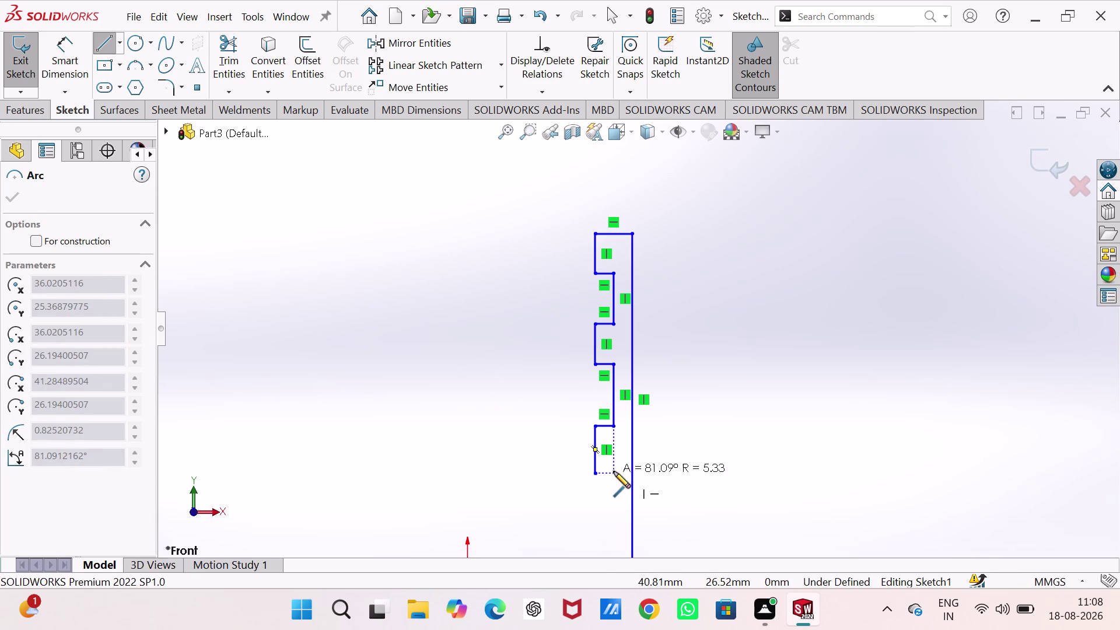
Finish the bottom arc and draw vertical and horizontal lines down to a base line at the origin.
click(615, 472)
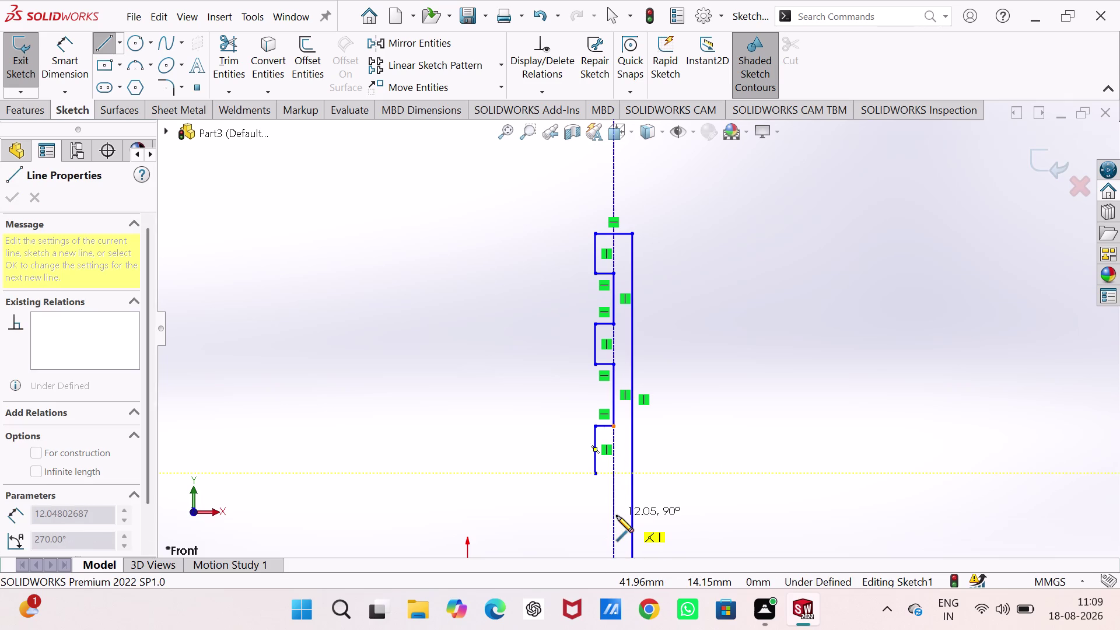
scroll(up, 3)
scroll(down, 3)
scroll(down, 3)
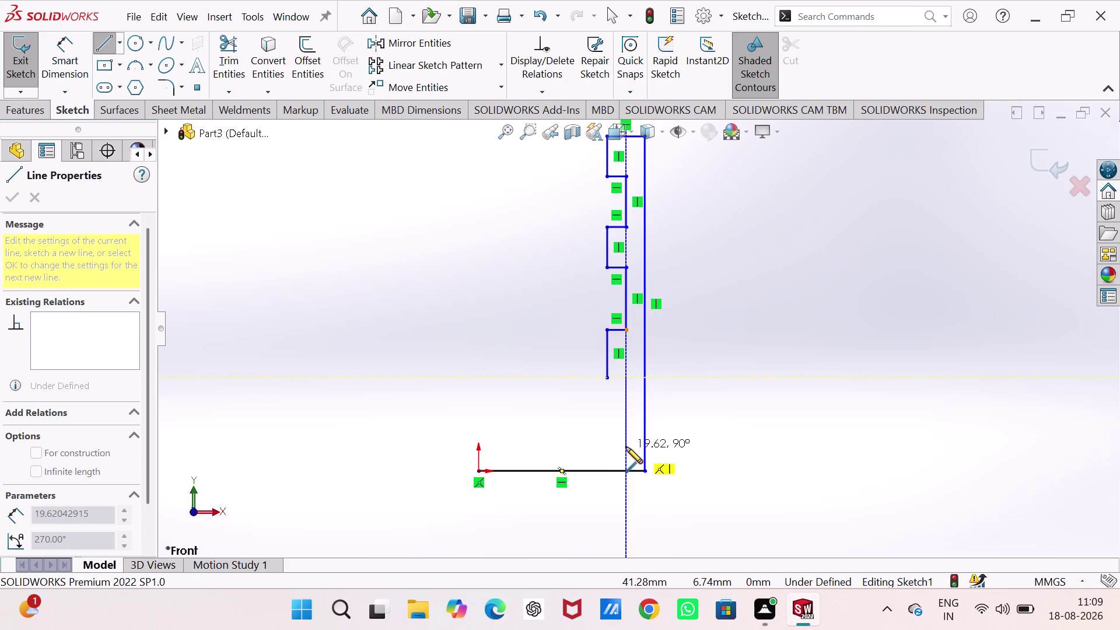
click(626, 447)
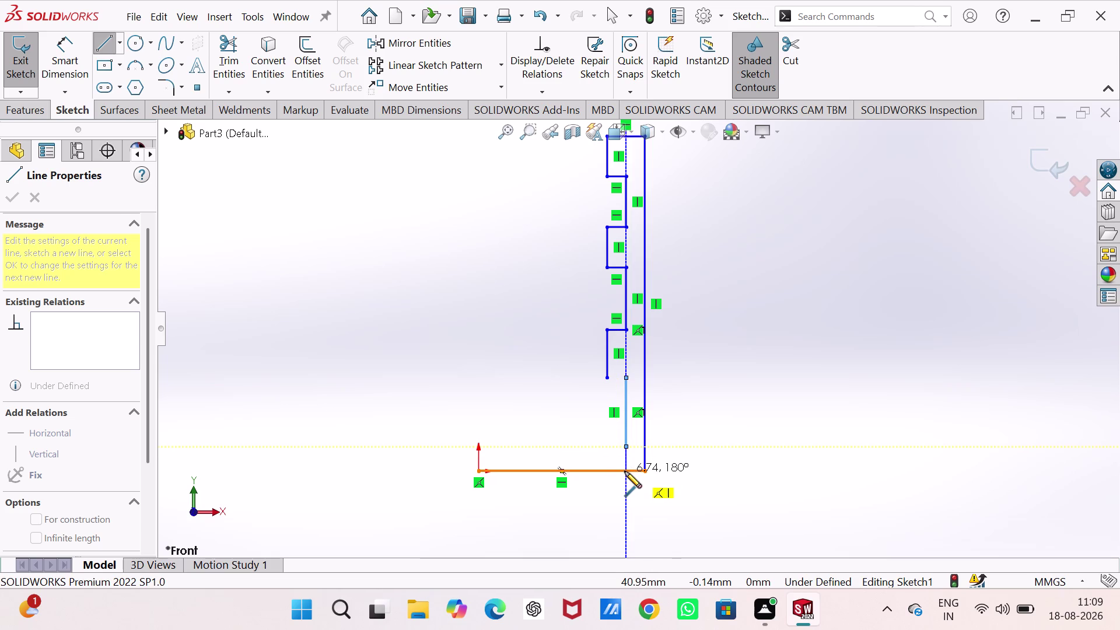
click(609, 446)
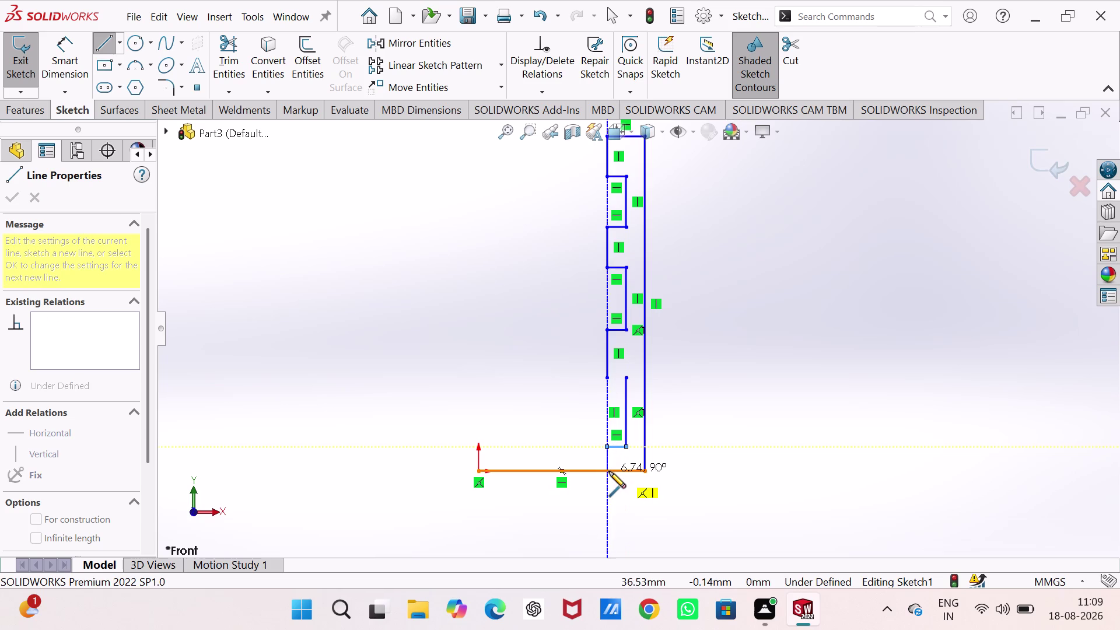
click(608, 471)
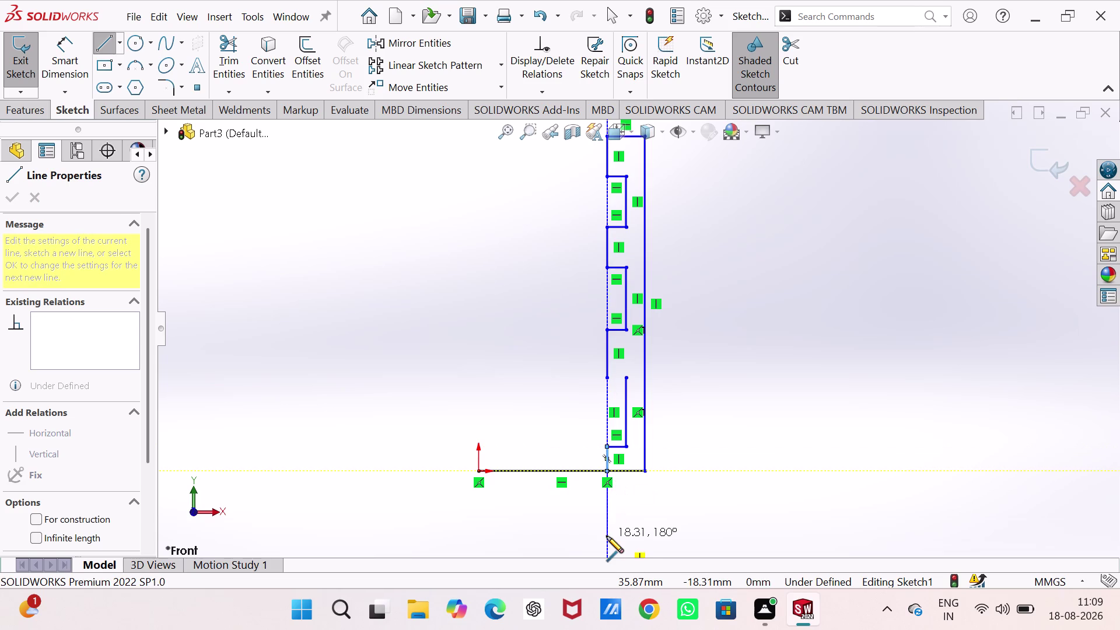
key(Escape)
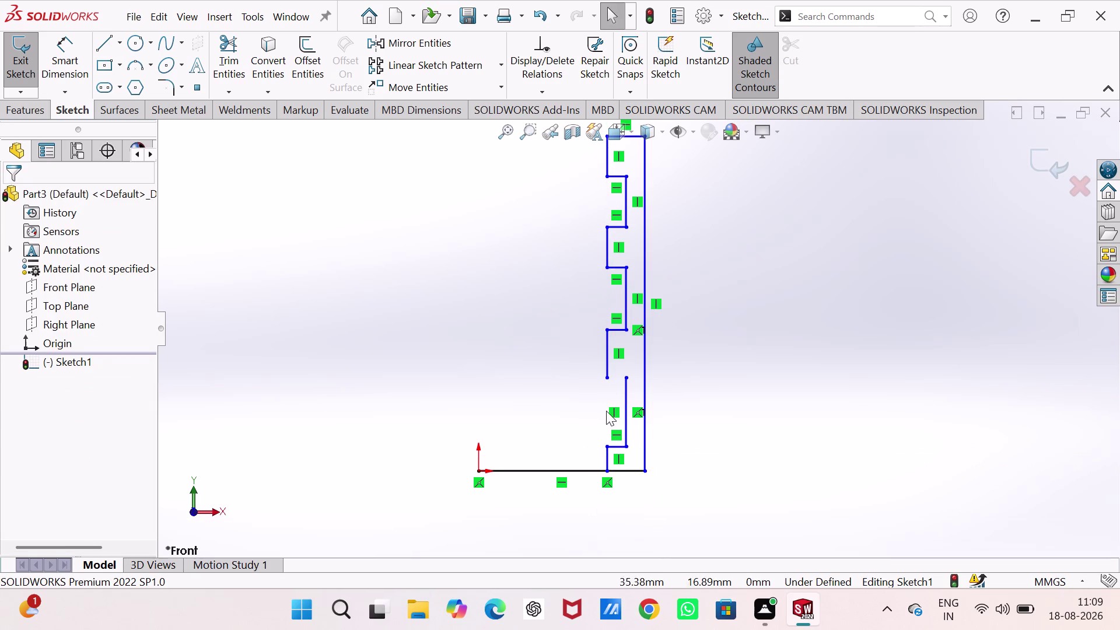
Draw a short horizontal line from the lower step end to the inner vertical edge.
click(105, 46)
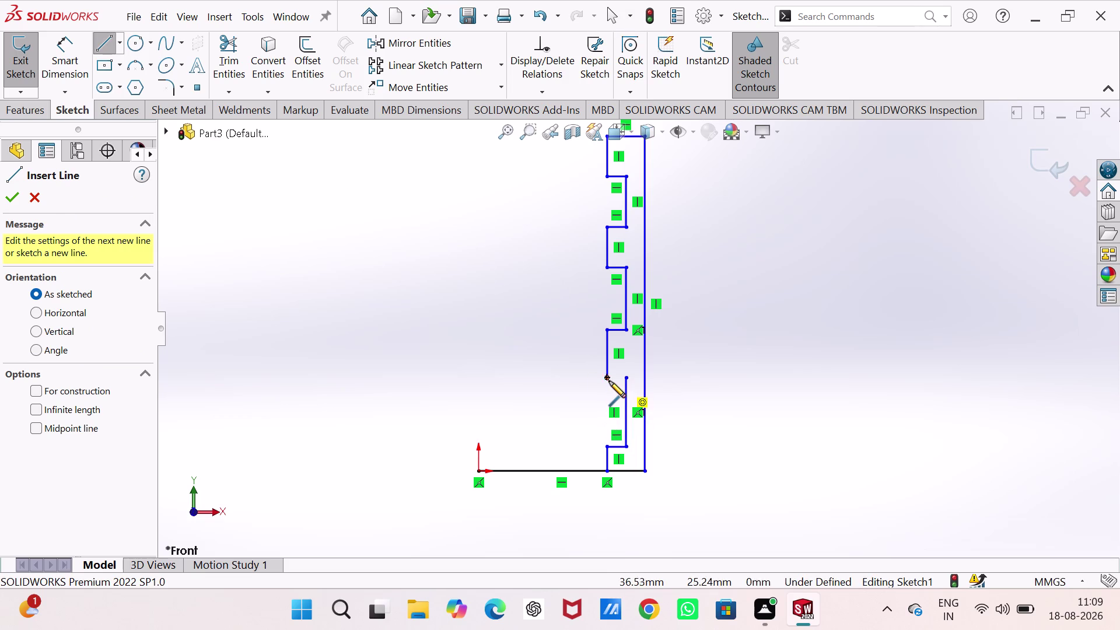
click(609, 379)
click(628, 378)
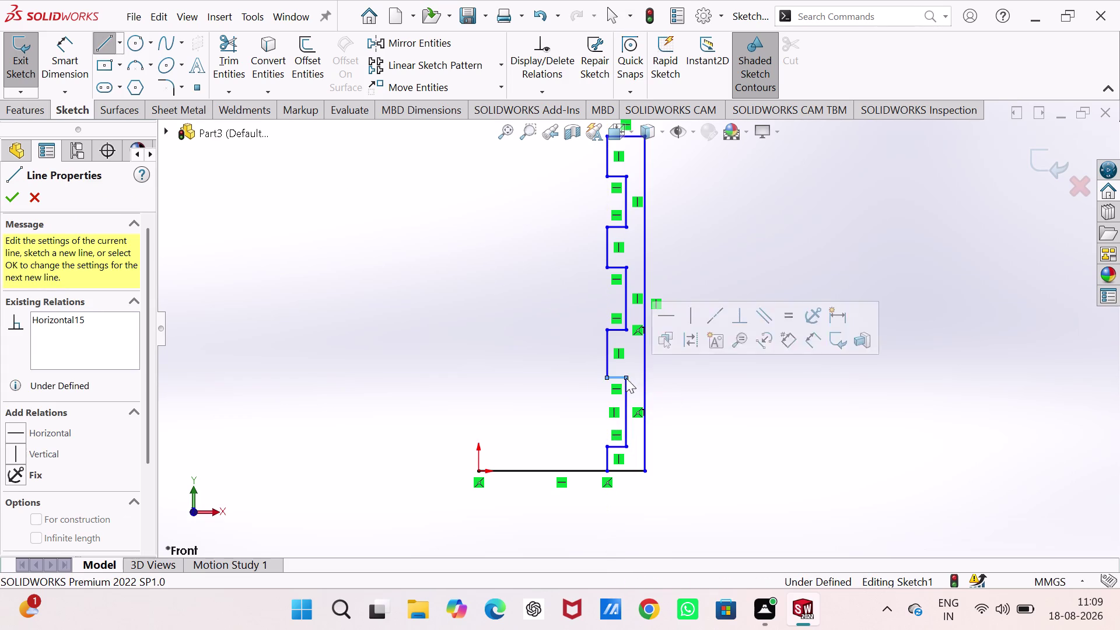
key(Escape)
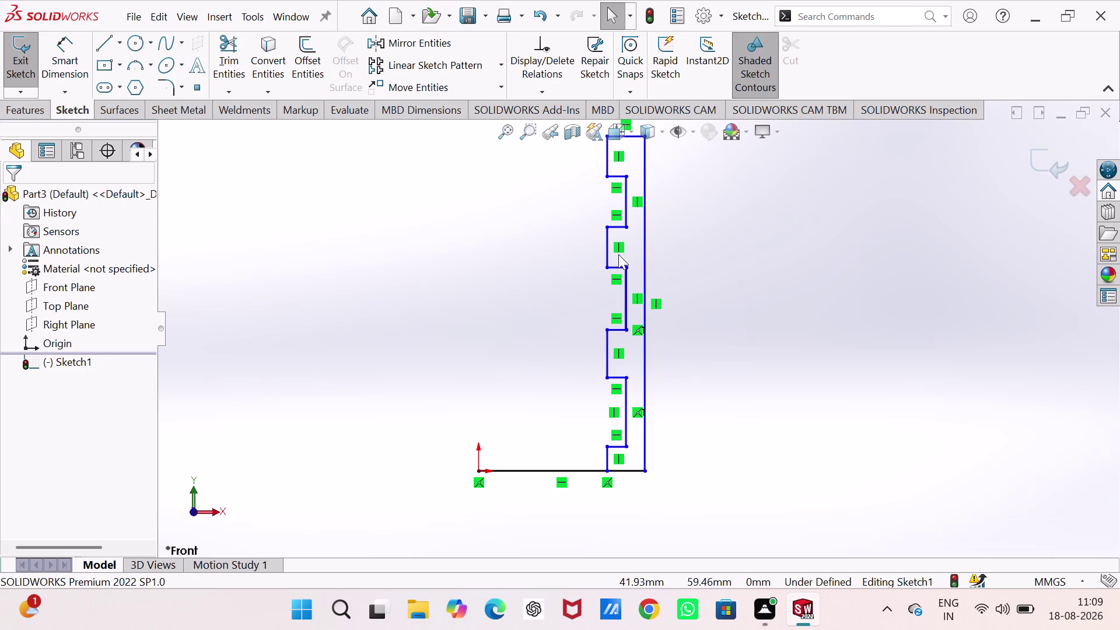
scroll(up, 3)
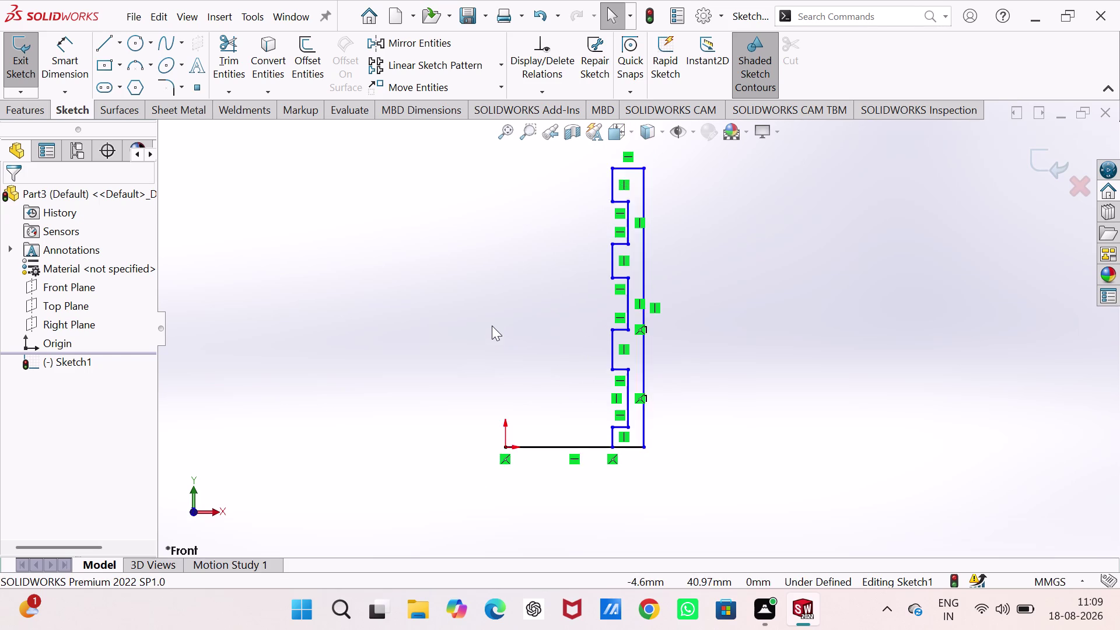
scroll(down, 3)
scroll(down, 3)
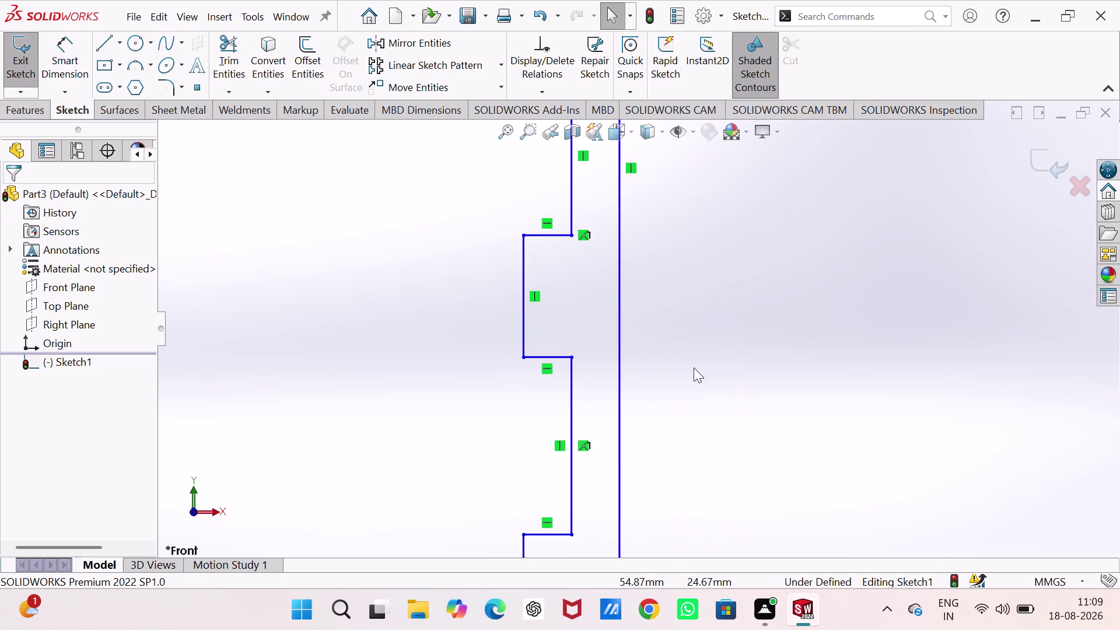
scroll(up, 3)
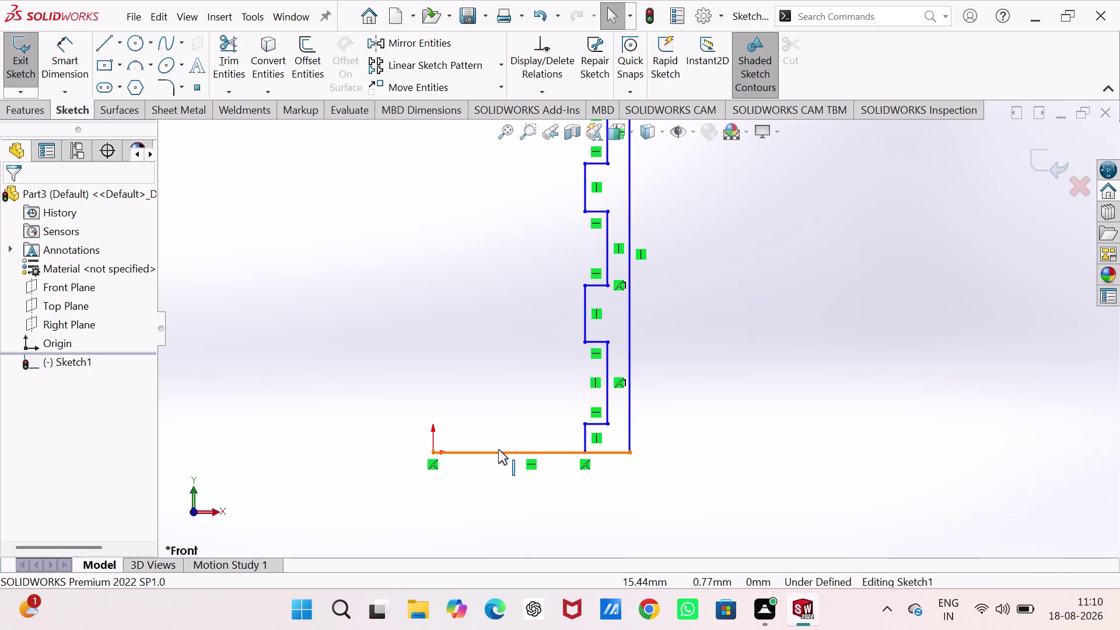
click(221, 50)
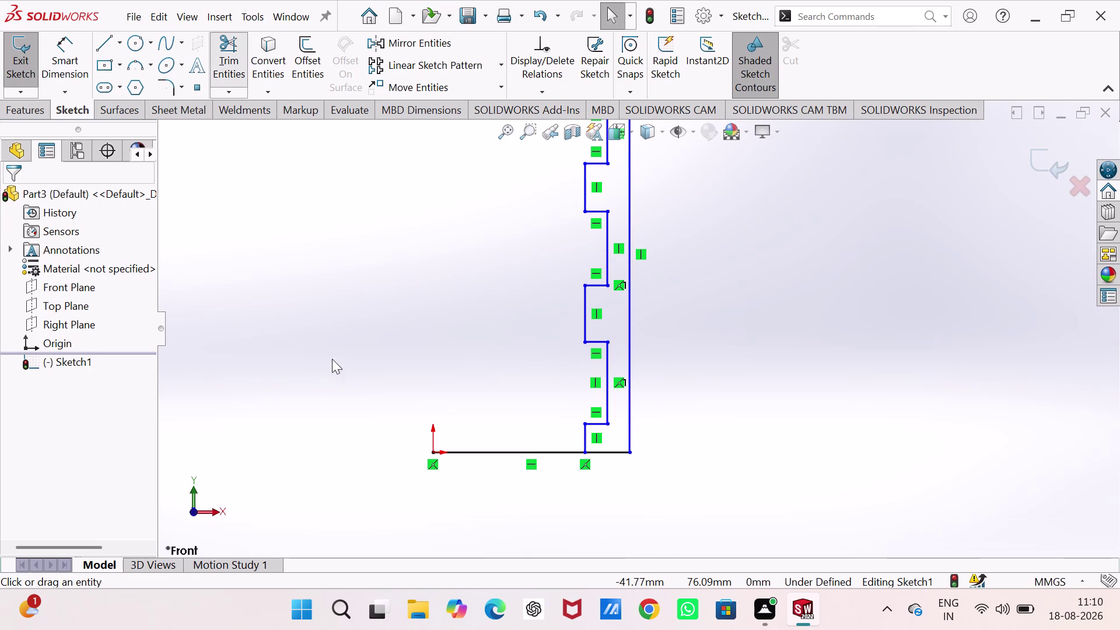
Trim away the base line running to the origin, leaving a closed shaded contour.
click(493, 453)
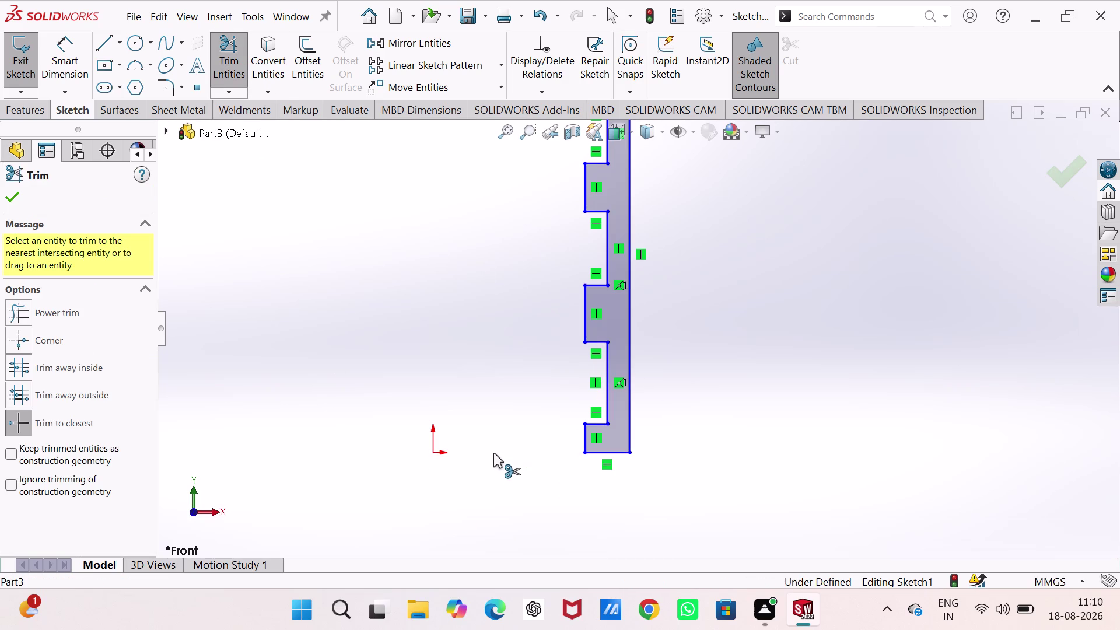
scroll(up, 3)
scroll(up, 3)
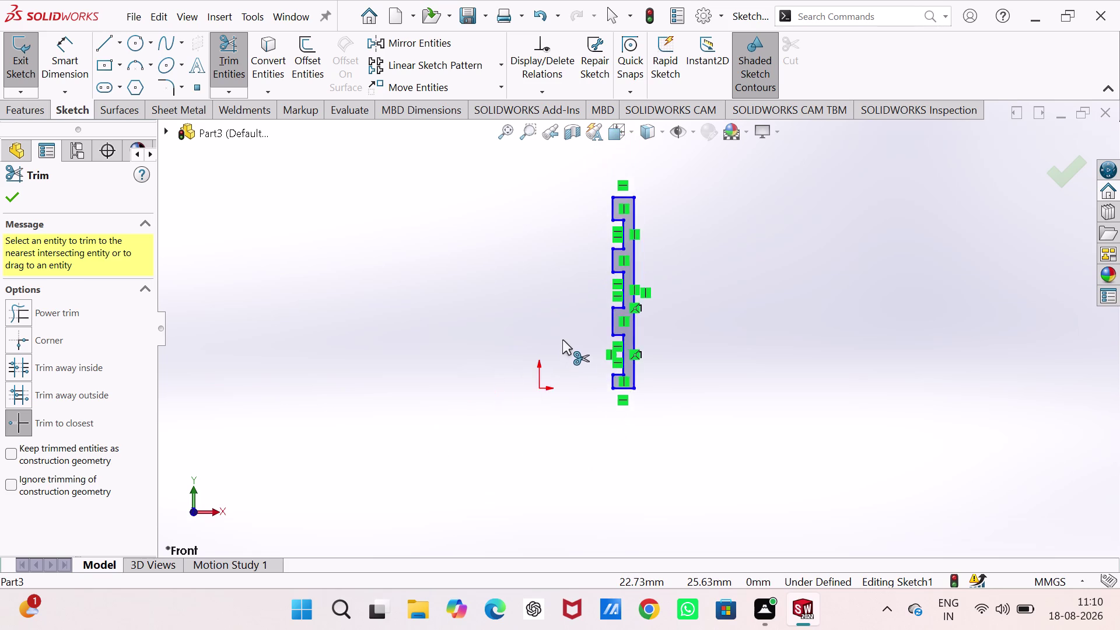
scroll(down, 3)
scroll(down, 3)
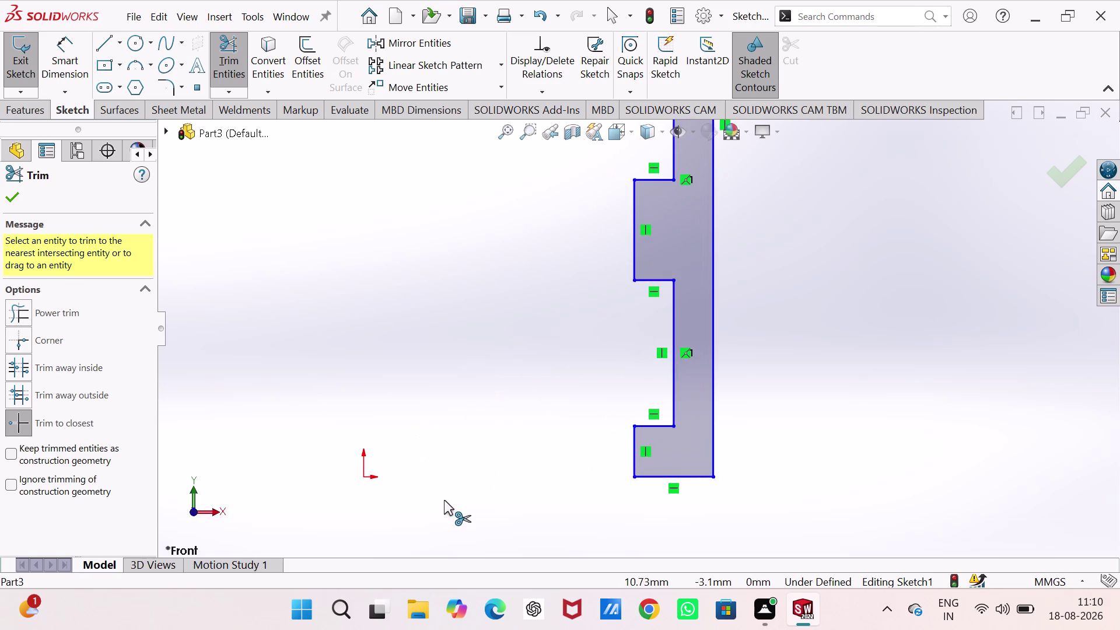
right_drag(441, 494, 442, 377)
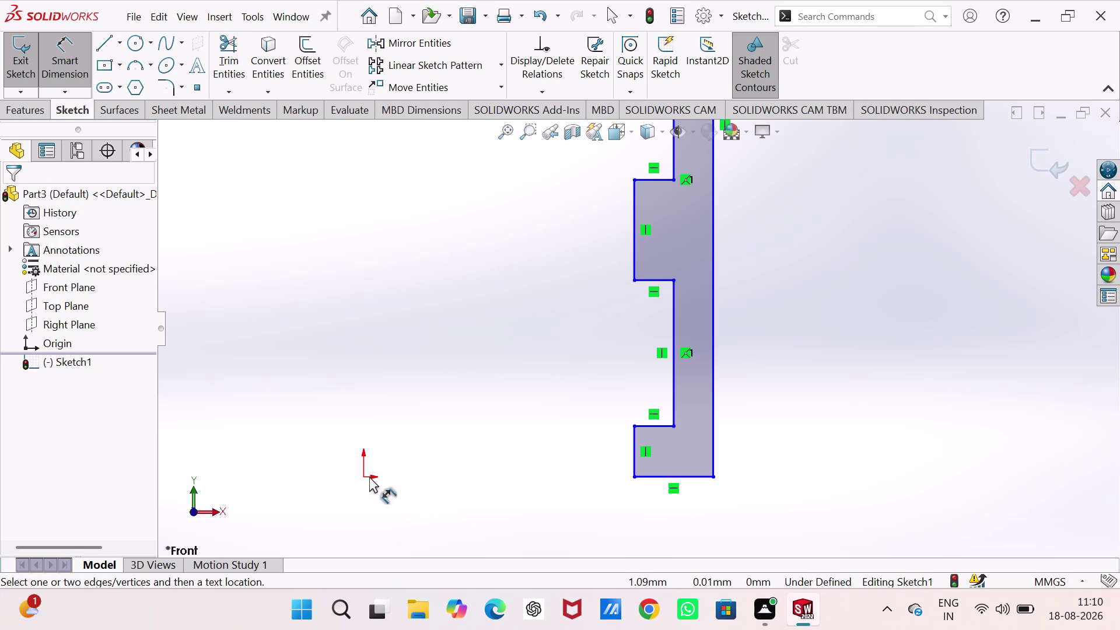
Dimension the profile's bottom-left corner 40 mm from the origin.
click(362, 477)
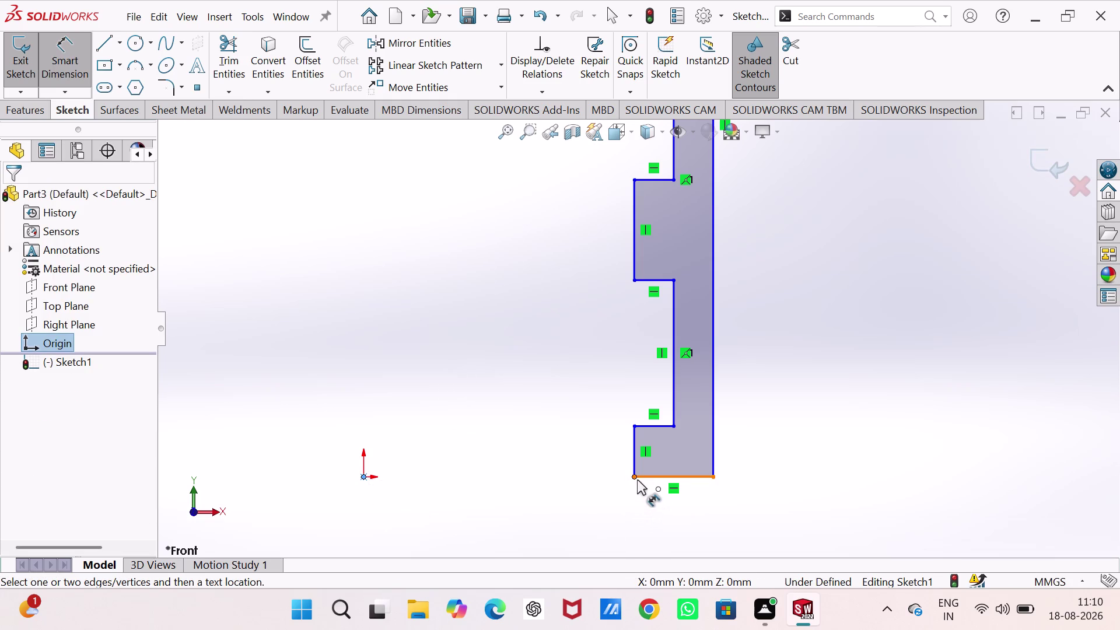
click(637, 480)
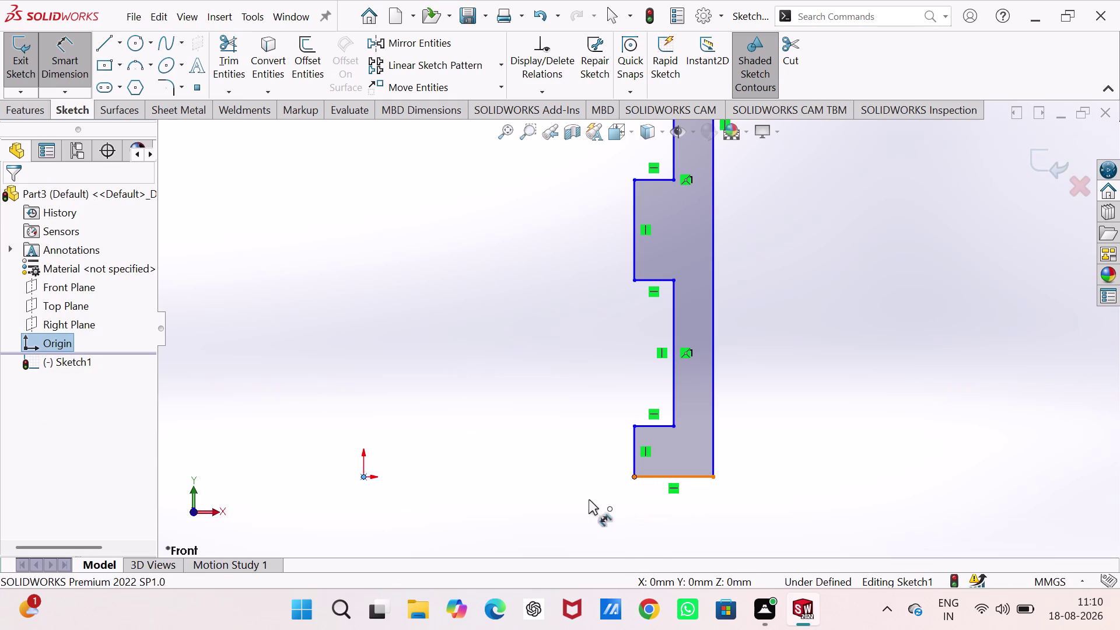
click(497, 517)
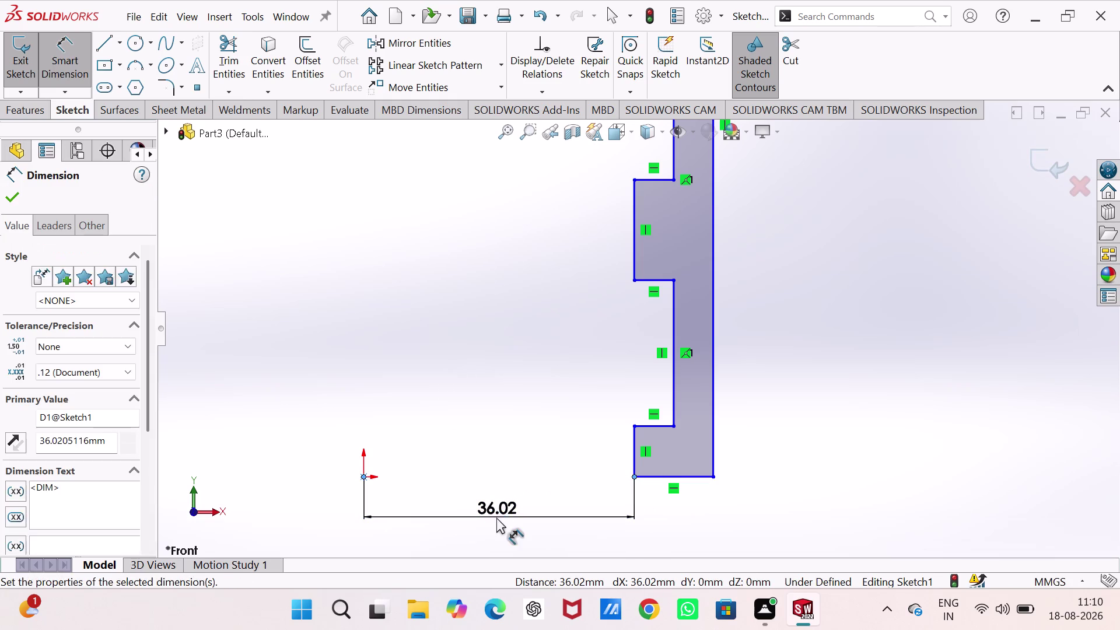
key(4)
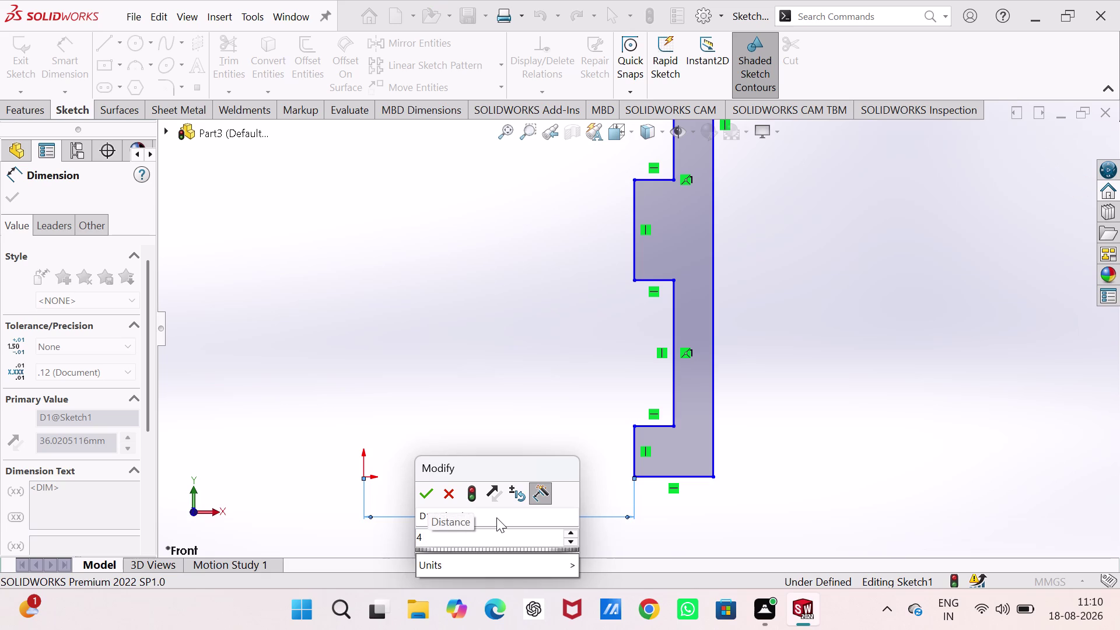
key(0)
key(Return)
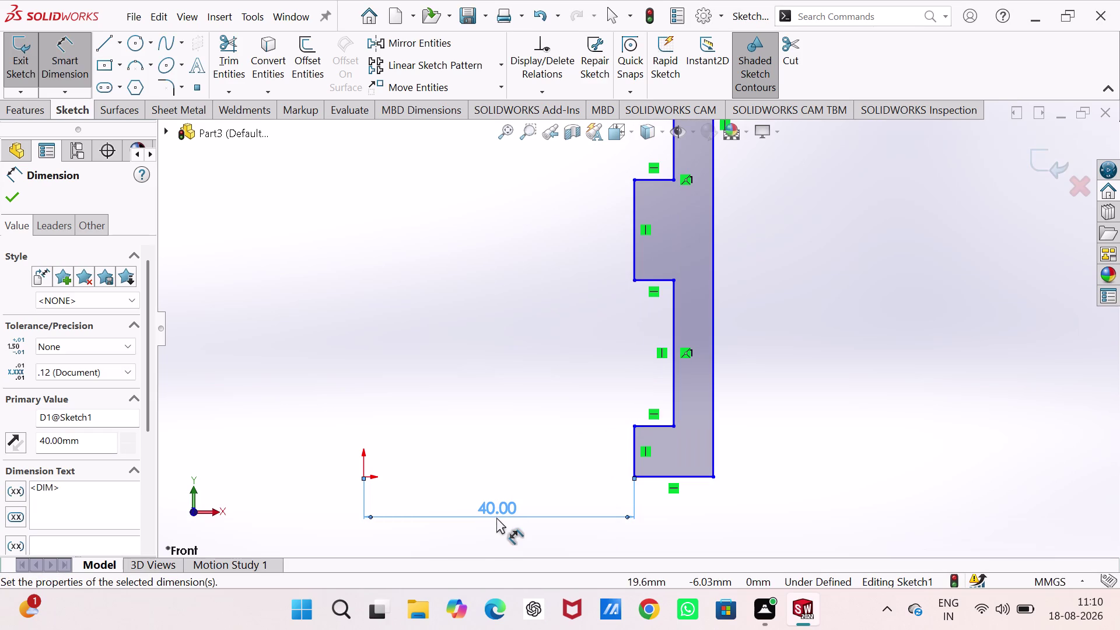
scroll(up, 3)
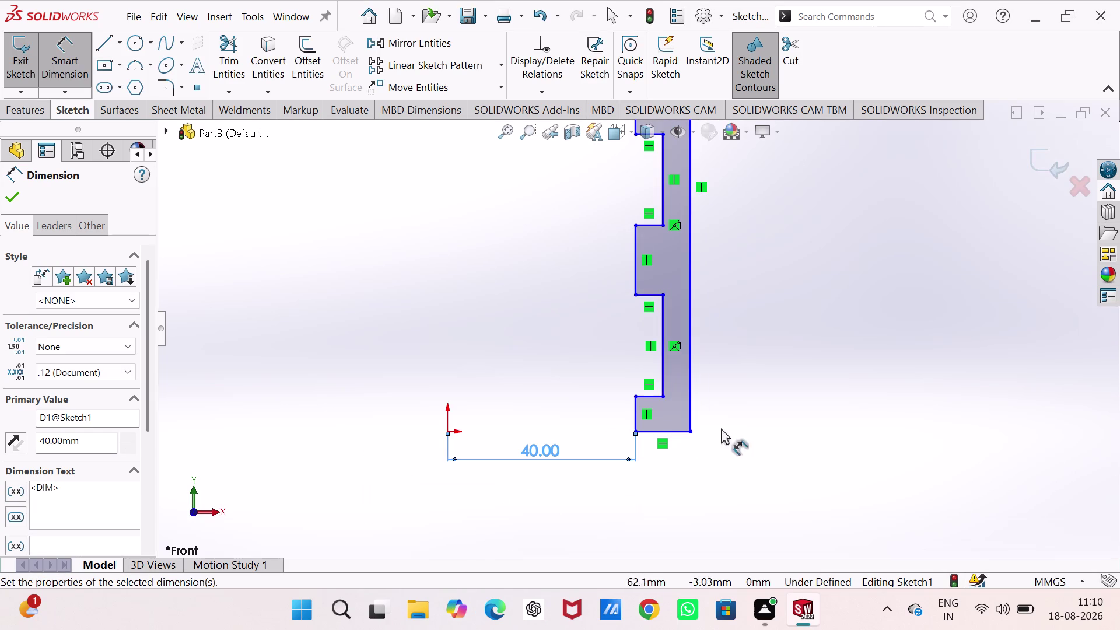
scroll(up, 3)
scroll(down, 3)
scroll(up, 3)
scroll(up, 3)
scroll(up, 3)
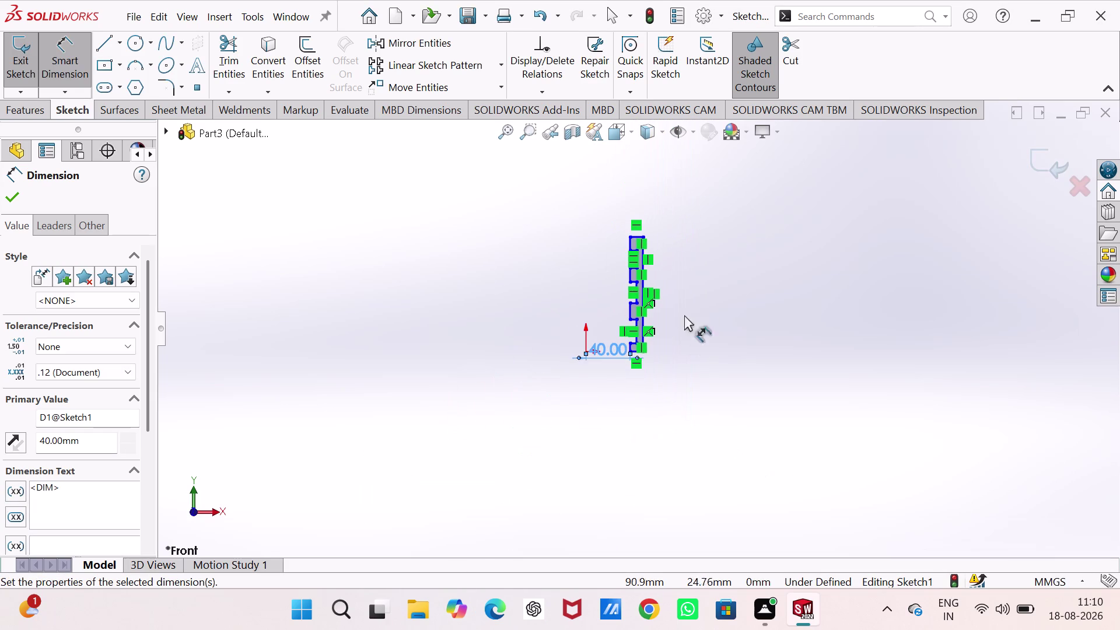
scroll(down, 3)
scroll(down, 3)
scroll(down, 3)
scroll(up, 3)
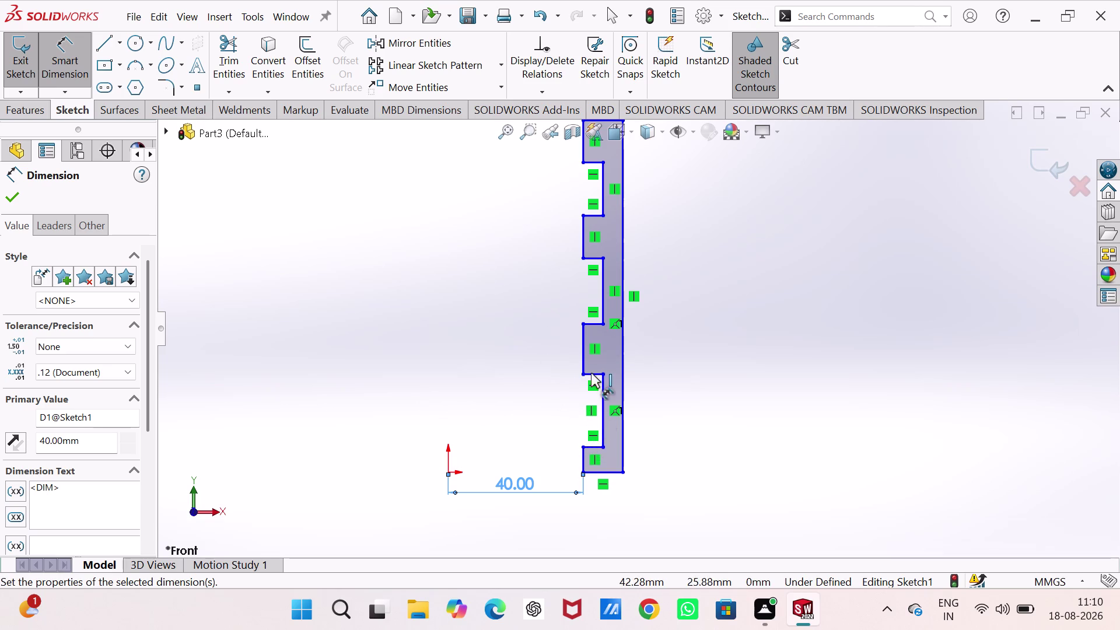
Set the lower step height to 15 mm.
click(591, 446)
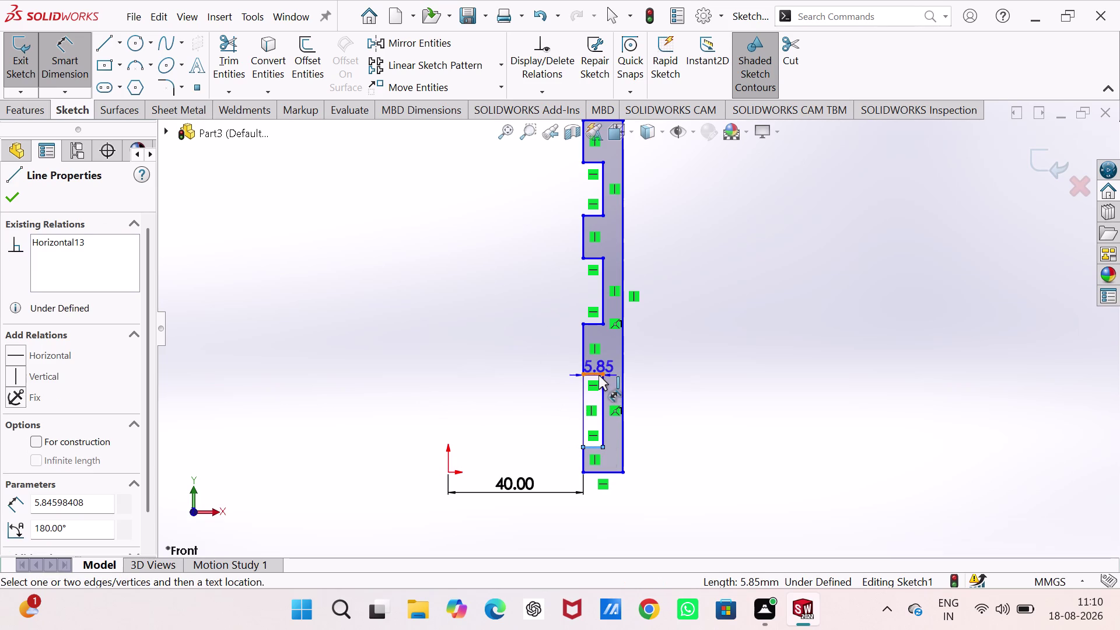
click(598, 375)
click(672, 407)
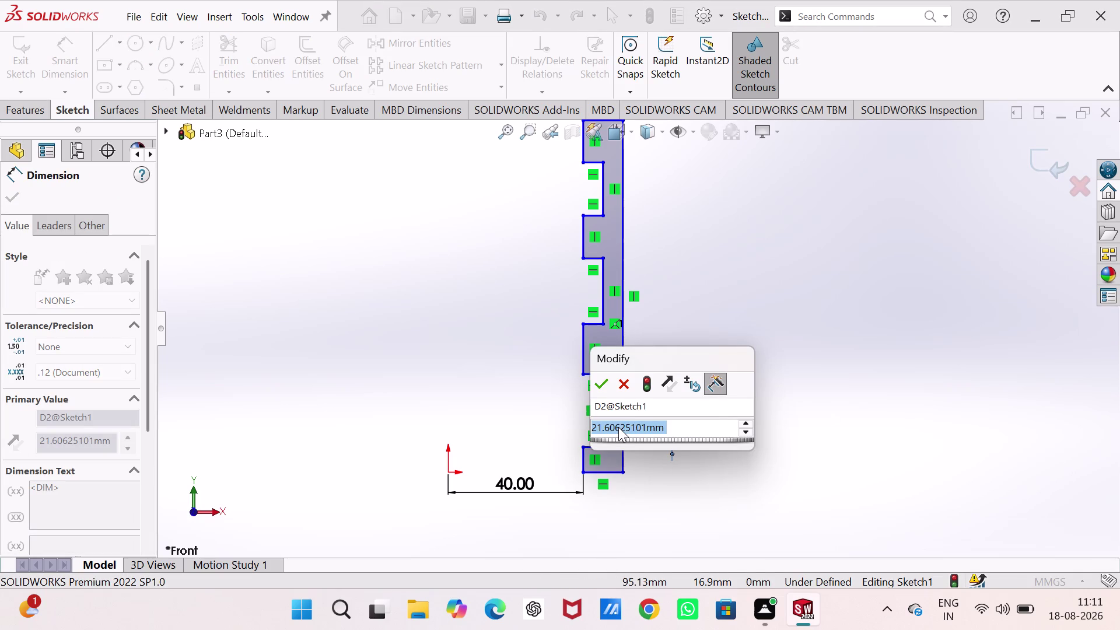
key(1)
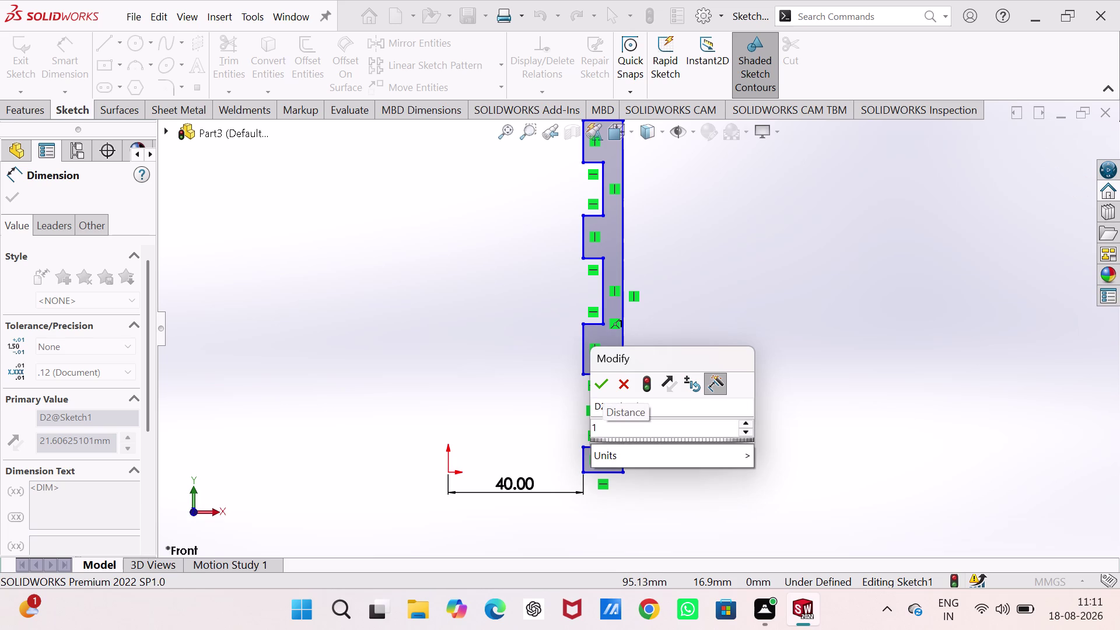
key(5)
key(Return)
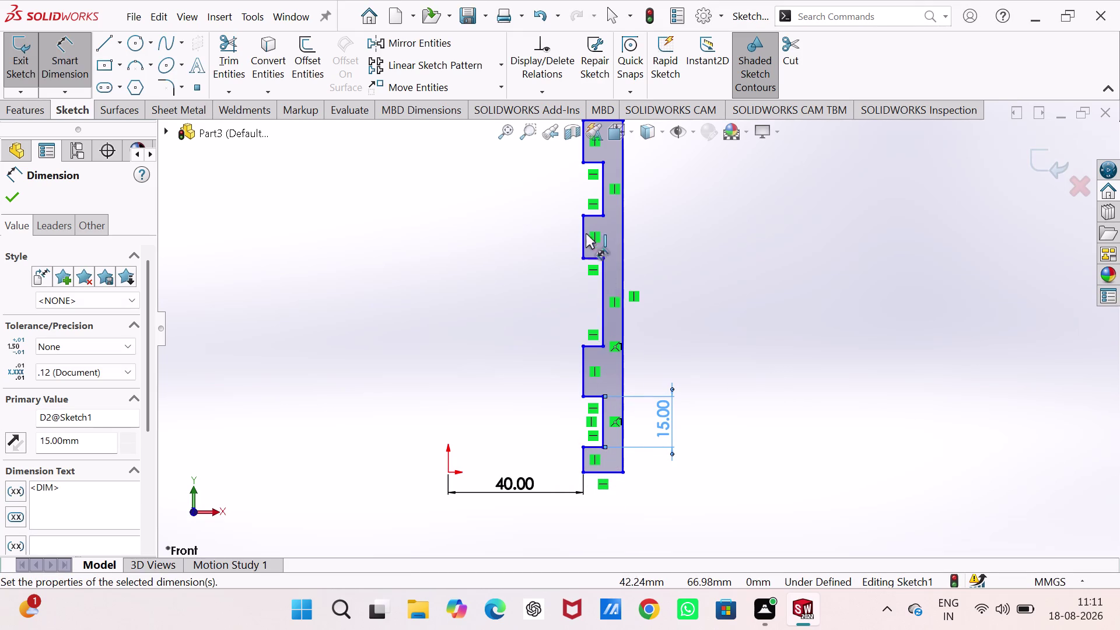
Dimension the upper step height at 15 mm and the middle step at 30 mm.
click(594, 215)
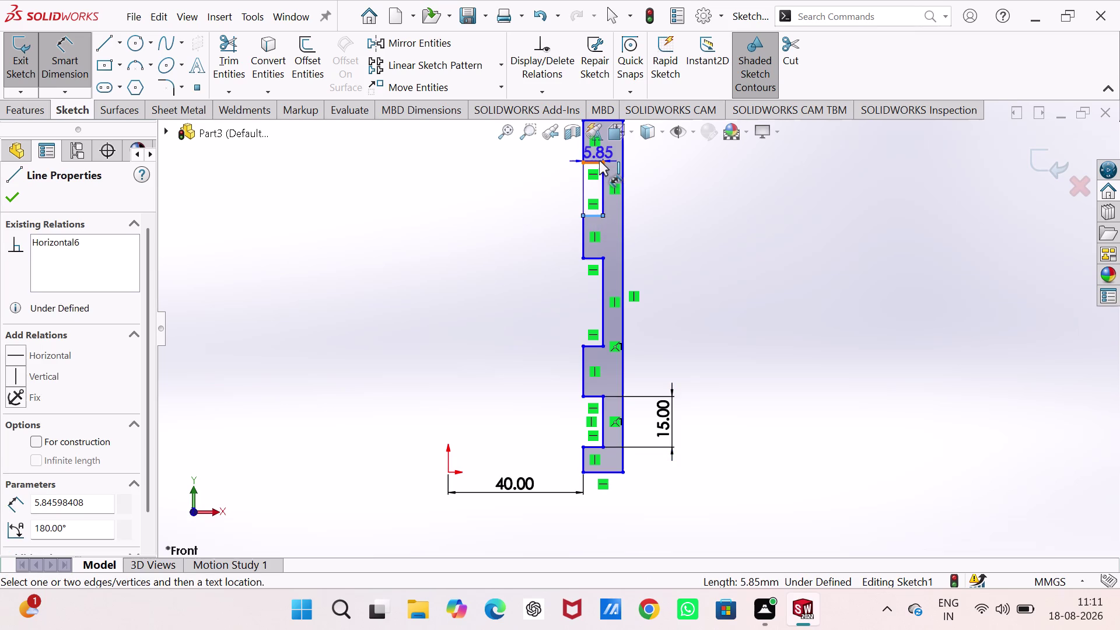
click(598, 161)
click(675, 195)
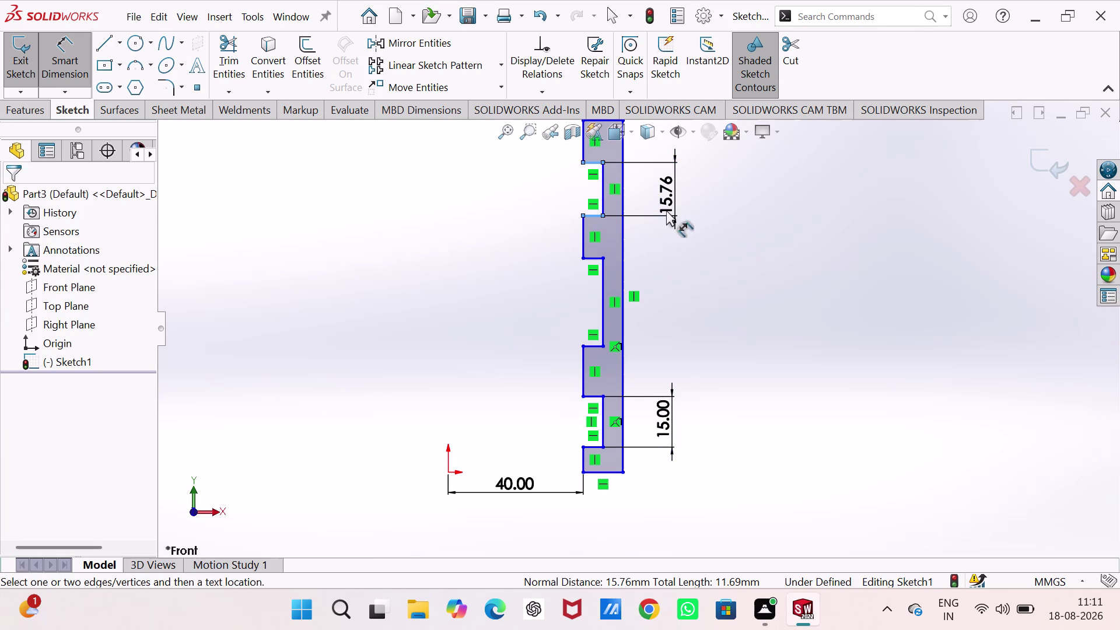
key(1)
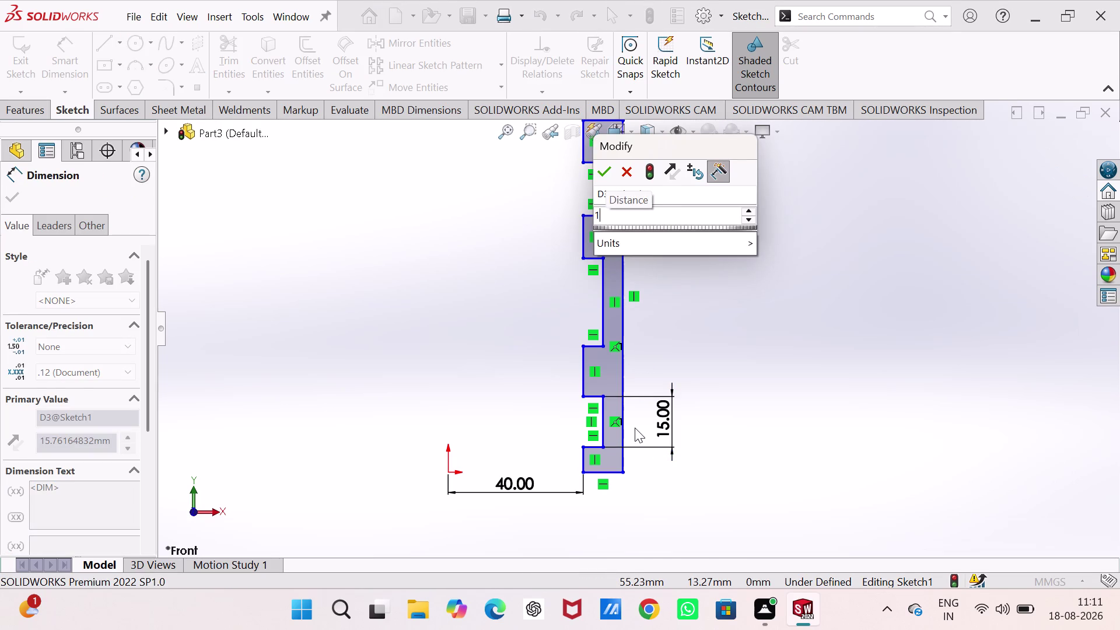
key(5)
key(Return)
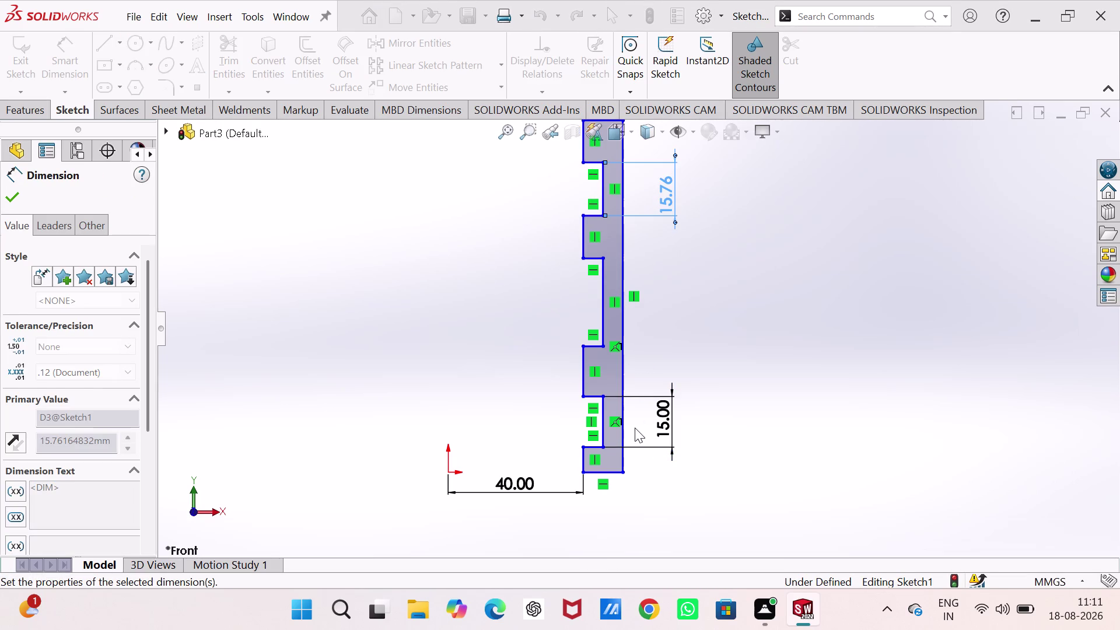
click(591, 259)
drag(595, 346, 598, 340)
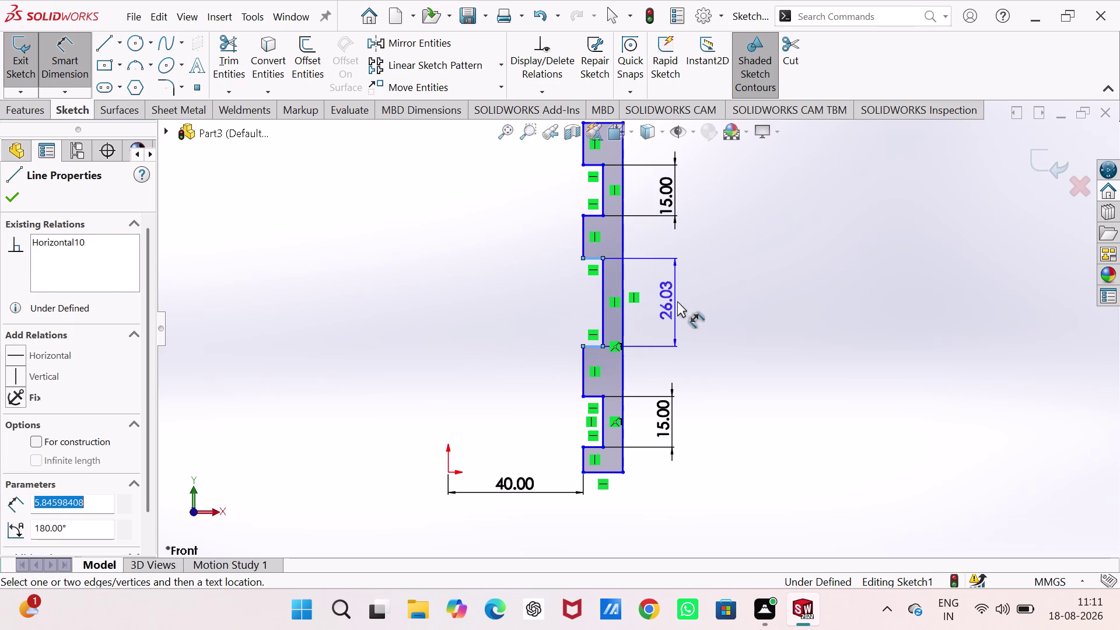
click(677, 301)
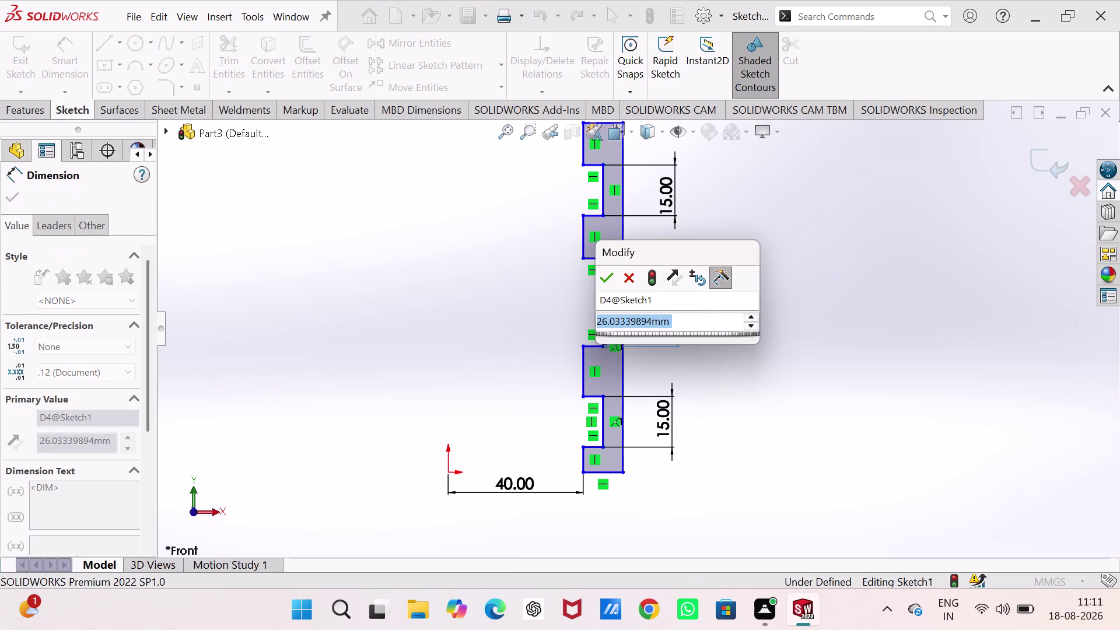
key(3)
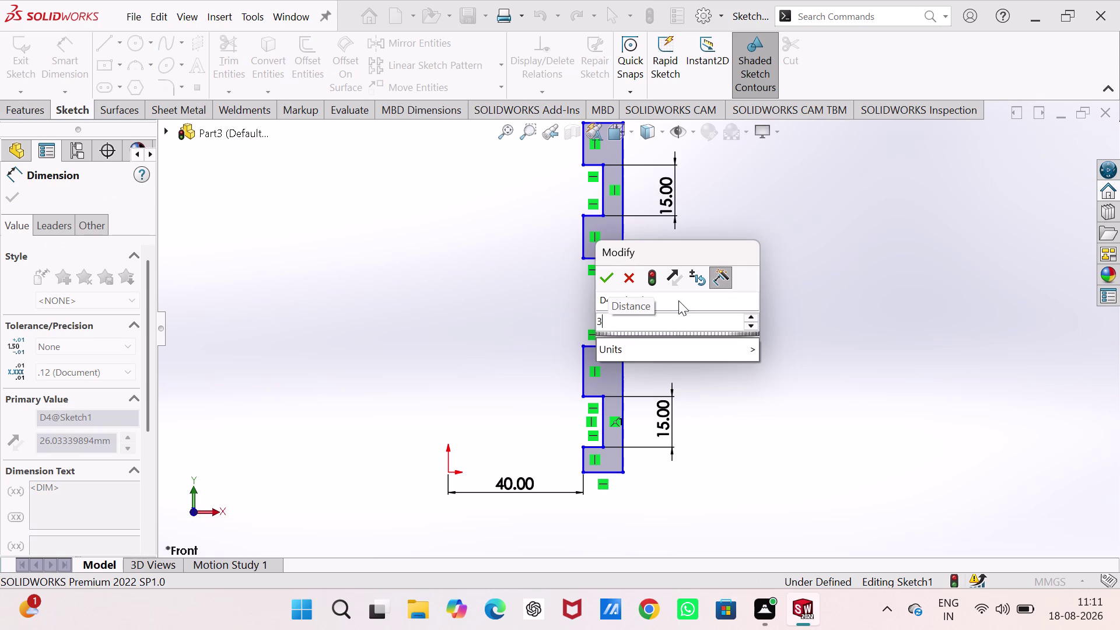
key(0)
key(Return)
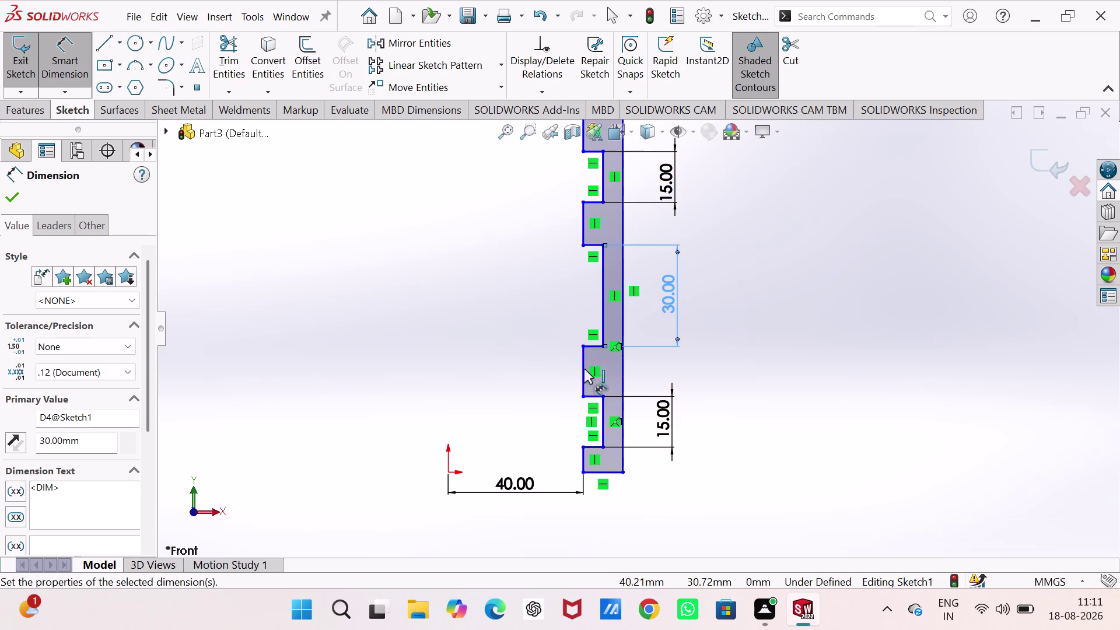
Dimension the top and second notches at 10 mm each.
scroll(up, 3)
scroll(down, 3)
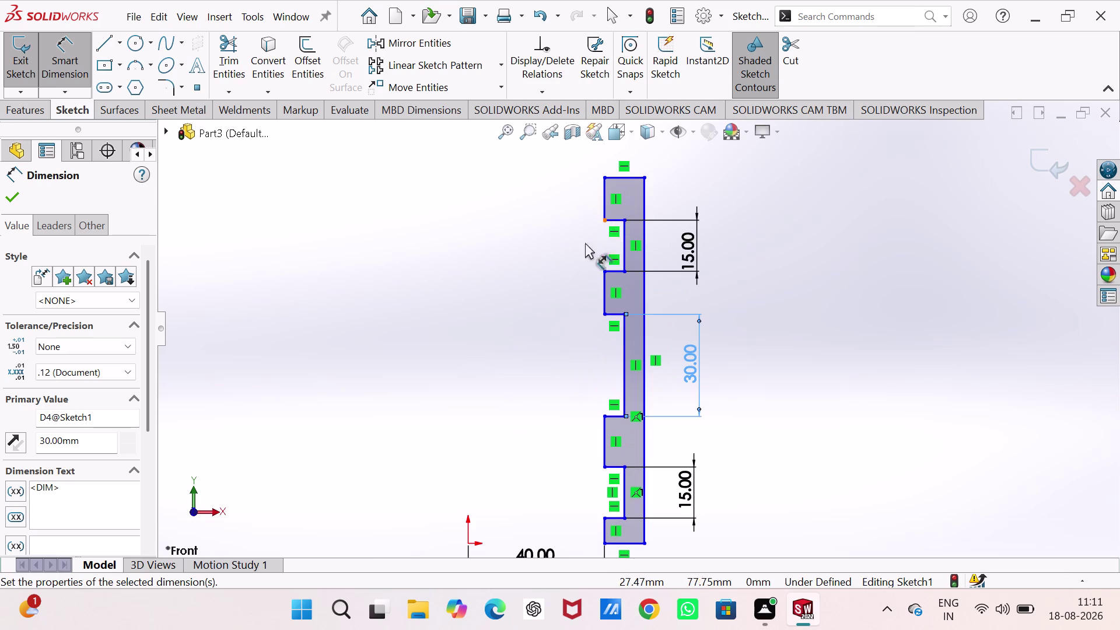
click(606, 196)
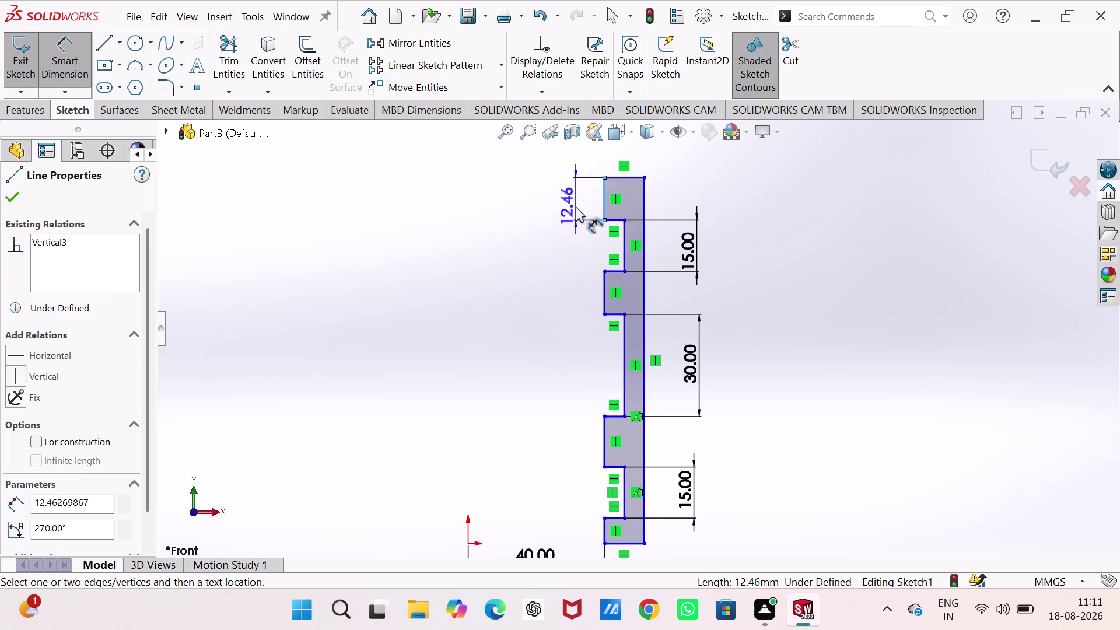
click(576, 207)
text(1)
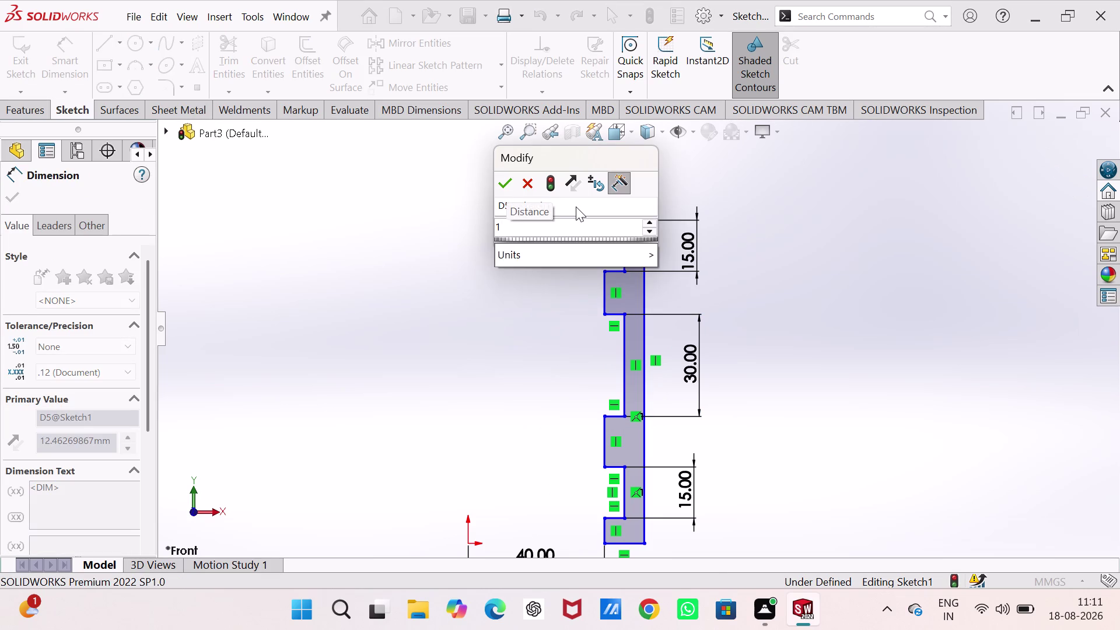
text(0)
key(Return)
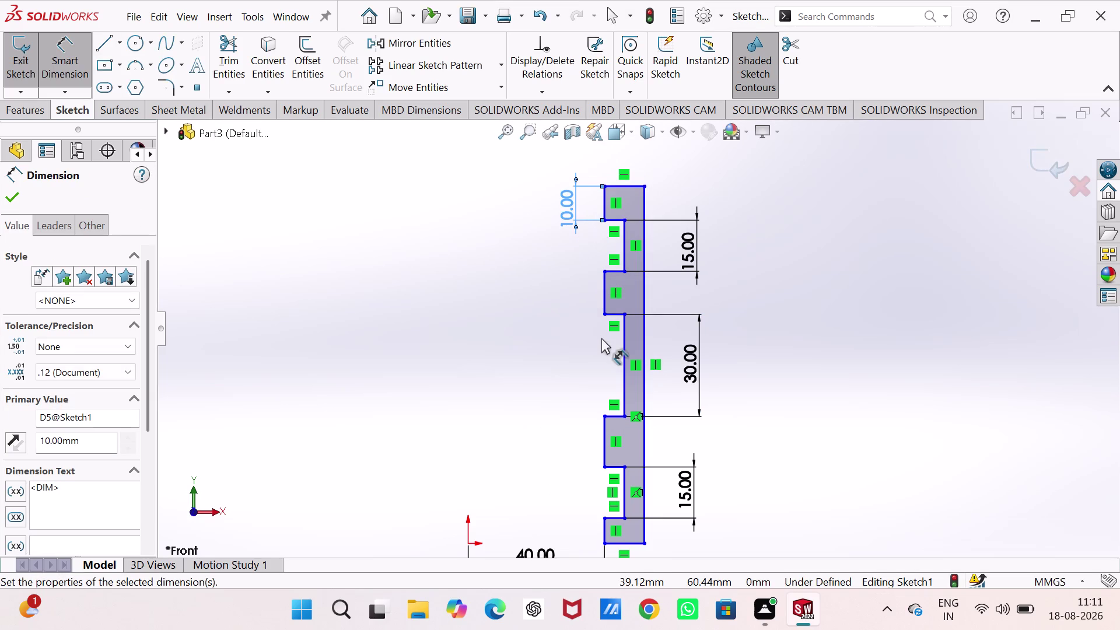
scroll(up, 3)
scroll(down, 3)
click(626, 284)
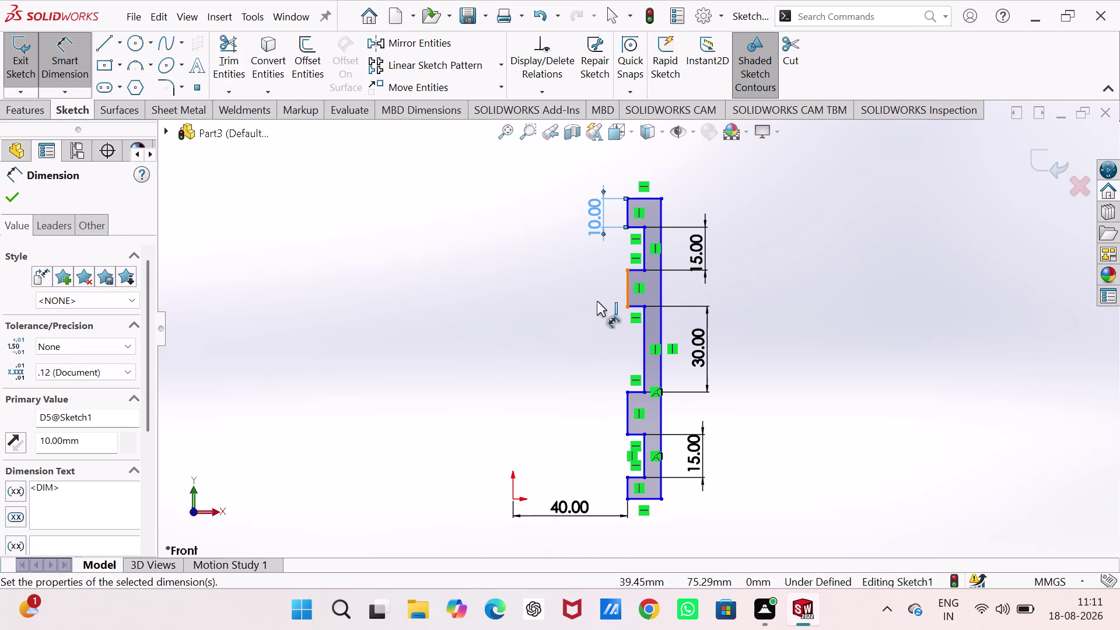
click(594, 294)
text(1)
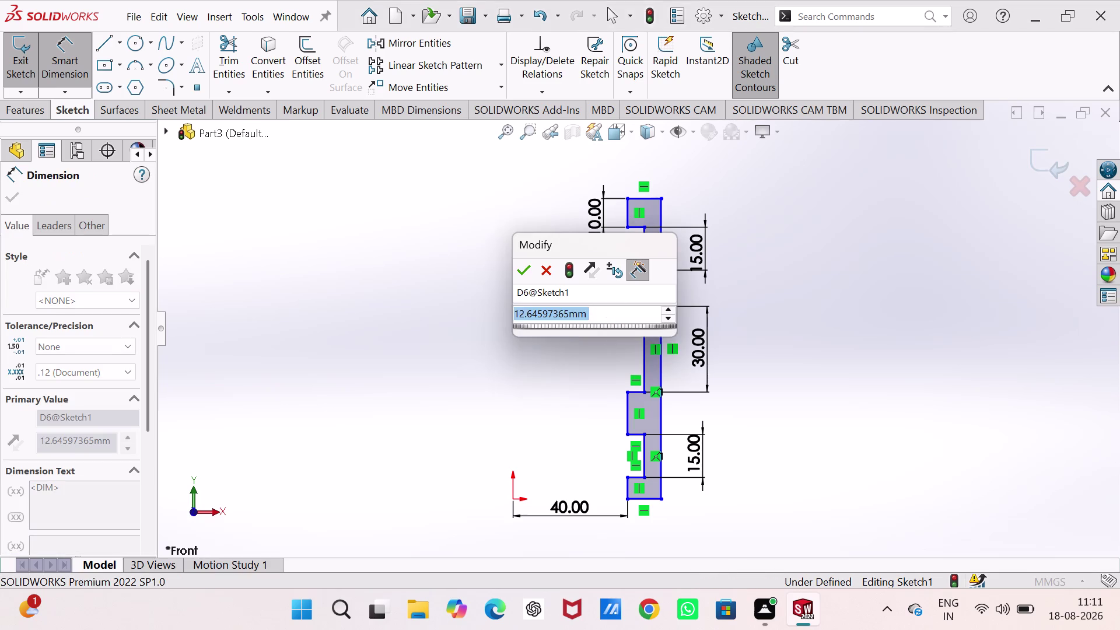
text(0)
key(Return)
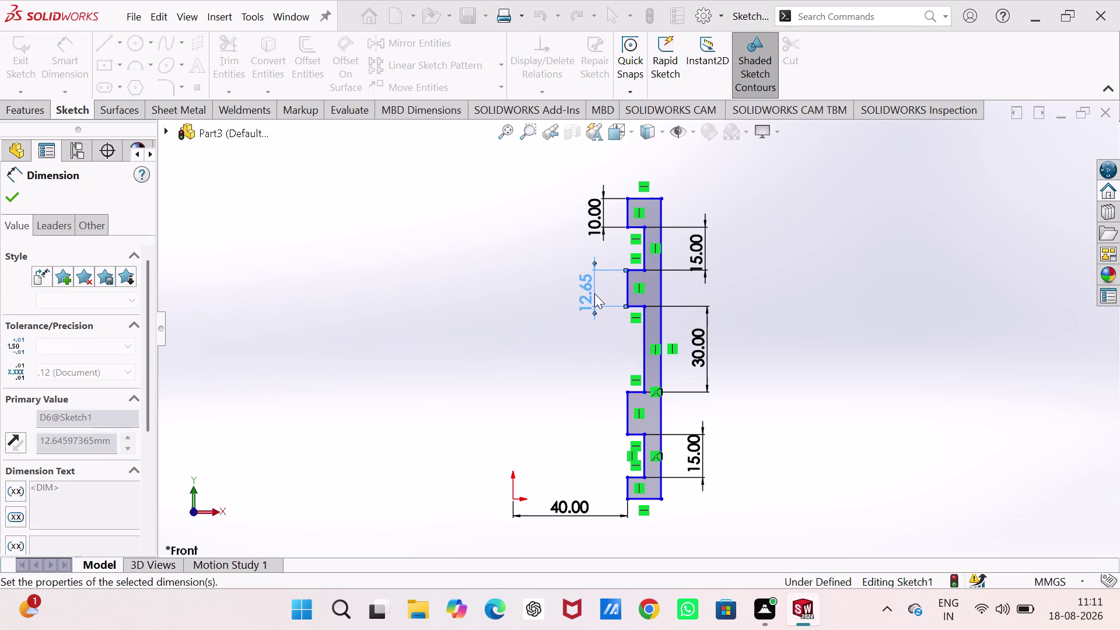
Dimension the third and bottom notches at 10 mm and cancel the over-defining 100 mm height.
click(625, 410)
click(587, 409)
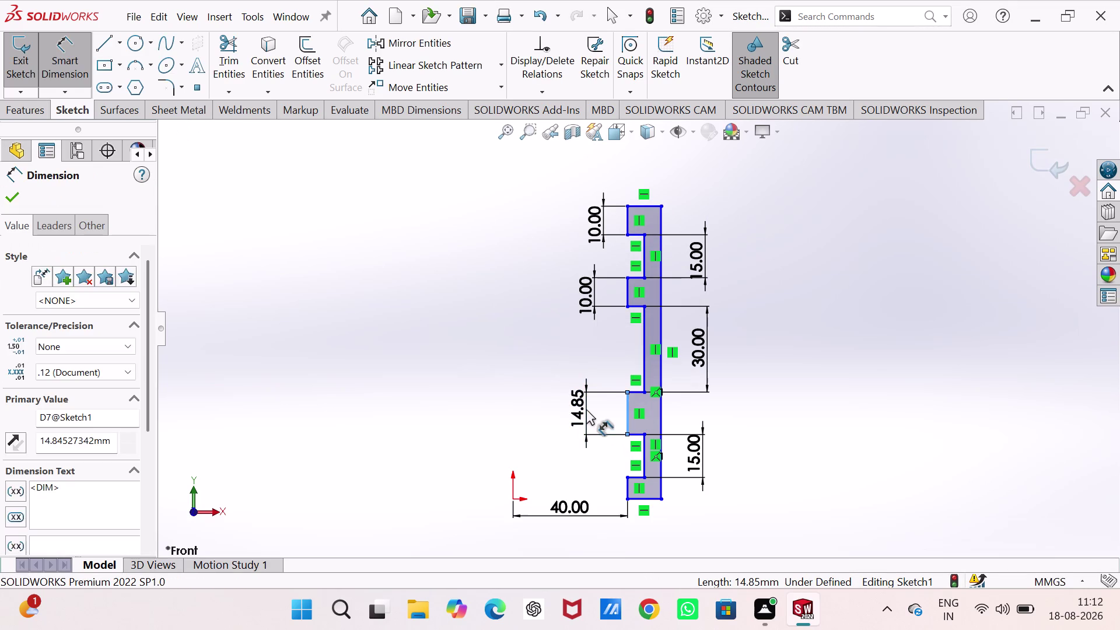
key(1)
key(0)
key(Return)
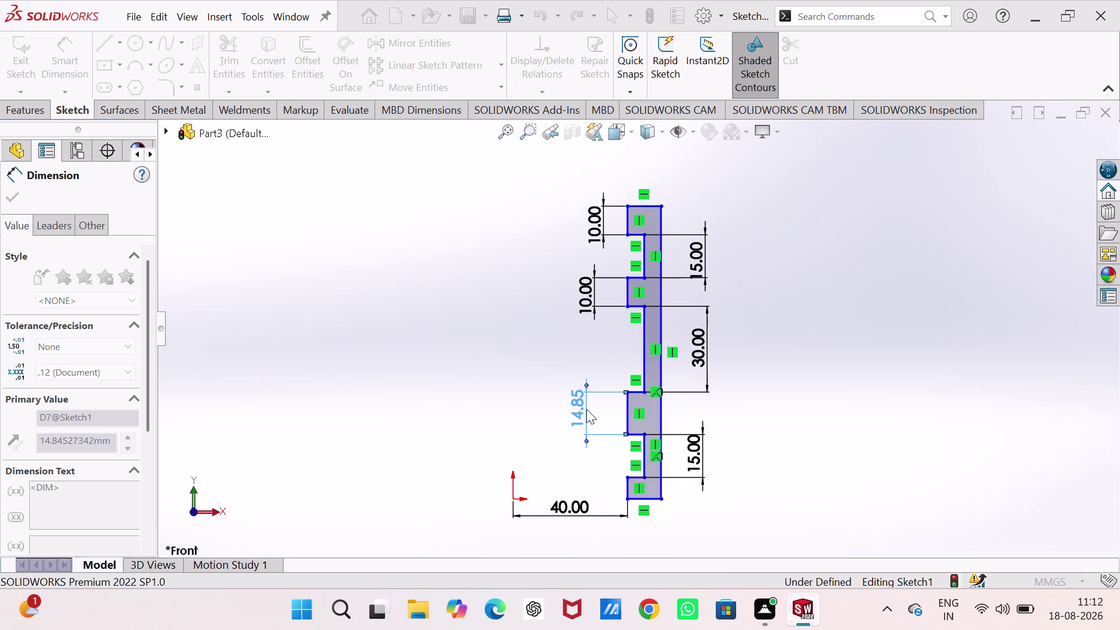
click(628, 489)
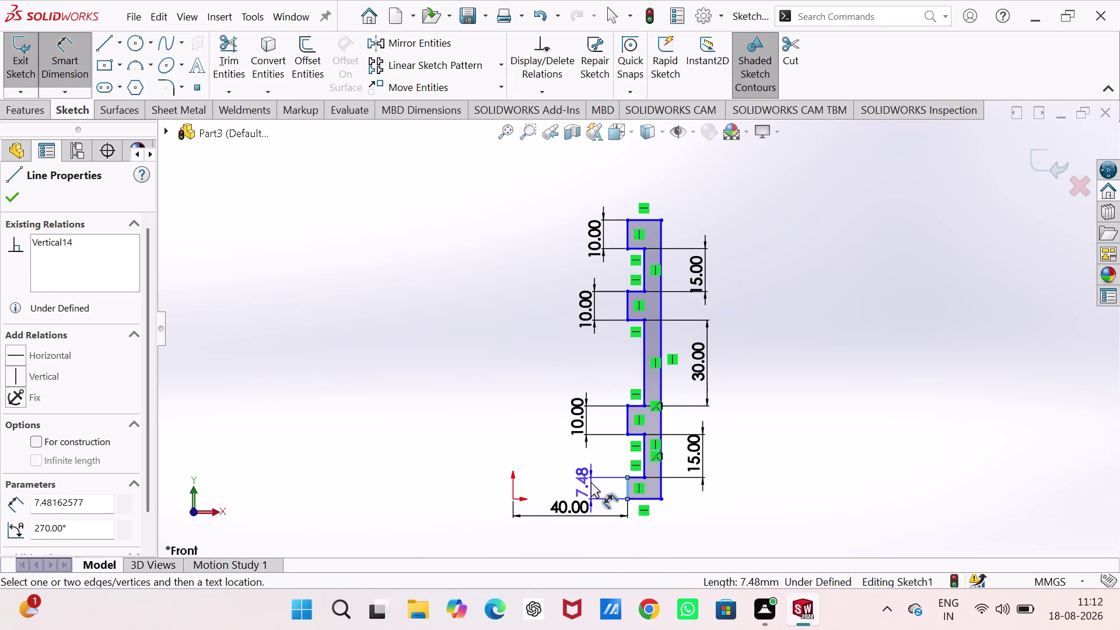
click(591, 482)
key(1)
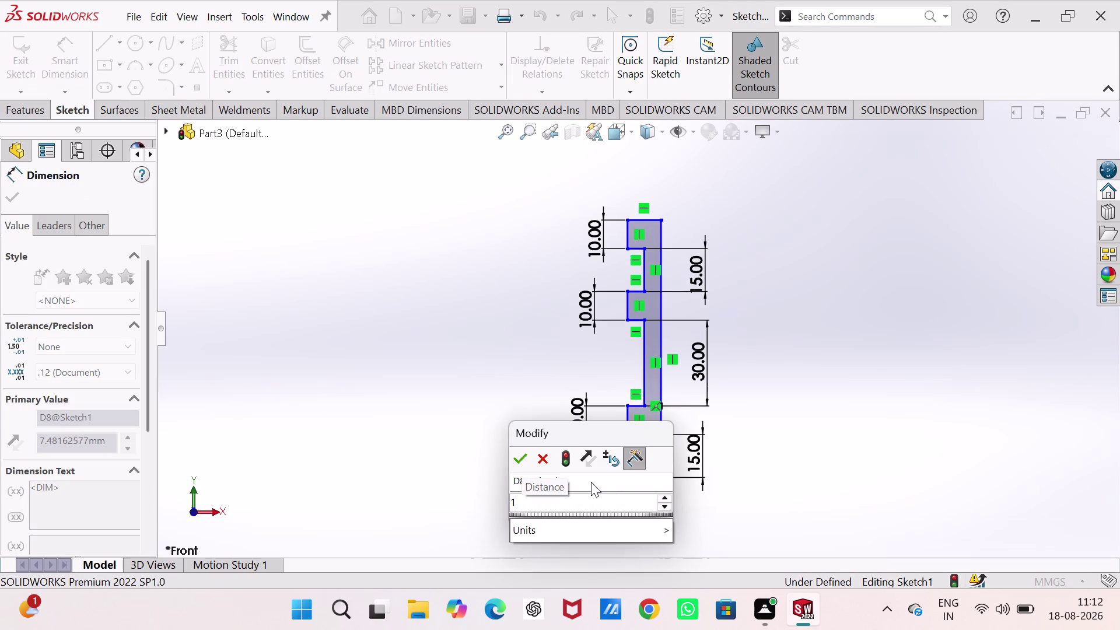
key(0)
key(Return)
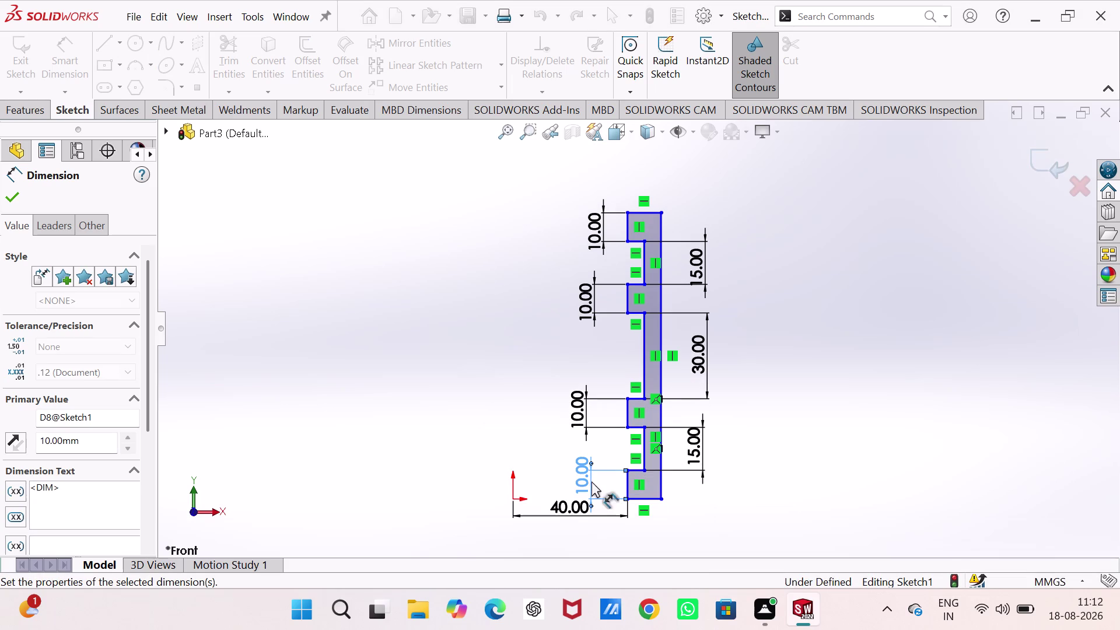
click(661, 378)
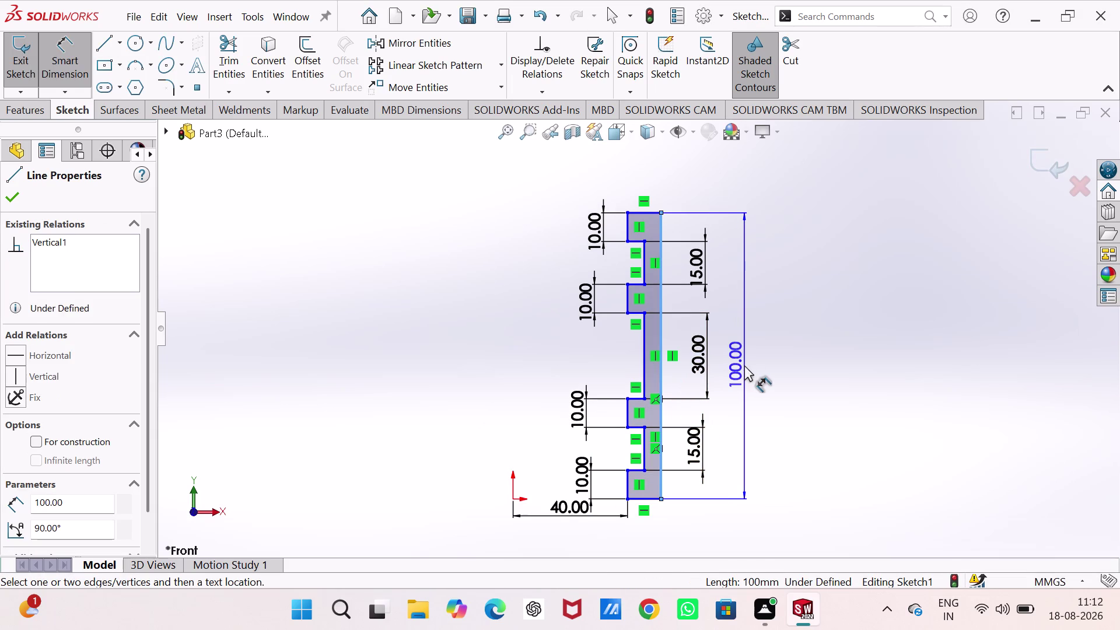
click(744, 365)
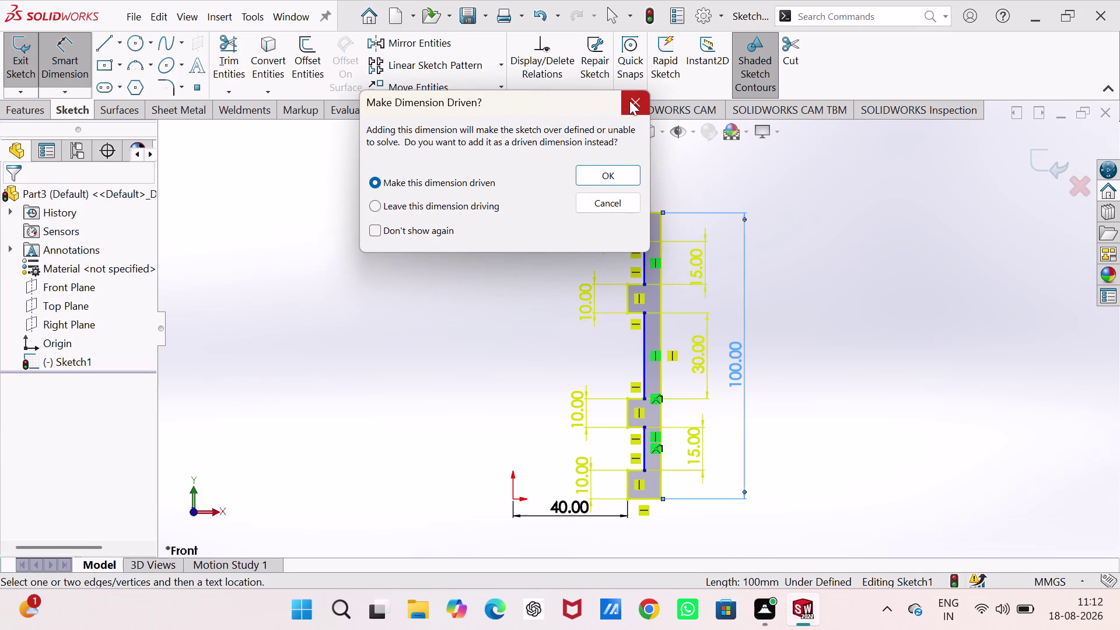
click(631, 108)
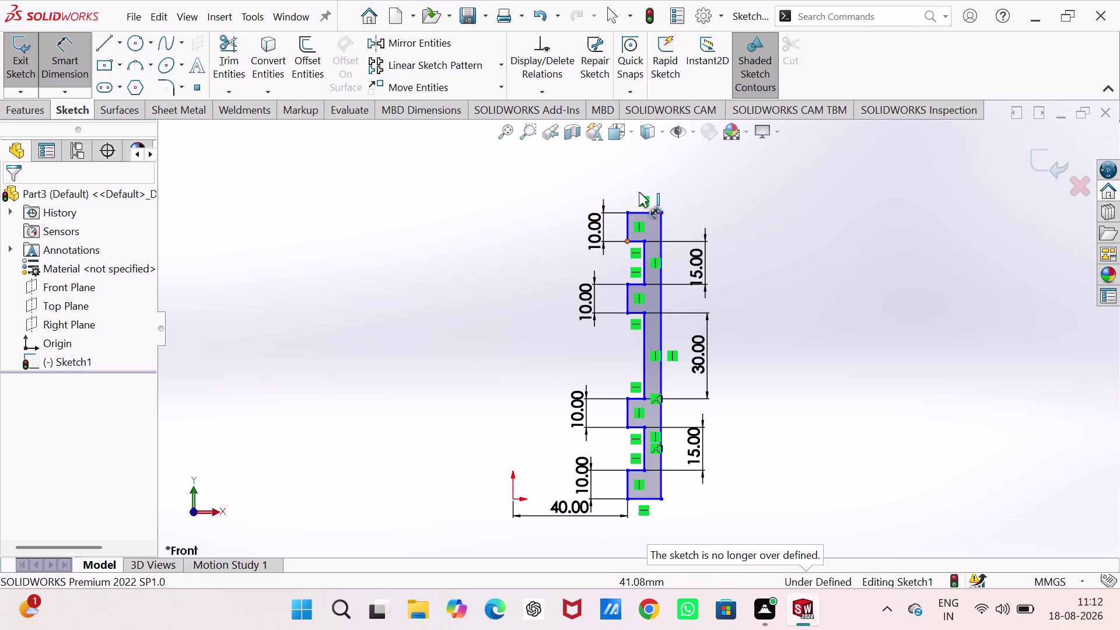
Dimension the top edge width at 10 mm.
click(648, 213)
click(641, 165)
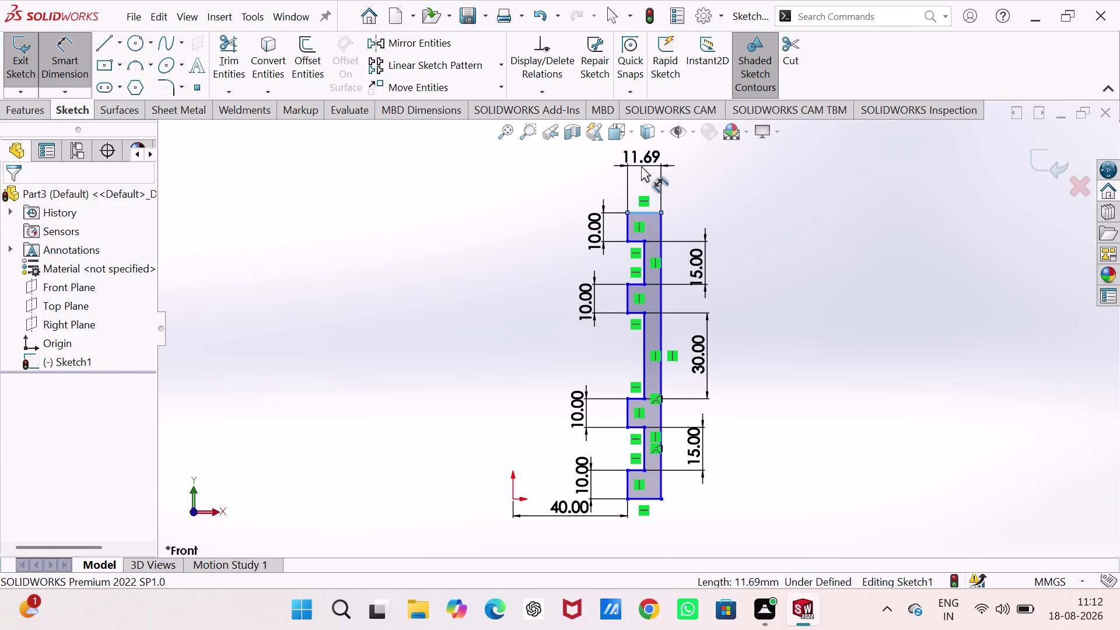
key(1)
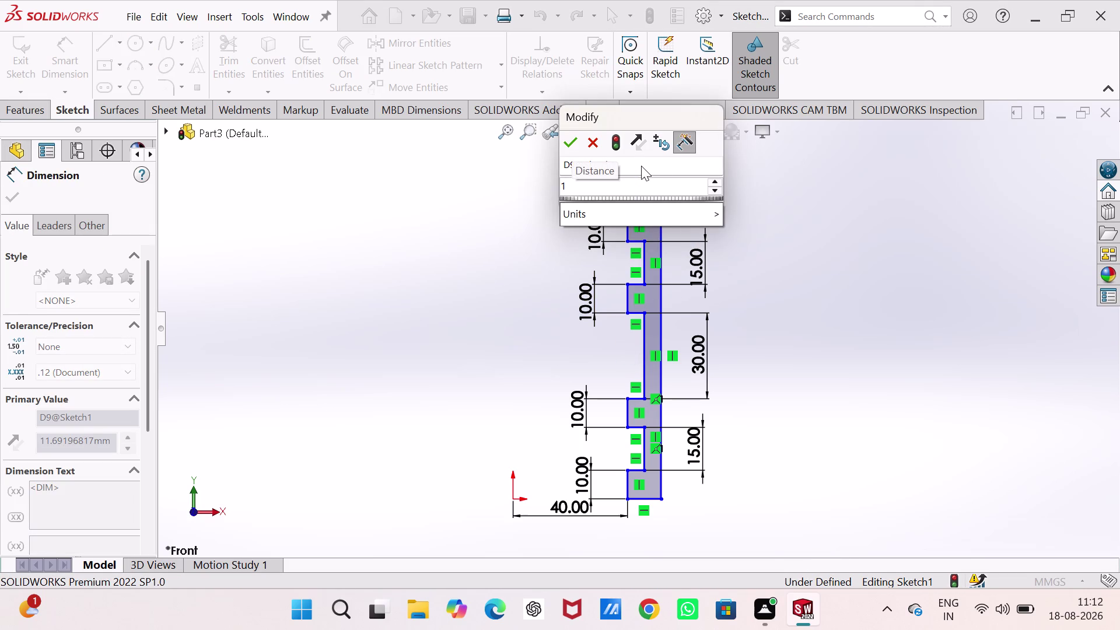
key(0)
key(Return)
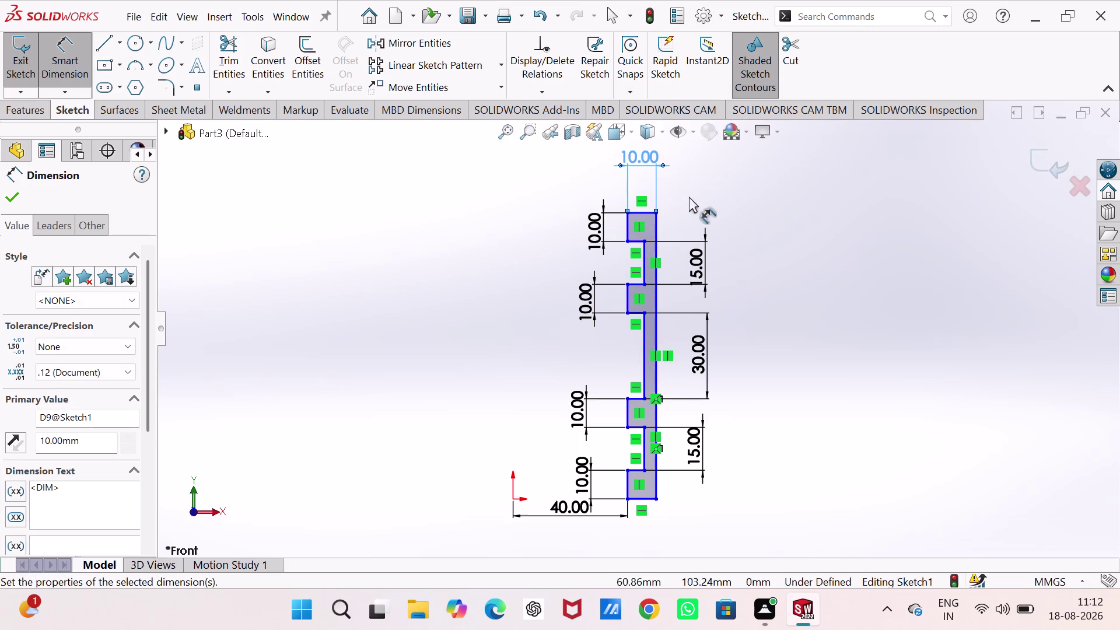
Add two 5 mm offsets from the upper and middle right edges to the long inner edge.
click(645, 271)
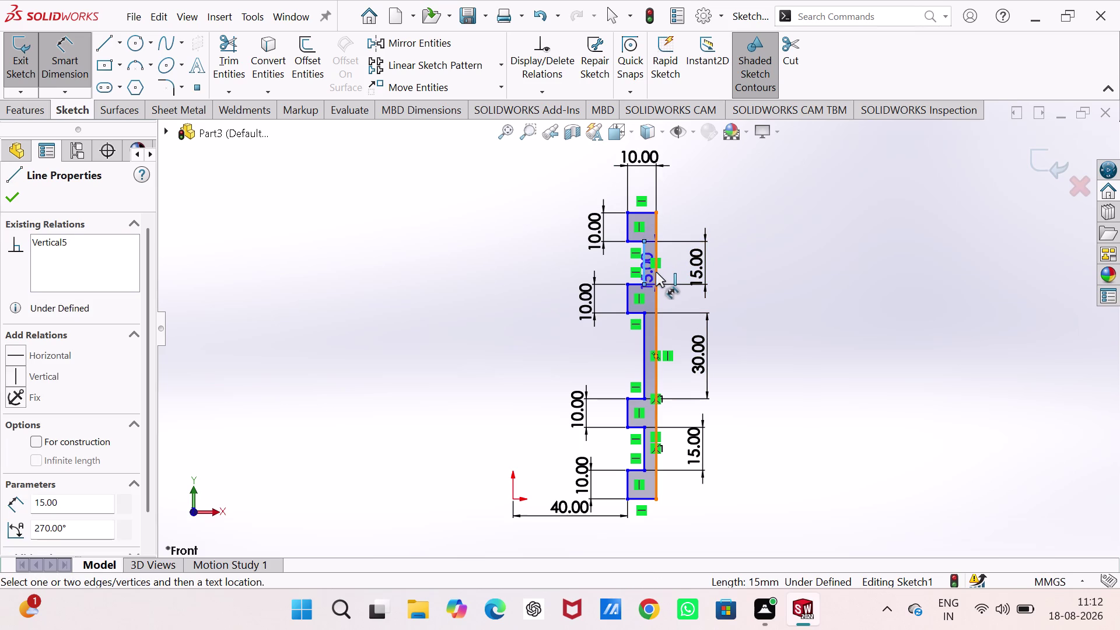
click(656, 272)
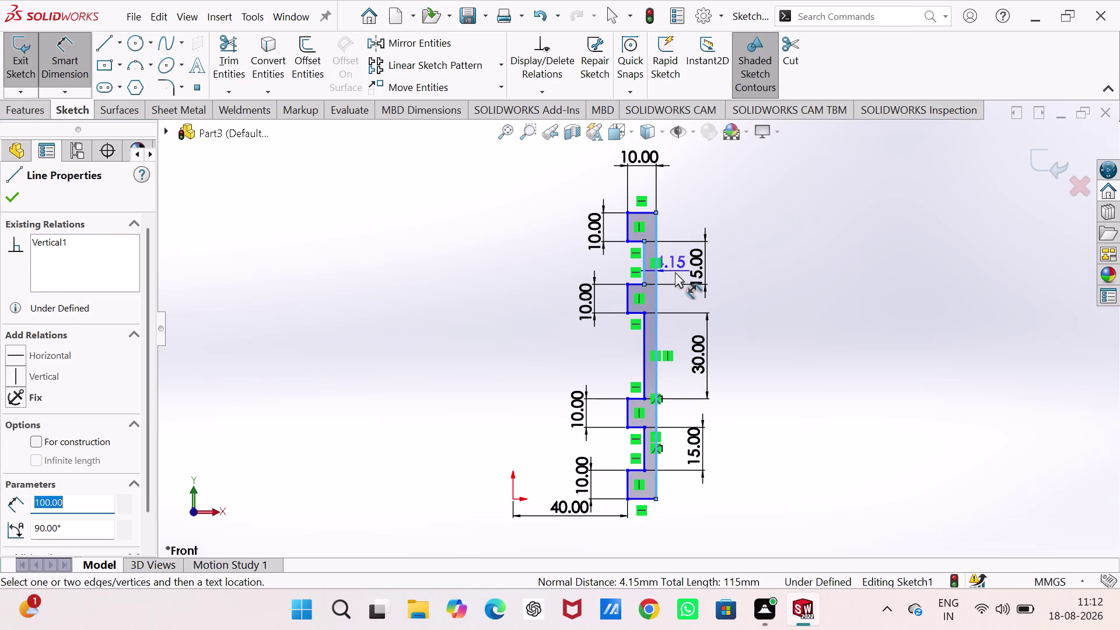
click(675, 272)
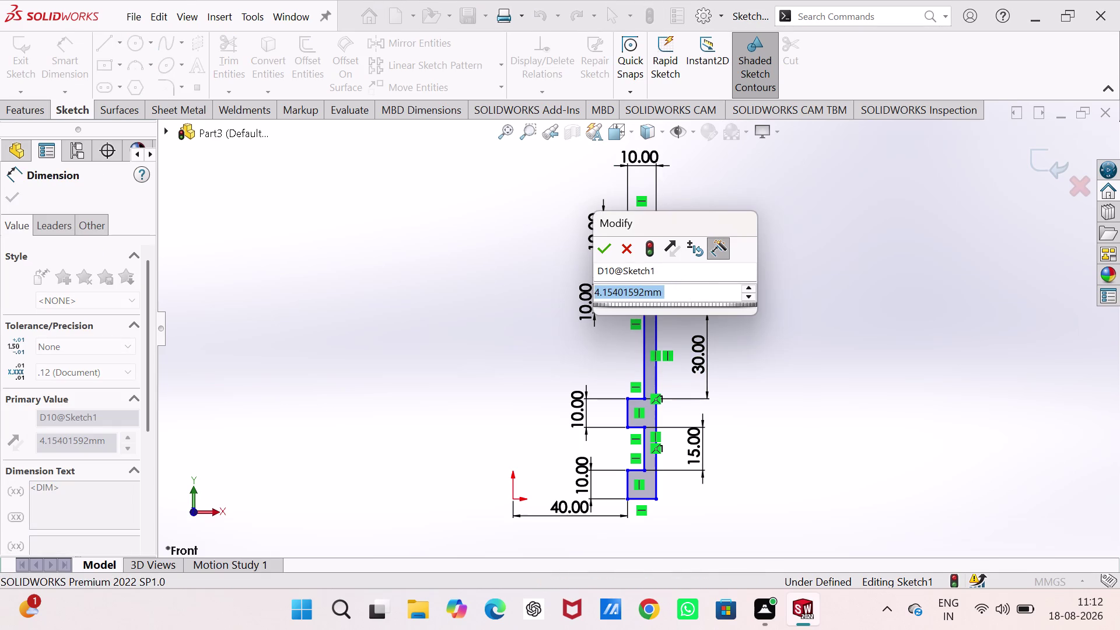
key(5)
key(Return)
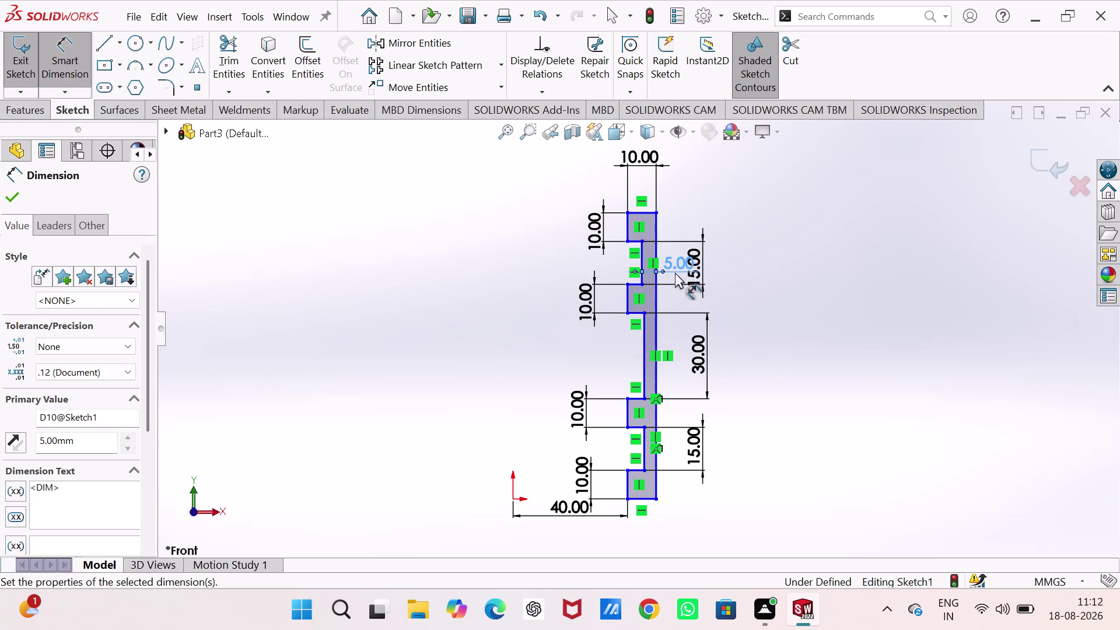
click(644, 343)
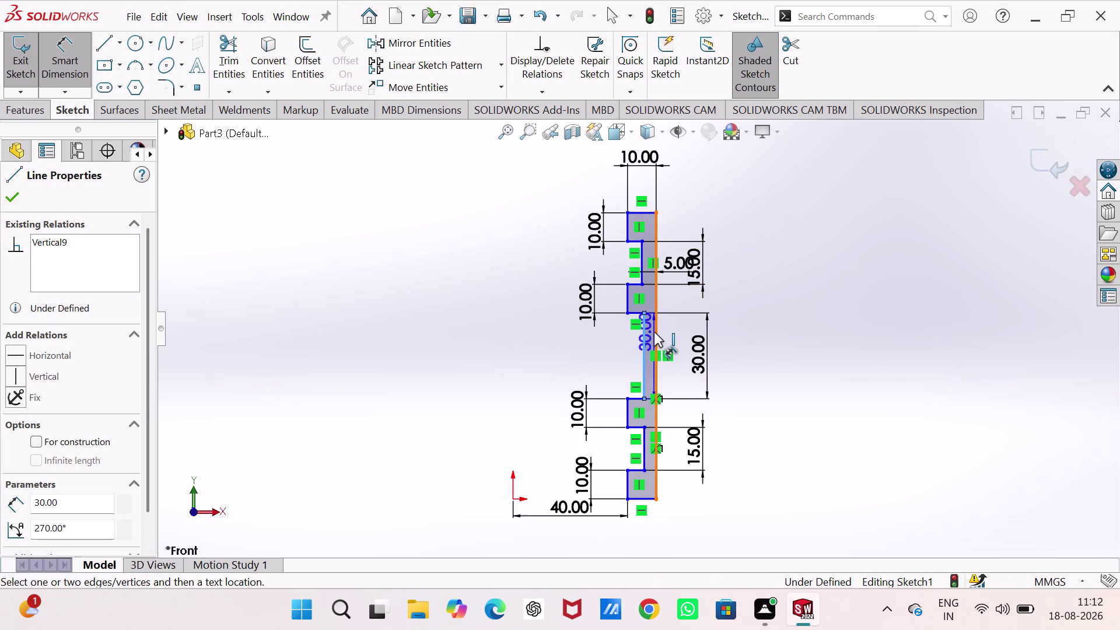
click(654, 332)
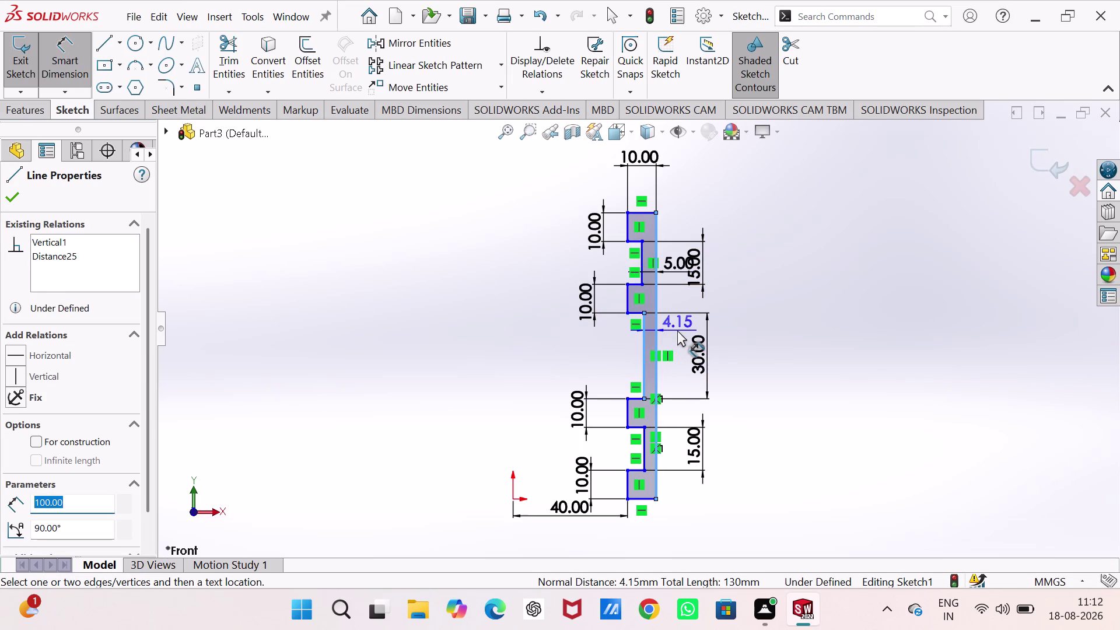
click(678, 331)
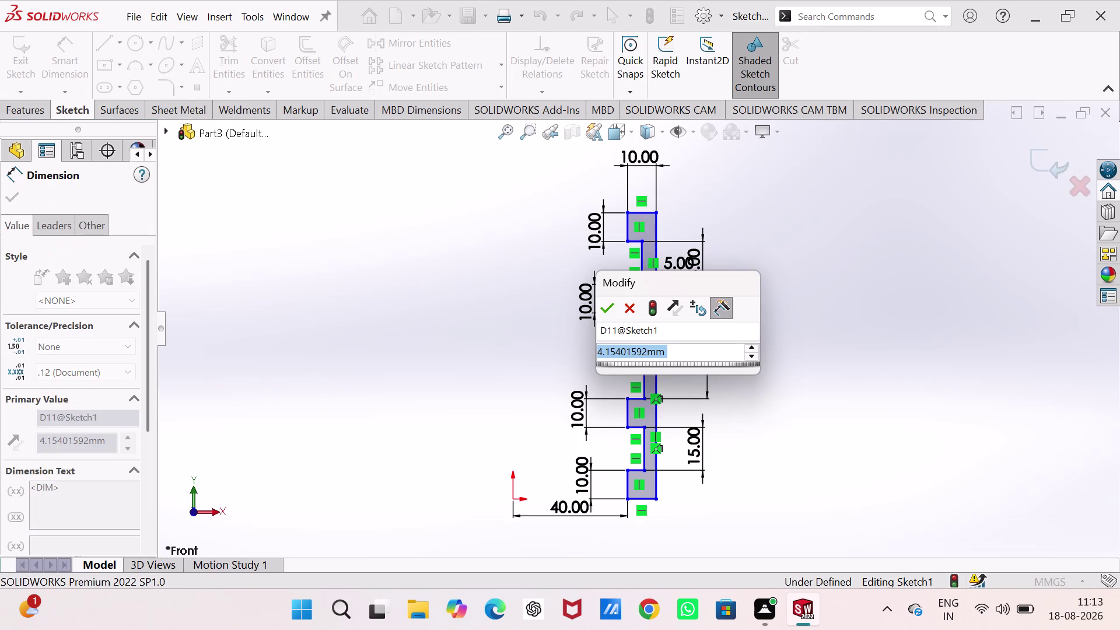
key(5)
key(Return)
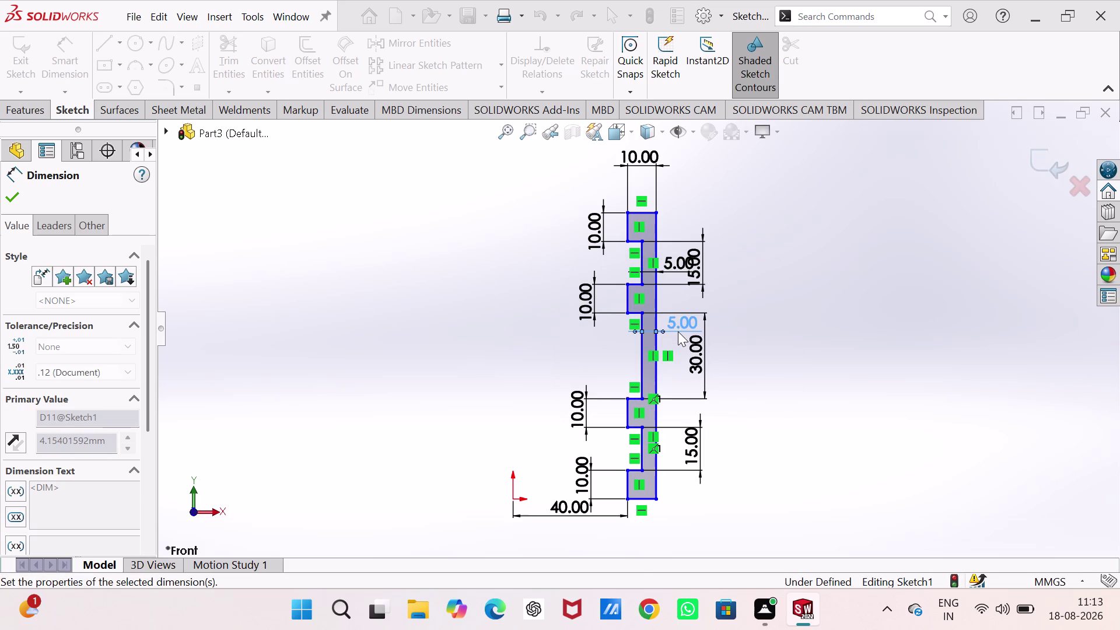
Dismiss the driven warning on the lower edge and dimension the bottom tab 10 mm wide.
click(642, 451)
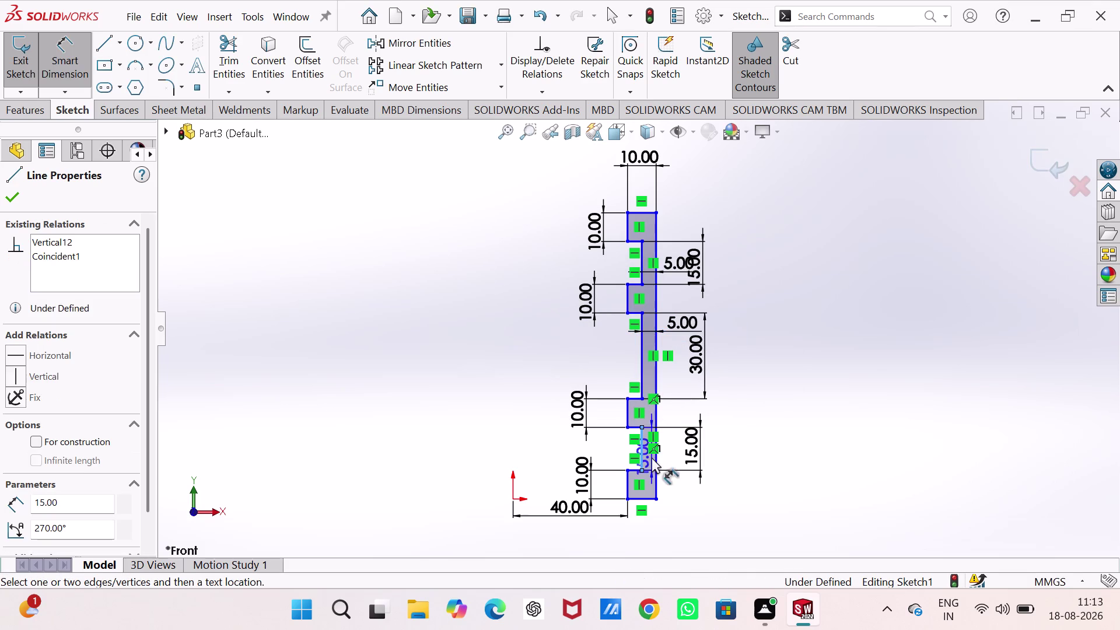
click(654, 457)
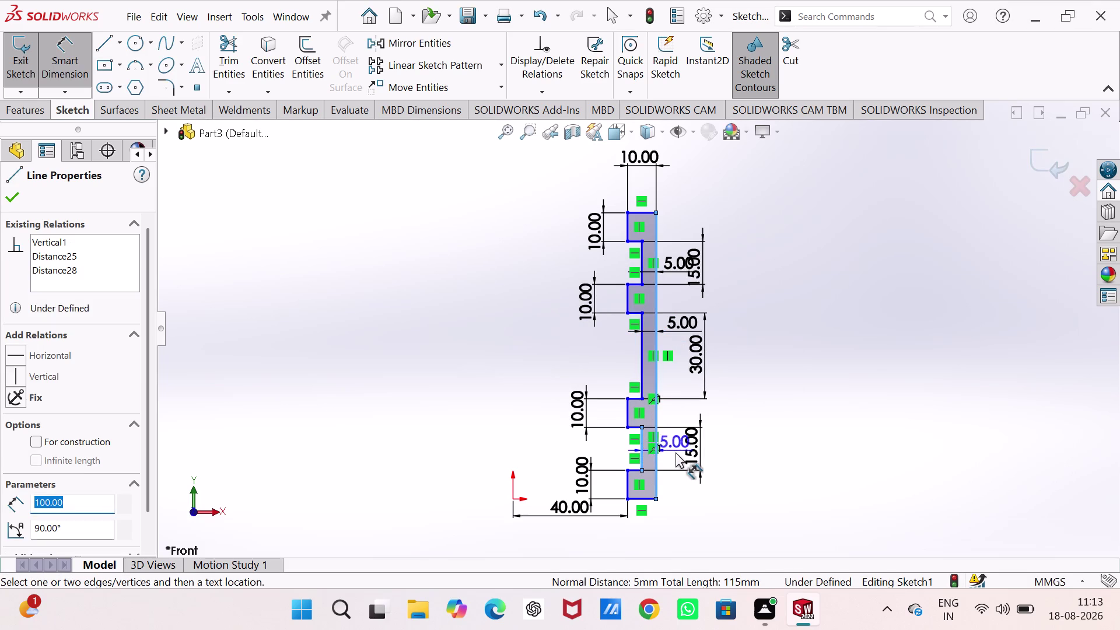
click(675, 452)
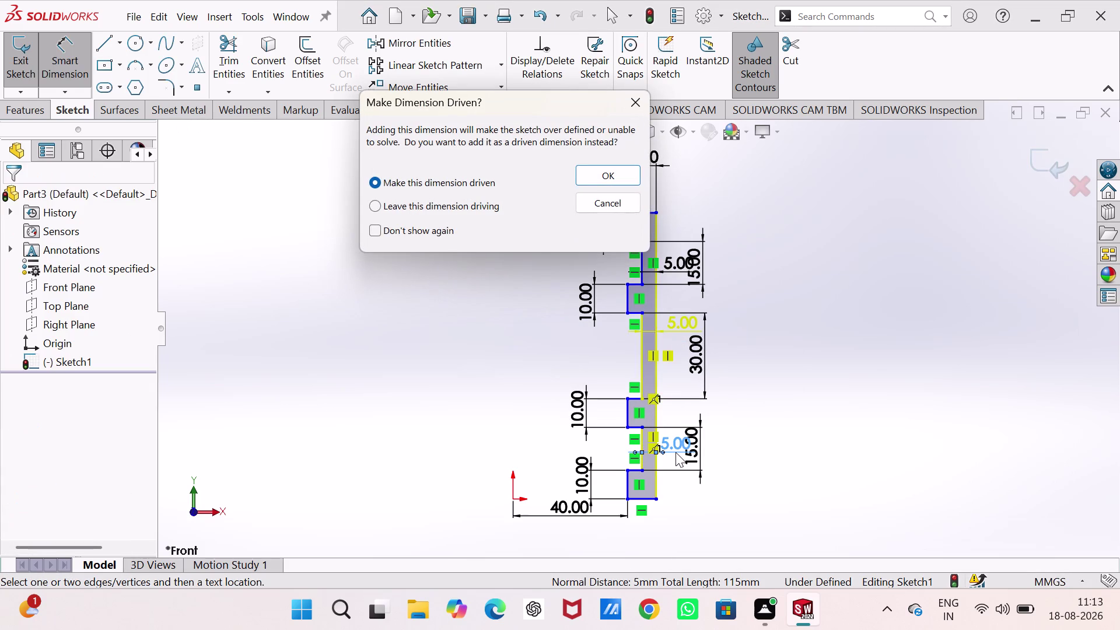
click(633, 104)
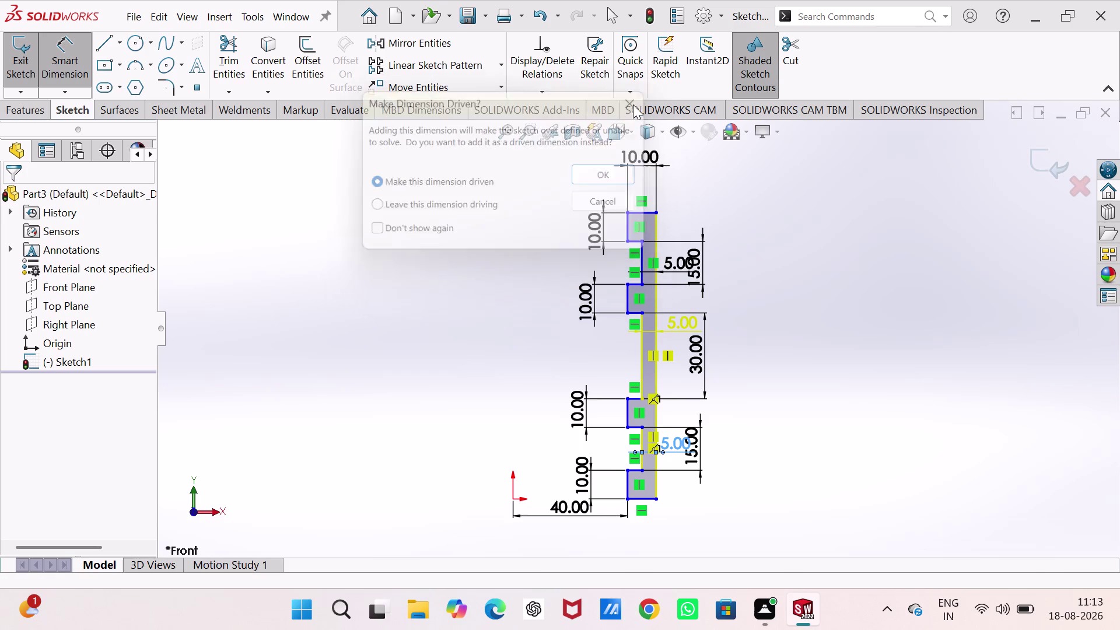
click(628, 486)
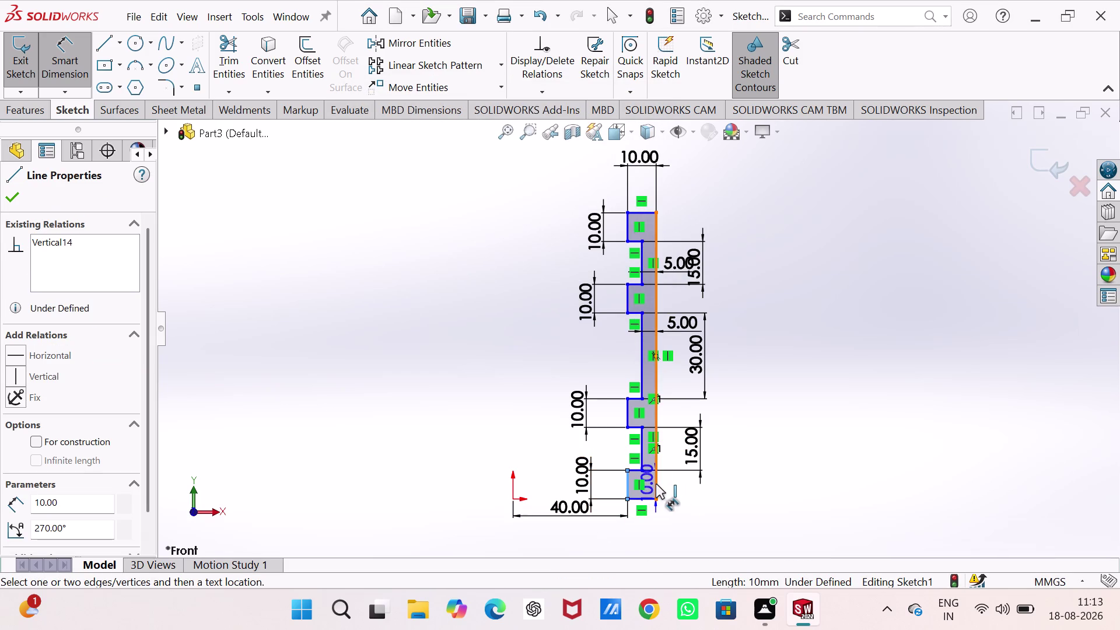
click(656, 483)
click(639, 533)
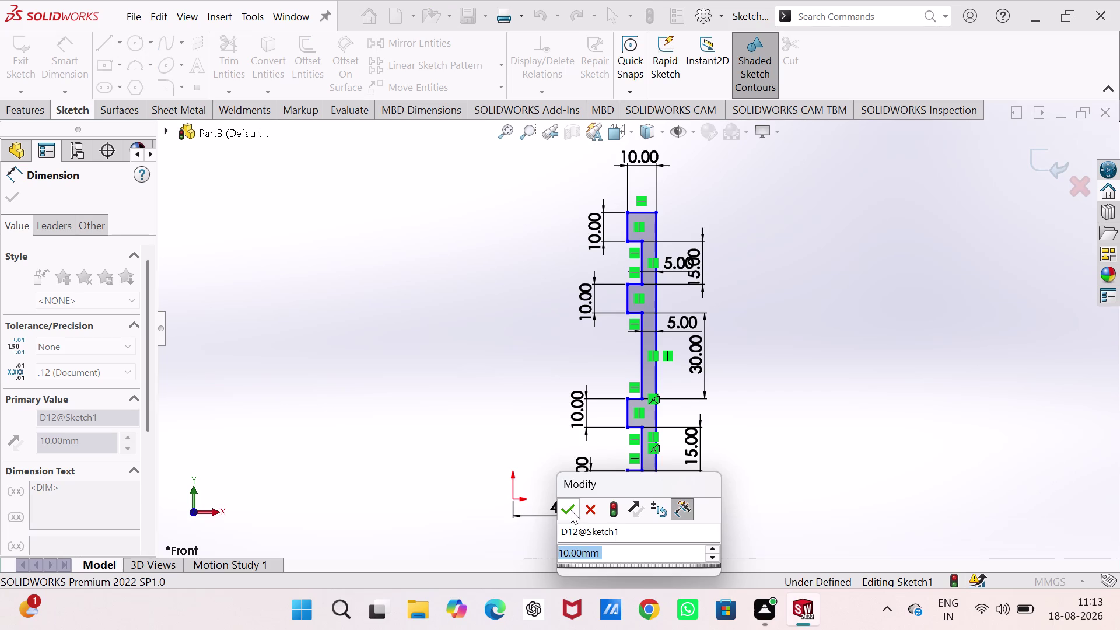
click(570, 510)
right_drag(395, 411, 389, 350)
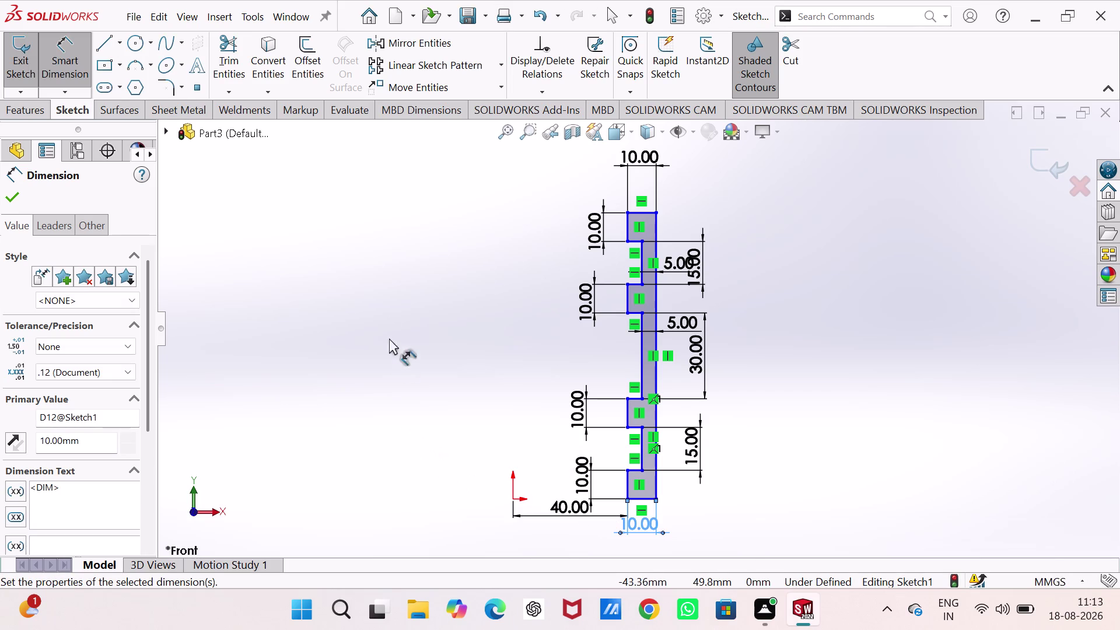
Dimension the overall width at 50 mm from the origin to the long right edge.
right_drag(389, 350, 391, 310)
right_drag(392, 422, 407, 251)
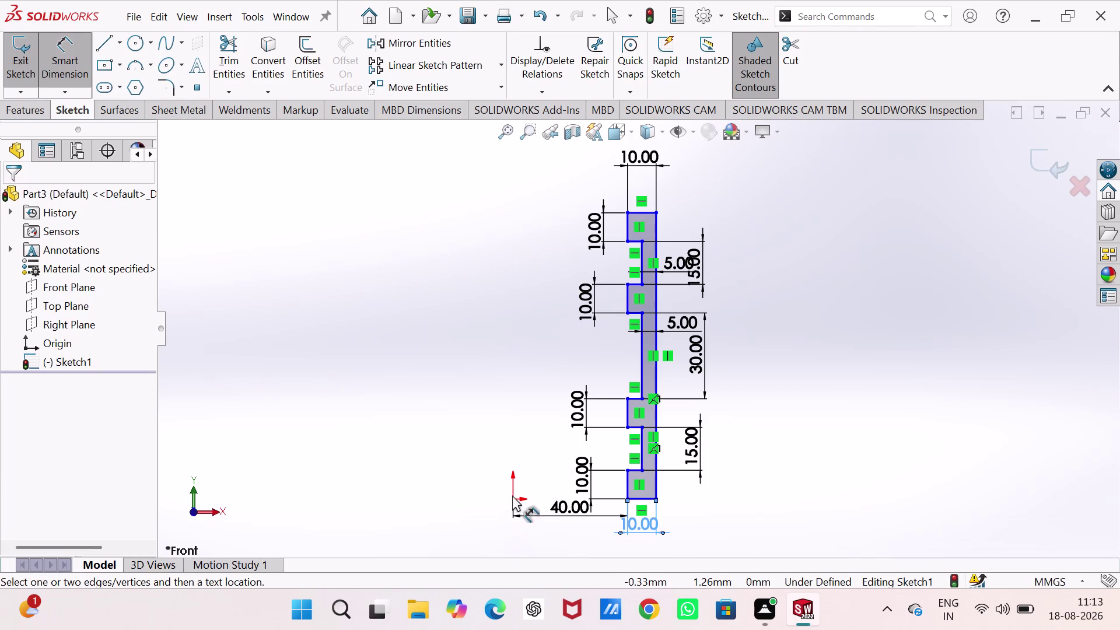
click(511, 497)
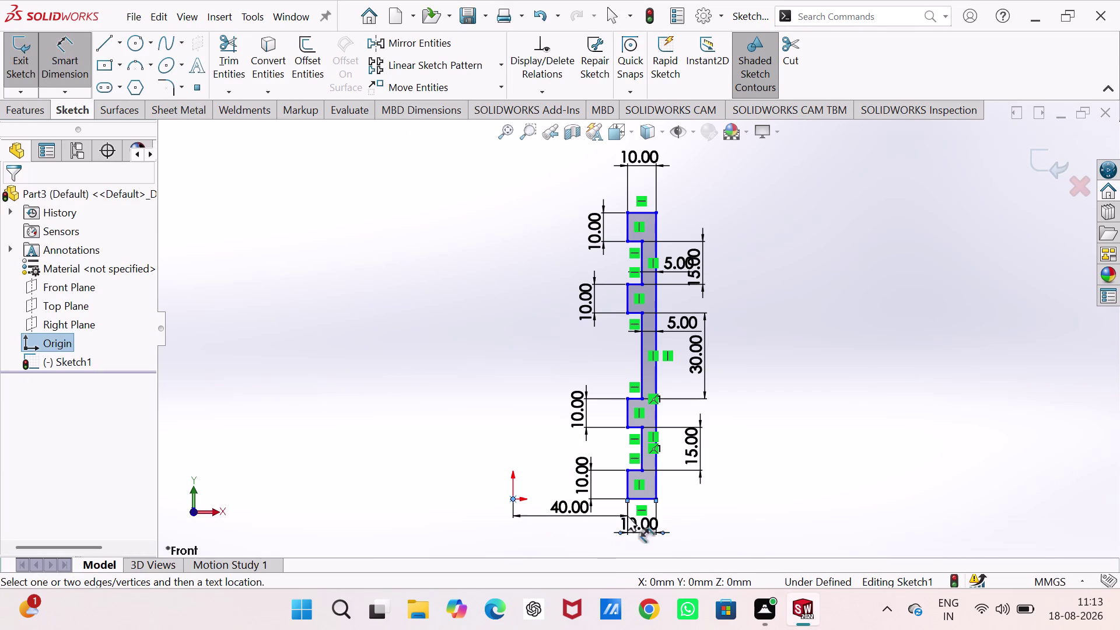
click(658, 485)
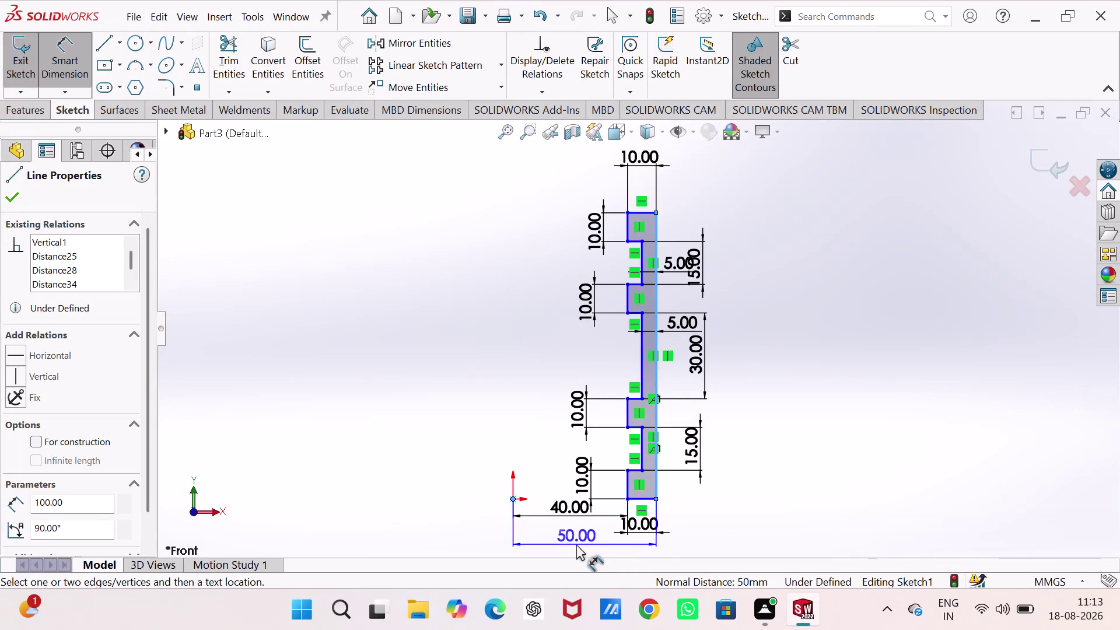
click(577, 544)
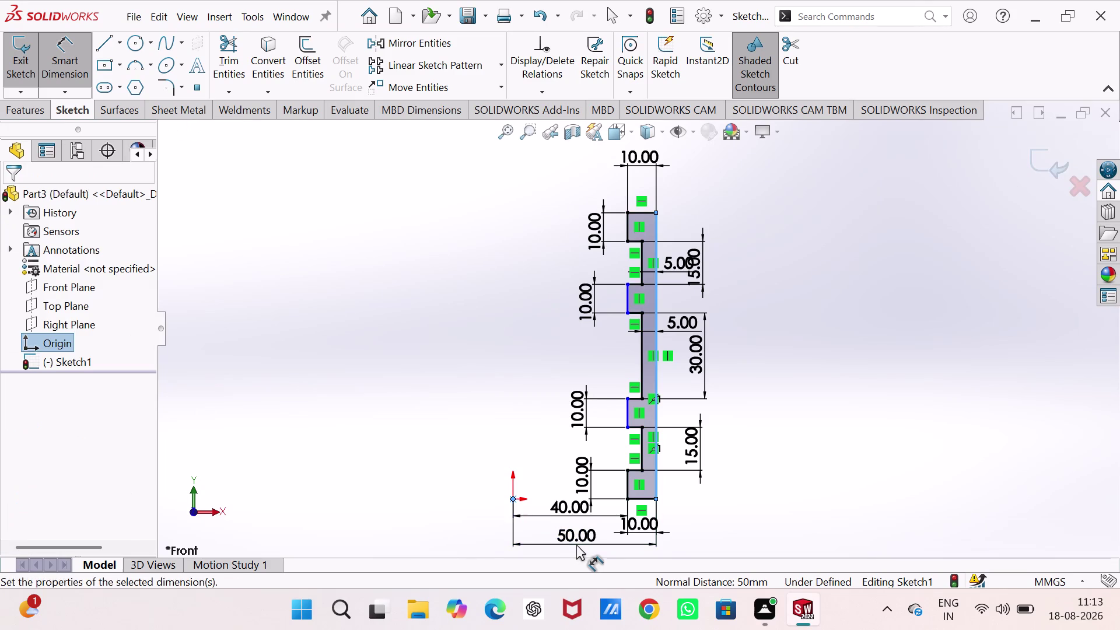
click(503, 524)
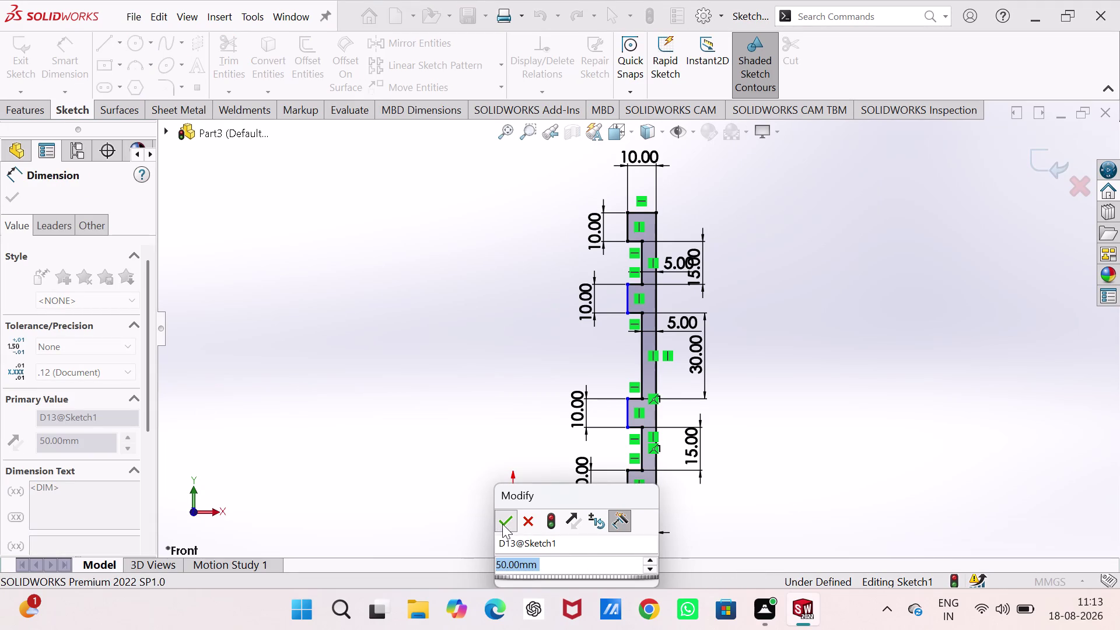
click(626, 405)
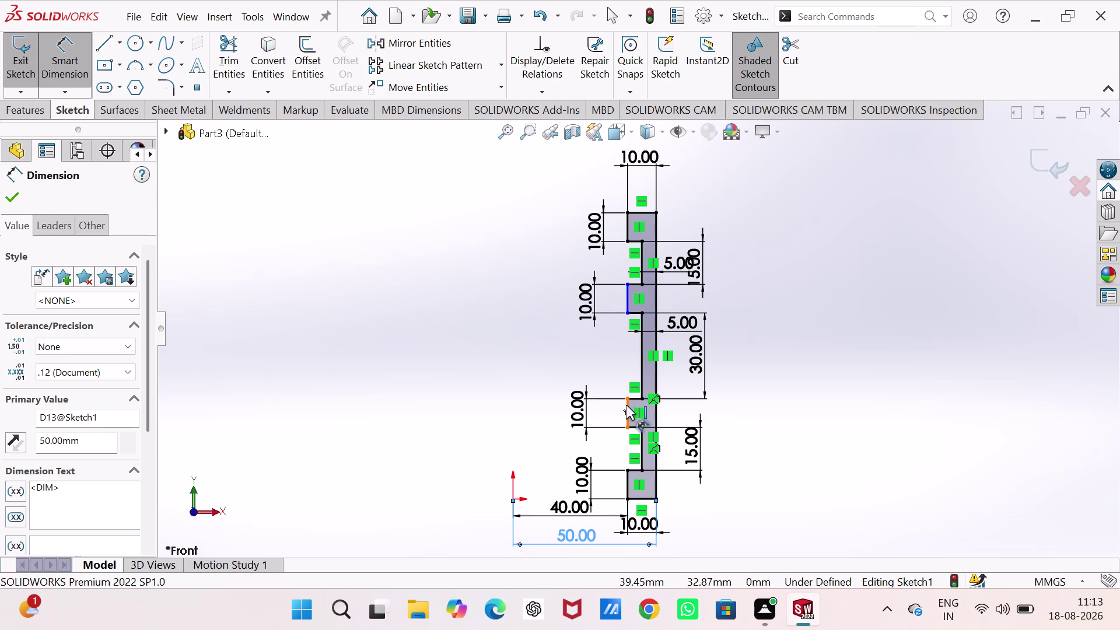
Add the 10 mm notch depth dimensions, dismissing the driven 45 mm warning.
click(655, 408)
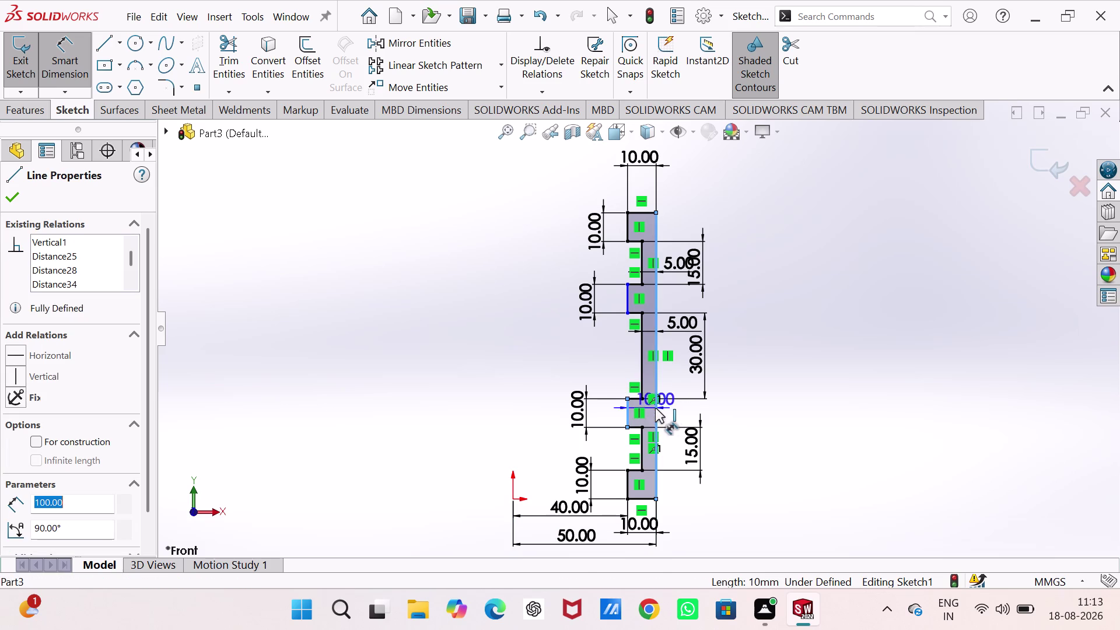
click(597, 447)
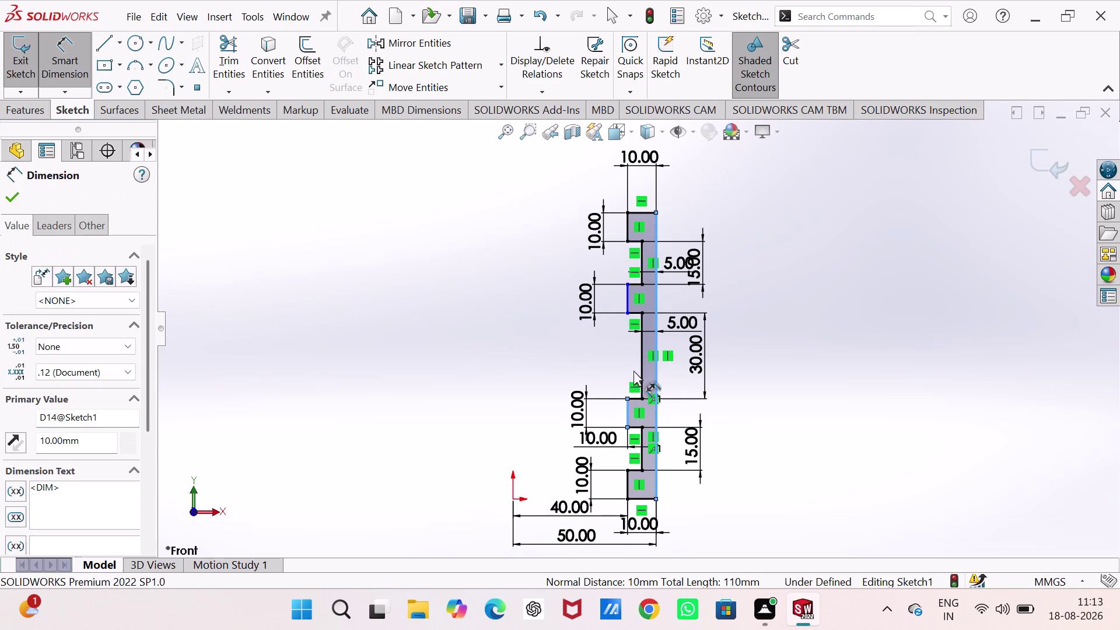
click(529, 423)
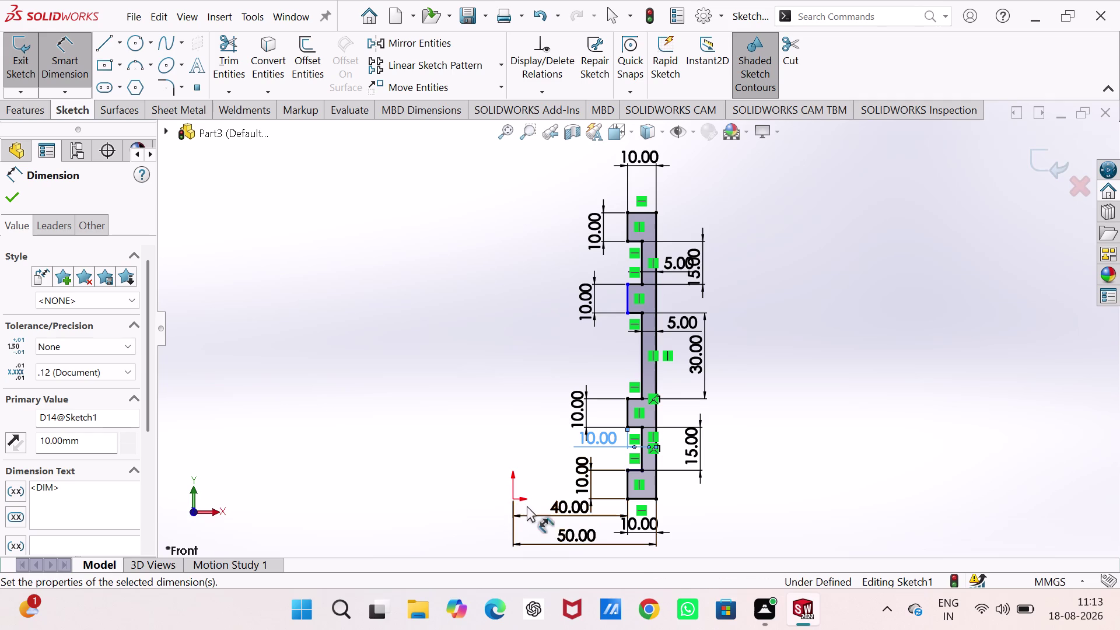
drag(513, 500, 527, 494)
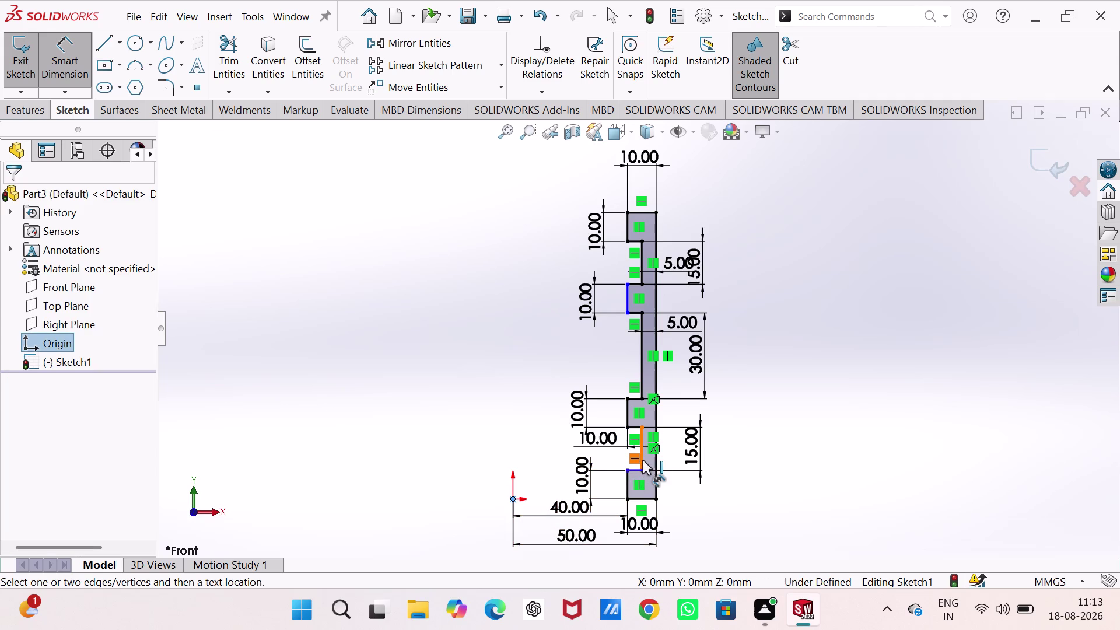
click(642, 460)
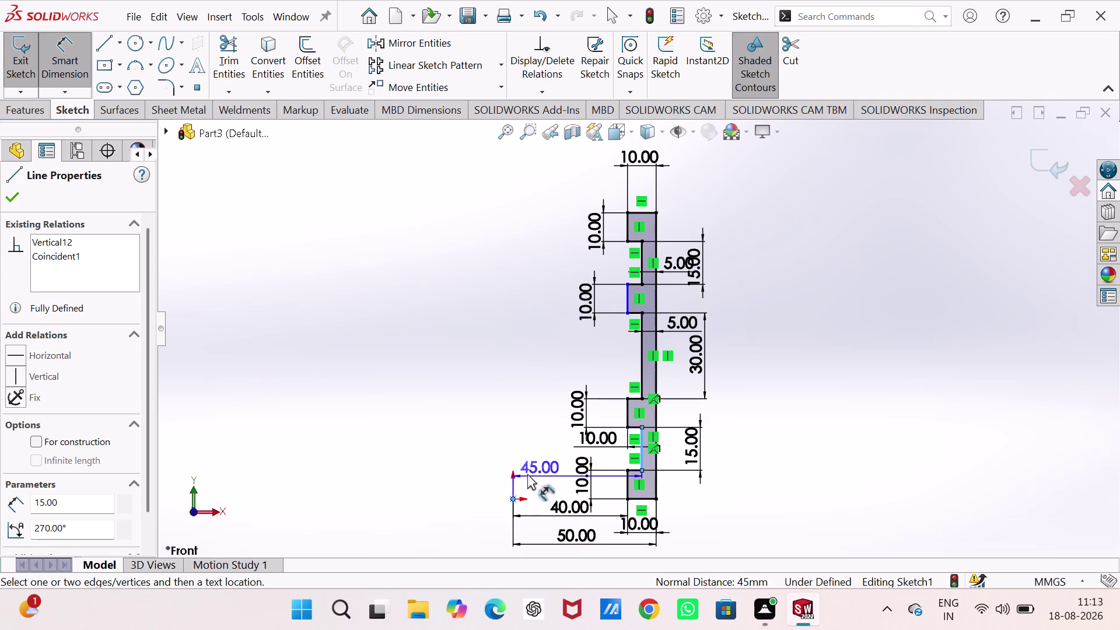
click(505, 465)
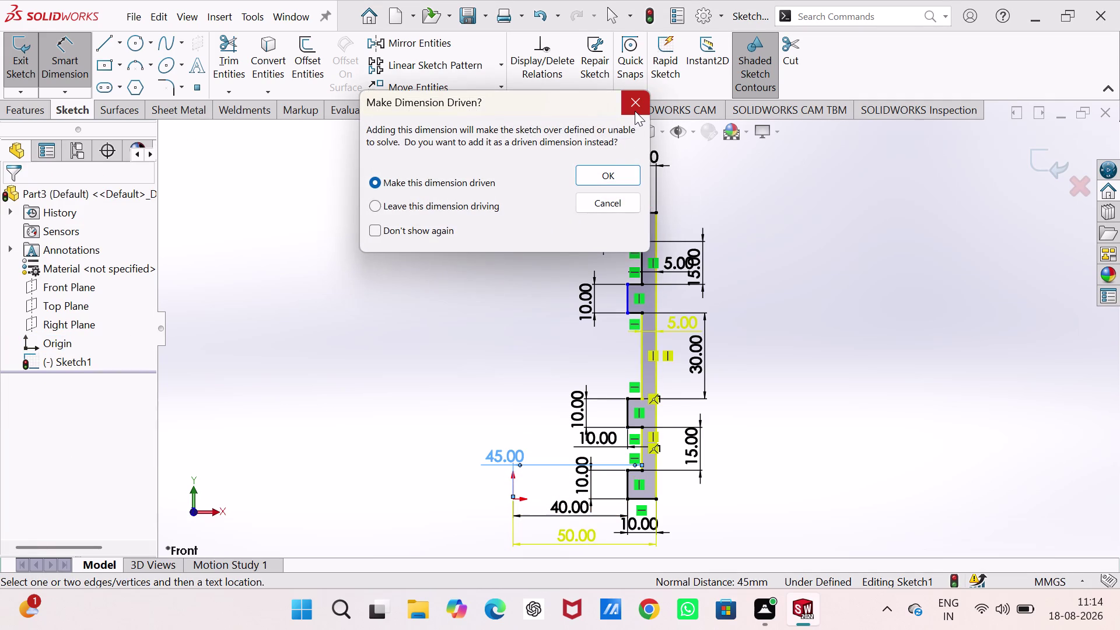
click(635, 111)
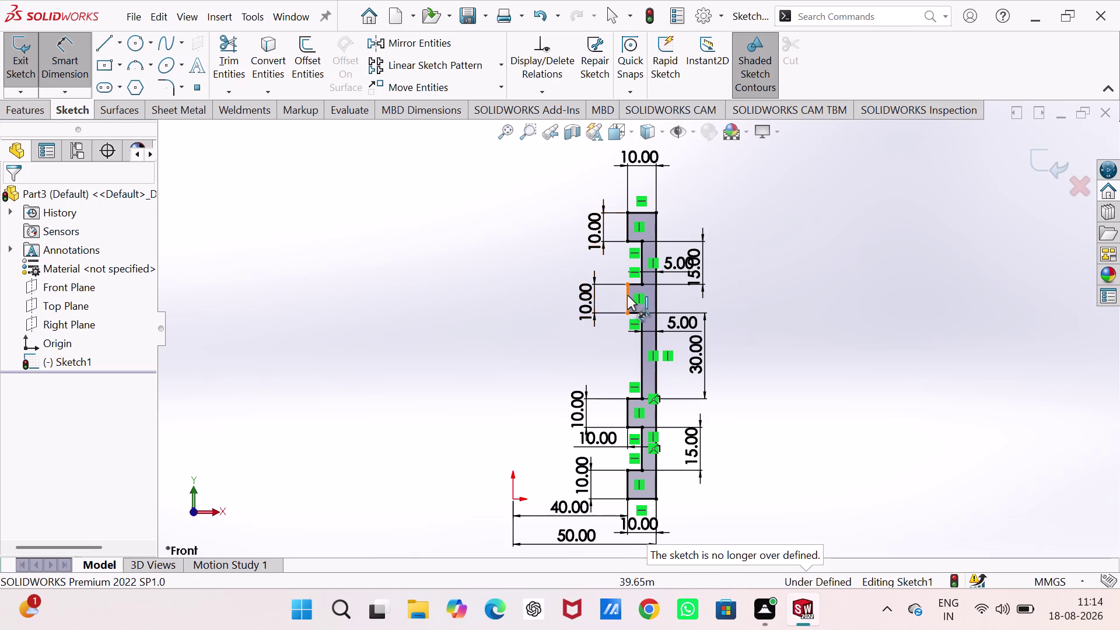
click(628, 296)
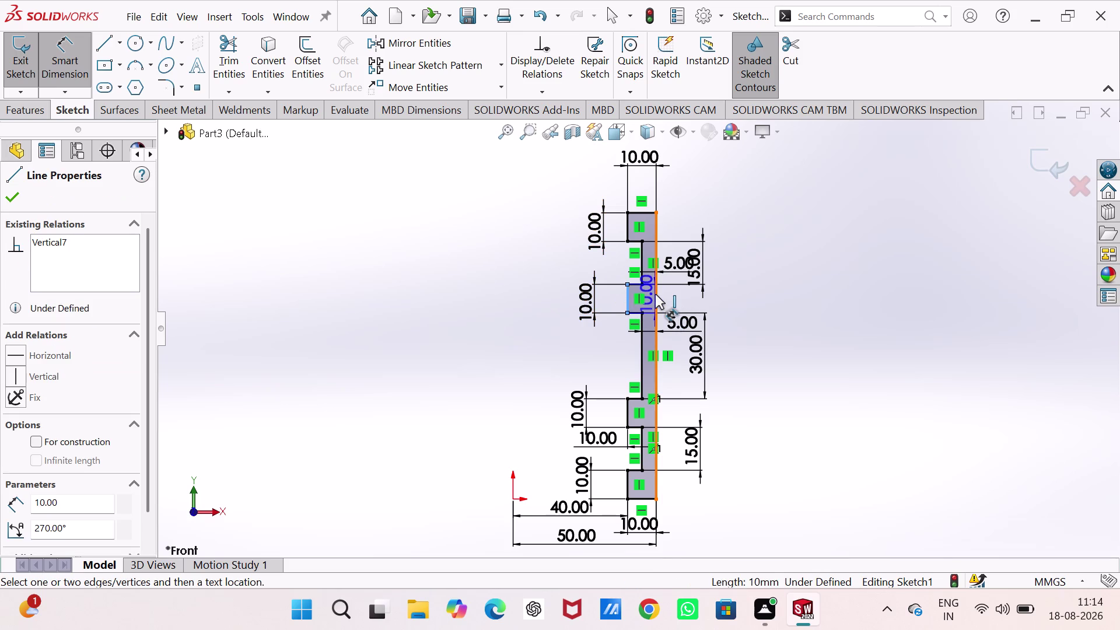
click(655, 295)
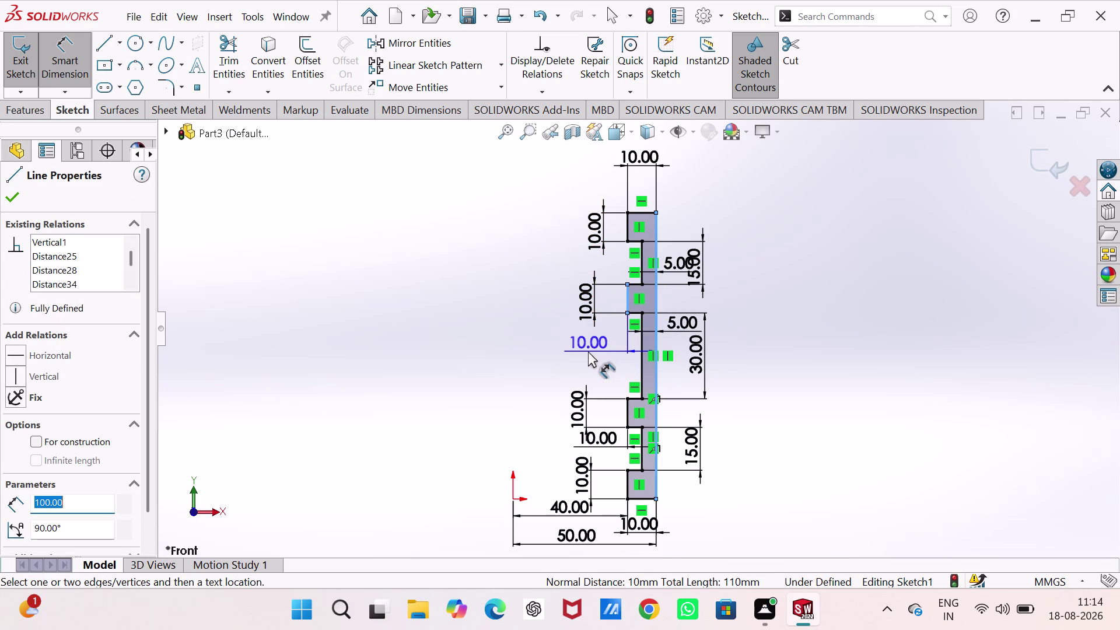
click(587, 352)
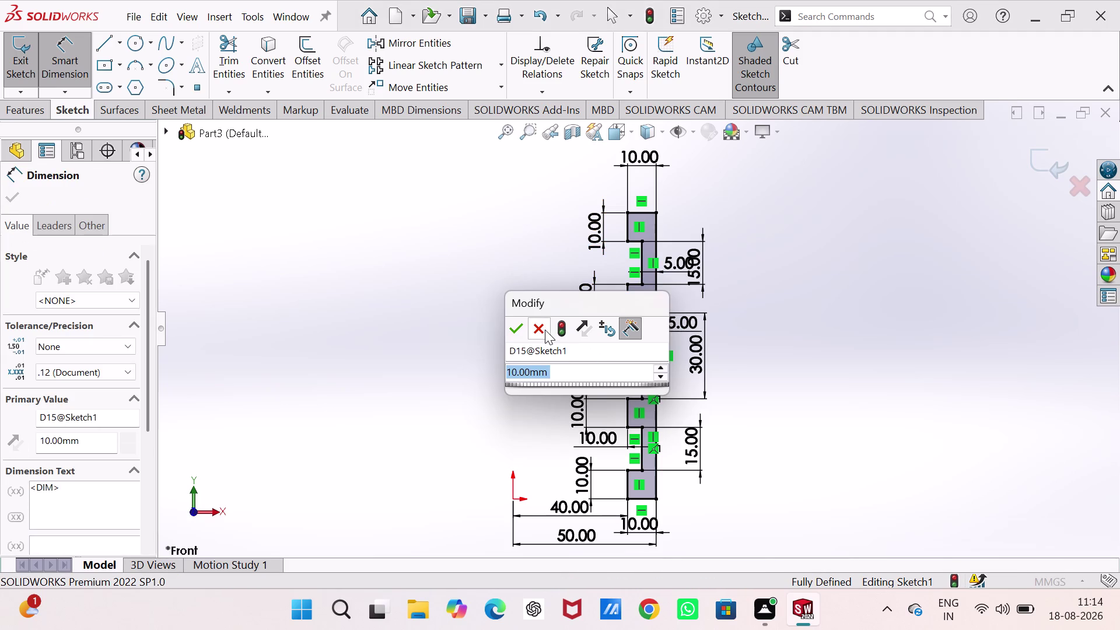
click(511, 325)
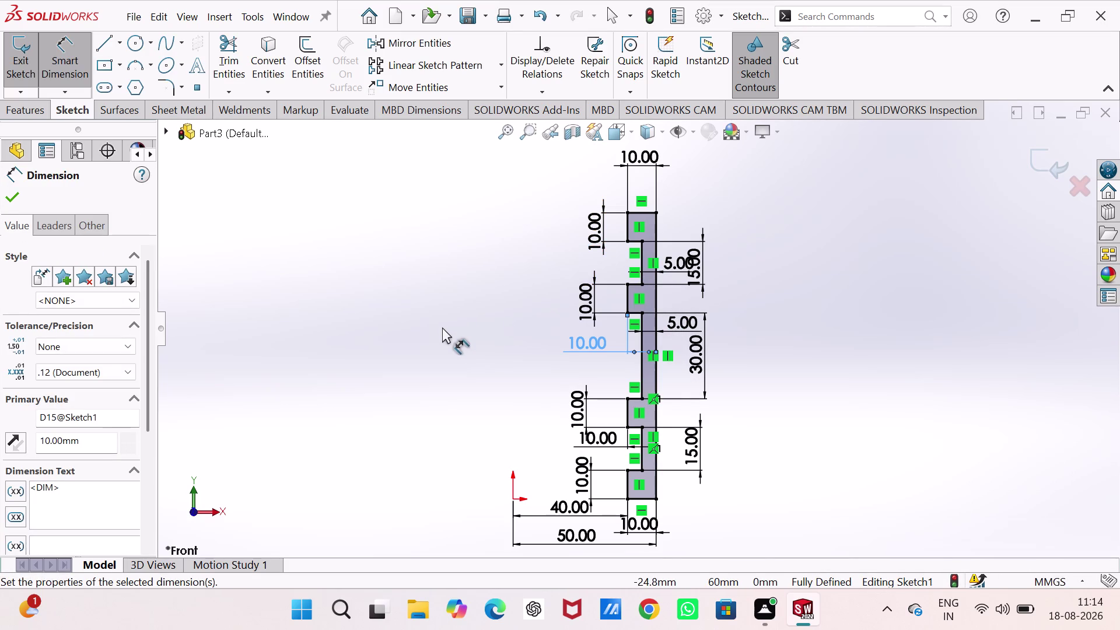
Exit the sketch and select, then deselect, Sketch1.
click(20, 63)
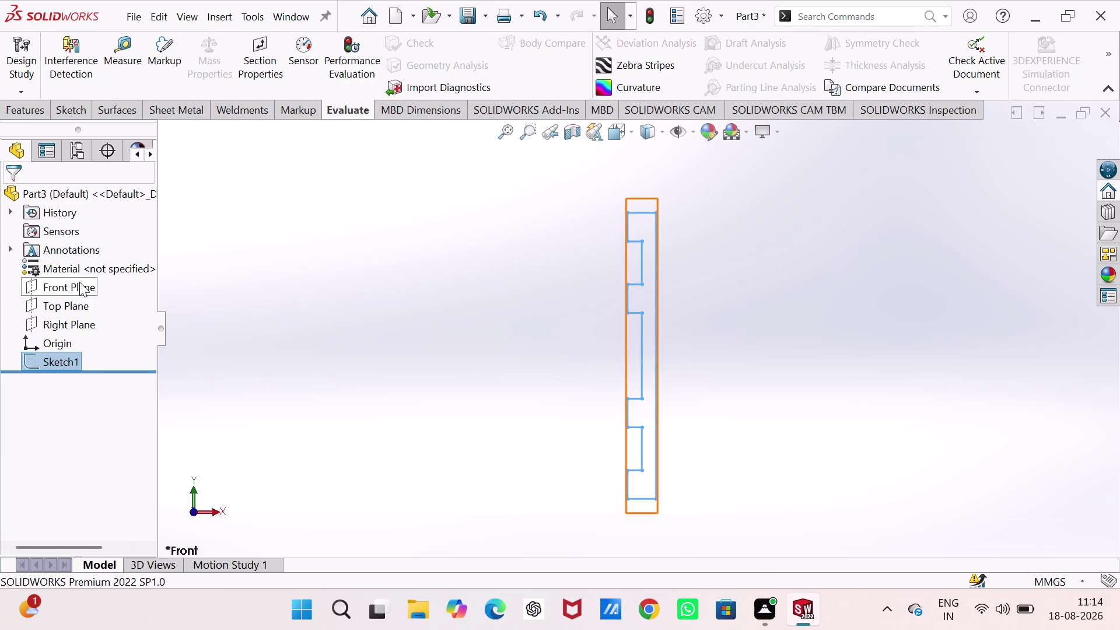
click(74, 361)
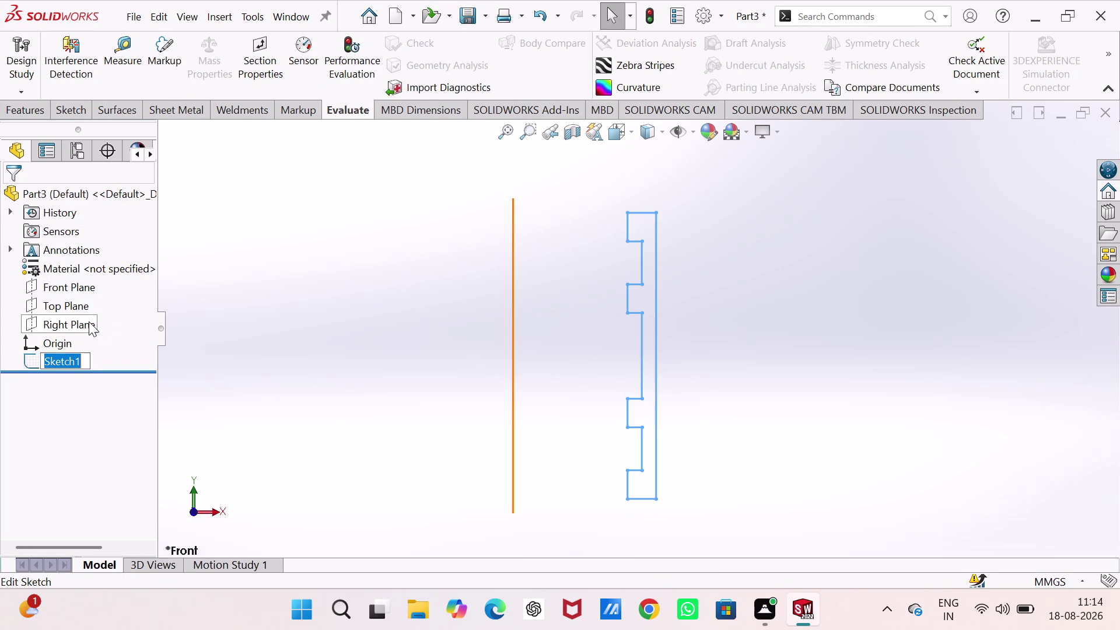
click(252, 342)
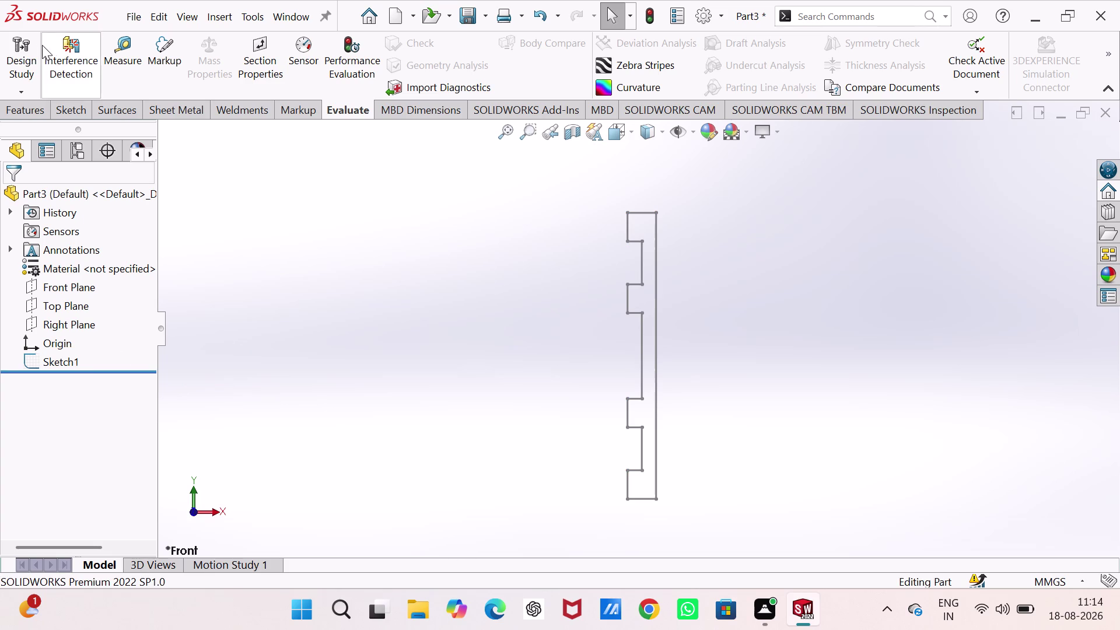
click(27, 114)
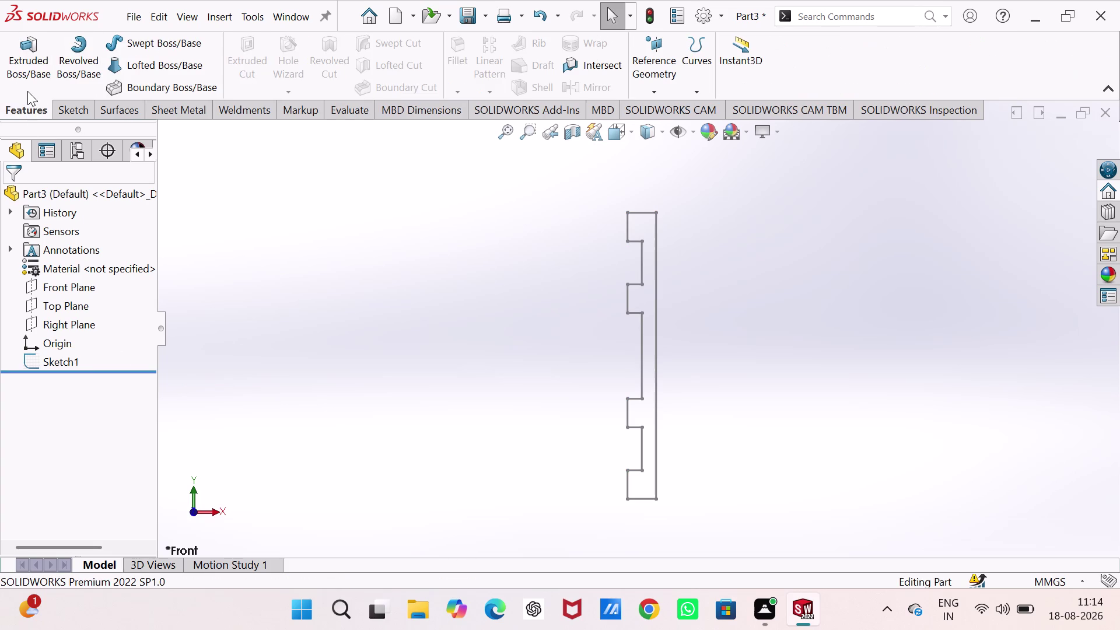
double_click(83, 51)
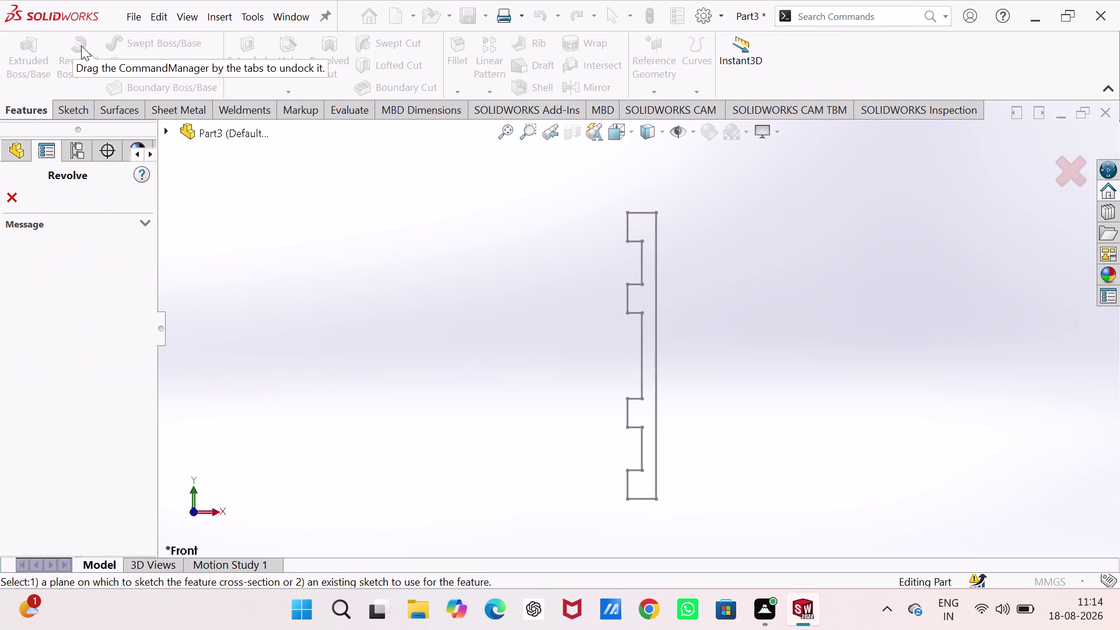
click(626, 295)
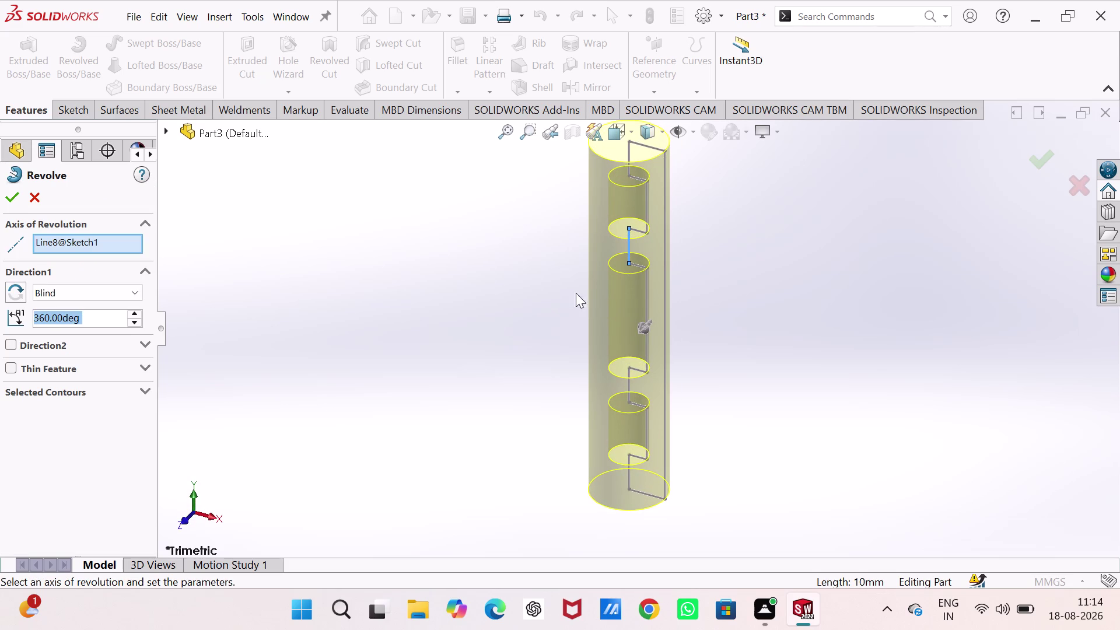
click(42, 194)
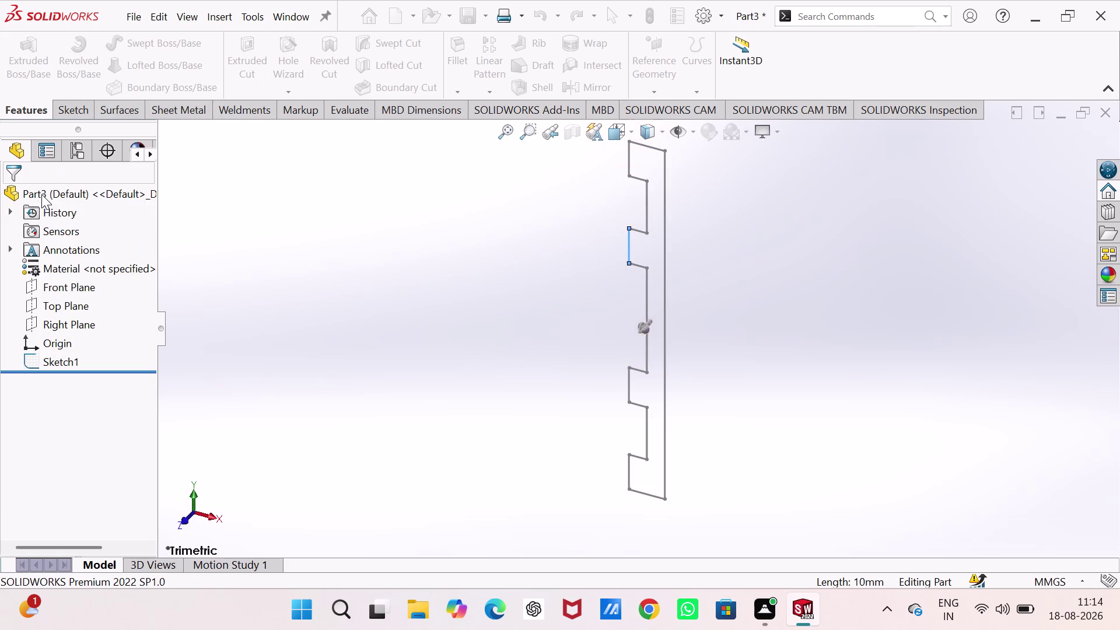
click(300, 305)
Reopen Sketch1 for editing and abandon a first vertical centerline attempt.
click(81, 423)
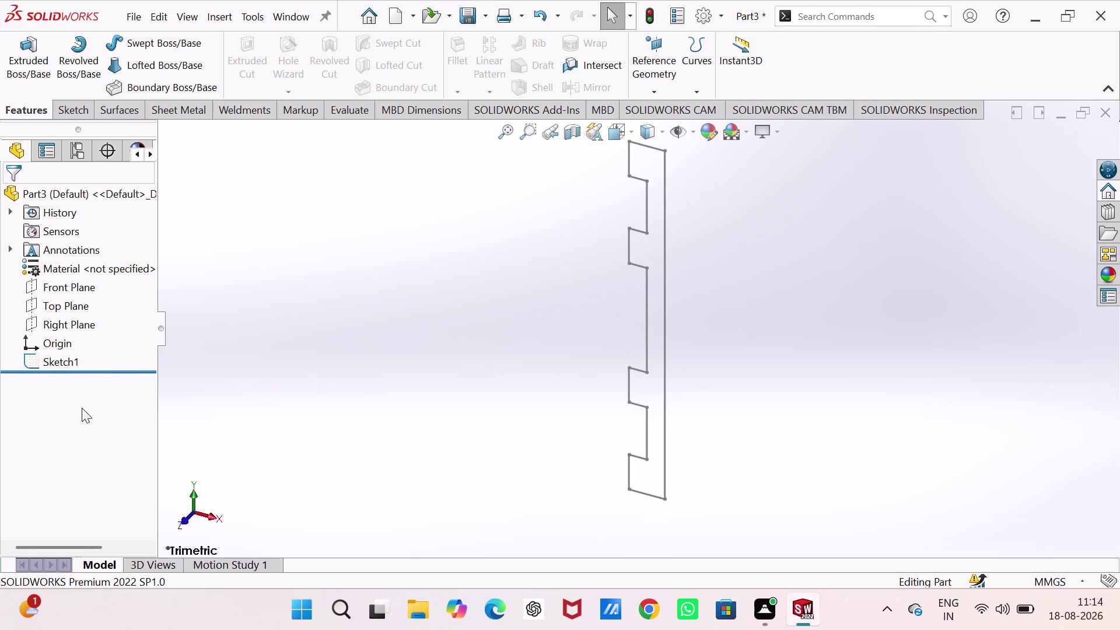
click(66, 367)
click(83, 326)
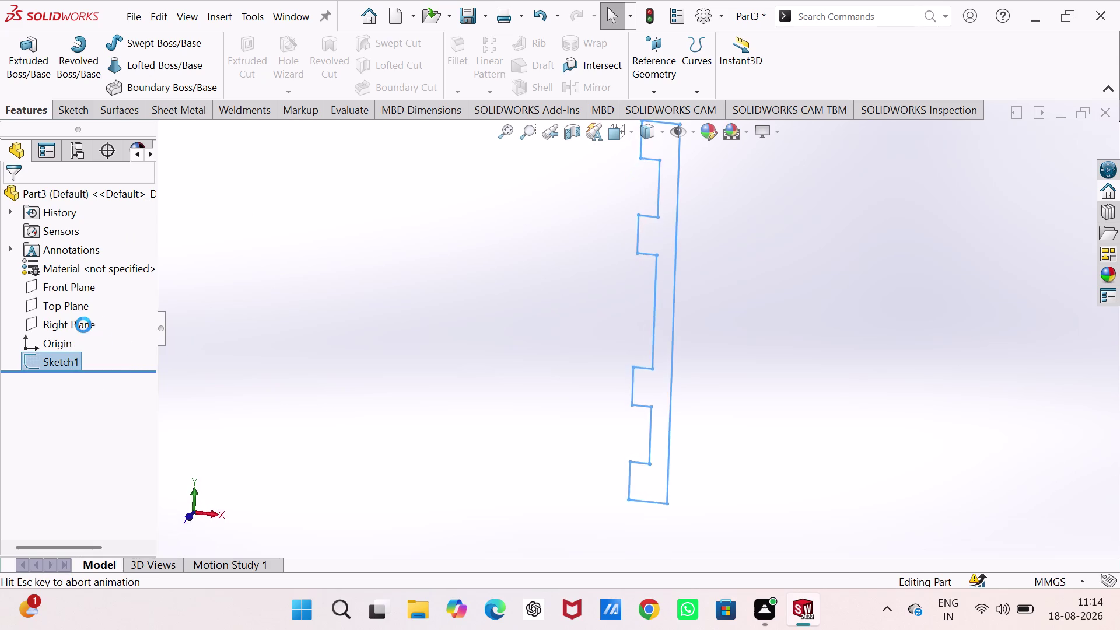
scroll(up, 3)
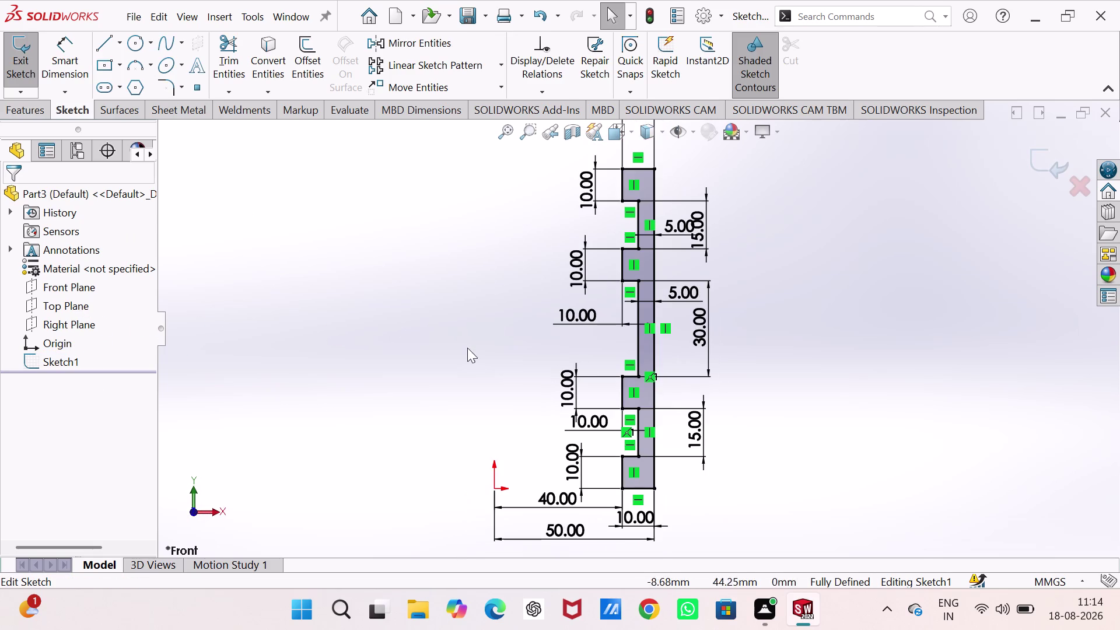
click(117, 41)
click(130, 87)
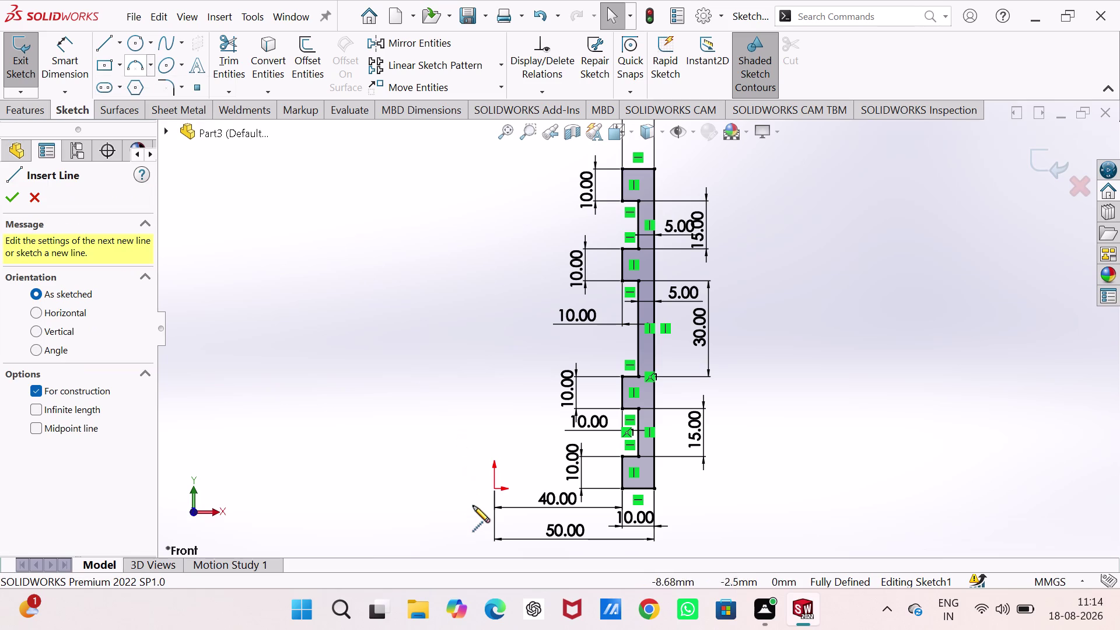
drag(497, 490, 501, 456)
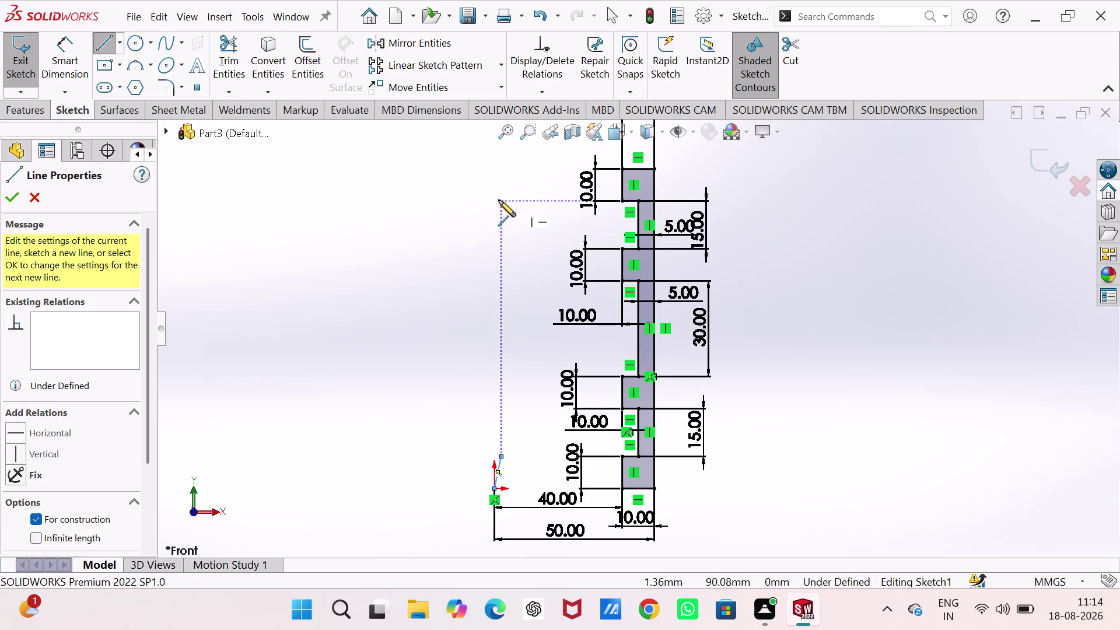
key(Escape)
key(ctrl+z)
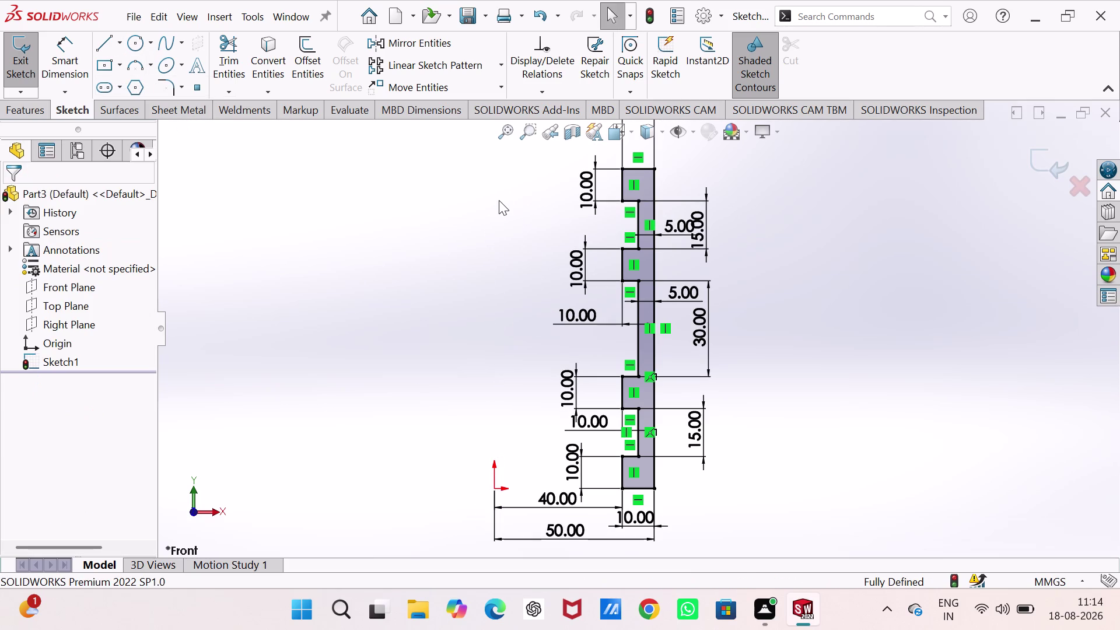
Draw a vertical centerline from the origin about 100 mm upward and exit the sketch.
click(122, 42)
click(124, 89)
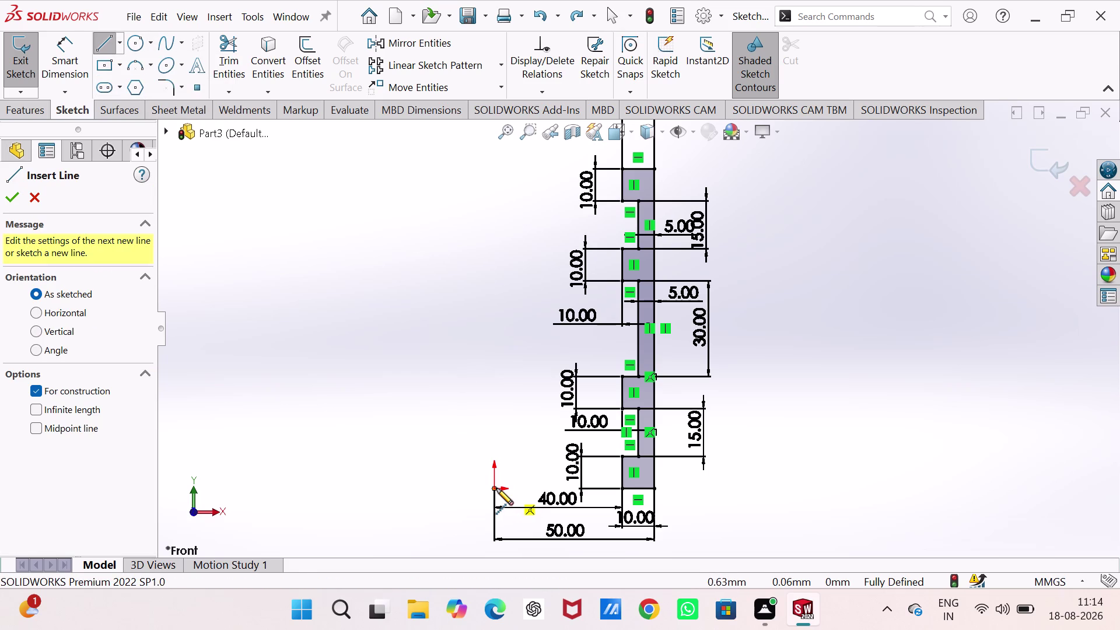
click(496, 489)
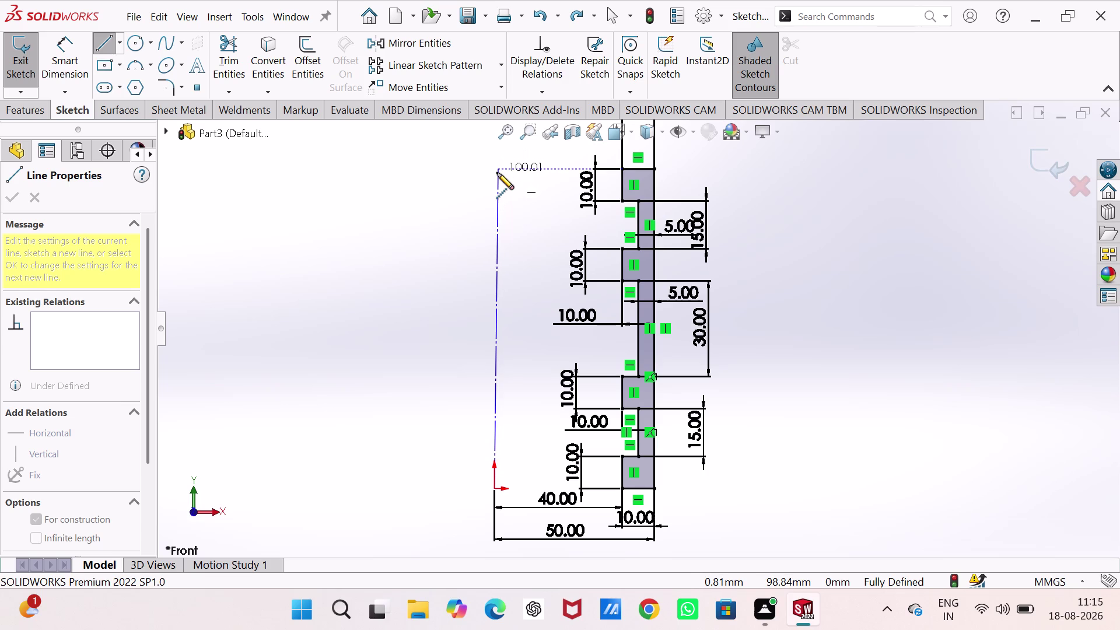
click(496, 170)
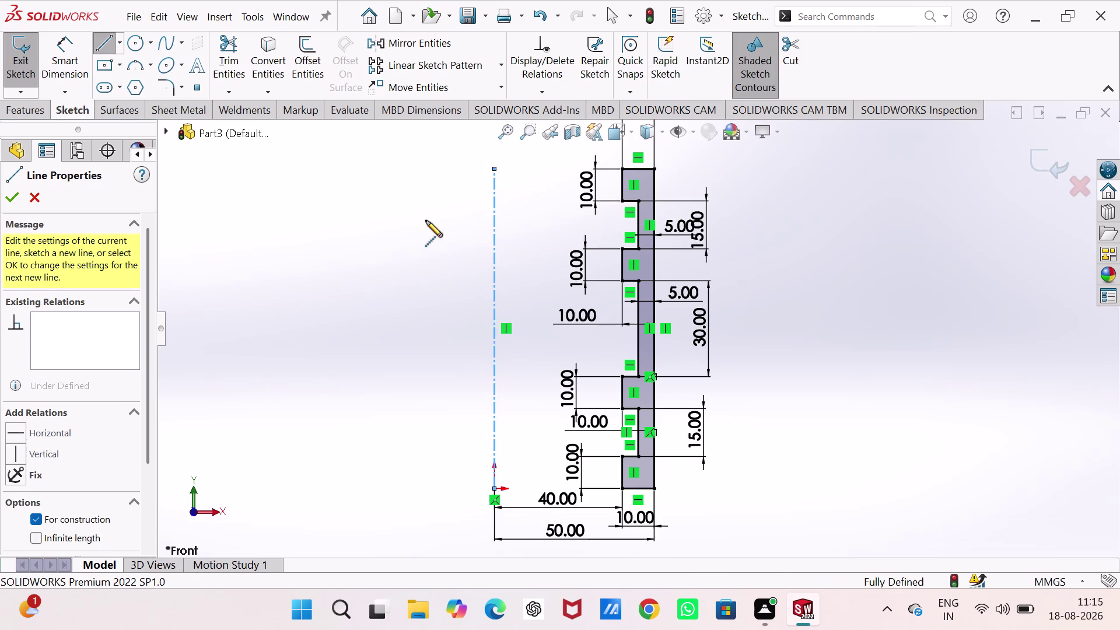
right_click(349, 238)
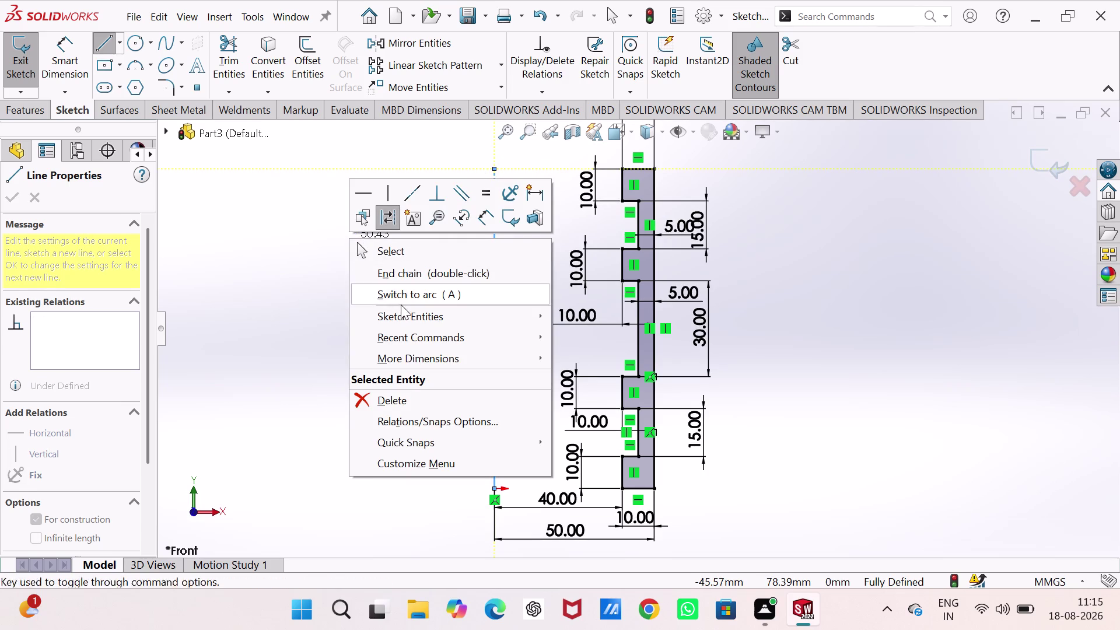
click(409, 253)
click(349, 278)
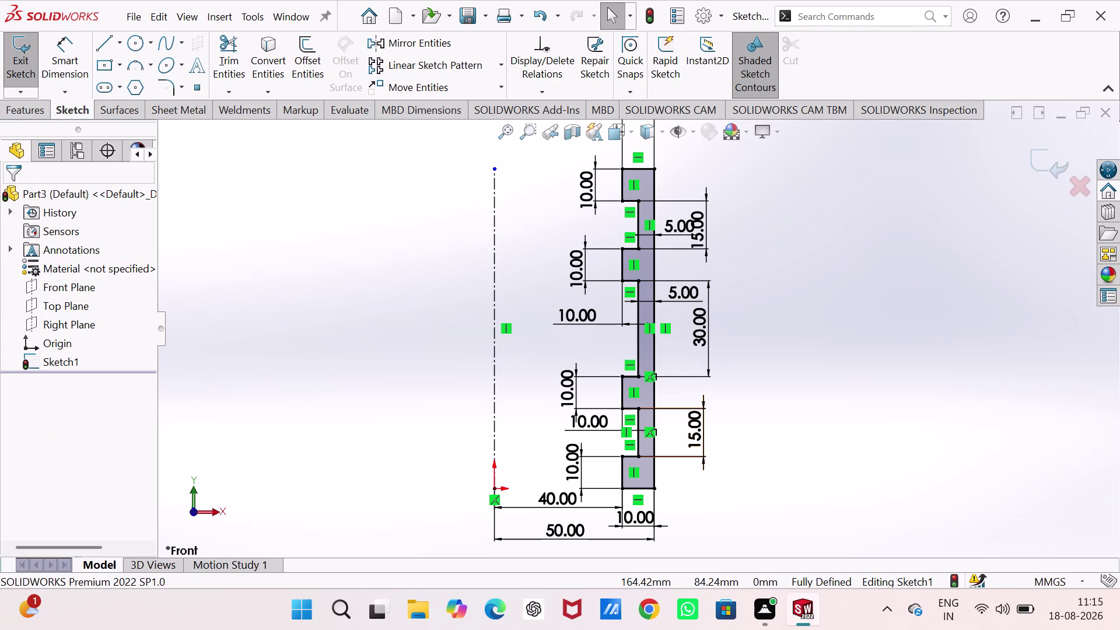
click(13, 56)
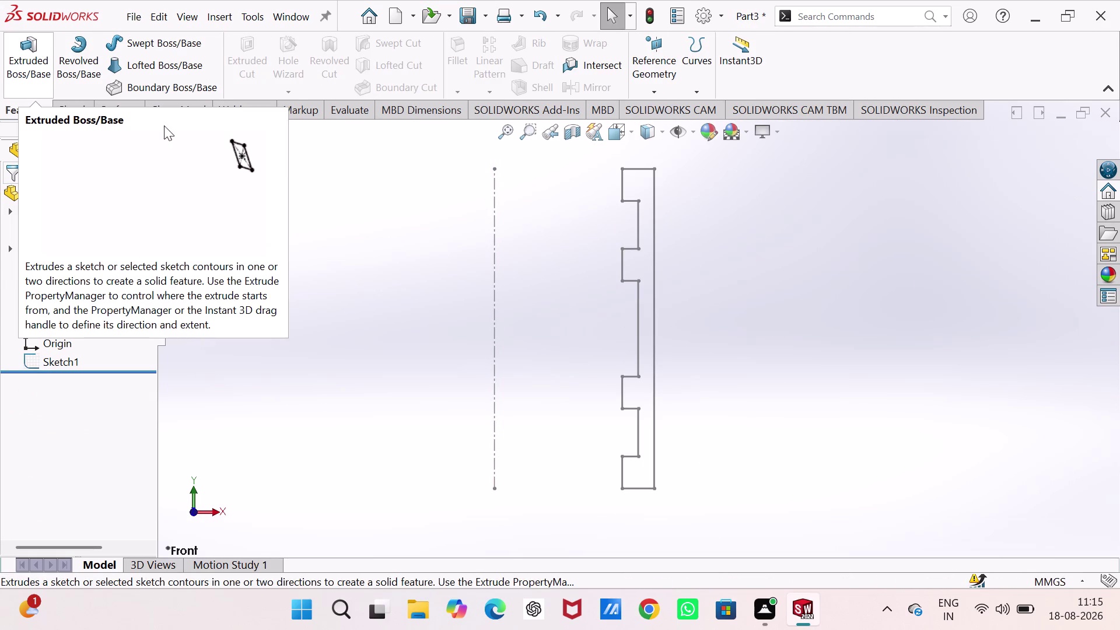
Revolve the profile a full 360° about the vertical centerline.
click(79, 49)
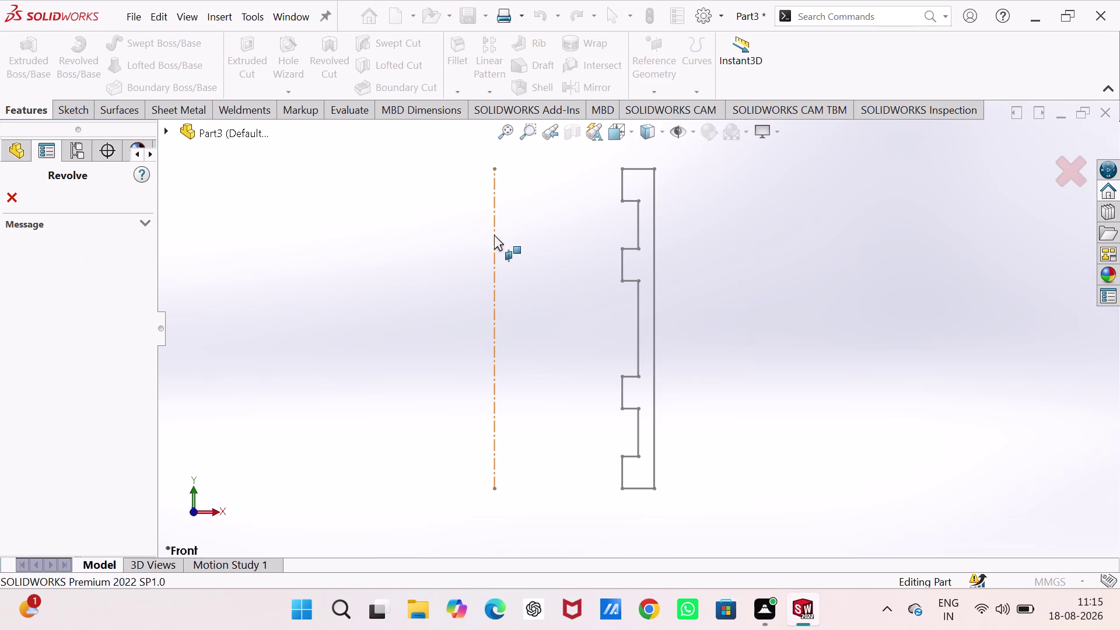
click(494, 235)
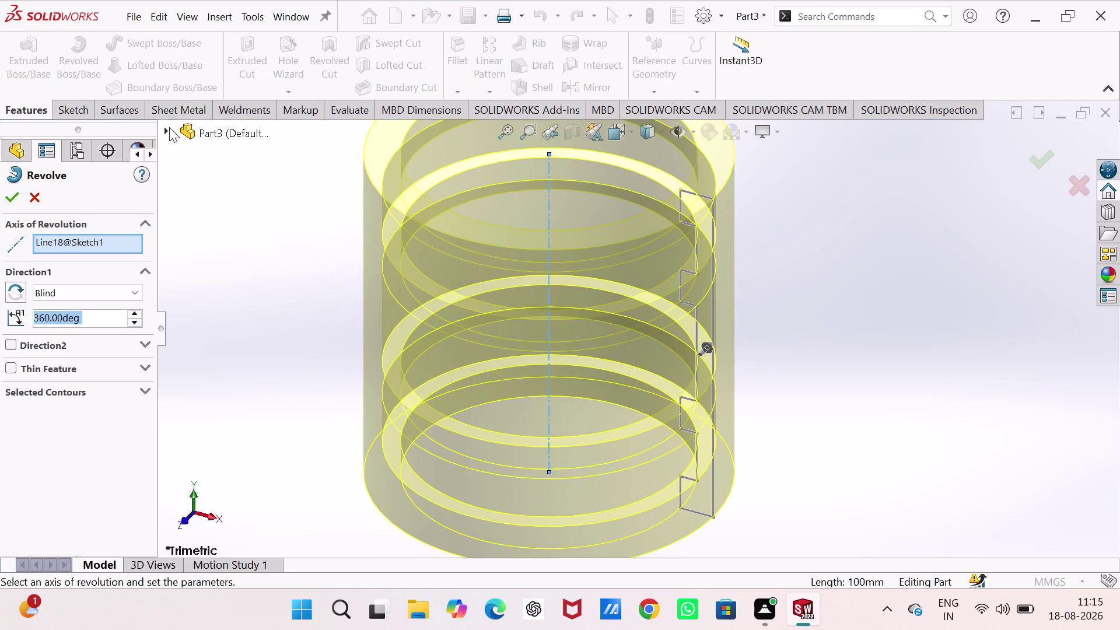
click(16, 193)
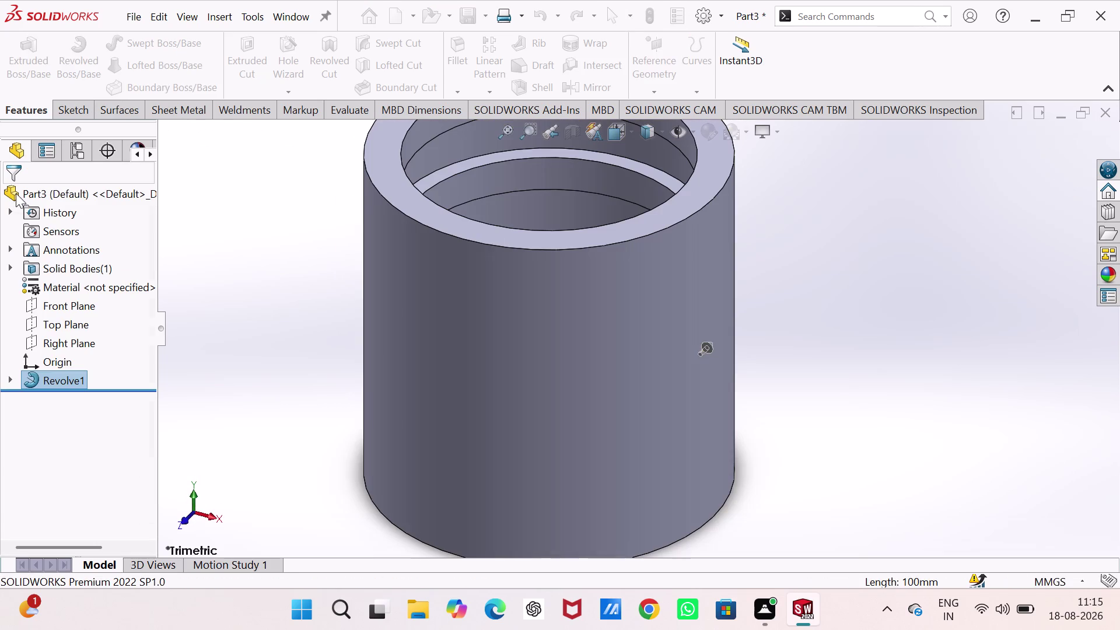
scroll(up, 3)
scroll(up, 3)
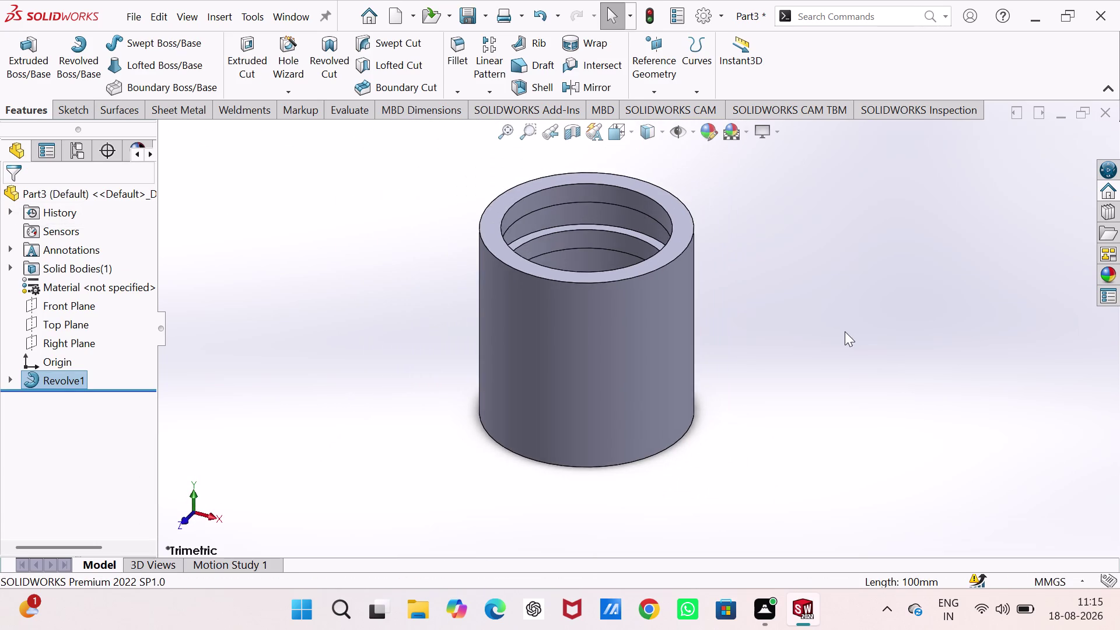
Orbit the tube to inspect its open ends, underside and internal grooves.
middle_drag(845, 331, 883, 301)
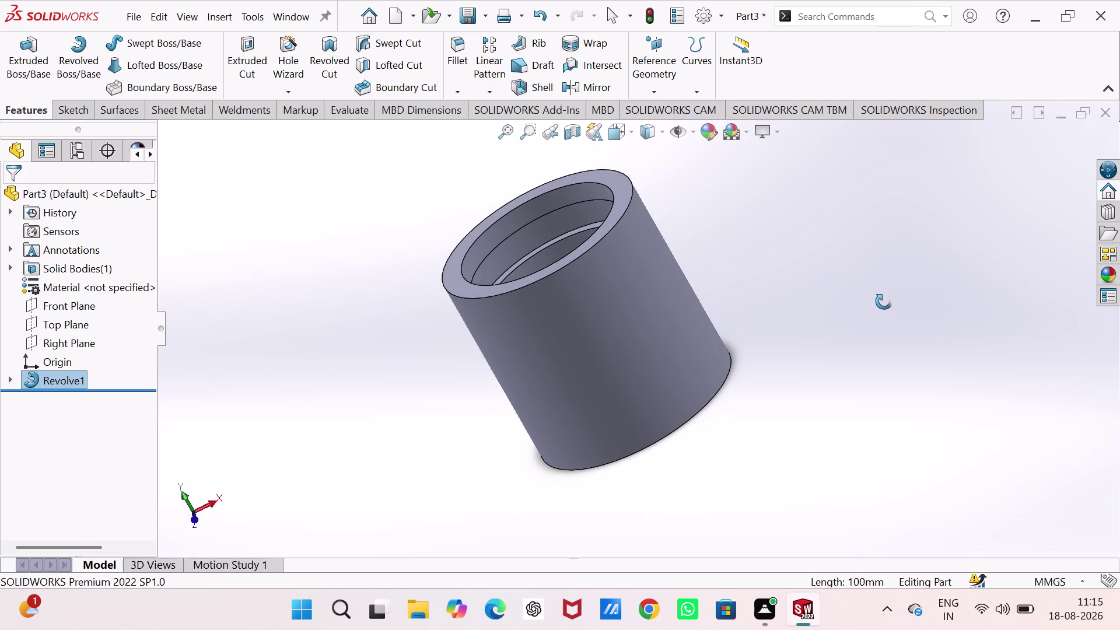
middle_drag(884, 302, 876, 283)
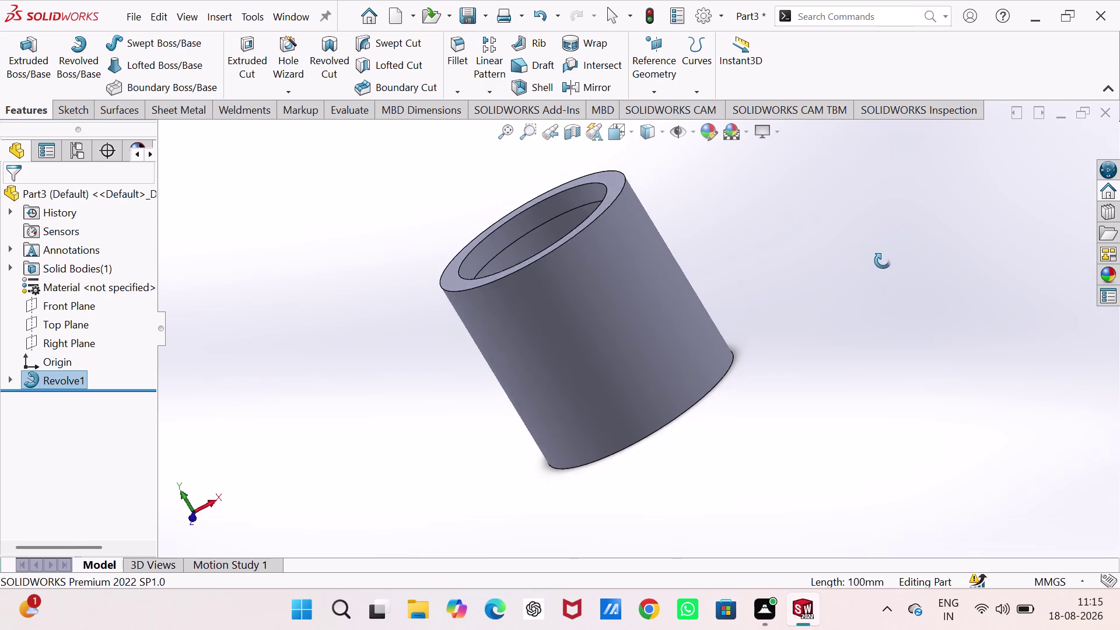
middle_drag(876, 283, 1008, 167)
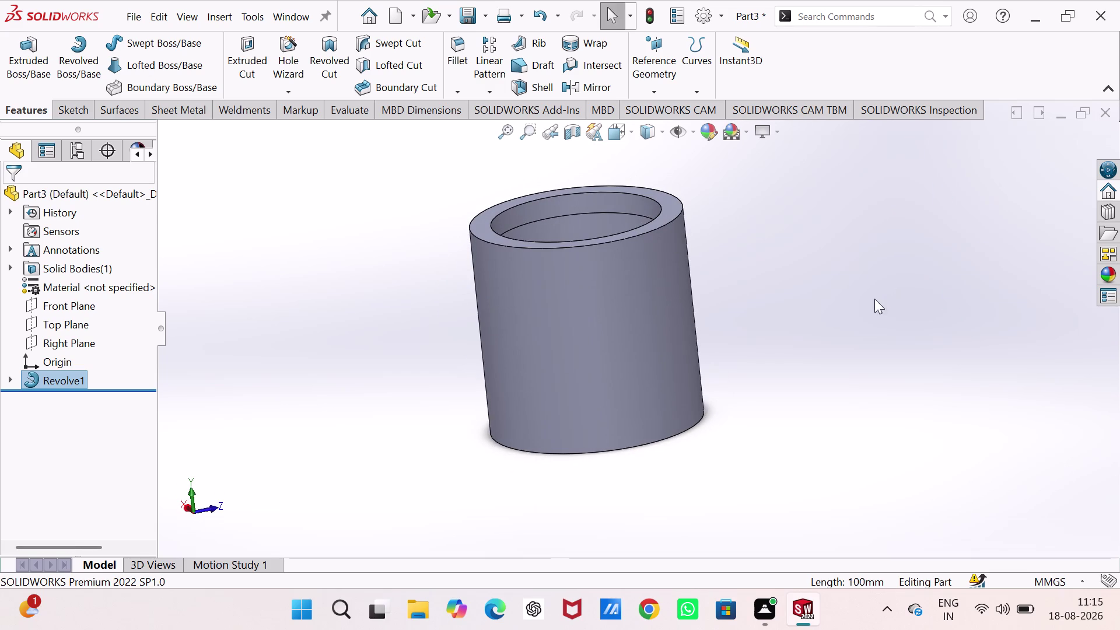
middle_drag(808, 359, 825, 180)
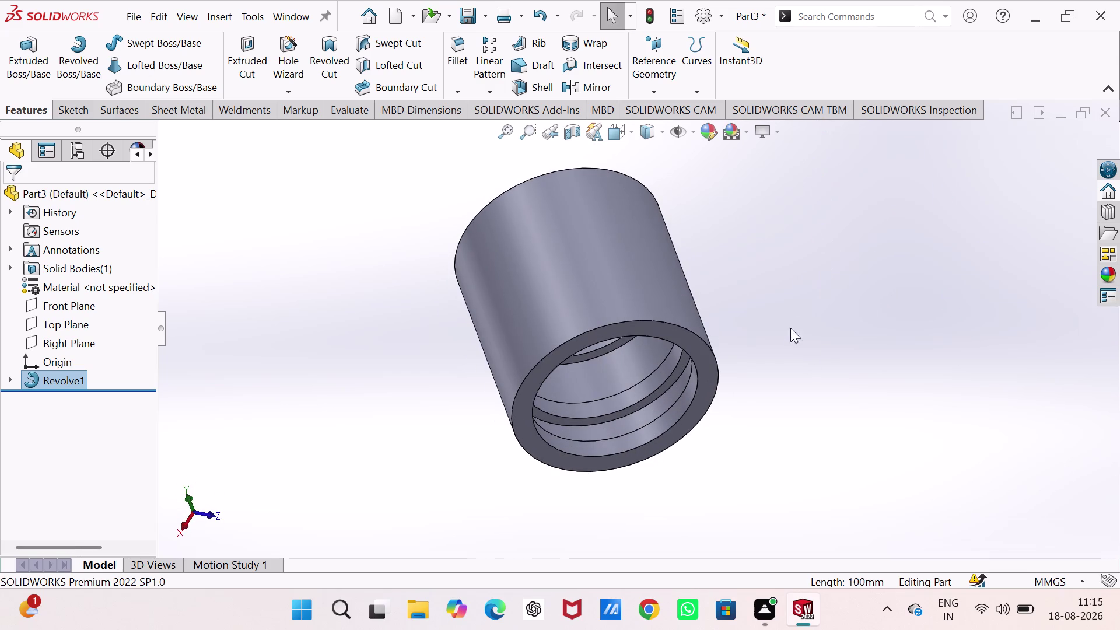
middle_drag(788, 334, 842, 241)
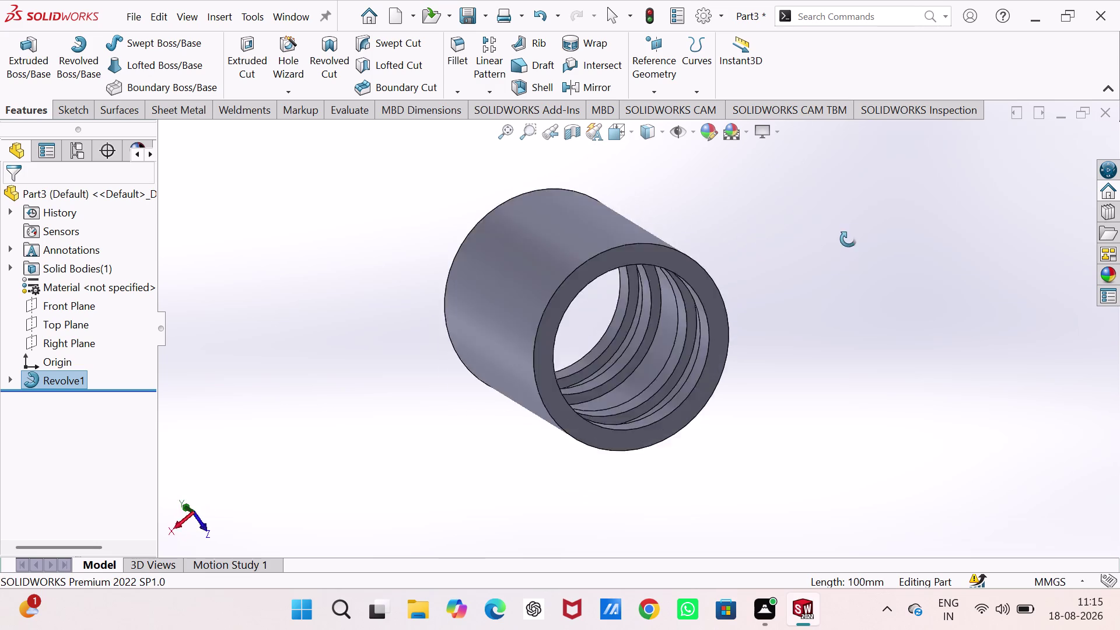
middle_drag(842, 241, 541, 285)
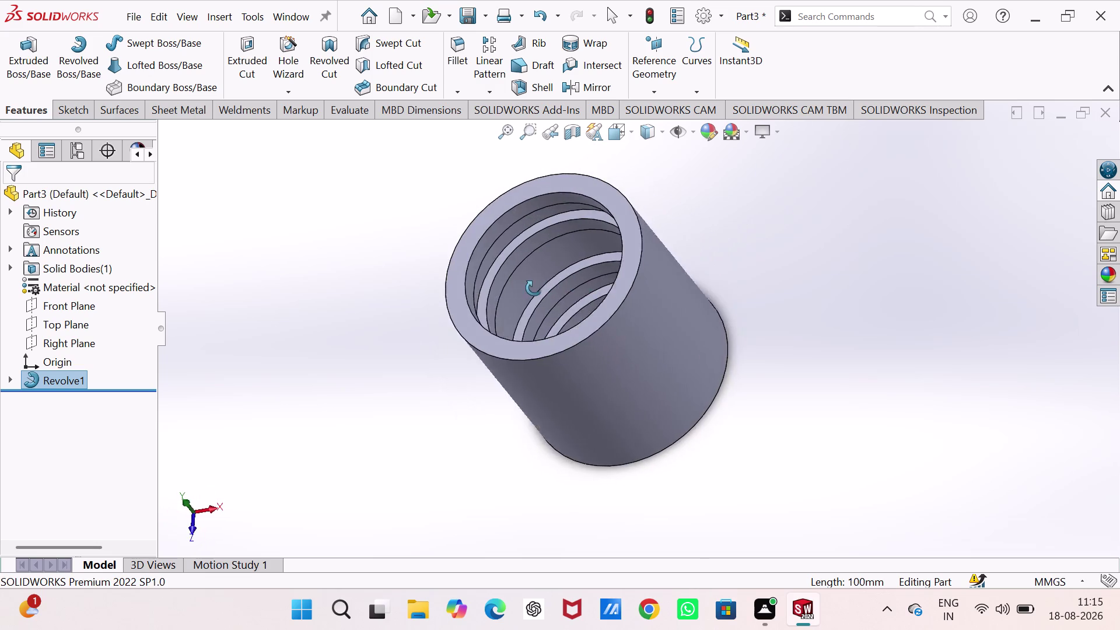
middle_drag(541, 284, 570, 247)
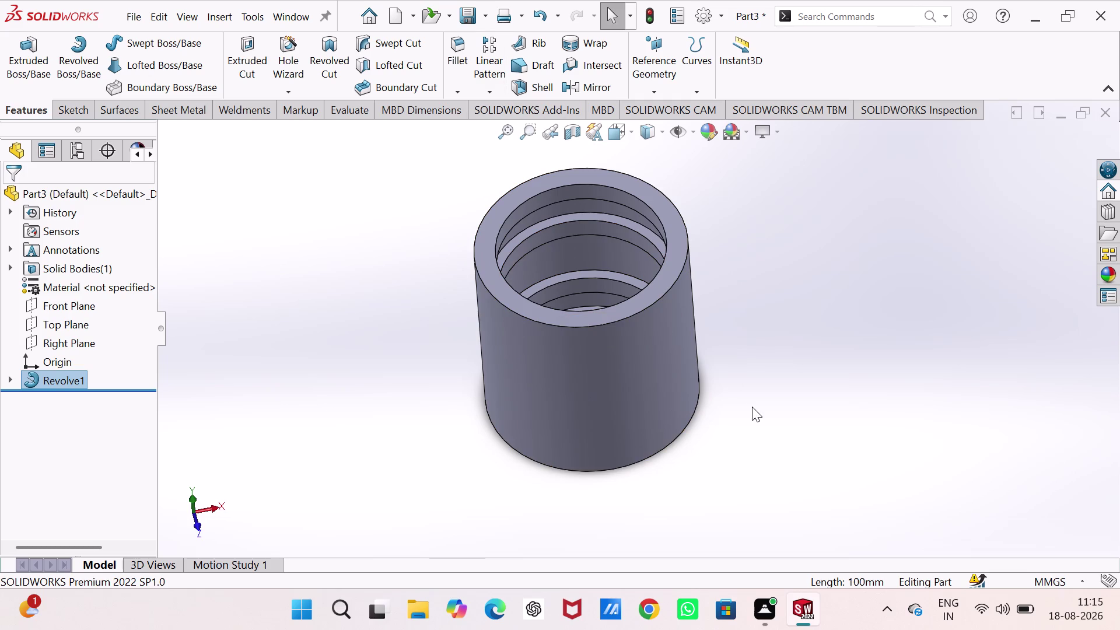
middle_drag(751, 394, 765, 189)
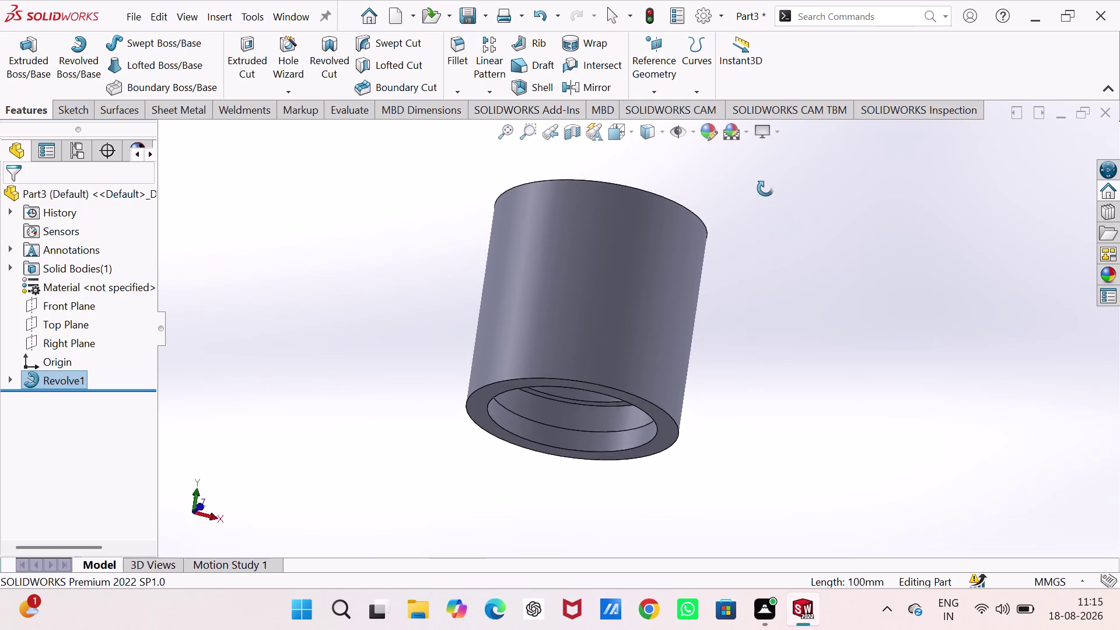
middle_drag(765, 190, 754, 387)
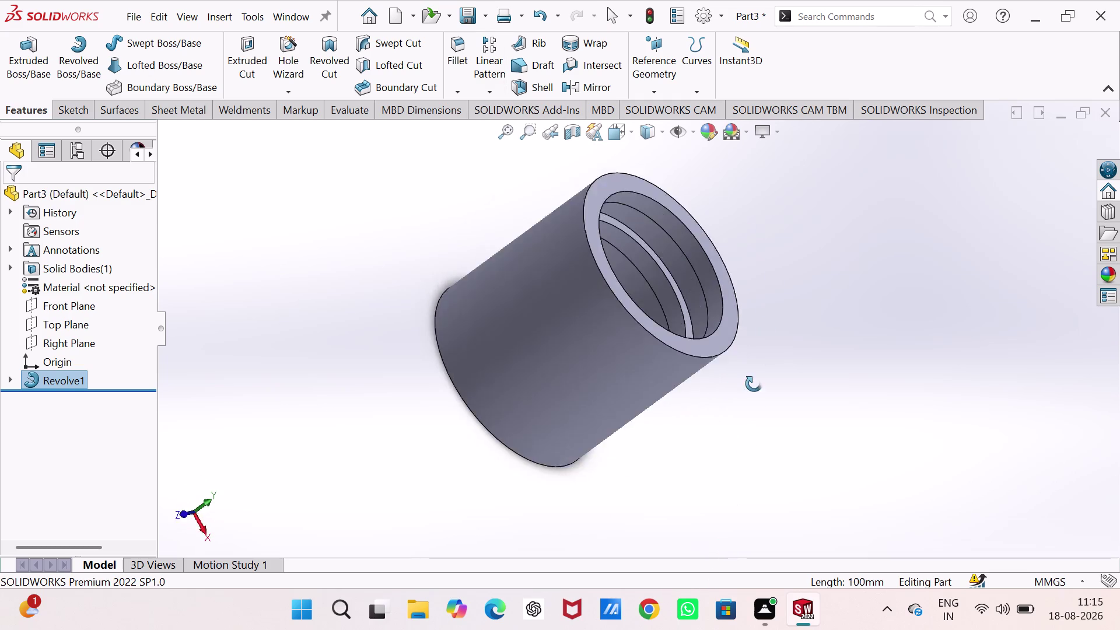
middle_drag(754, 387, 534, 169)
middle_drag(571, 403, 580, 354)
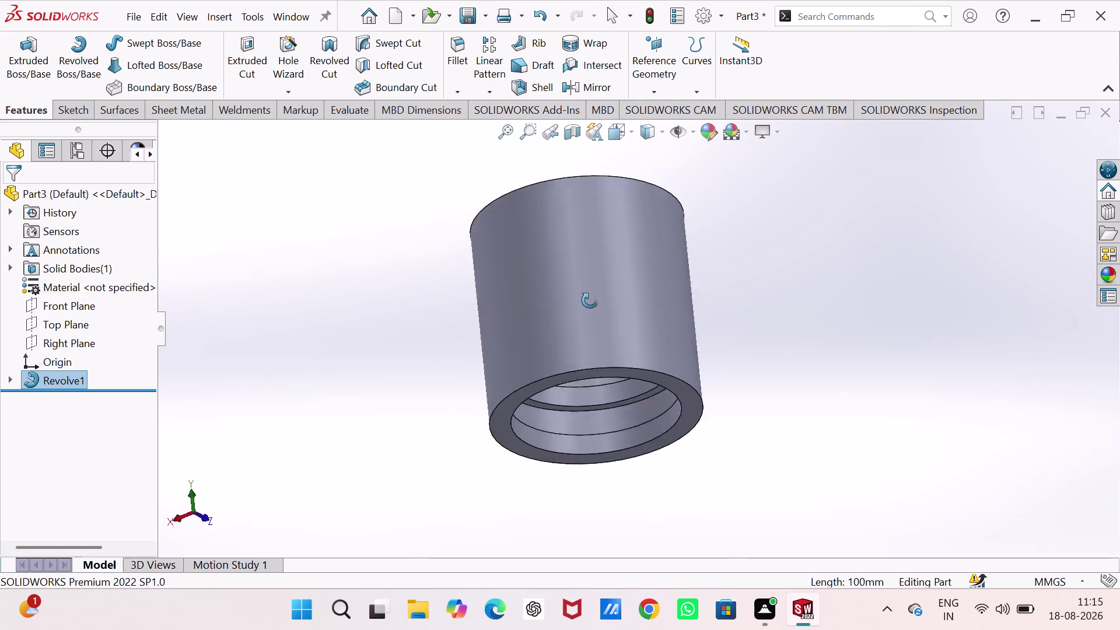
middle_drag(580, 353, 578, 162)
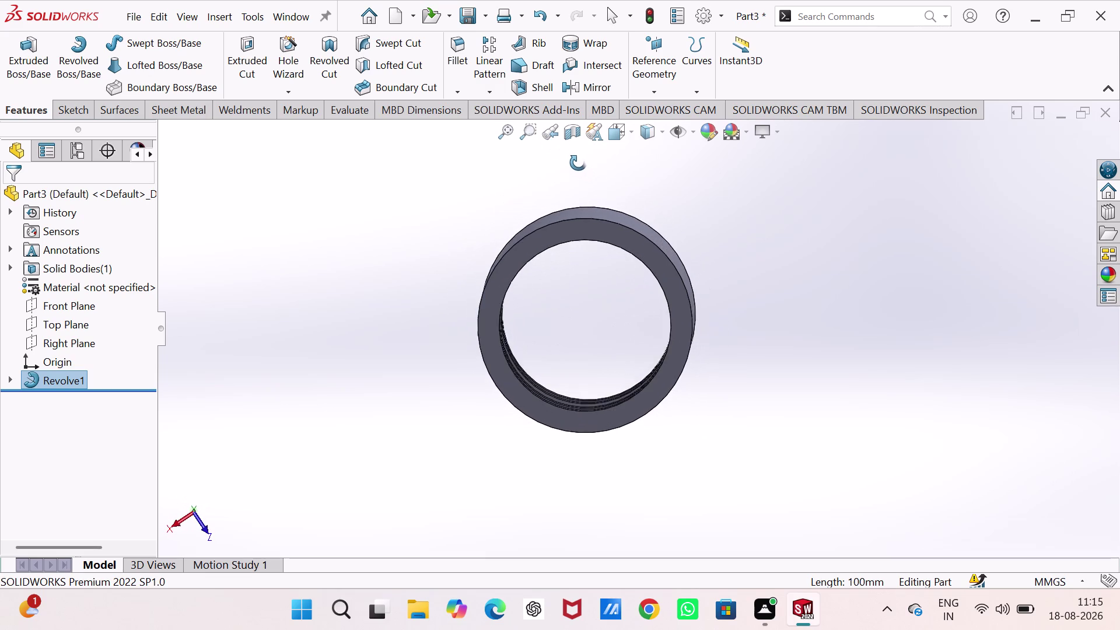
middle_drag(578, 163, 578, 160)
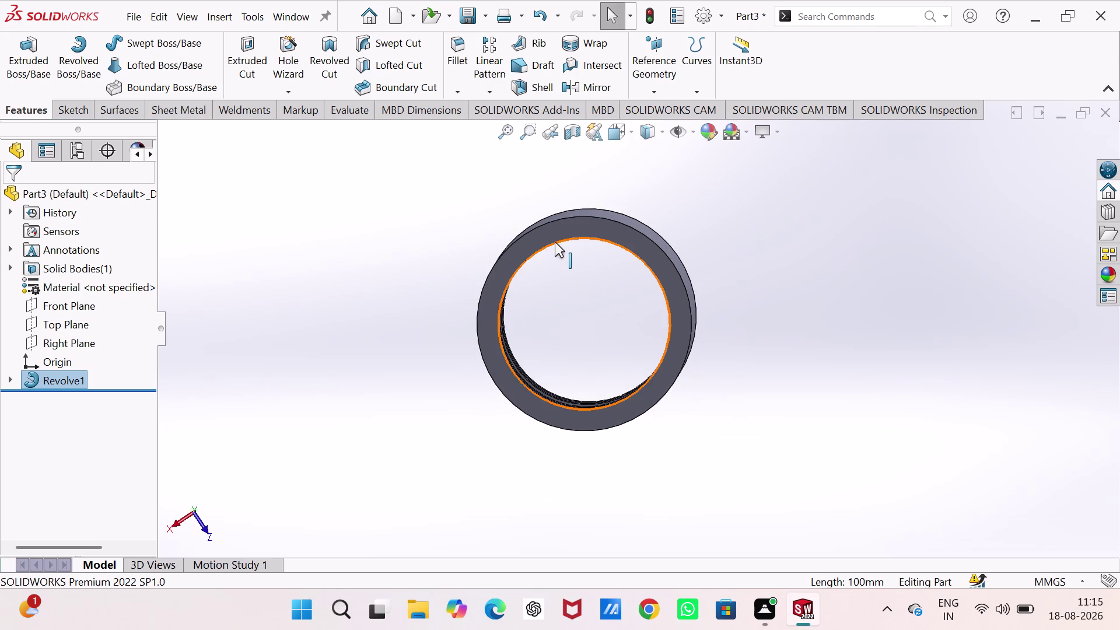
Reopen Sketch1 for editing from under the Revolve1 feature.
click(555, 242)
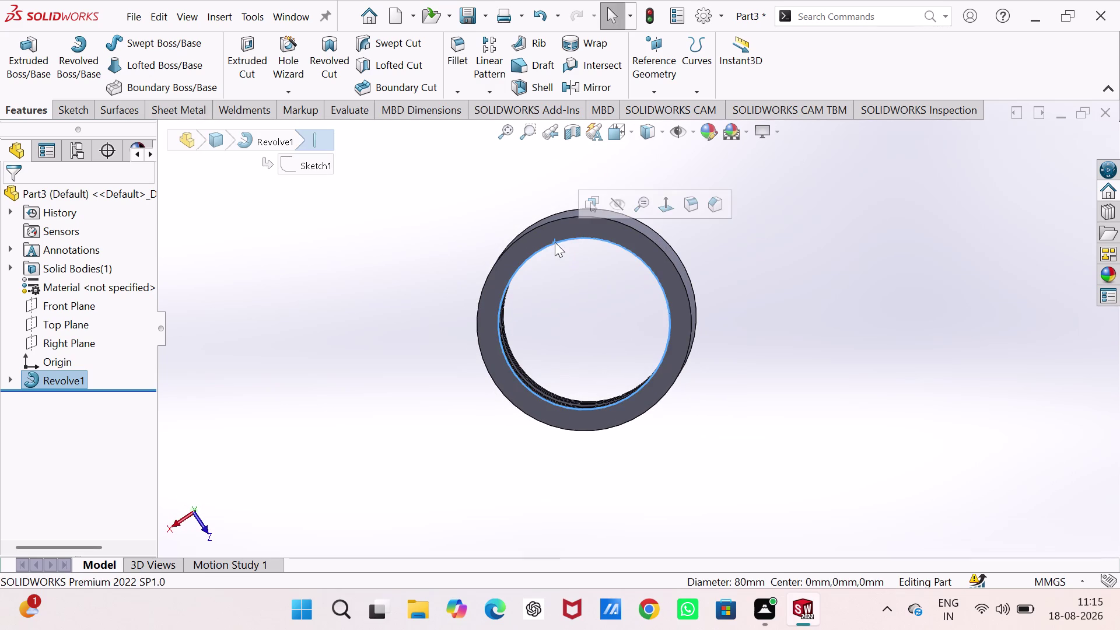
click(759, 298)
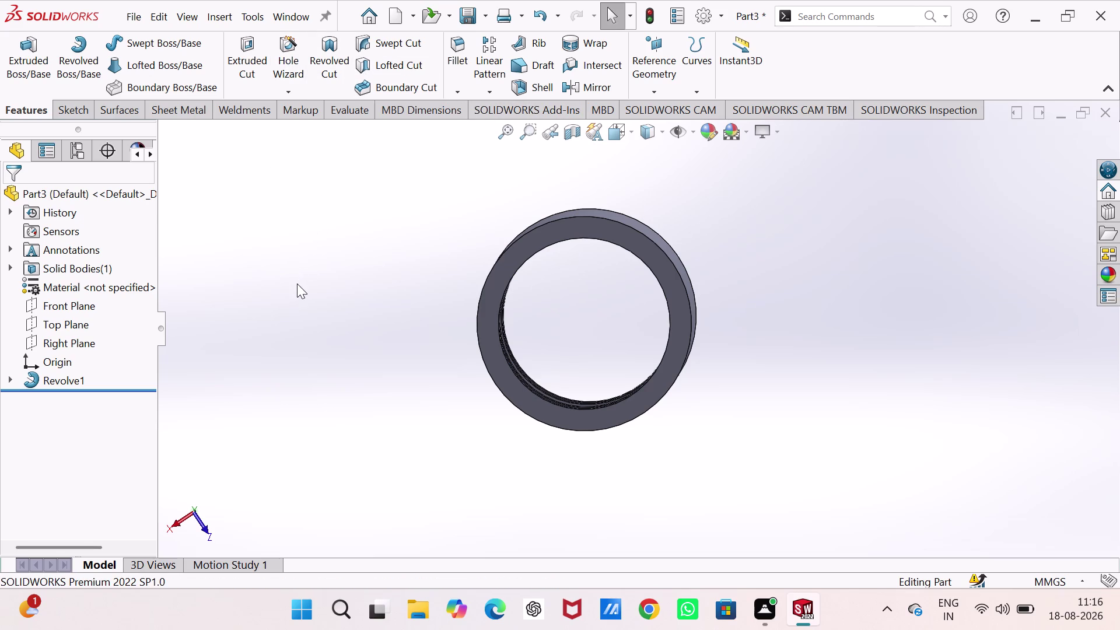
click(4, 382)
click(61, 400)
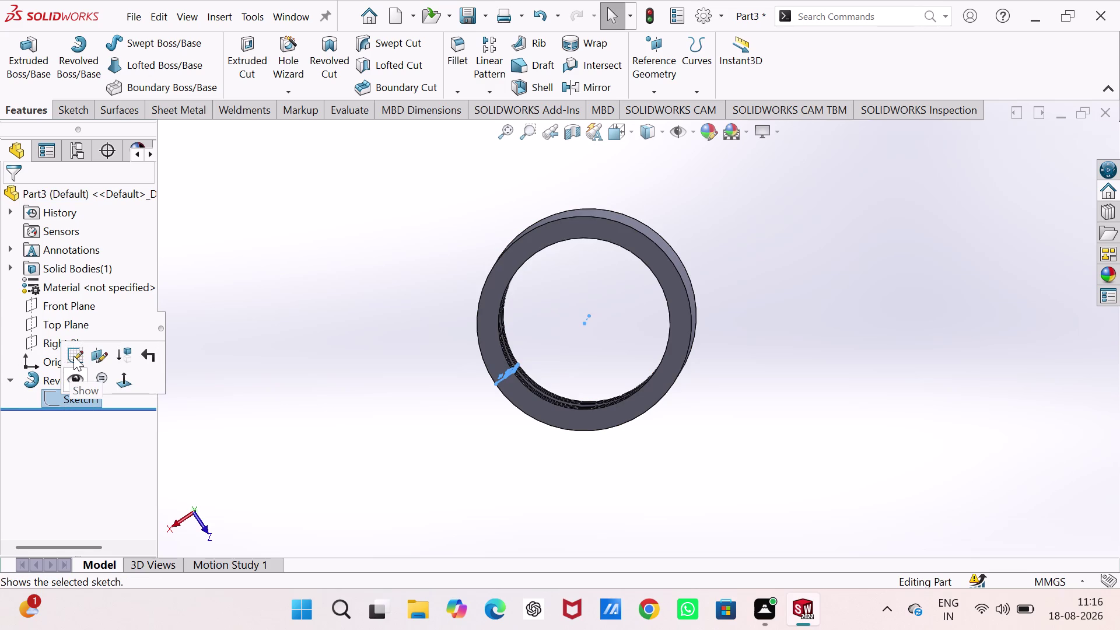
click(73, 356)
click(413, 350)
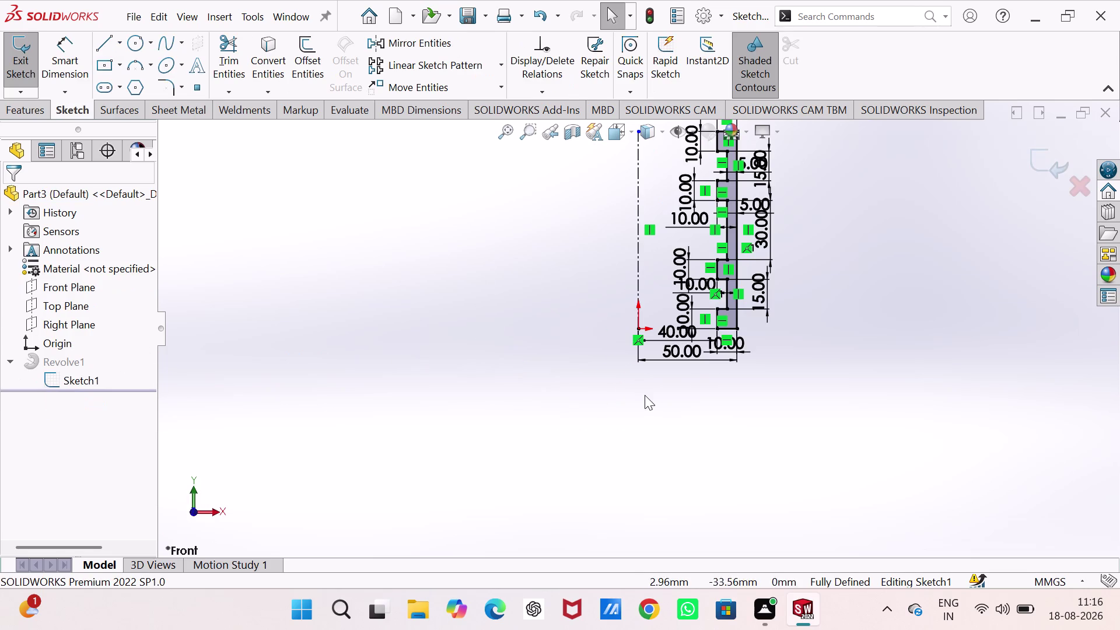
scroll(up, 3)
scroll(down, 3)
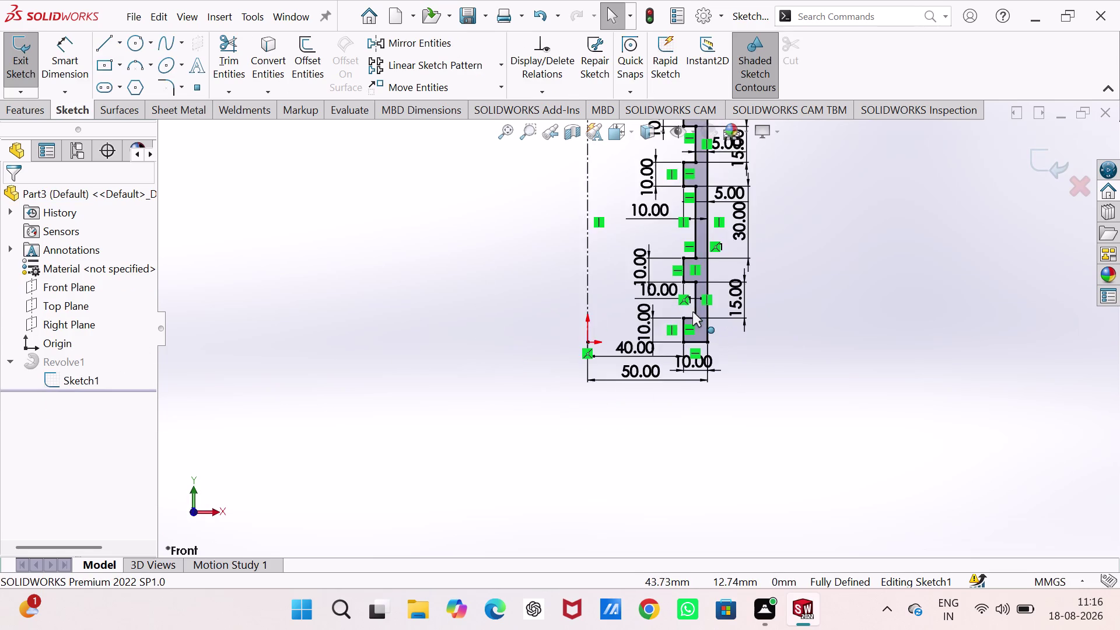
scroll(down, 3)
scroll(down, 3)
scroll(down, 3)
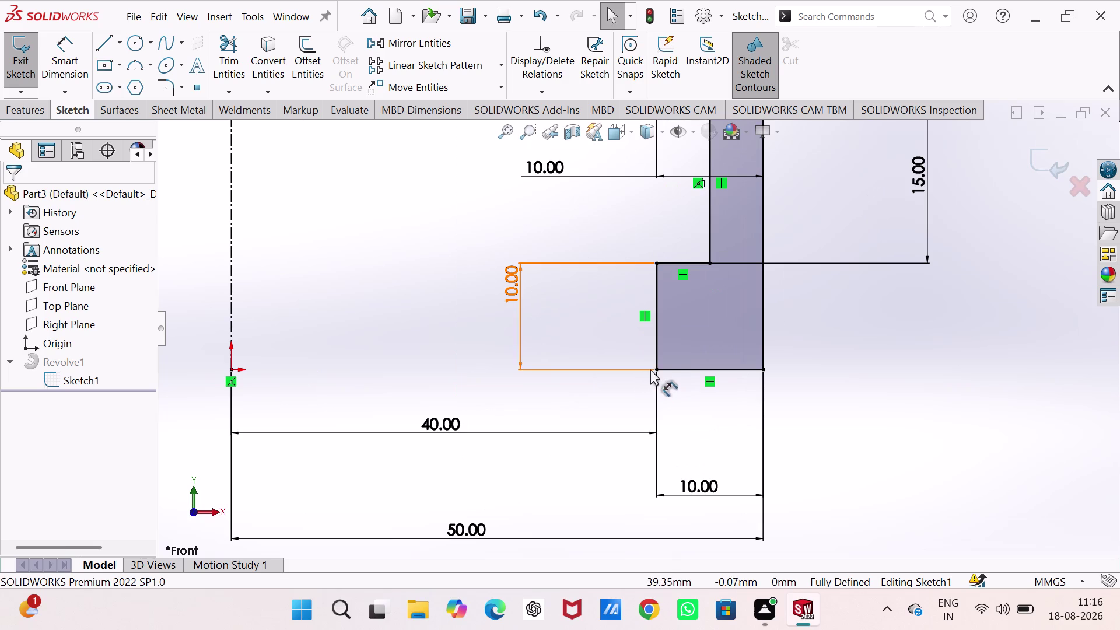
Draw a line from the origin to the profile's lower corner and exit the sketch.
click(102, 41)
click(228, 370)
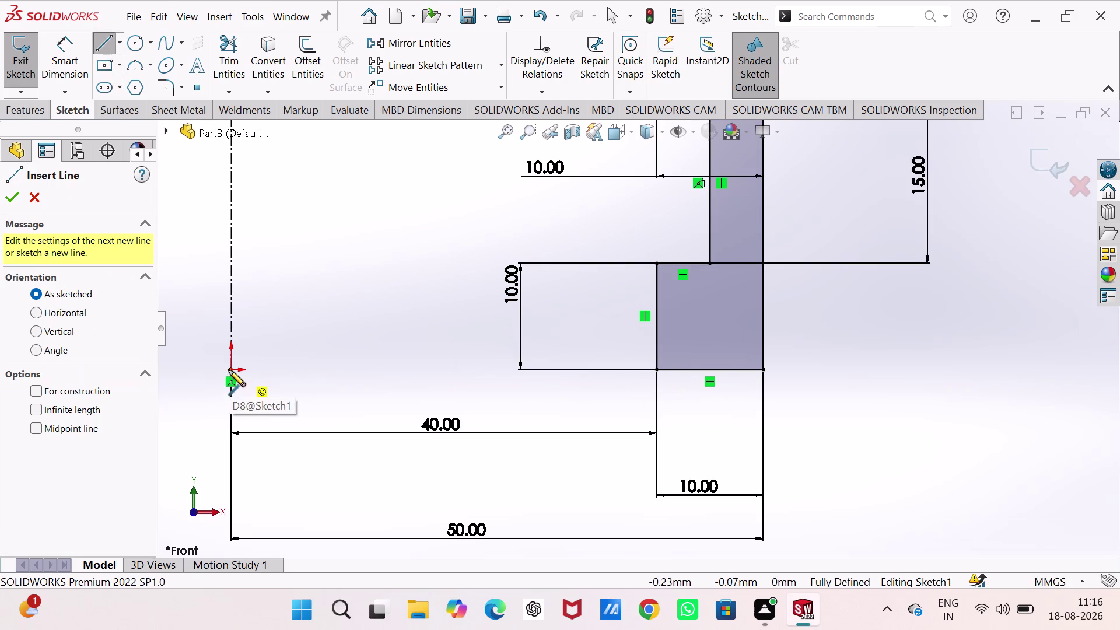
click(655, 370)
right_click(281, 239)
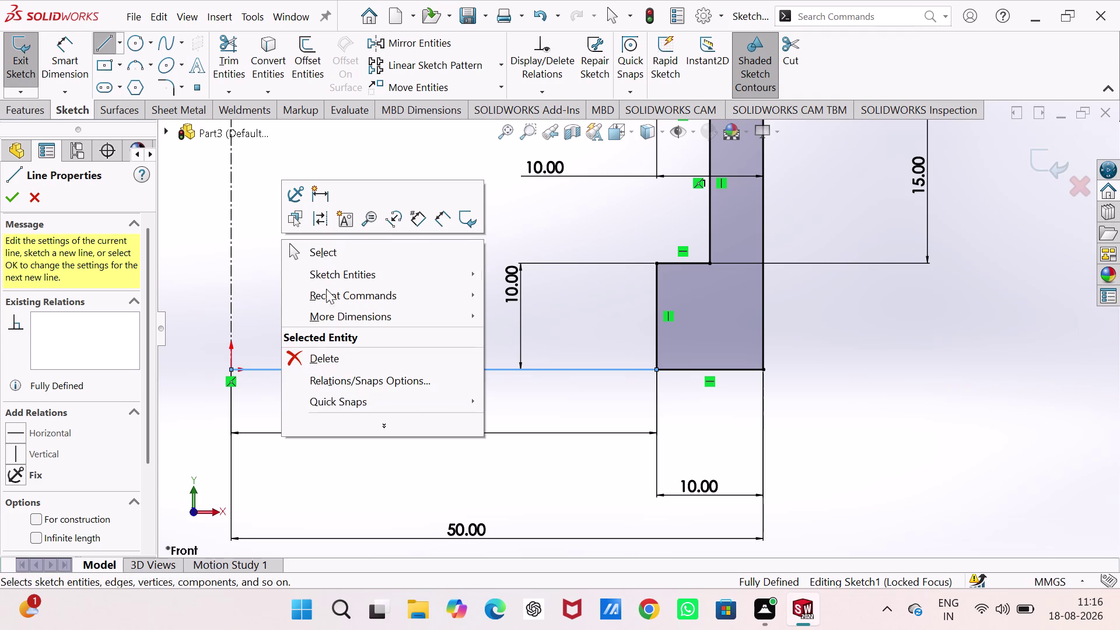
click(353, 255)
click(352, 258)
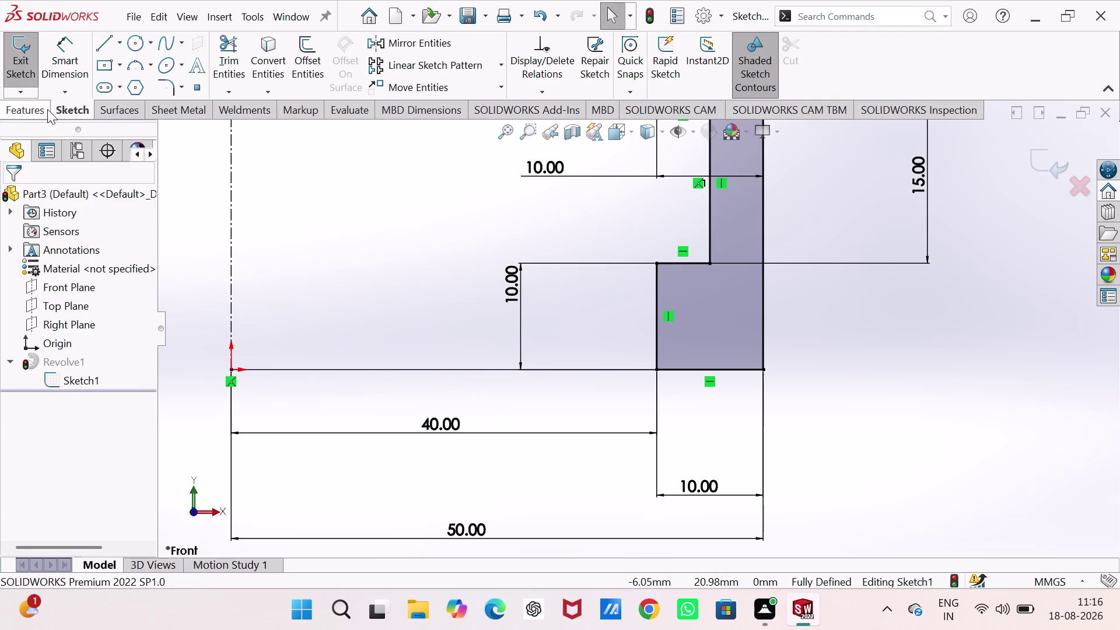
click(30, 57)
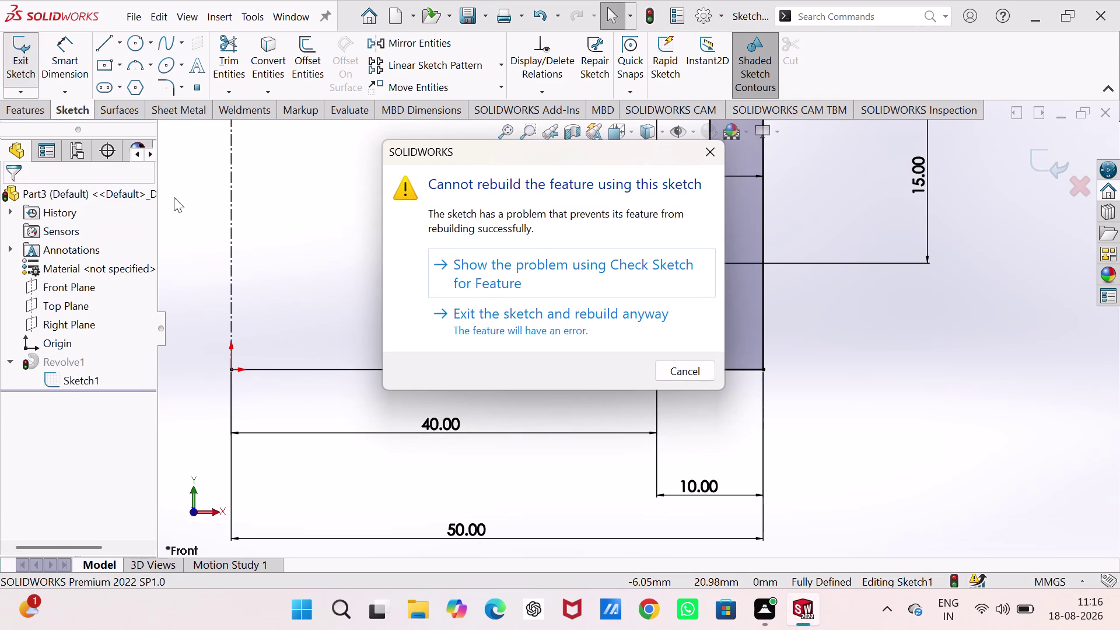
Review the sketch check, undo the extra origin line, and exit Sketch1 to rebuild Revolve1.
click(523, 274)
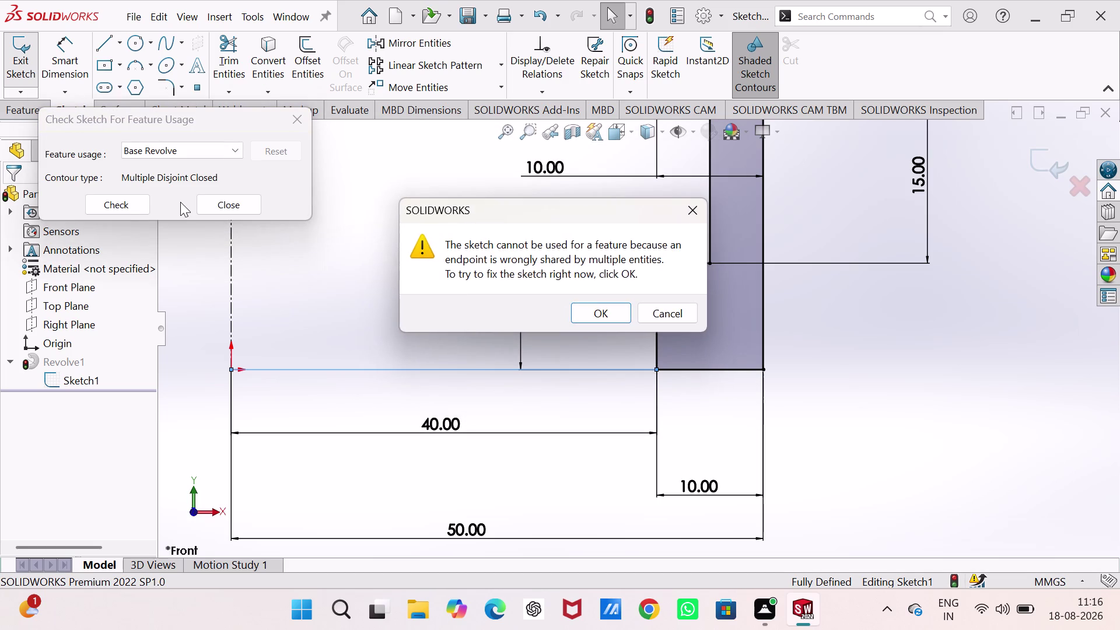
click(130, 203)
click(601, 317)
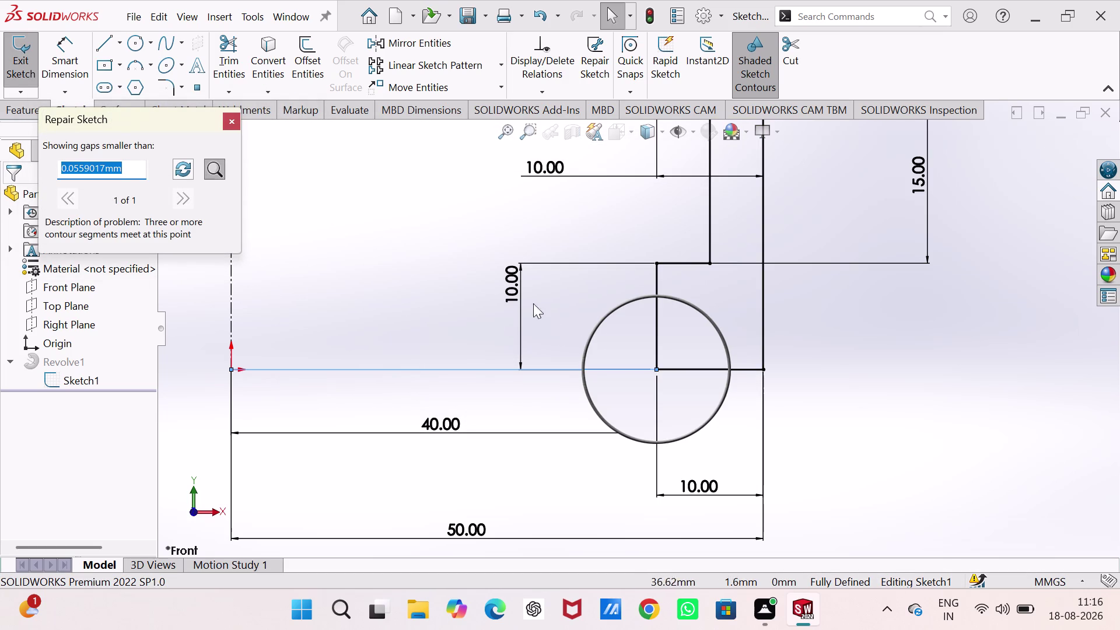
click(234, 118)
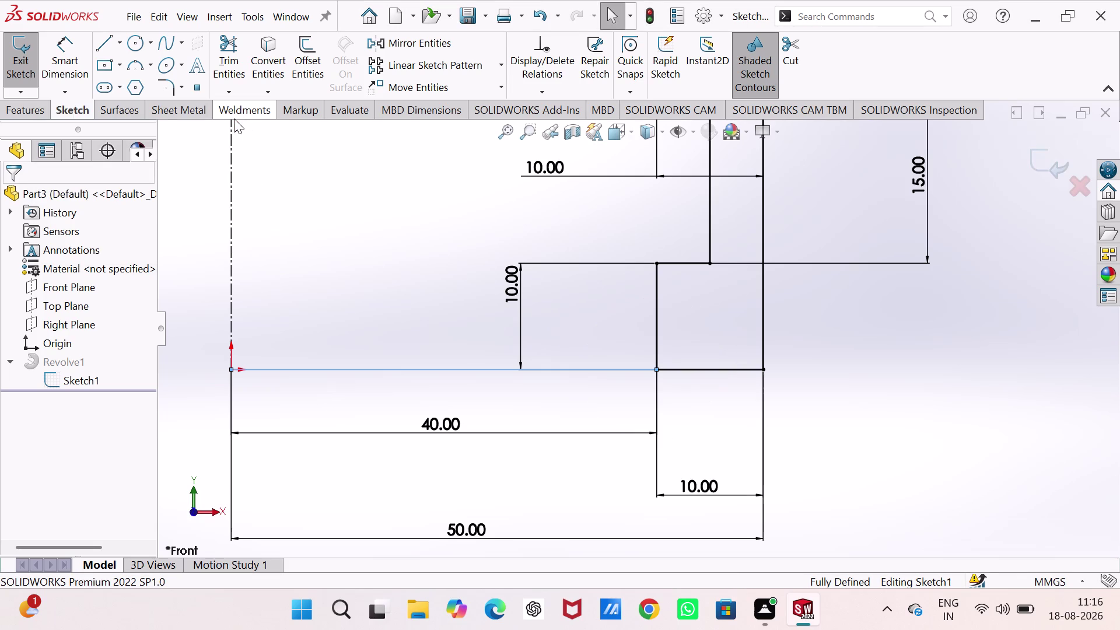
click(383, 256)
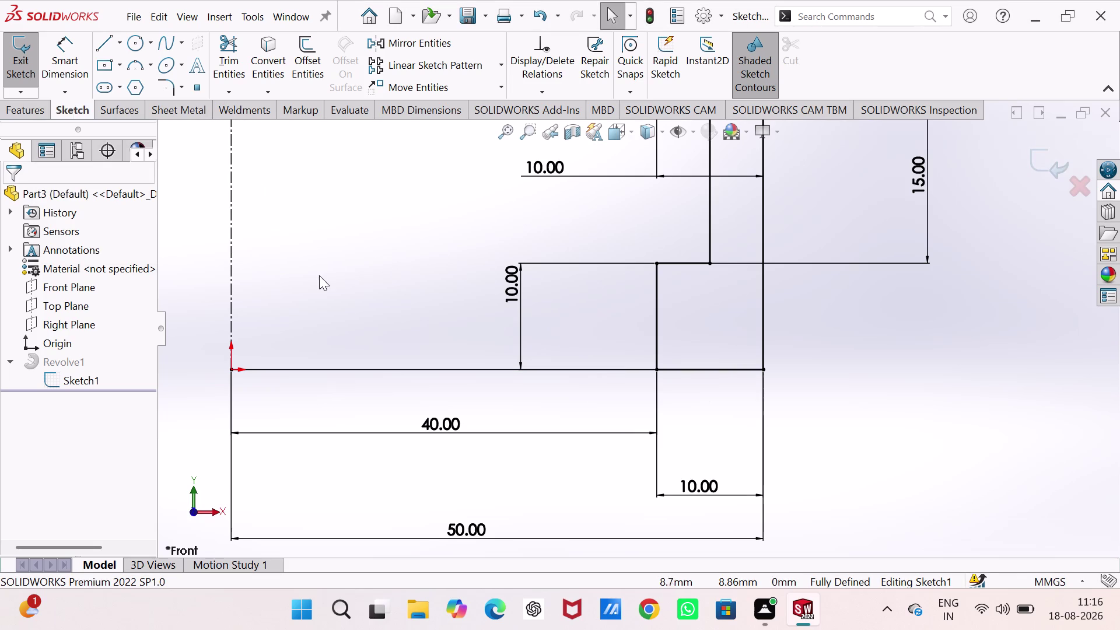
key(ctrl+z)
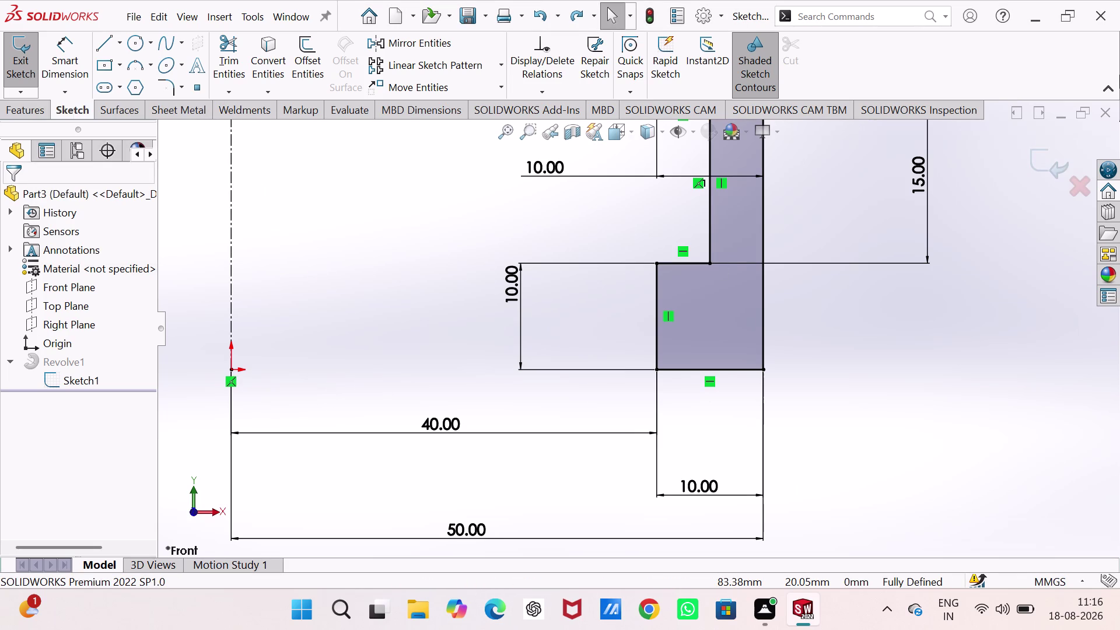
click(14, 42)
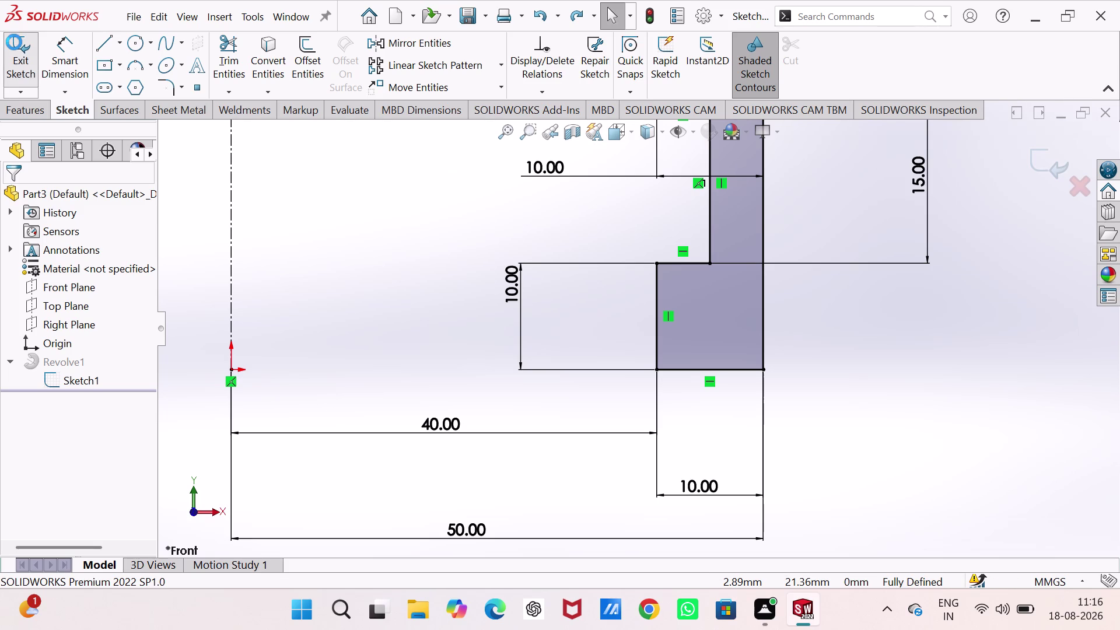
scroll(up, 3)
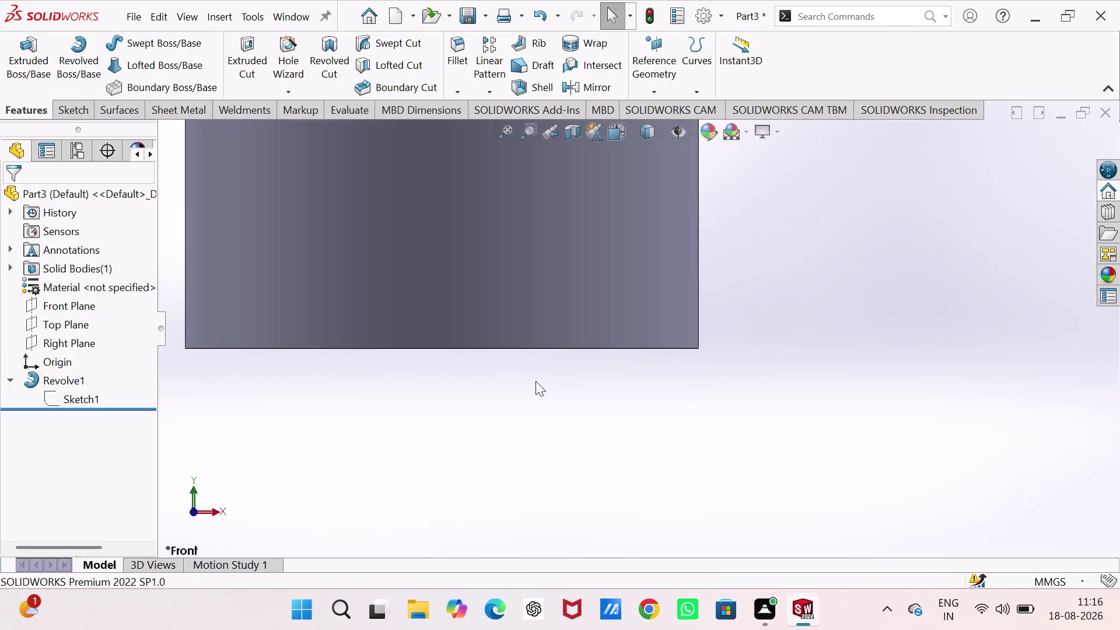
Cycle through the Back, Top and Bottom standard views, ending on Isometric.
scroll(up, 3)
scroll(up, 3)
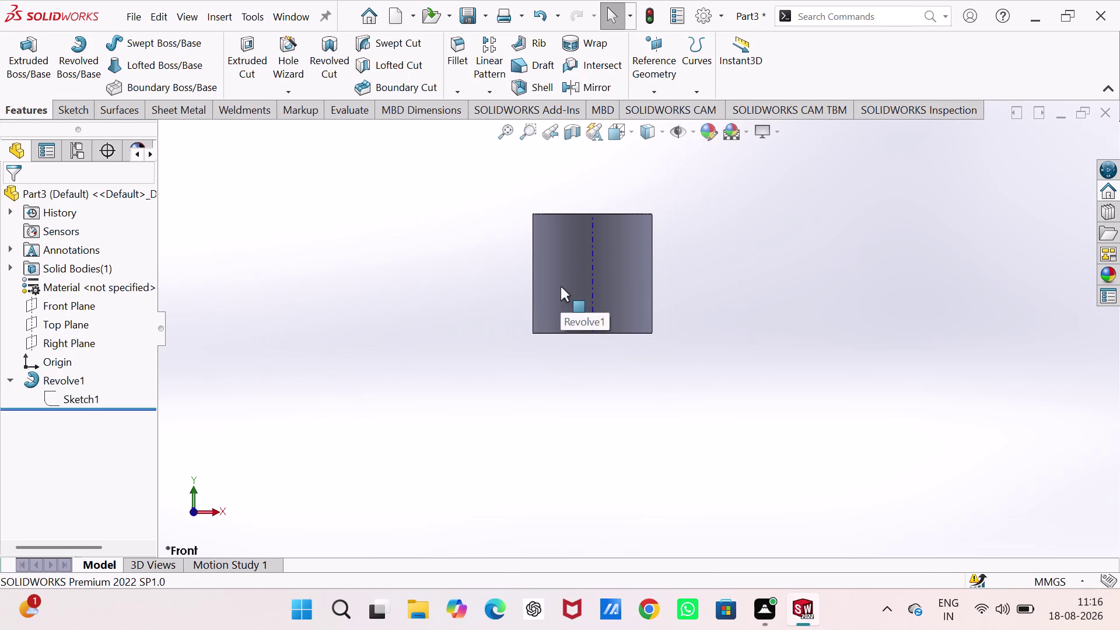
key(ctrl+1)
key(ctrl+2)
key(ctrl+3)
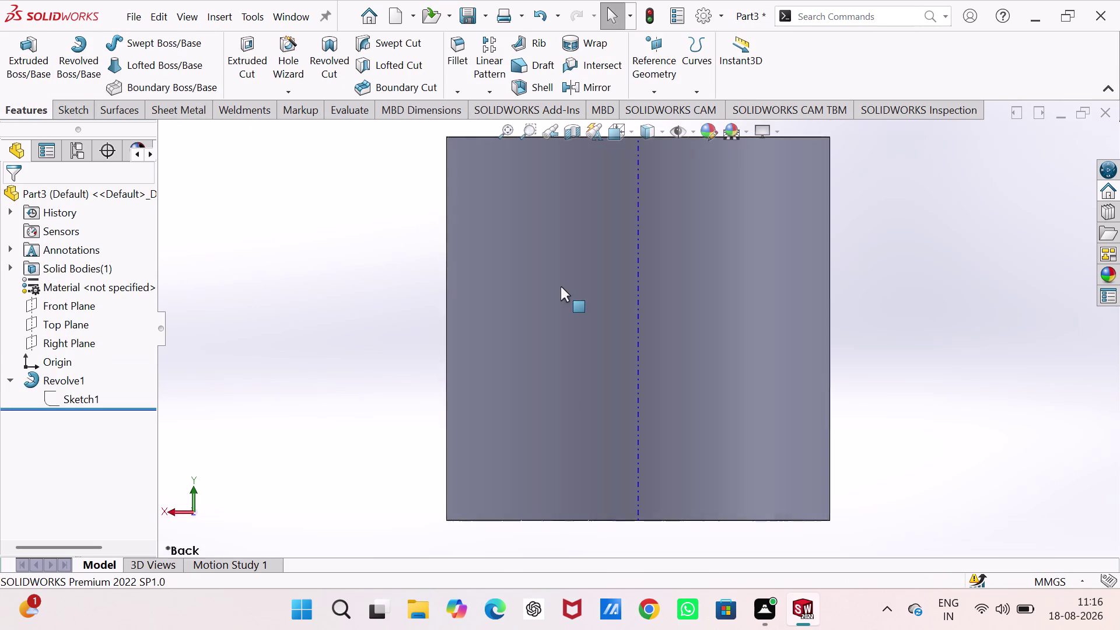
key(ctrl+4)
key(ctrl+5)
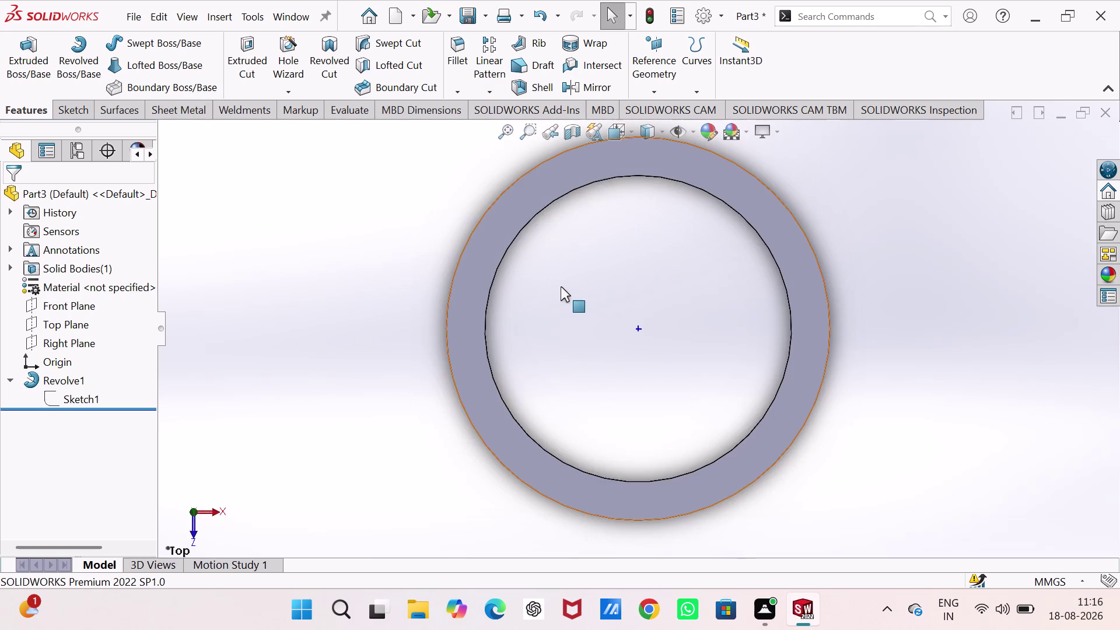
key(ctrl+6)
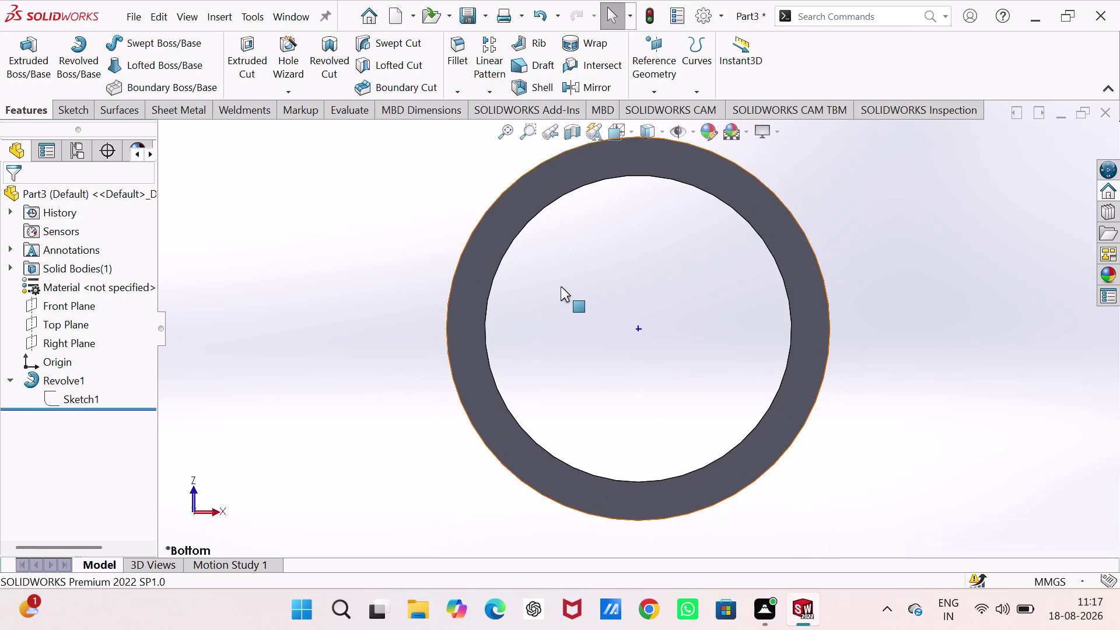
key(ctrl+7)
key(Escape)
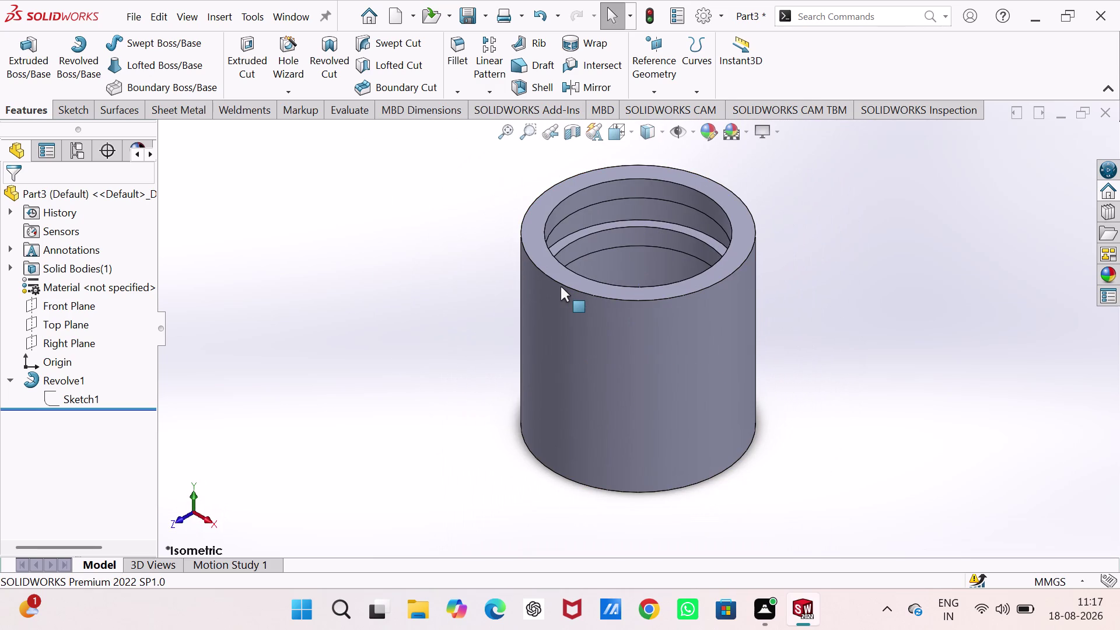
click(8, 381)
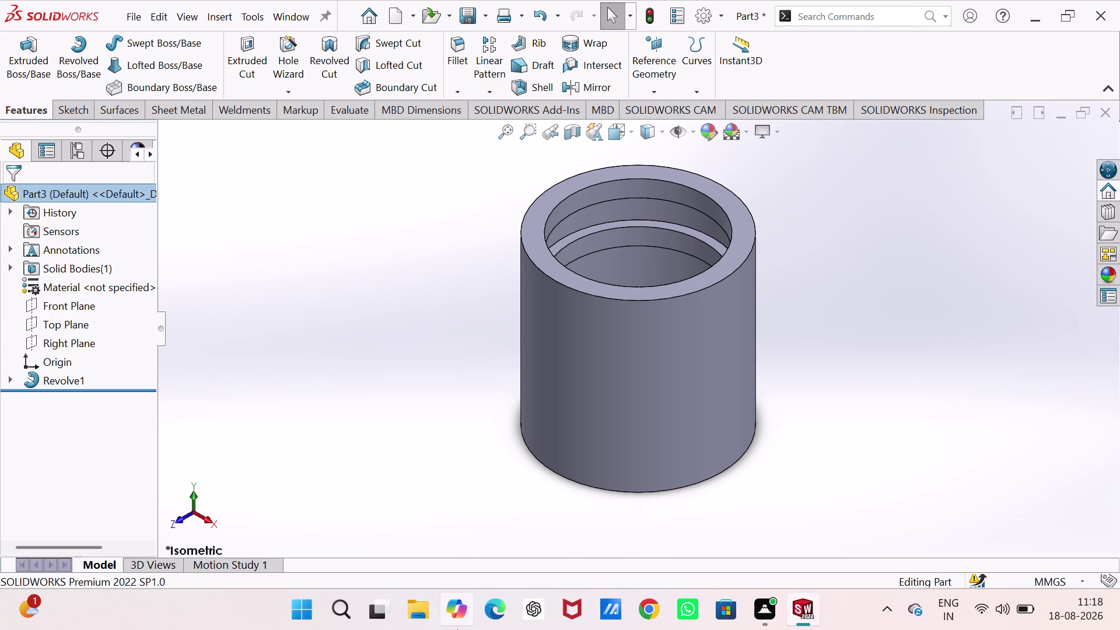
Select the flat top ring face of the Revolve1 sleeve.
click(930, 402)
click(741, 207)
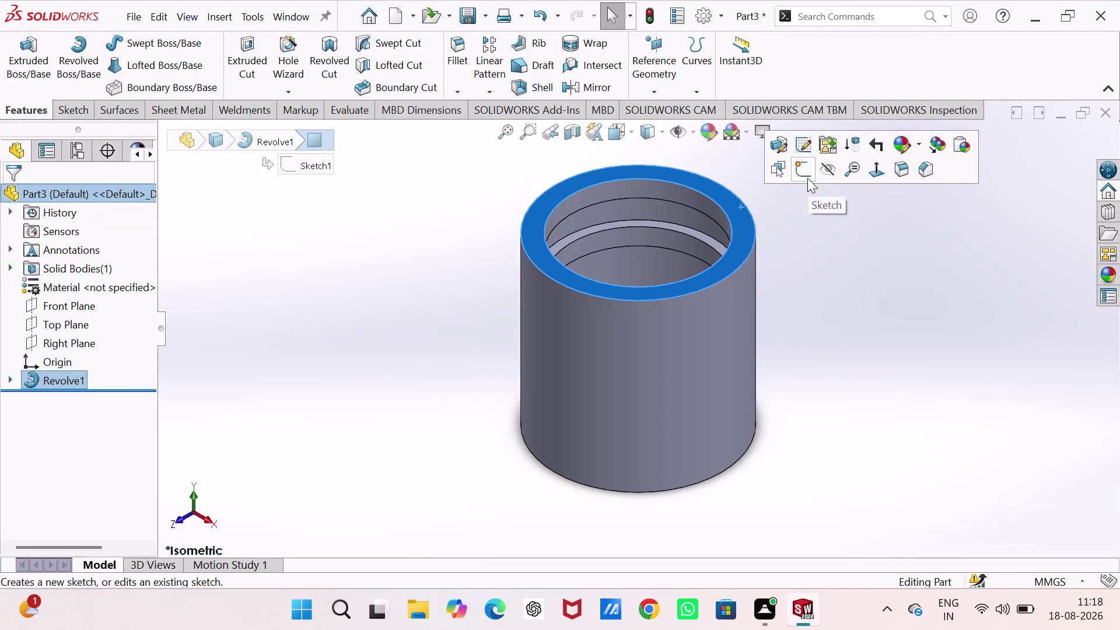
Start Sketch2 on the top face with a horizontal centerline from the origin past the tube.
click(807, 178)
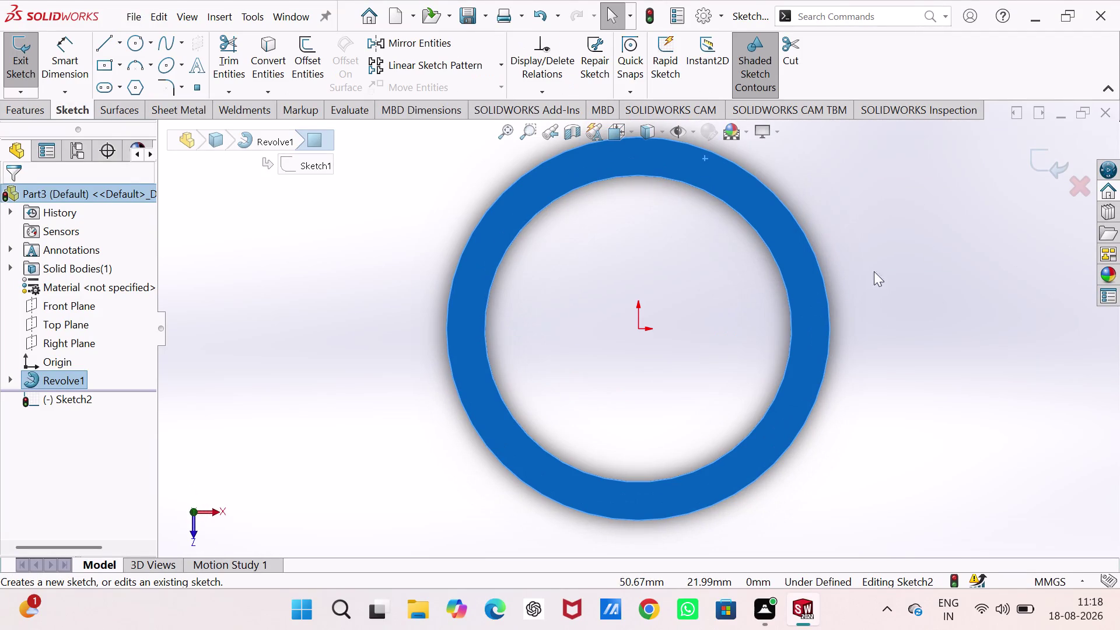
drag(878, 274, 870, 275)
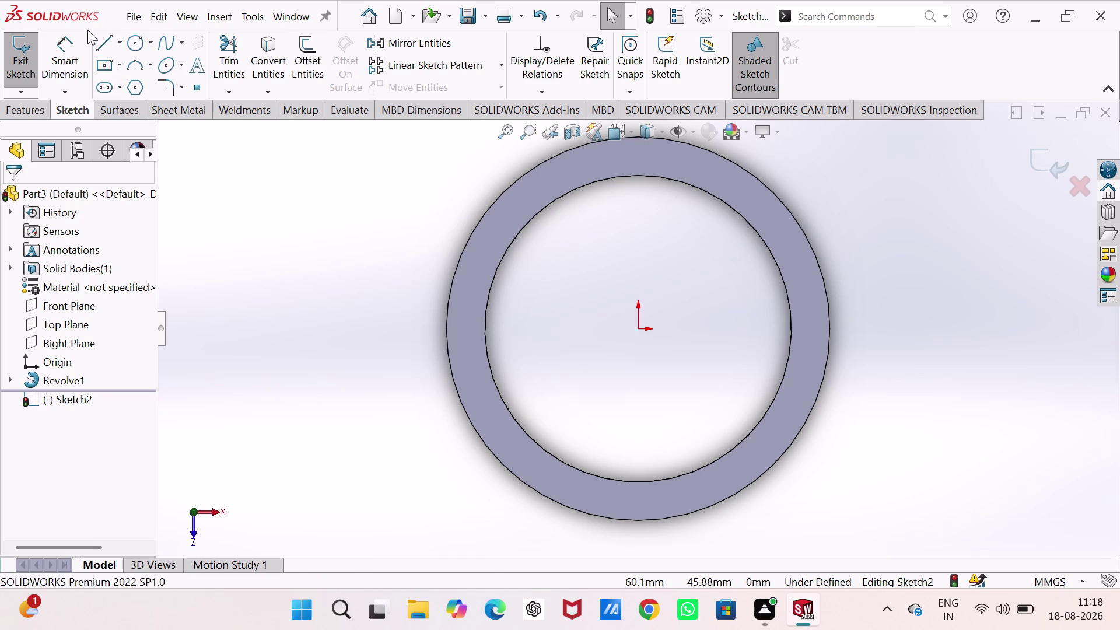
click(103, 42)
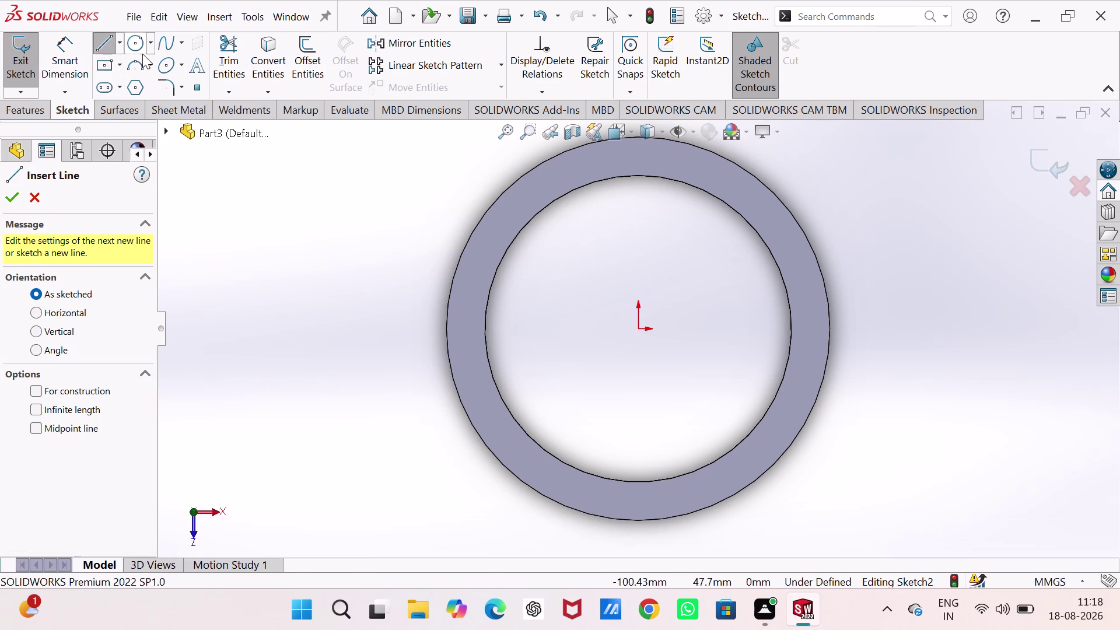
click(115, 43)
click(131, 80)
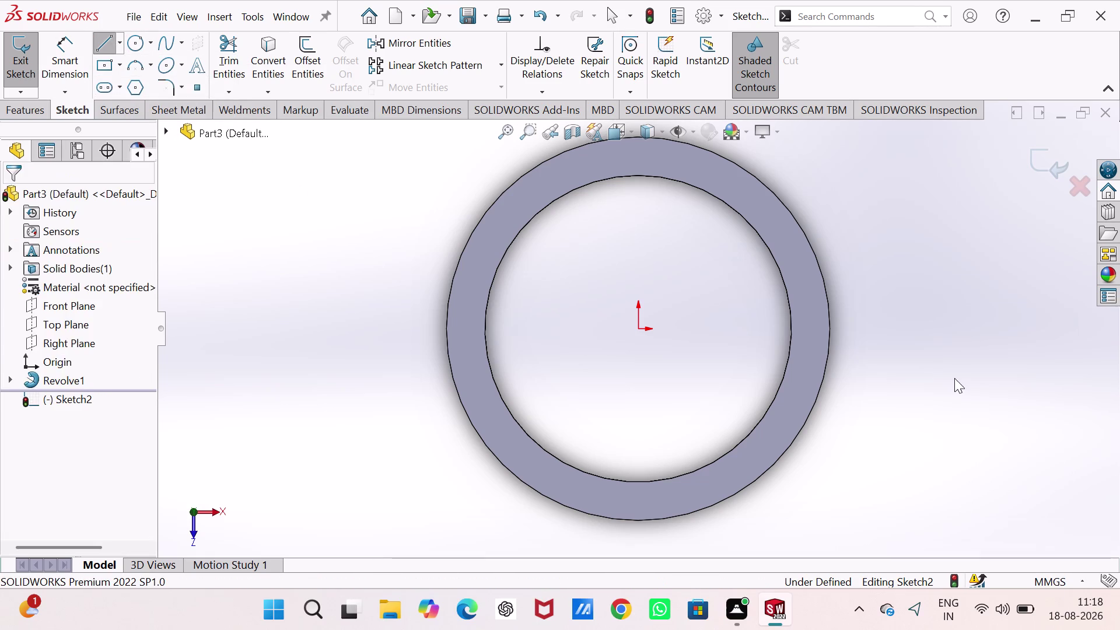
click(637, 328)
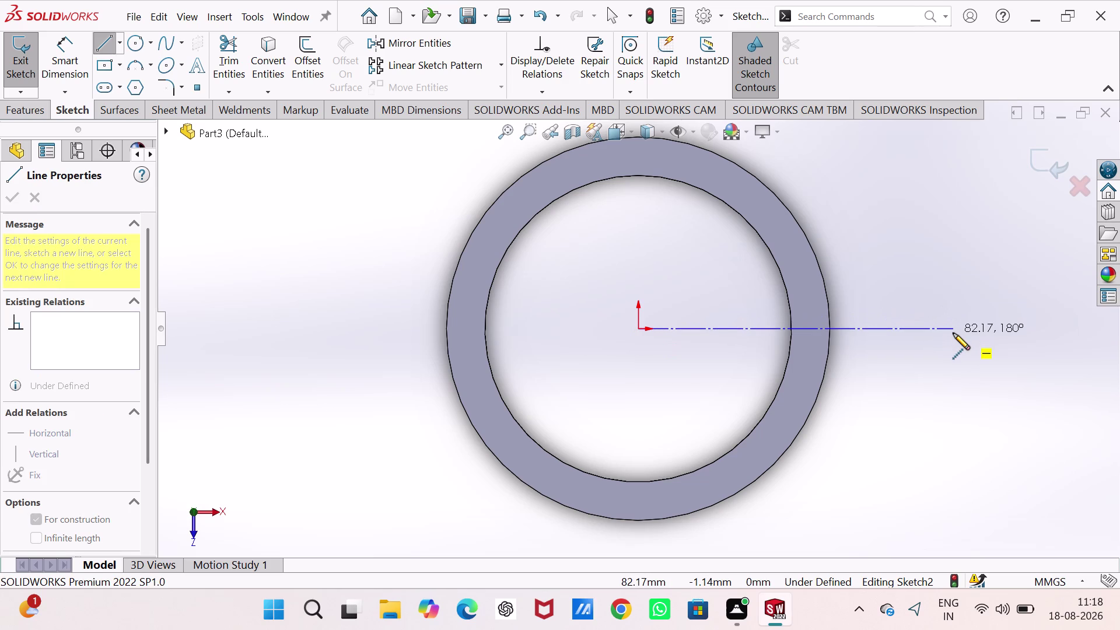
click(957, 329)
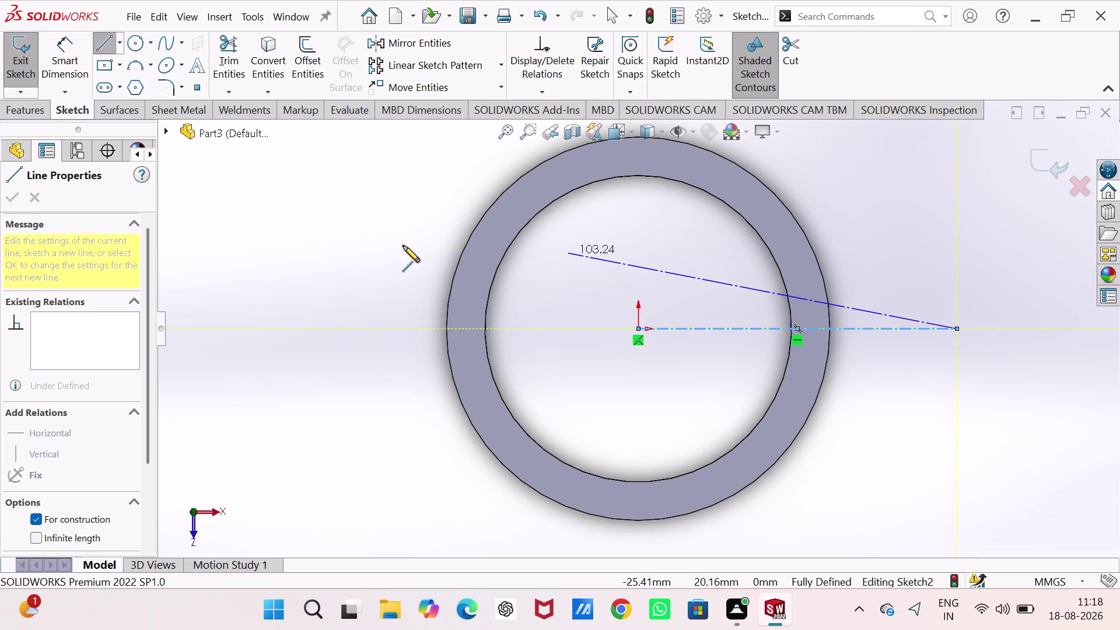
right_click(384, 243)
click(407, 251)
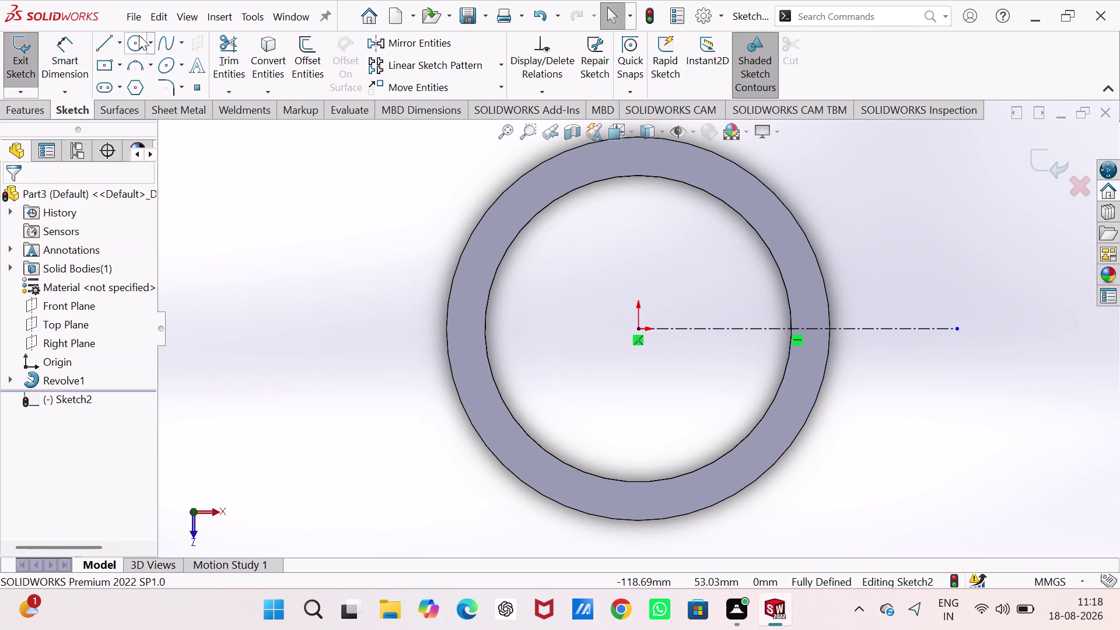
Draw the top, end and bottom lines of the open tab off the outer edge.
click(105, 42)
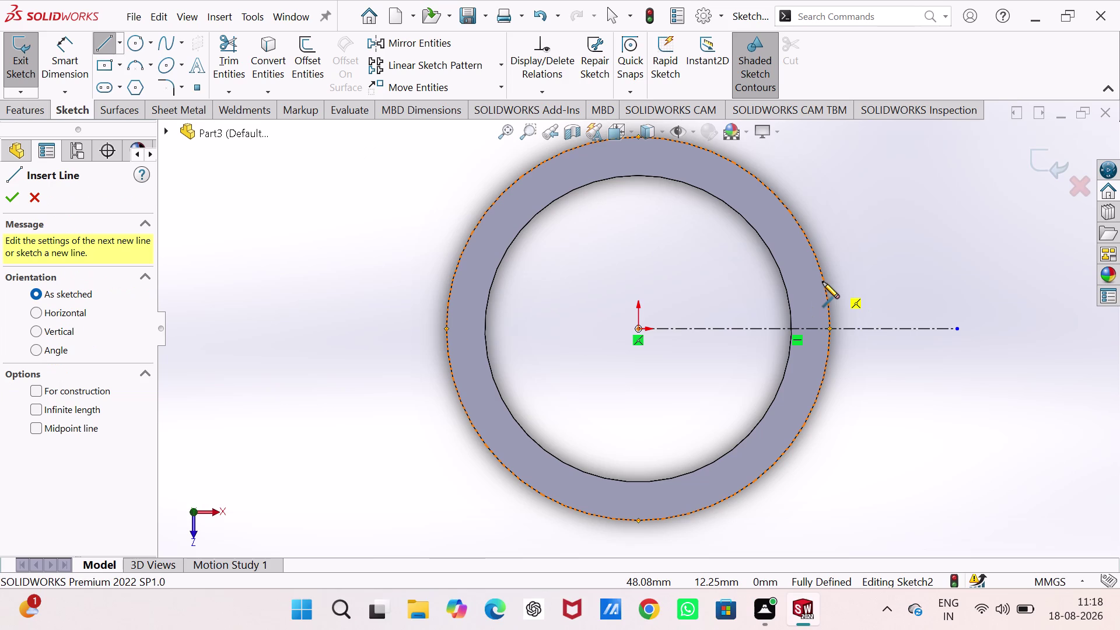
click(823, 282)
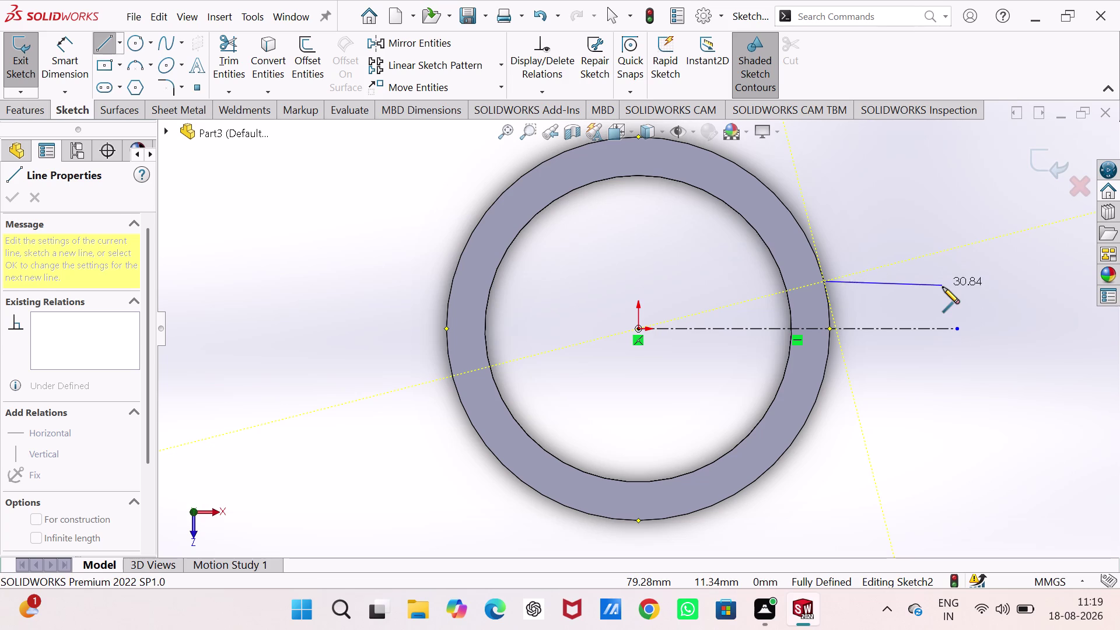
click(948, 278)
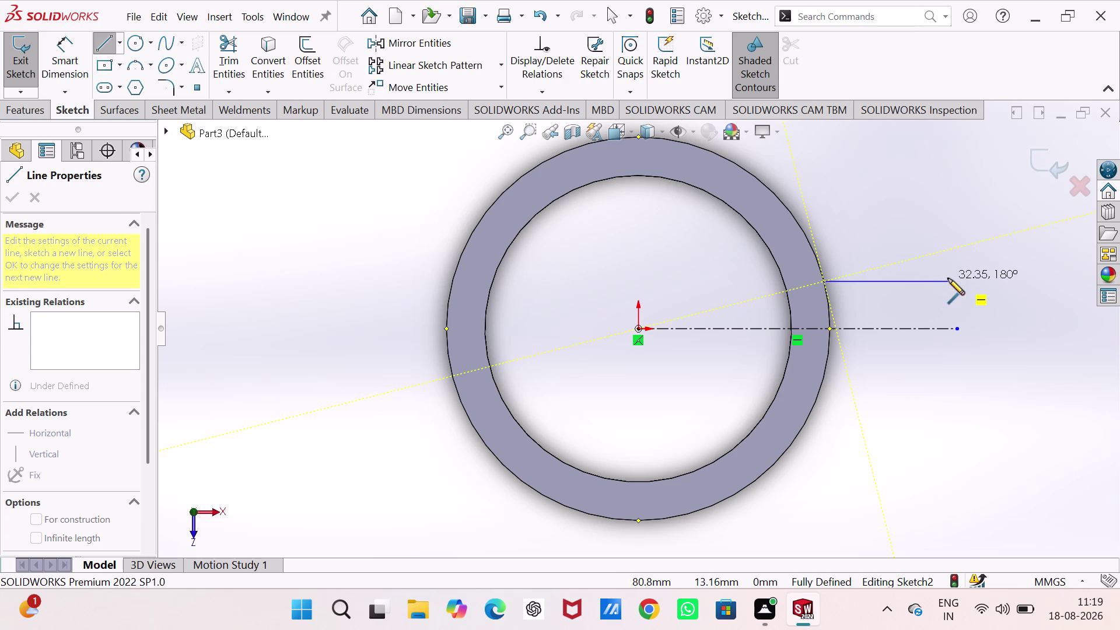
click(951, 366)
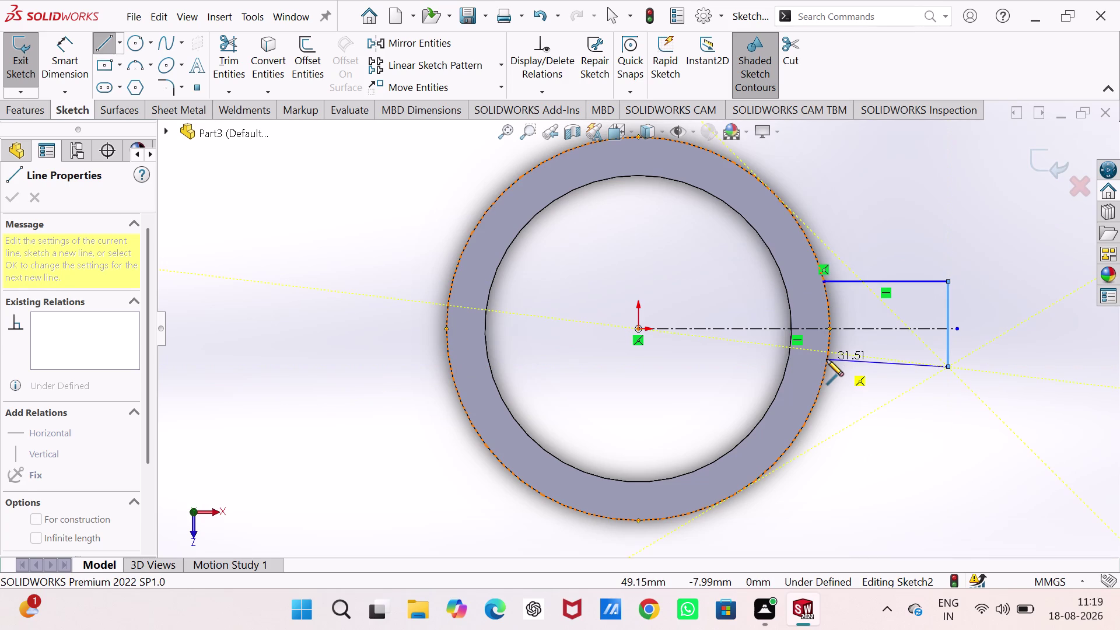
click(826, 359)
right_click(855, 380)
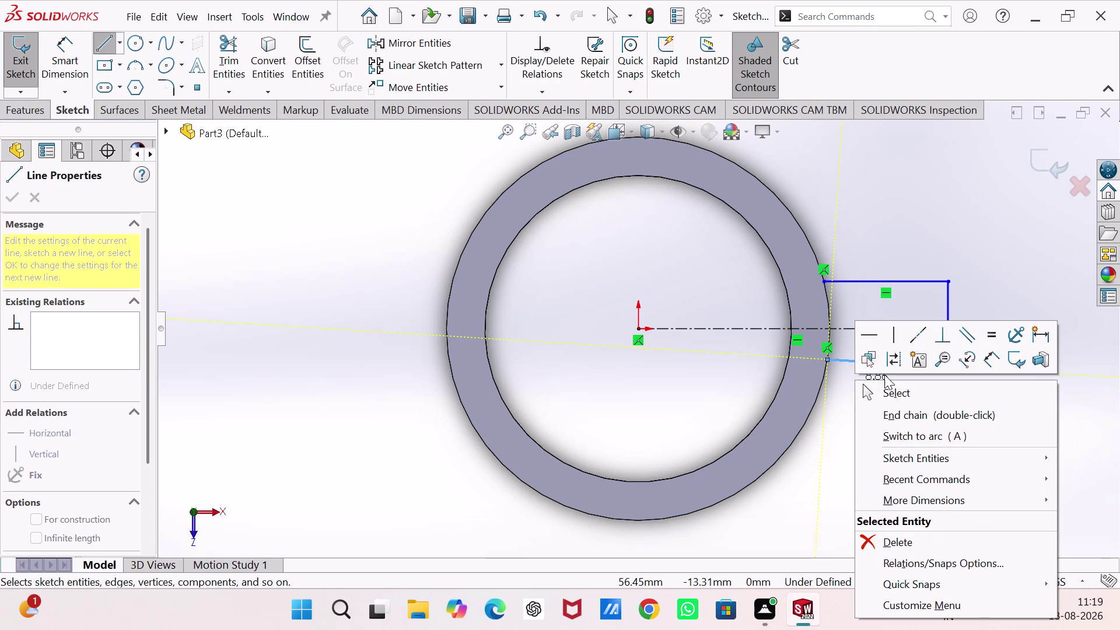
click(888, 387)
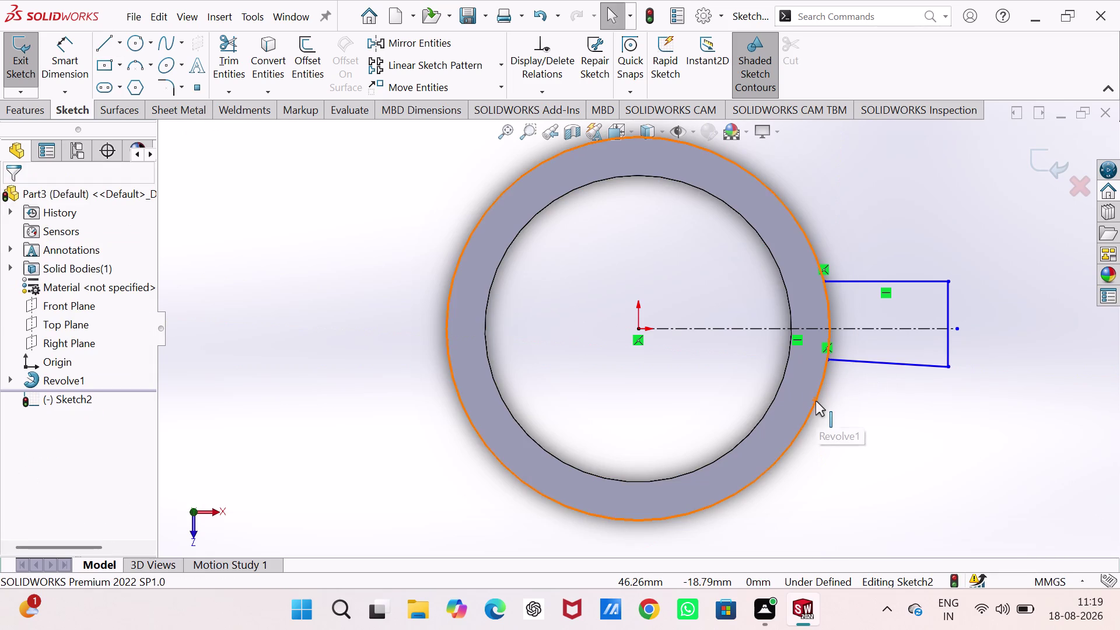
Add a Horizontal relation to the tab's bottom line.
click(816, 401)
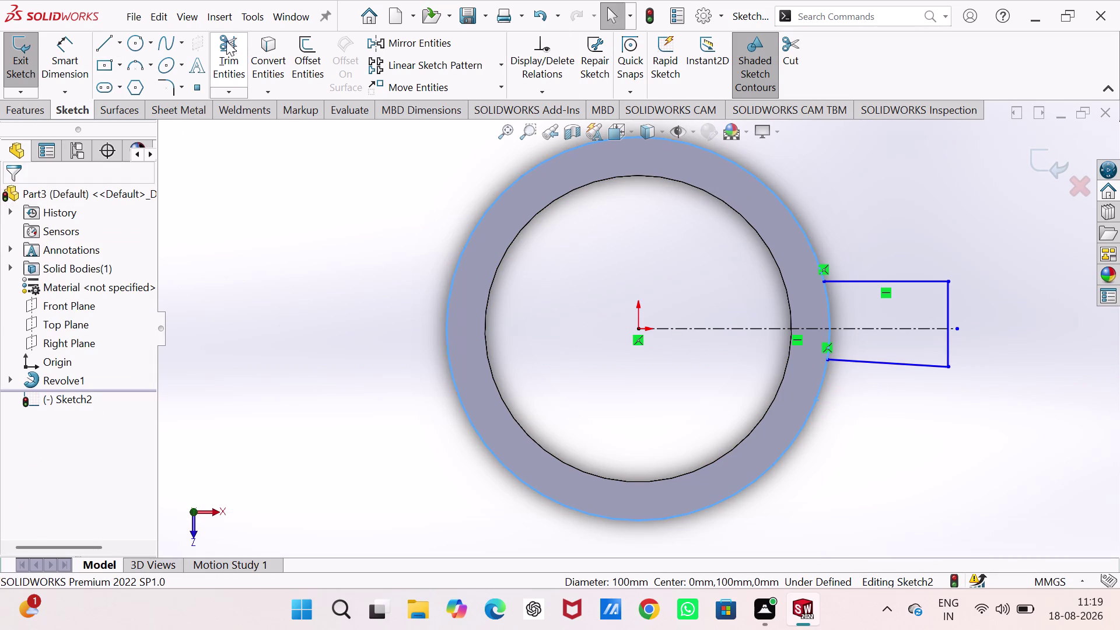
click(263, 48)
click(291, 186)
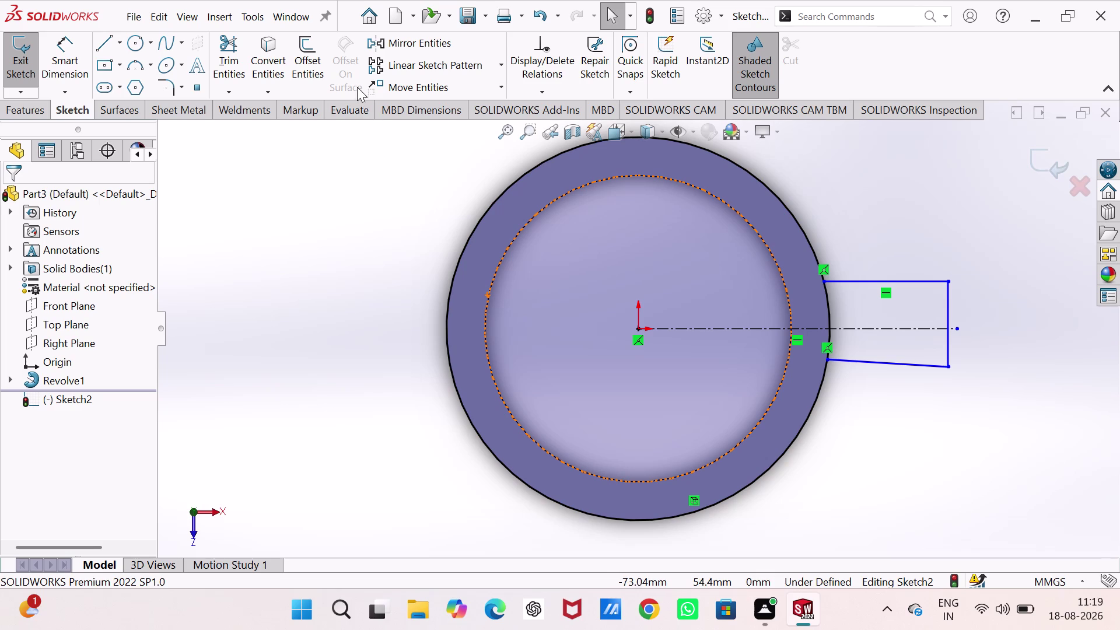
click(892, 363)
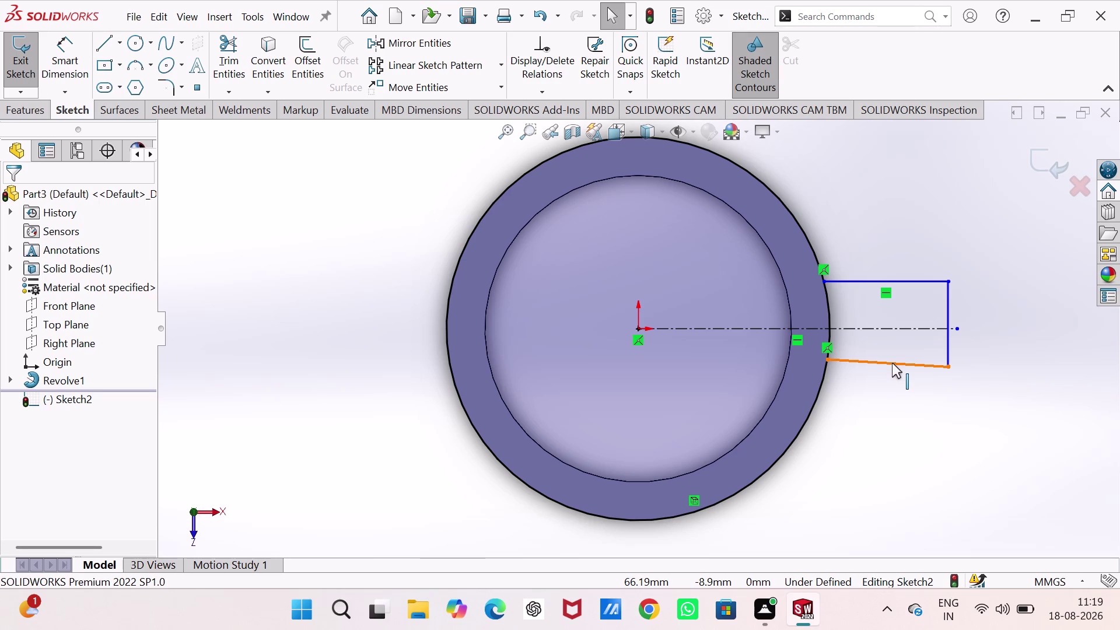
click(901, 299)
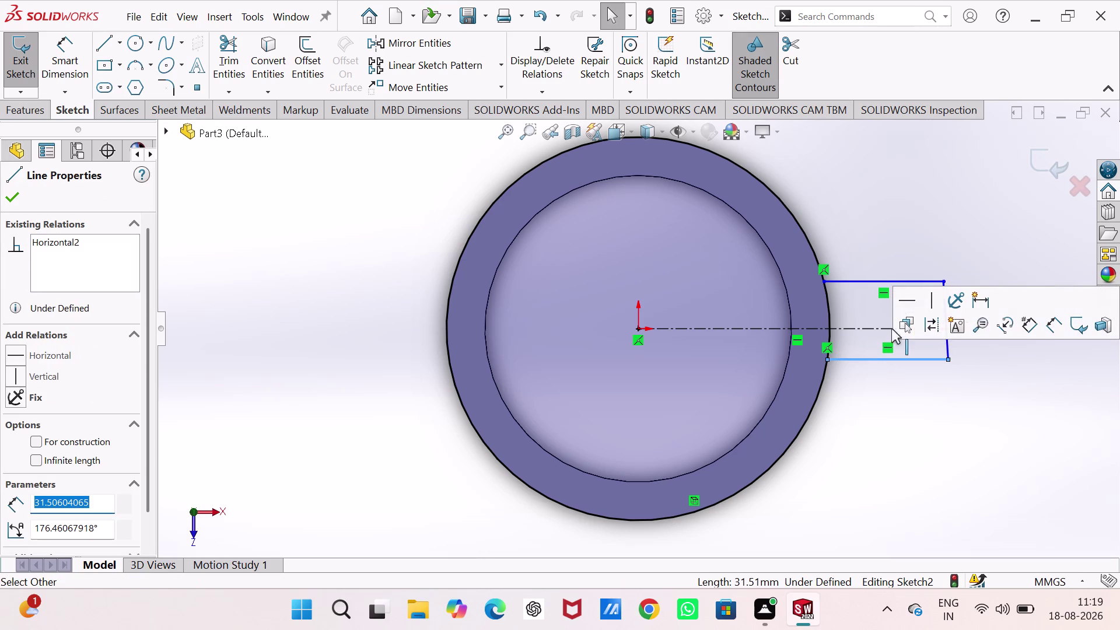
click(321, 278)
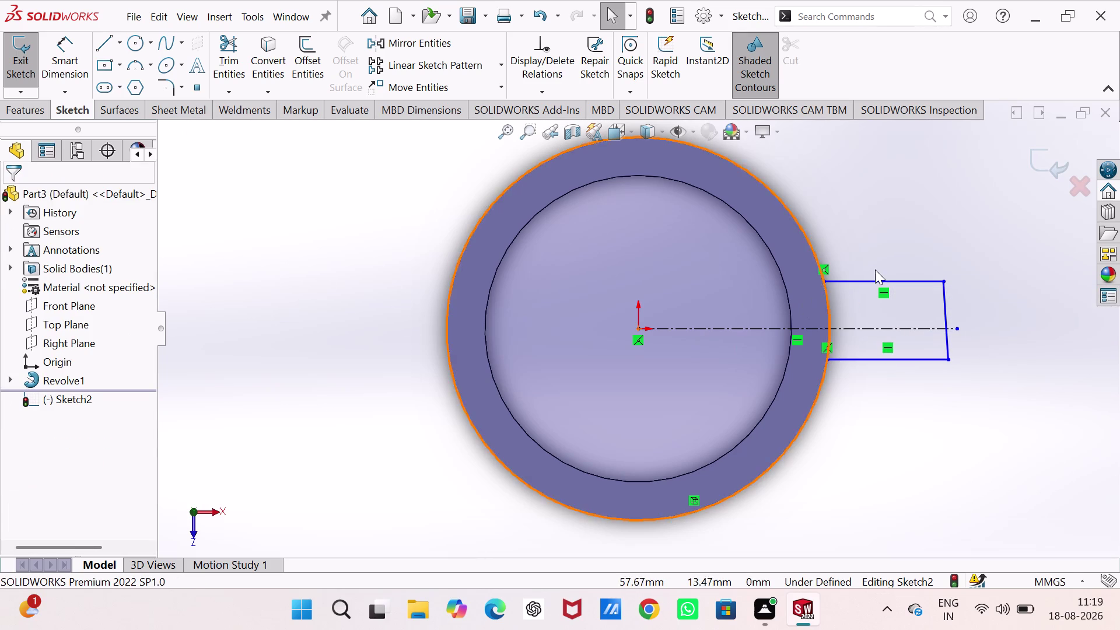
Make the top and bottom lines symmetric about the centerline.
click(870, 281)
click(864, 329)
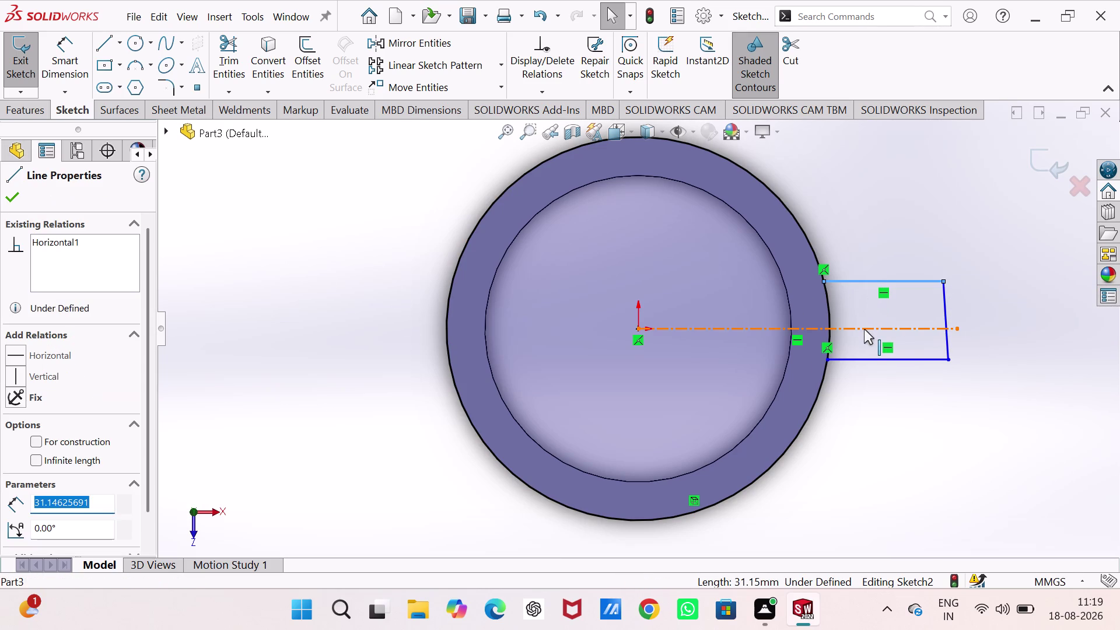
click(871, 358)
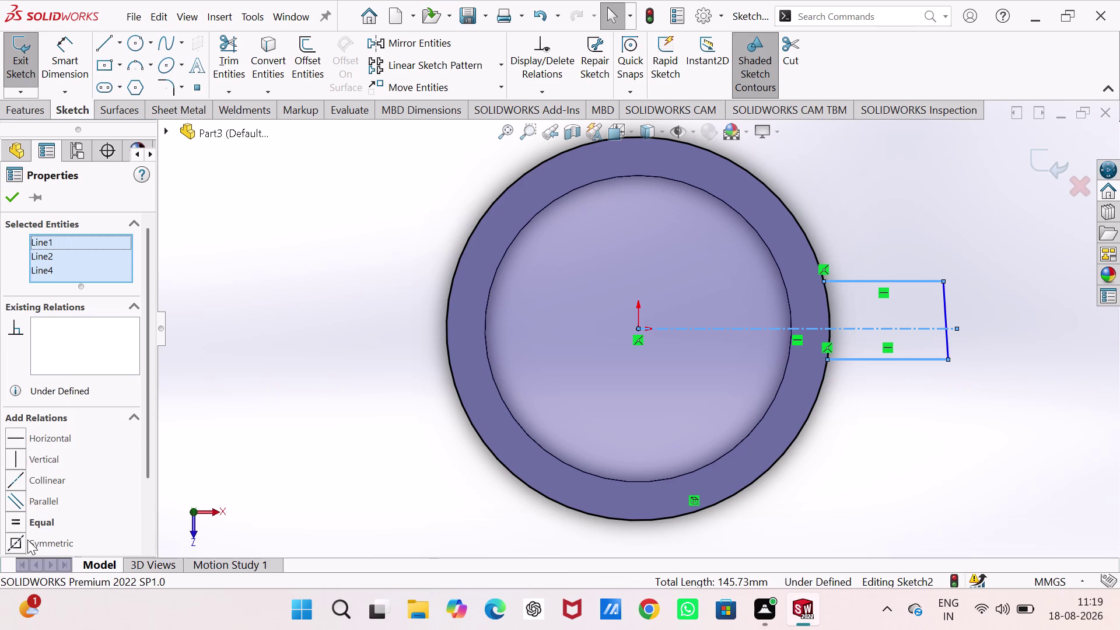
click(20, 539)
click(257, 337)
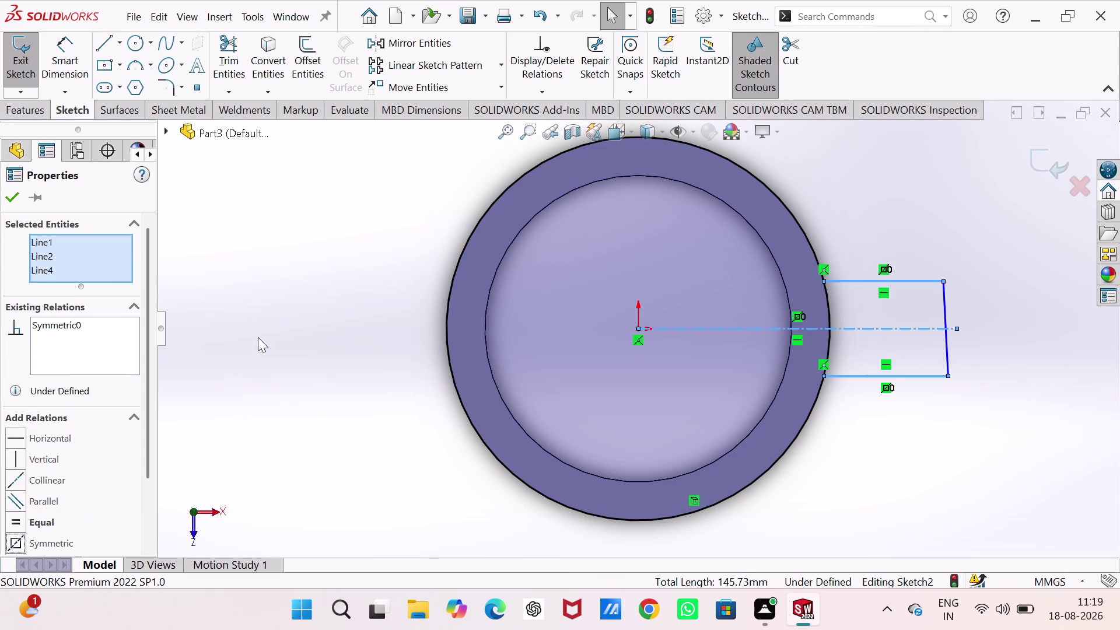
right_drag(315, 418, 342, 185)
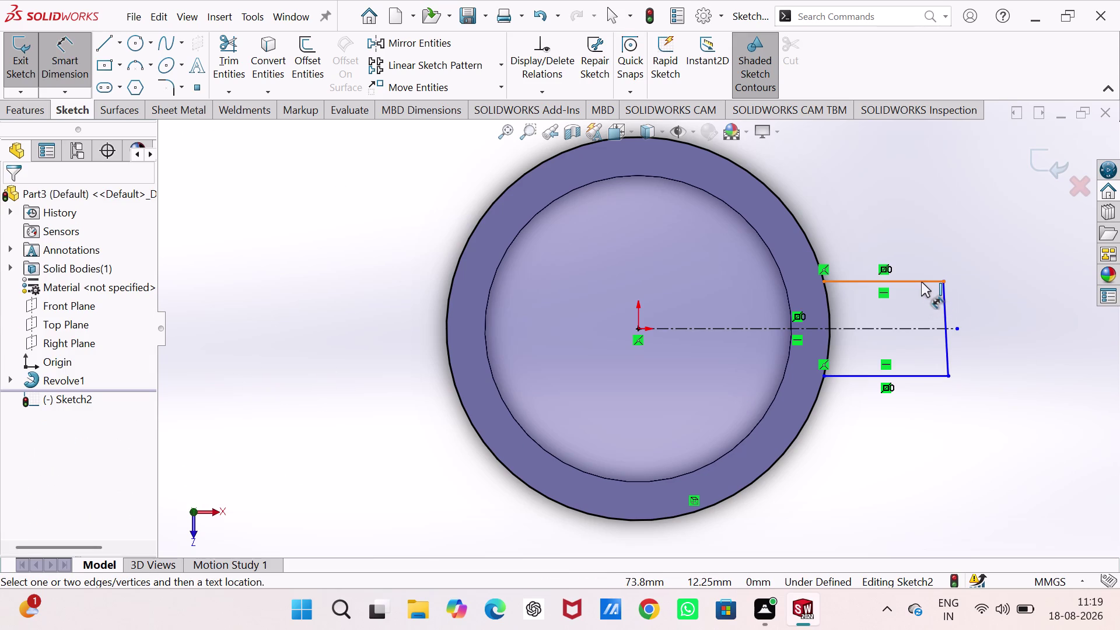
Dimension the spacing between the tab's top and bottom lines as 40 mm.
click(921, 282)
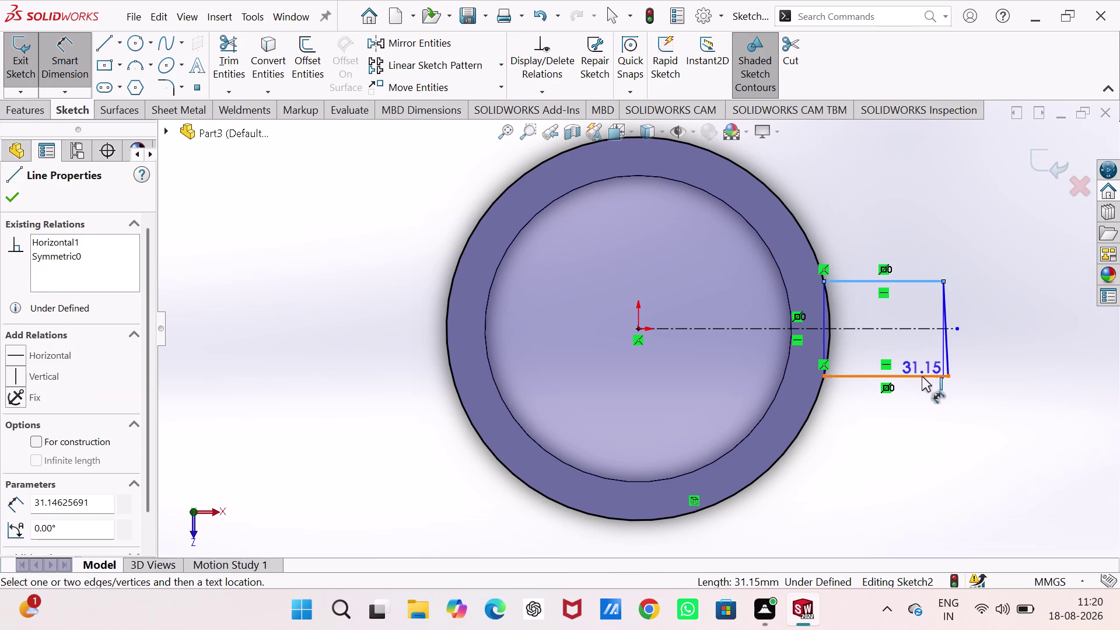
click(921, 376)
click(1010, 331)
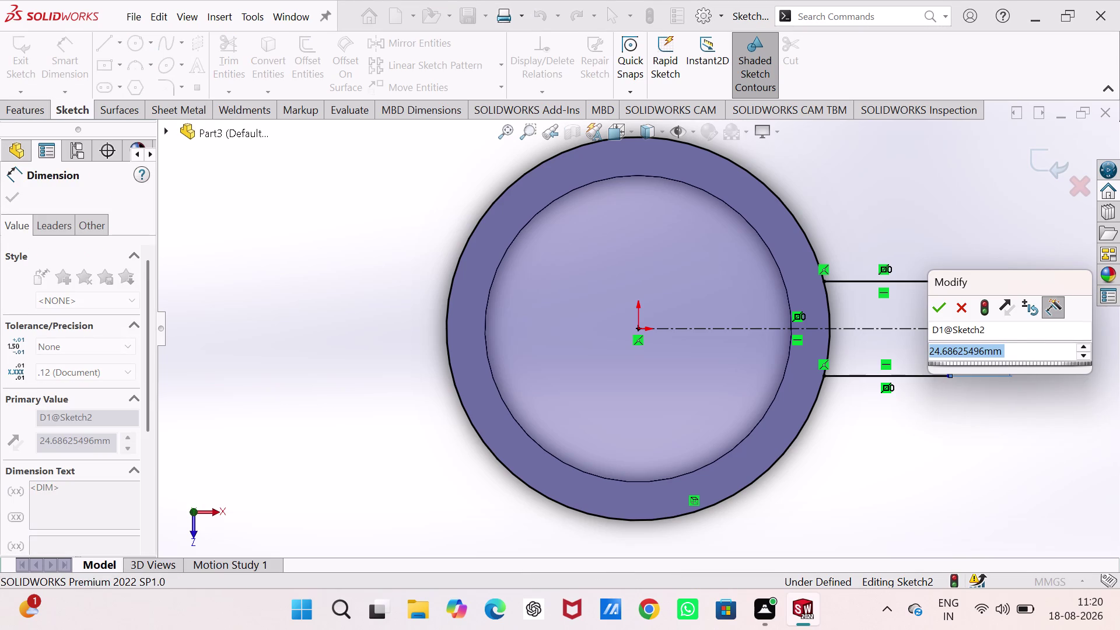
text(40)
key(Return)
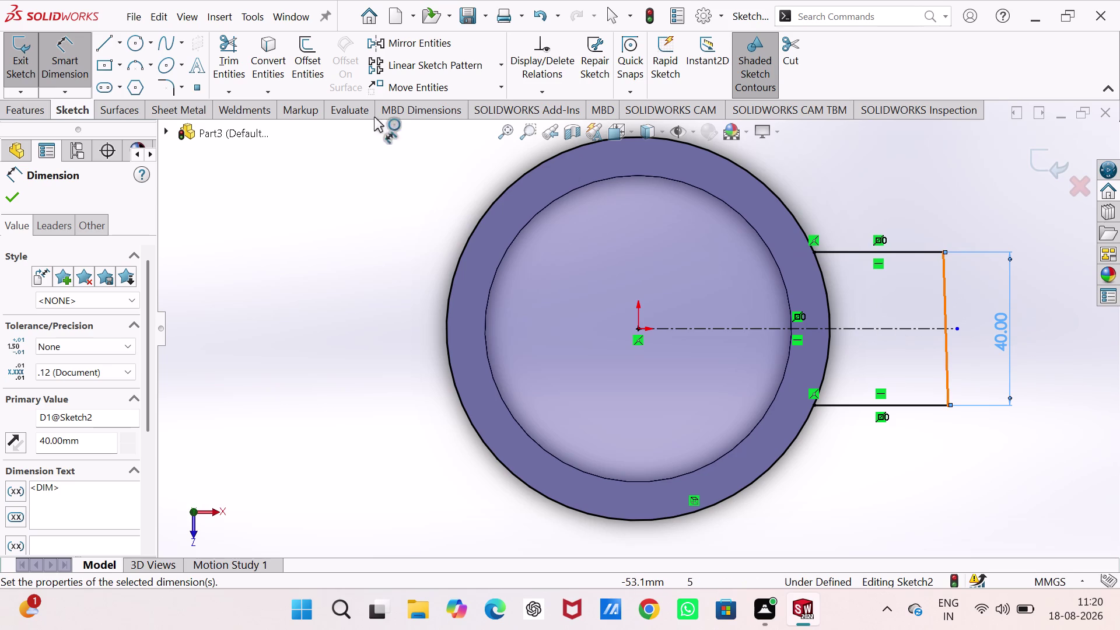
click(133, 47)
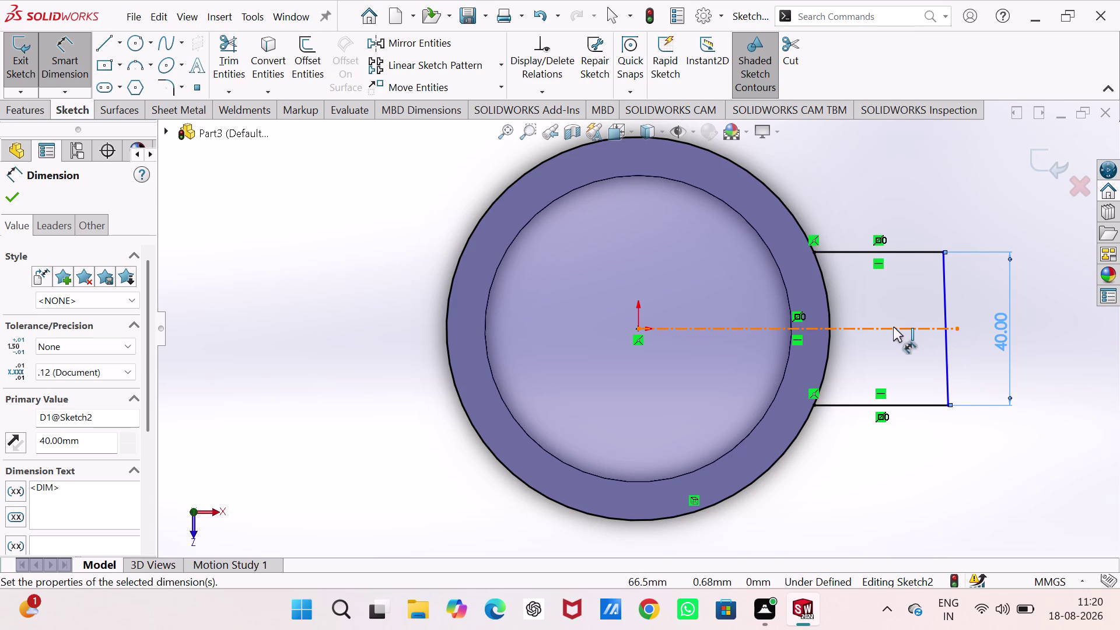
click(136, 42)
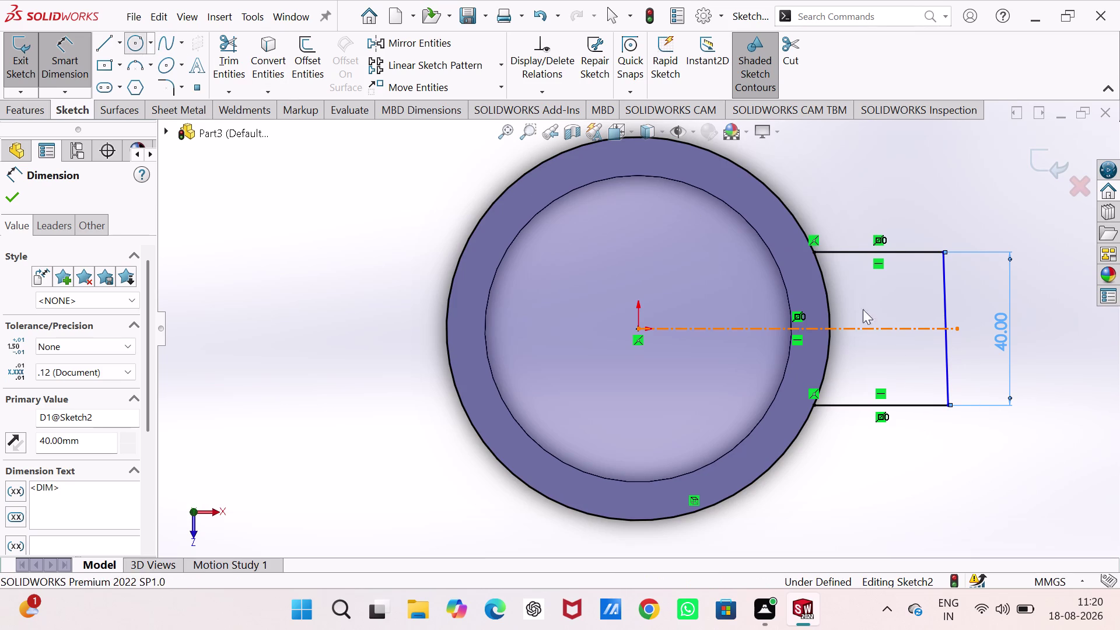
Draw a circle centred on the centerline and give it a 20 mm diameter.
click(898, 327)
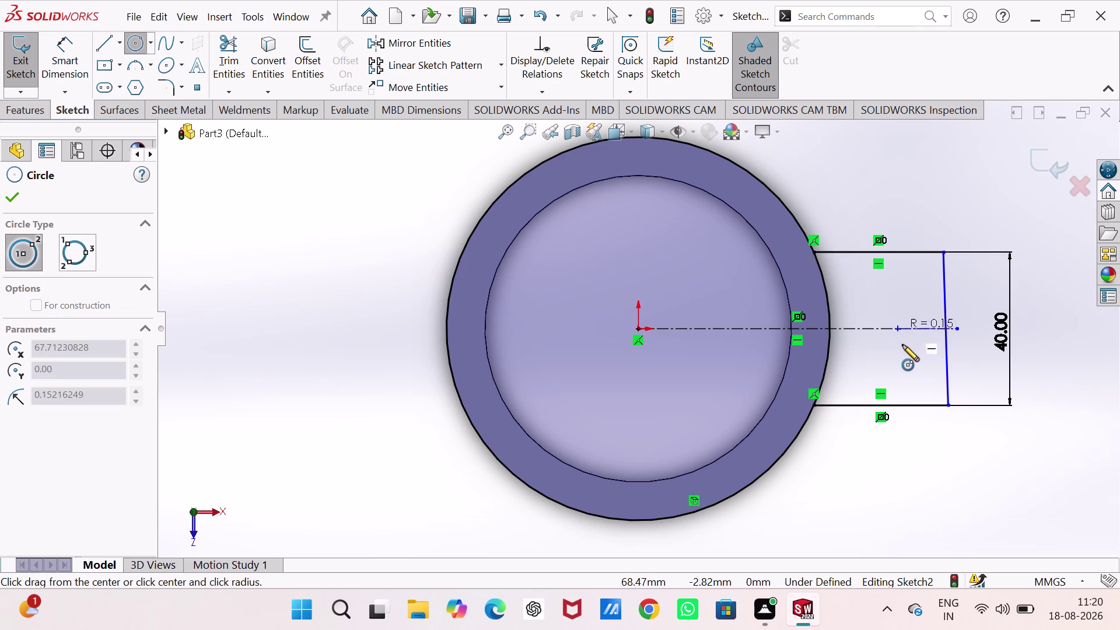
click(907, 356)
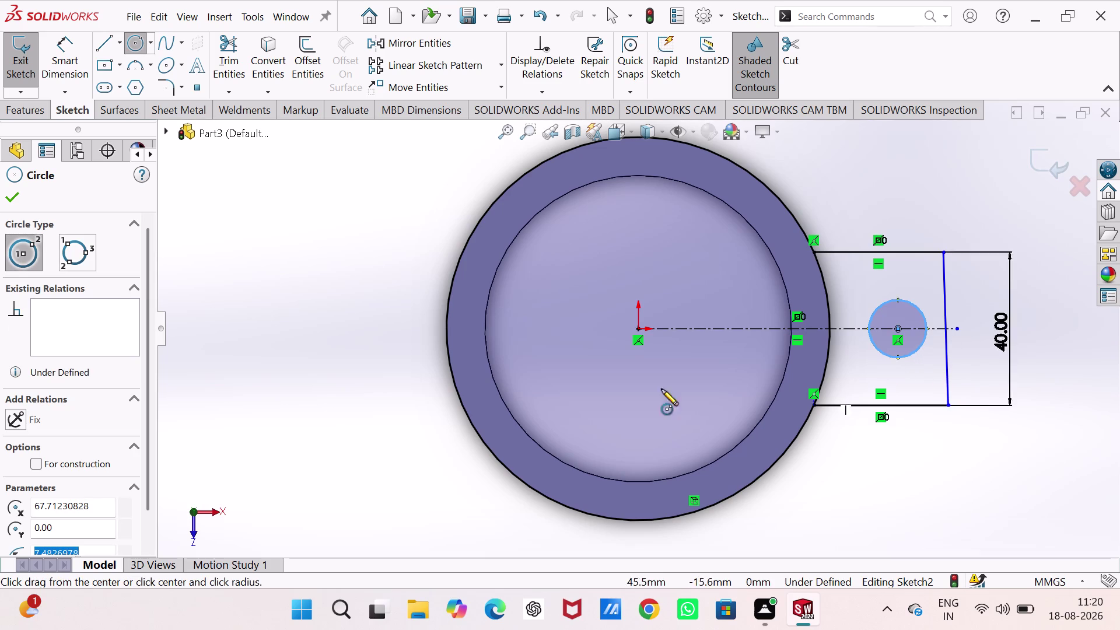
right_drag(361, 414, 377, 258)
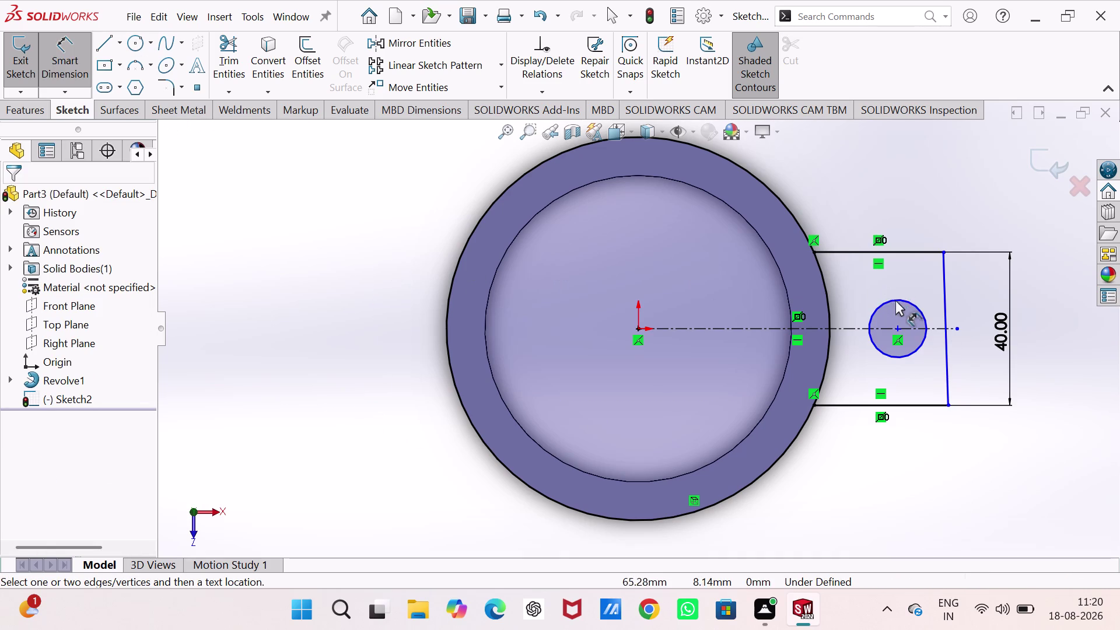
click(898, 300)
click(951, 225)
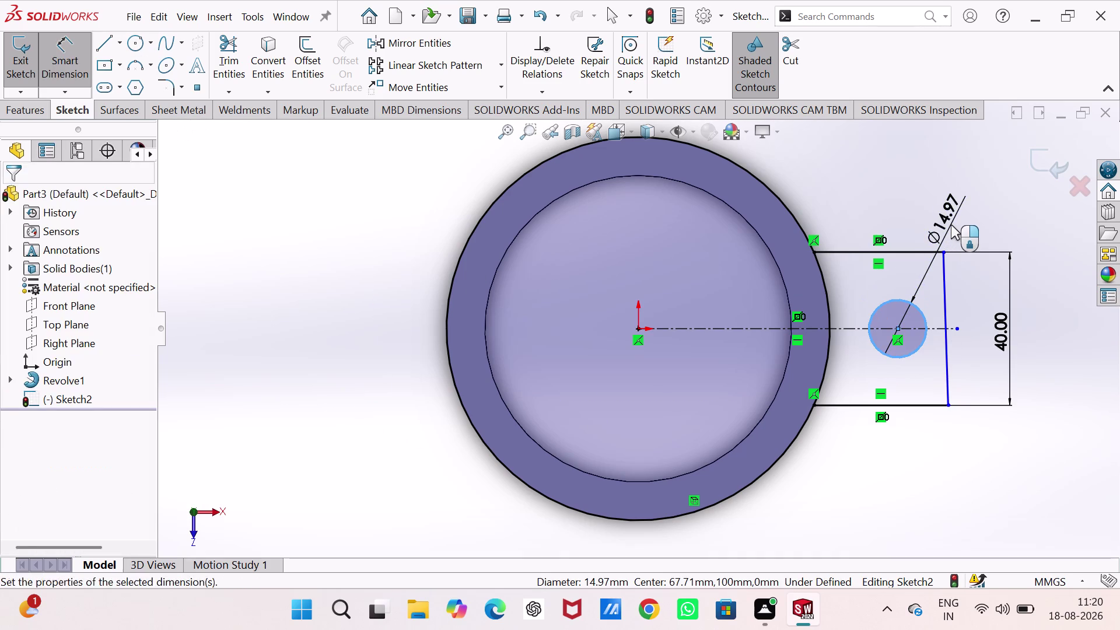
text(2)
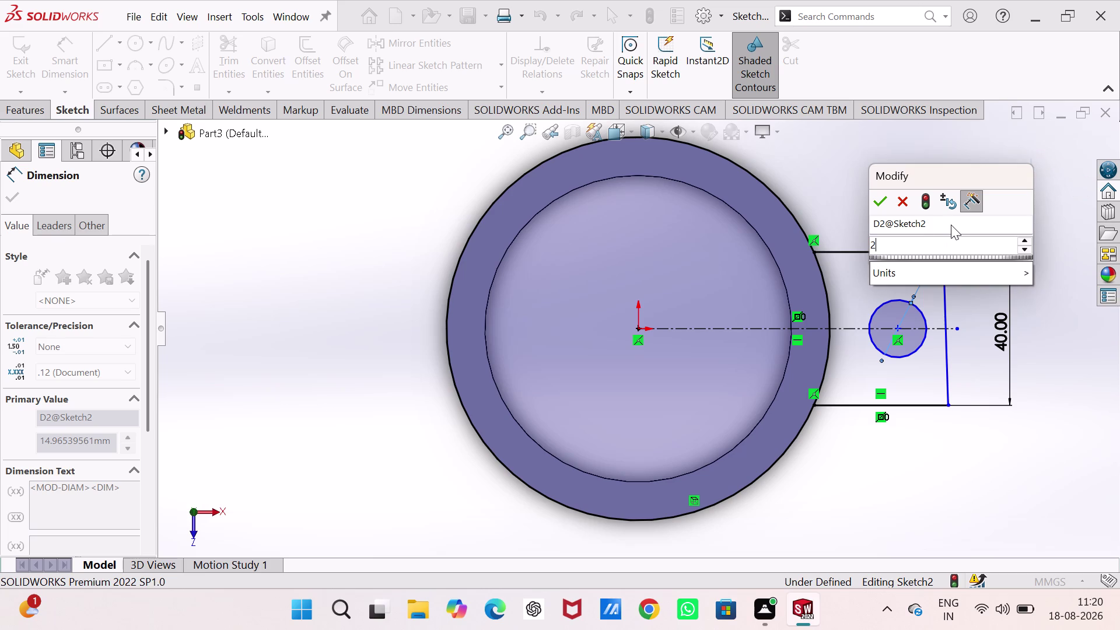
text(0)
key(Return)
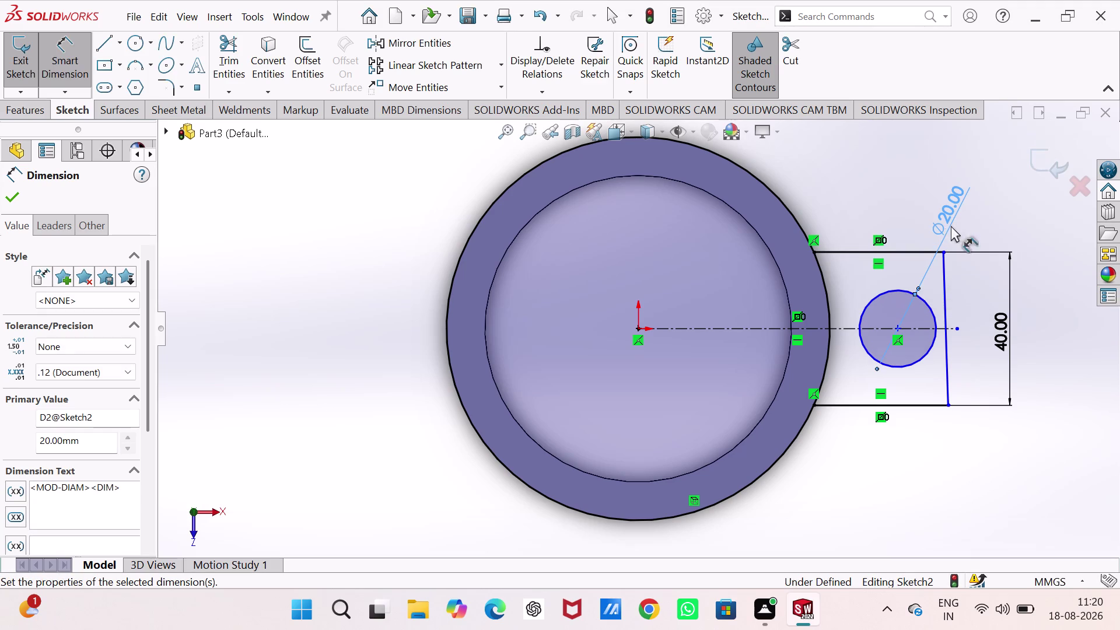
Dimension the circle's centre 80 mm horizontally from the origin.
click(637, 327)
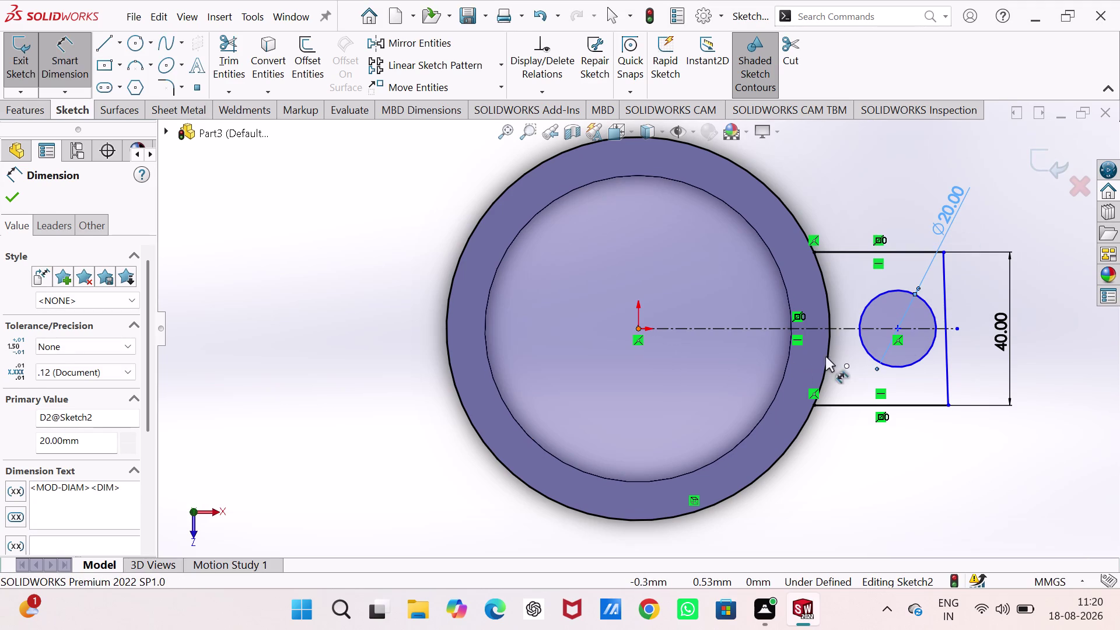
click(895, 329)
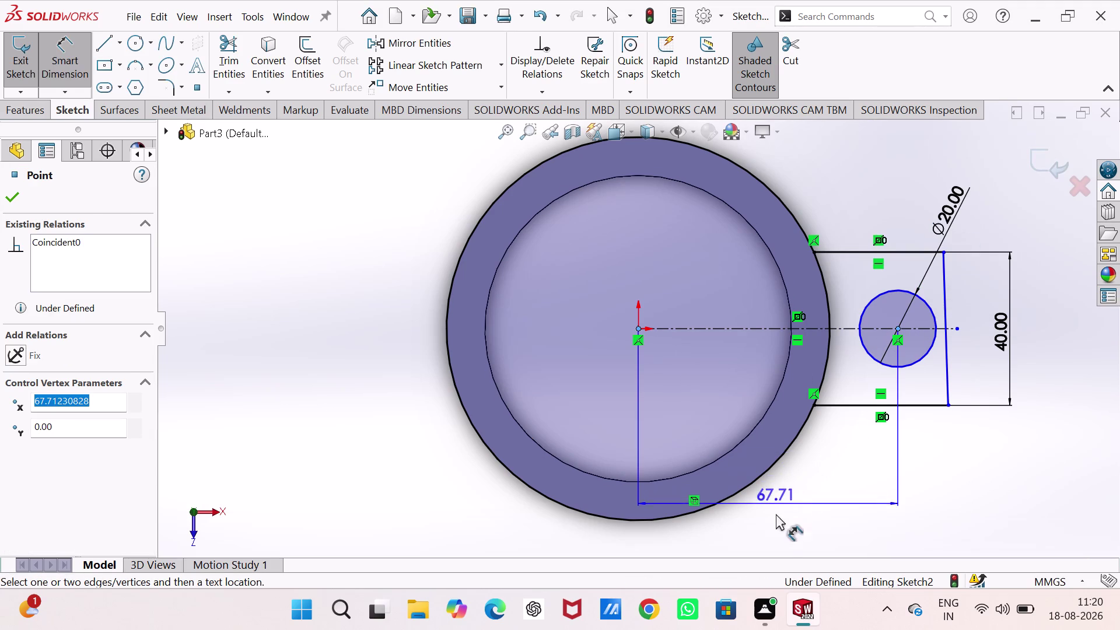
click(776, 529)
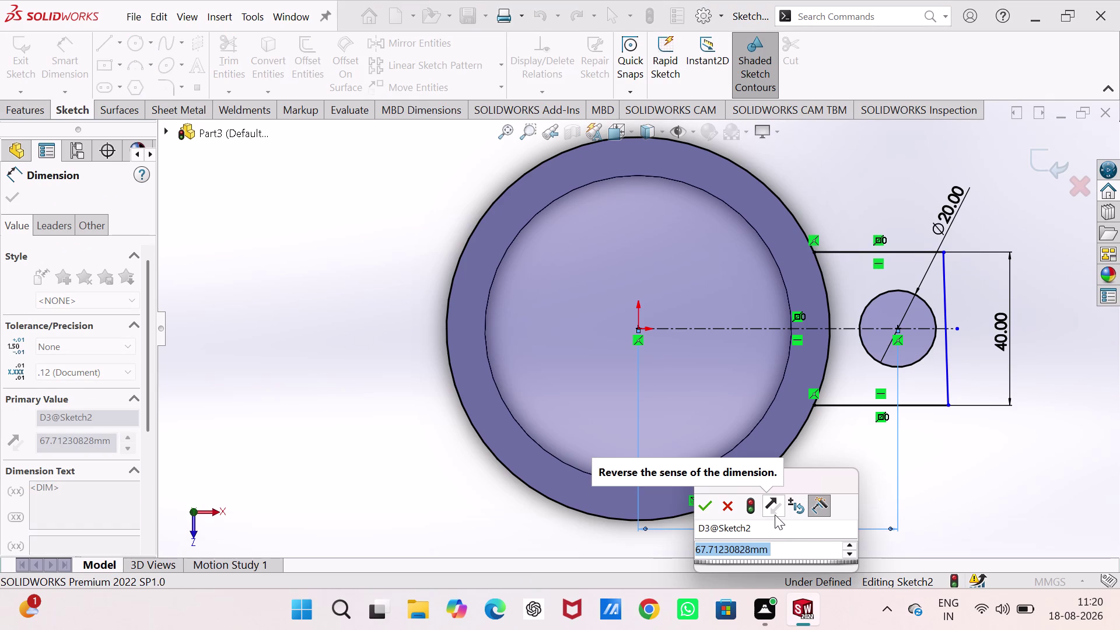
text(80)
key(Return)
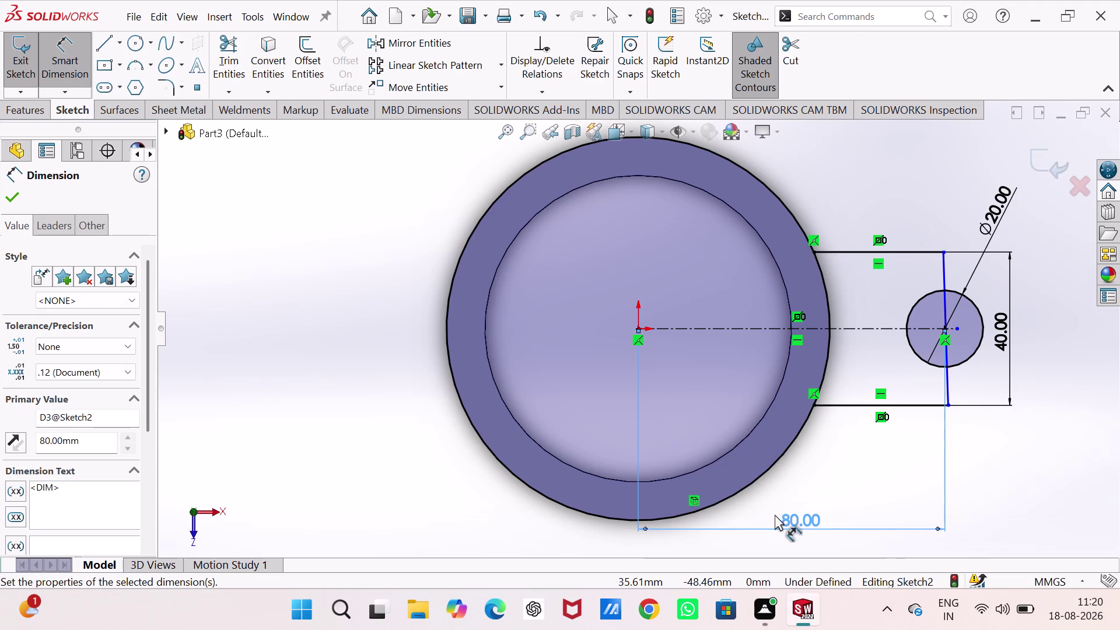
Attempt a dimension from the origin to the profile's right end line, then cancel it.
click(638, 326)
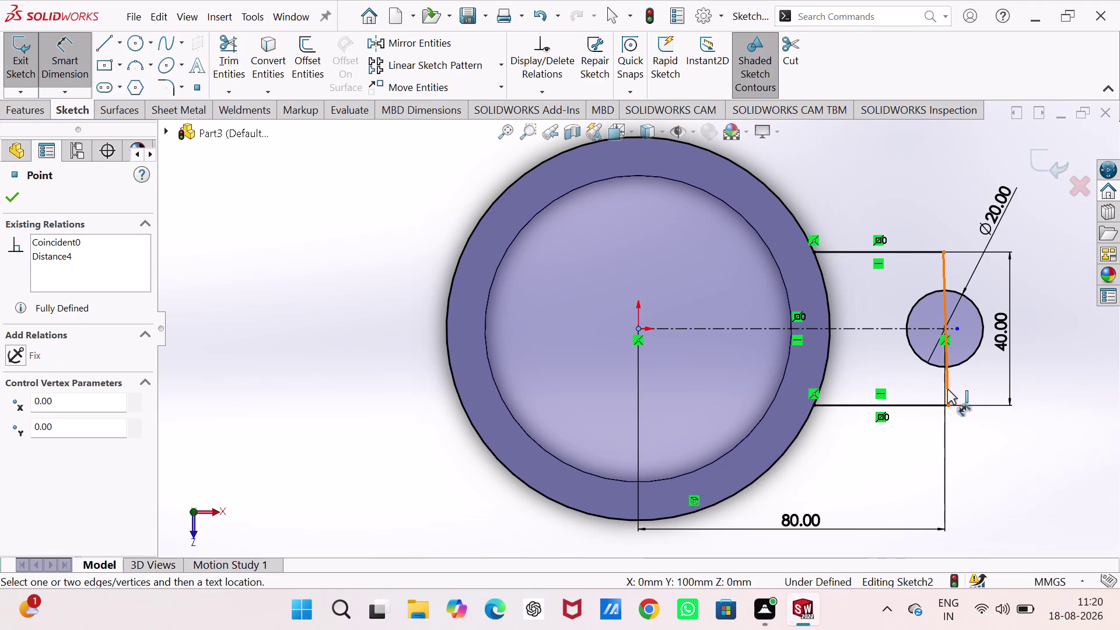
click(948, 390)
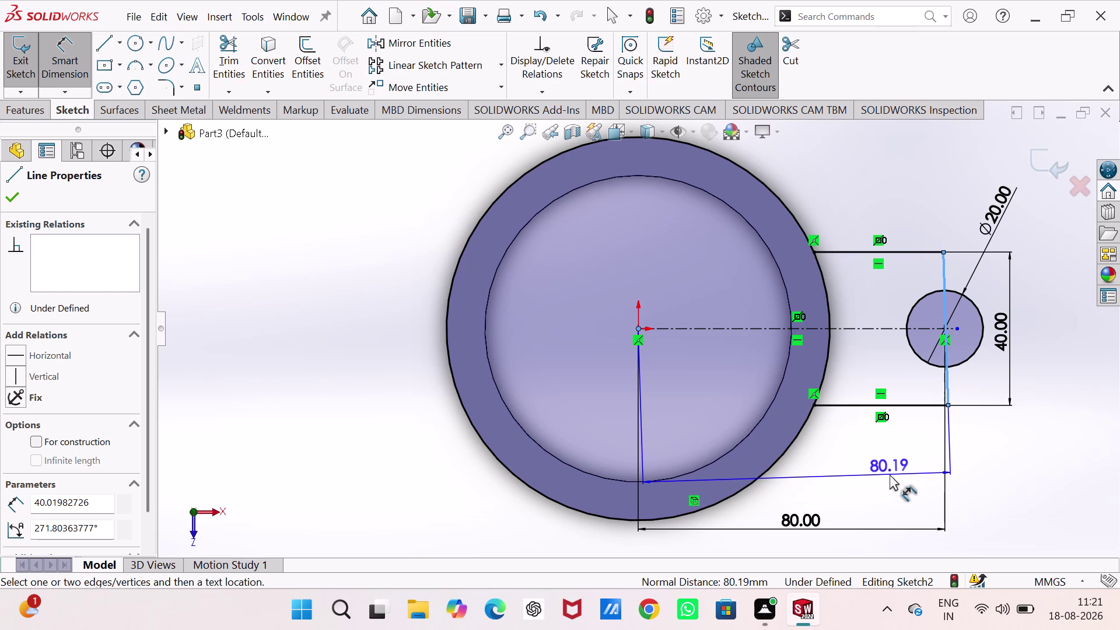
key(Escape)
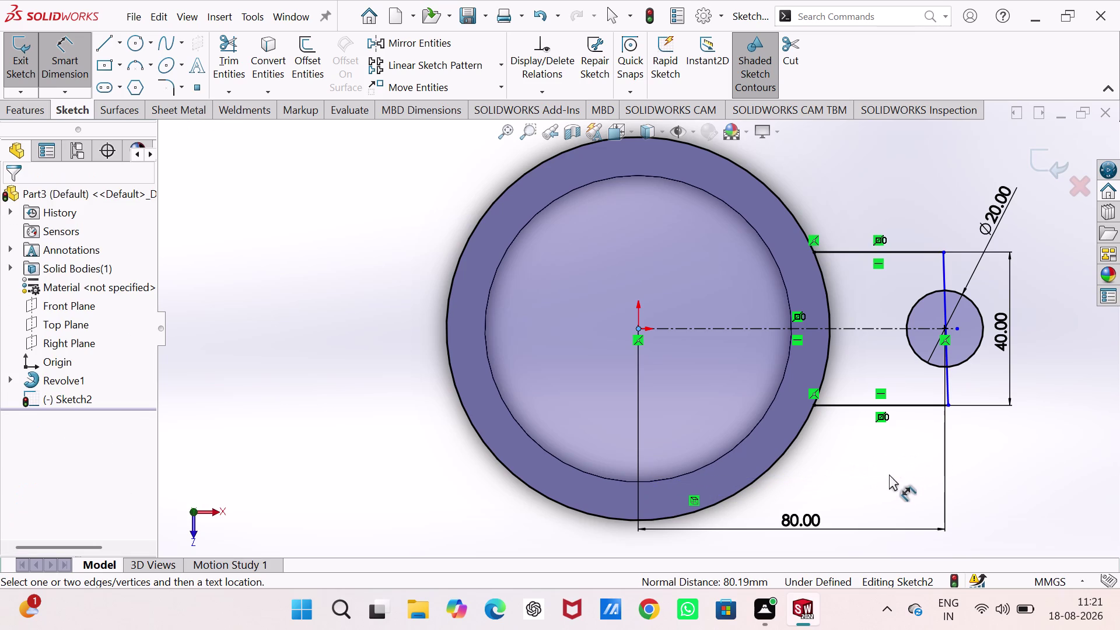
click(948, 388)
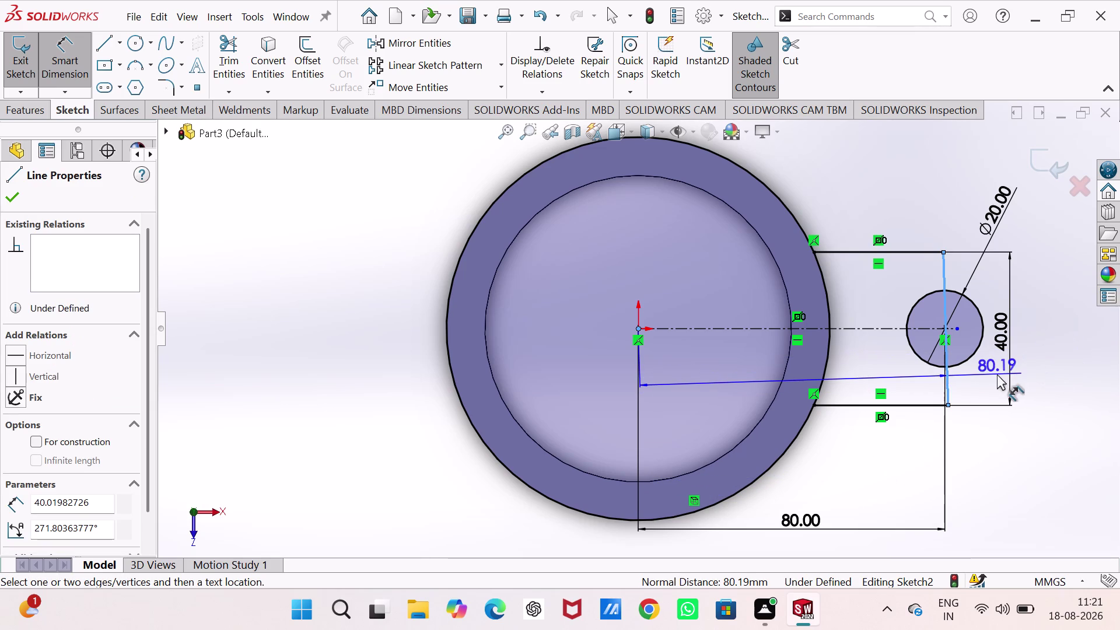
key(Escape)
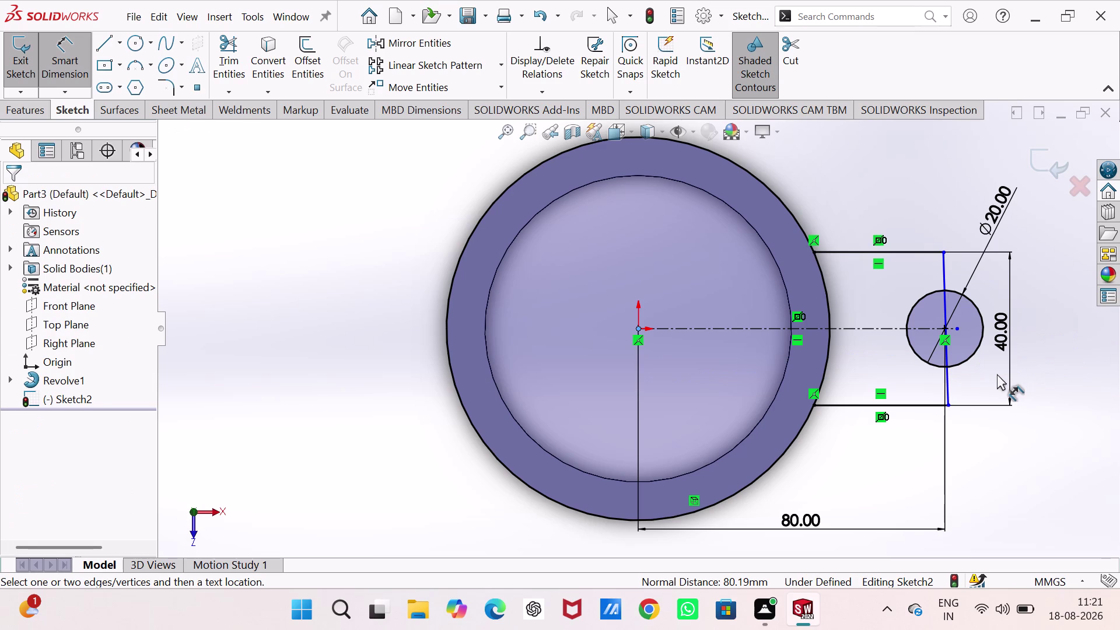
key(Escape)
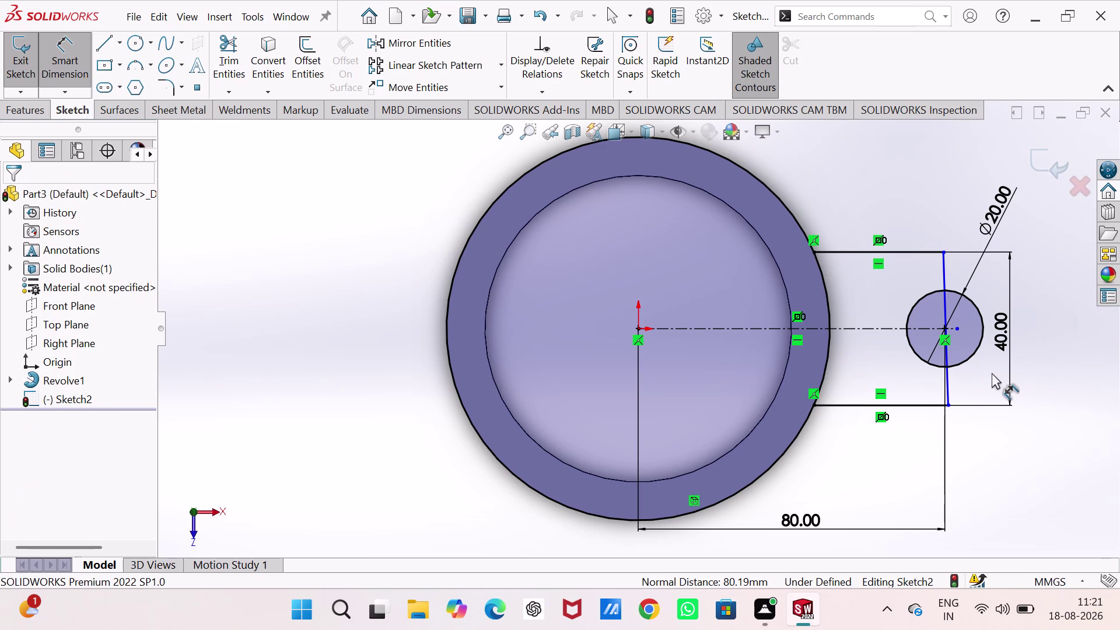
key(Escape)
key(Escape)
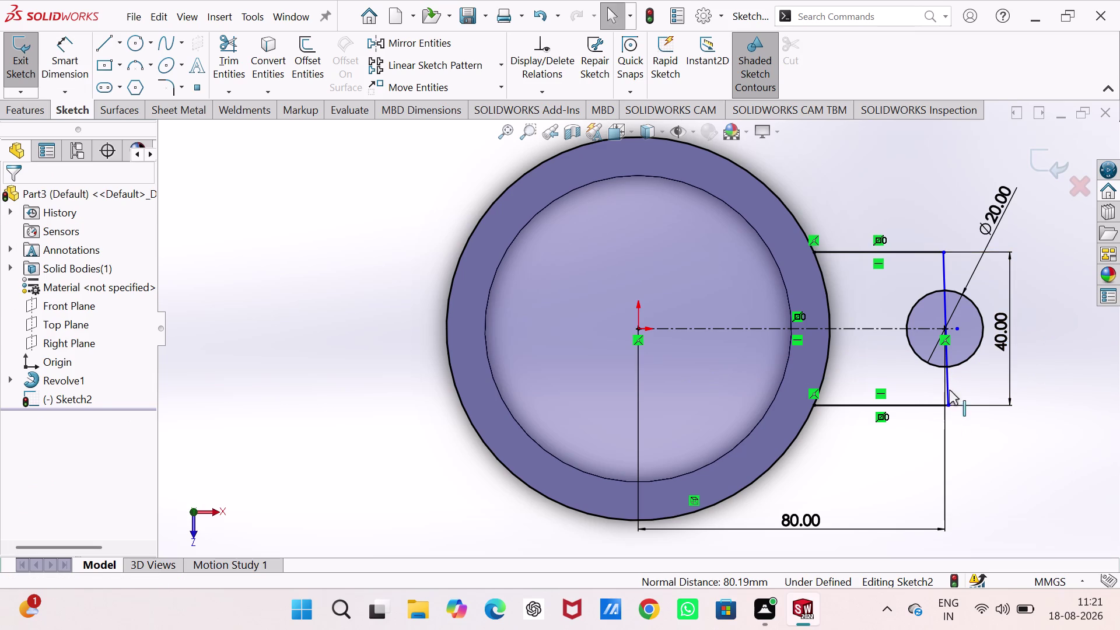
Make the tab's right-hand line vertical and dimension it 100 mm from the tube centre.
click(952, 384)
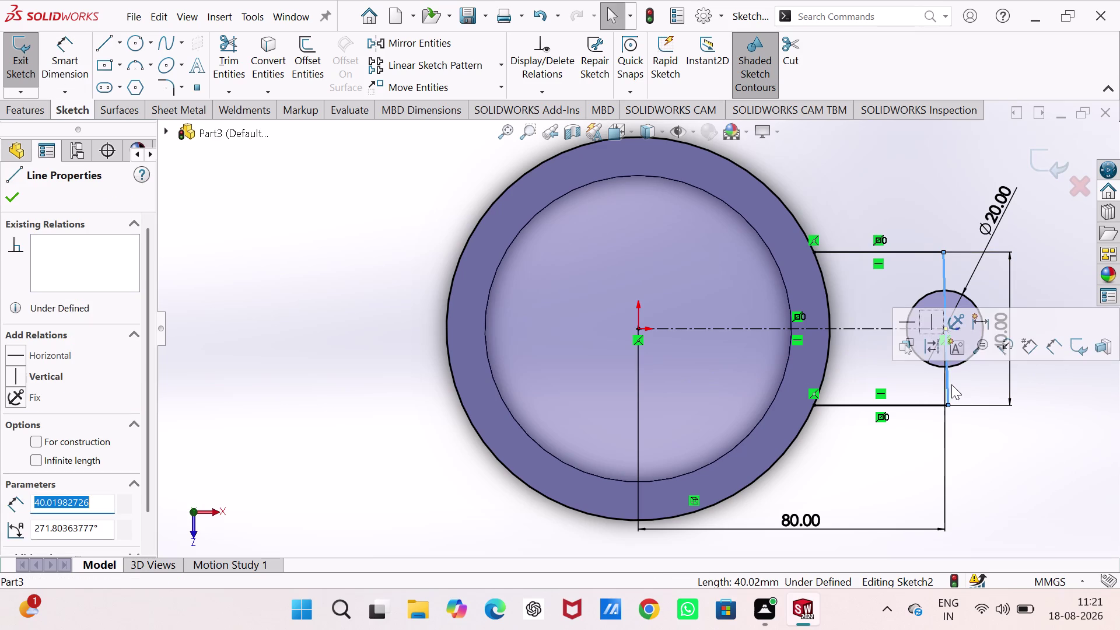
click(933, 323)
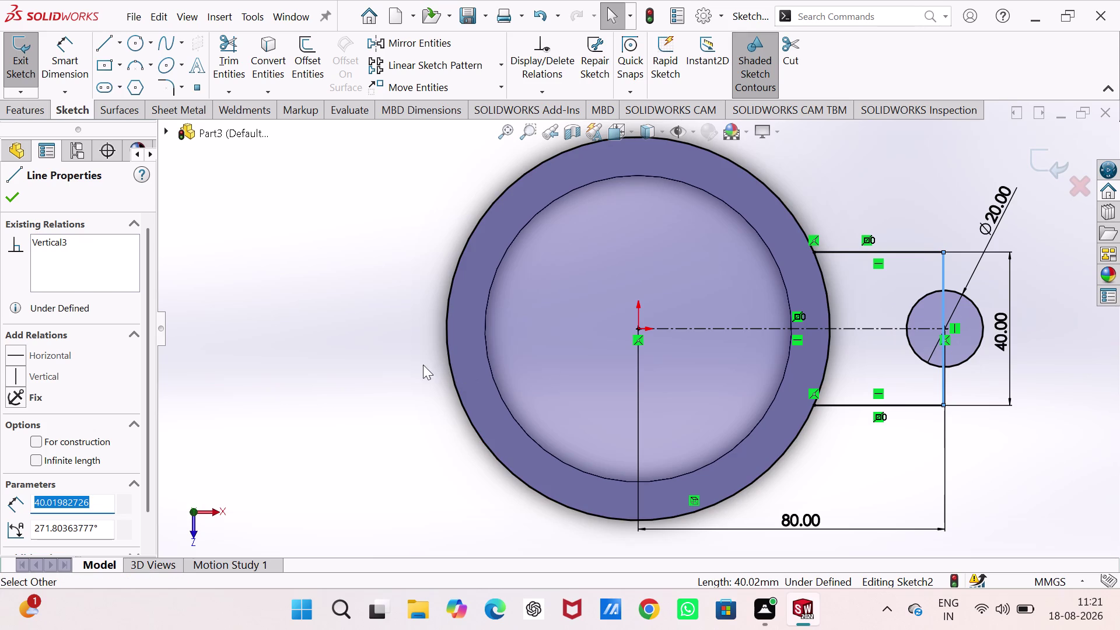
click(352, 371)
right_drag(351, 442, 361, 280)
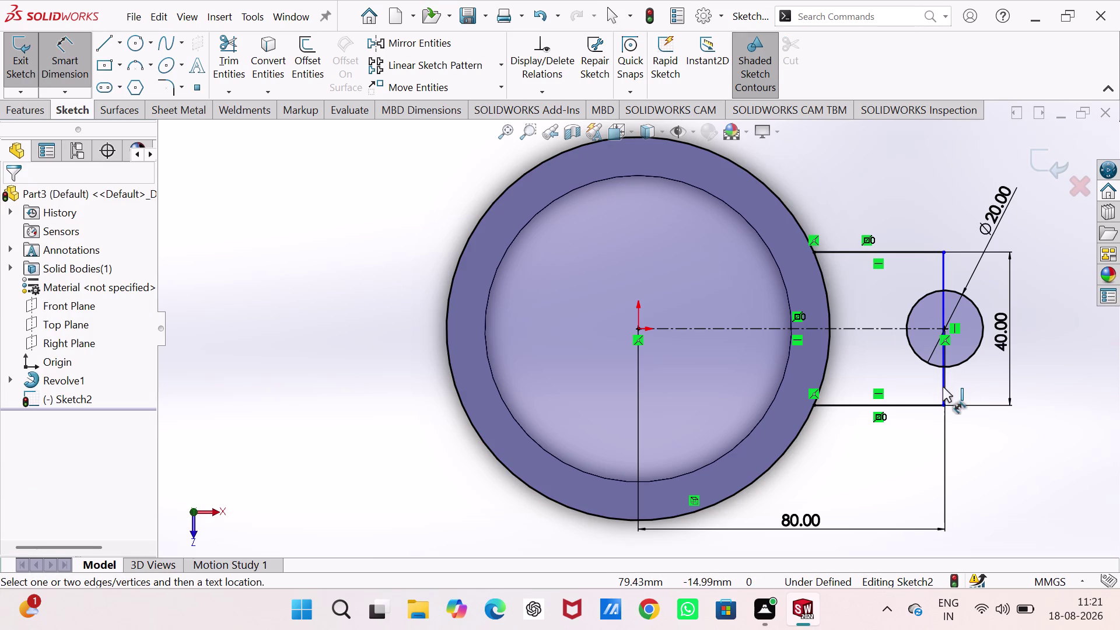
click(942, 387)
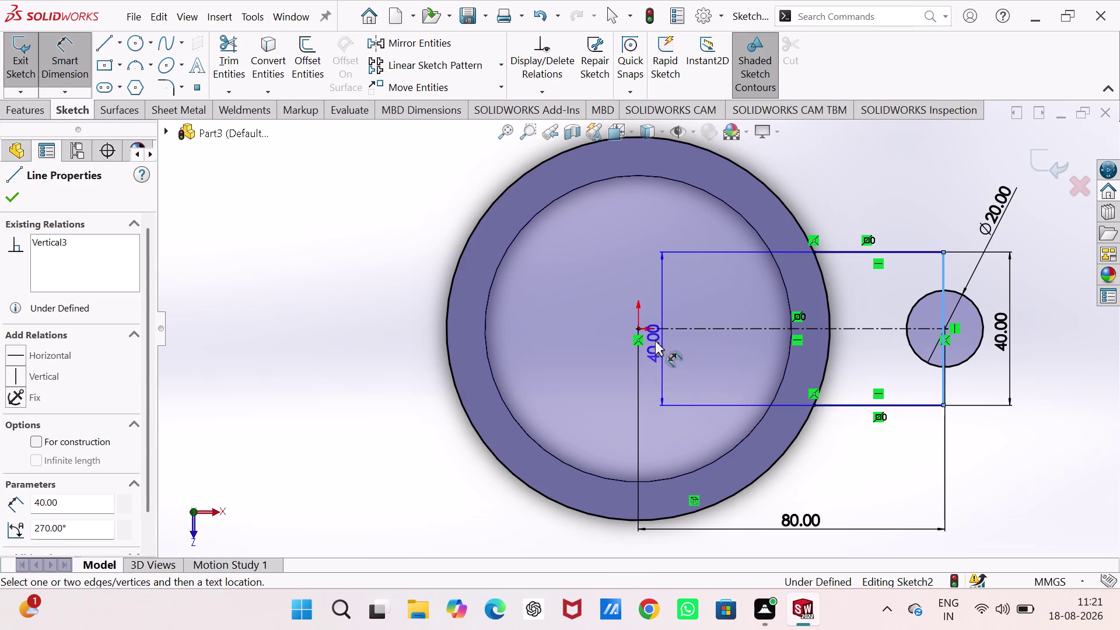
click(639, 329)
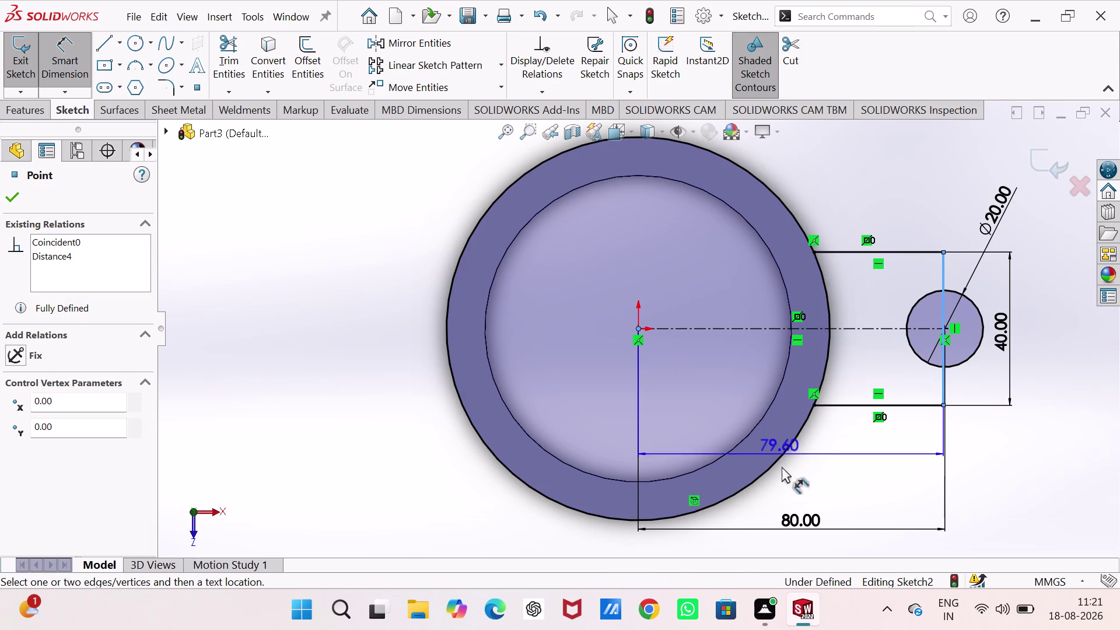
click(784, 481)
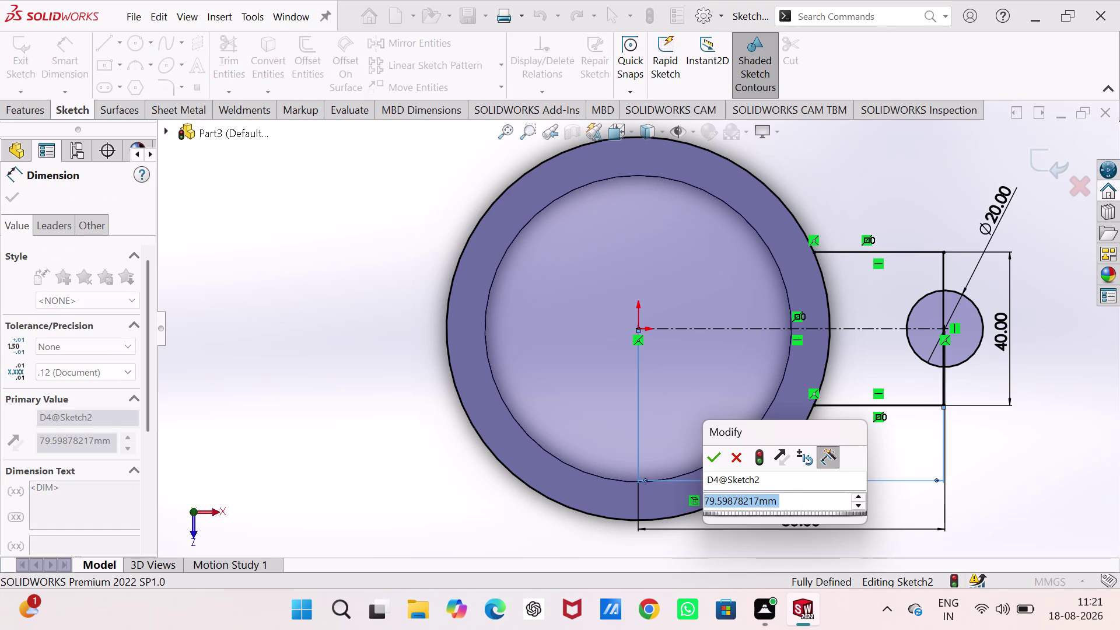
text(100)
key(Return)
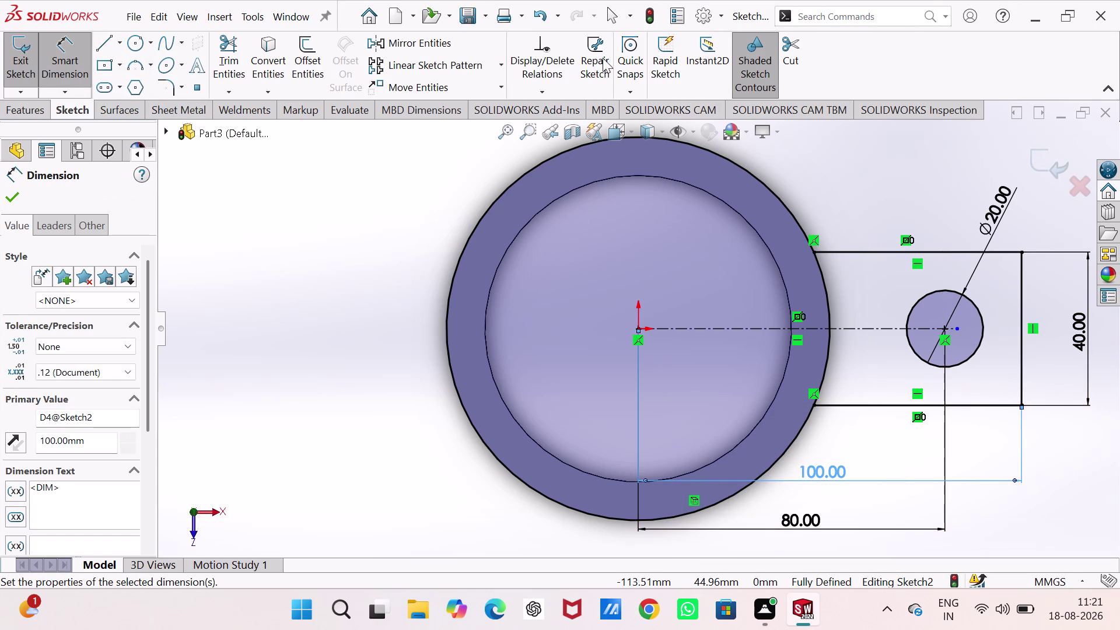
click(225, 56)
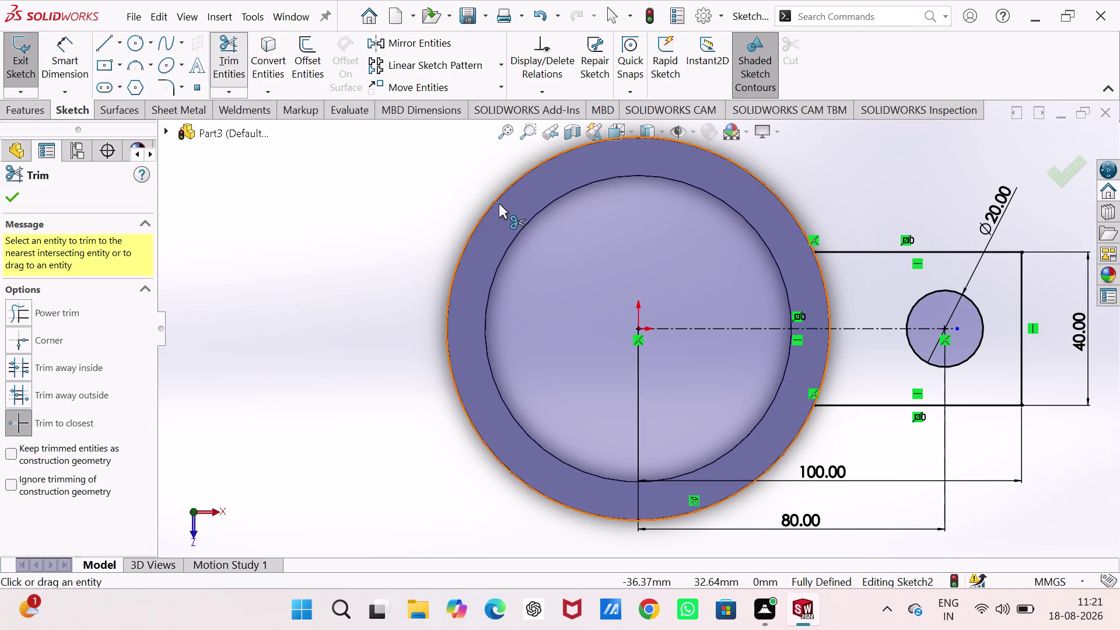
Trim sketch entities, exit Sketch2 and switch to the isometric view.
click(499, 203)
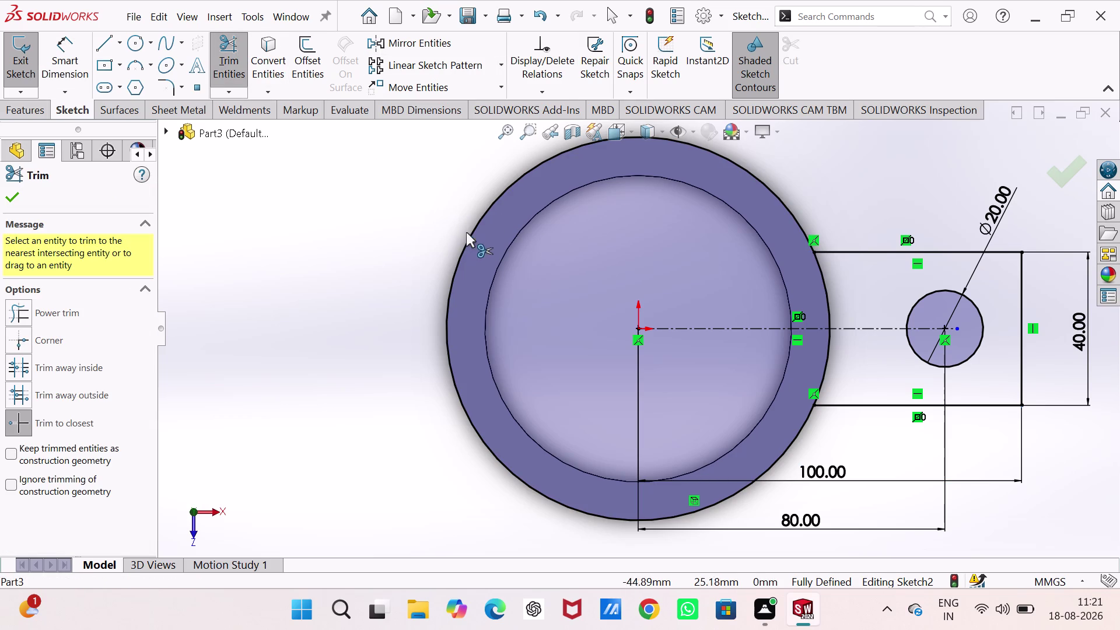
click(469, 236)
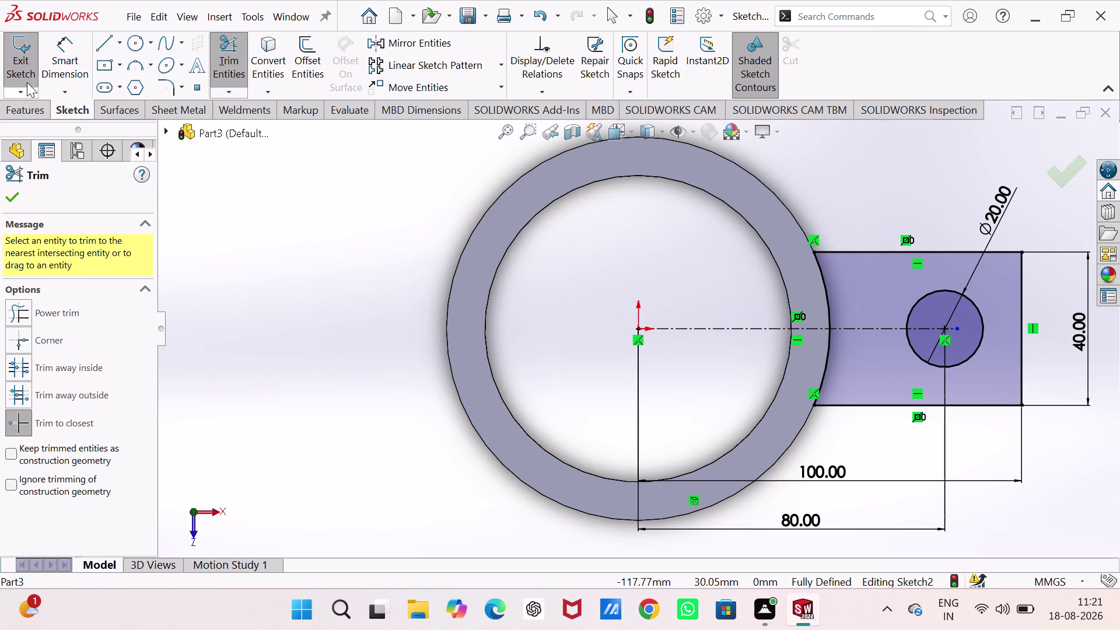
click(26, 56)
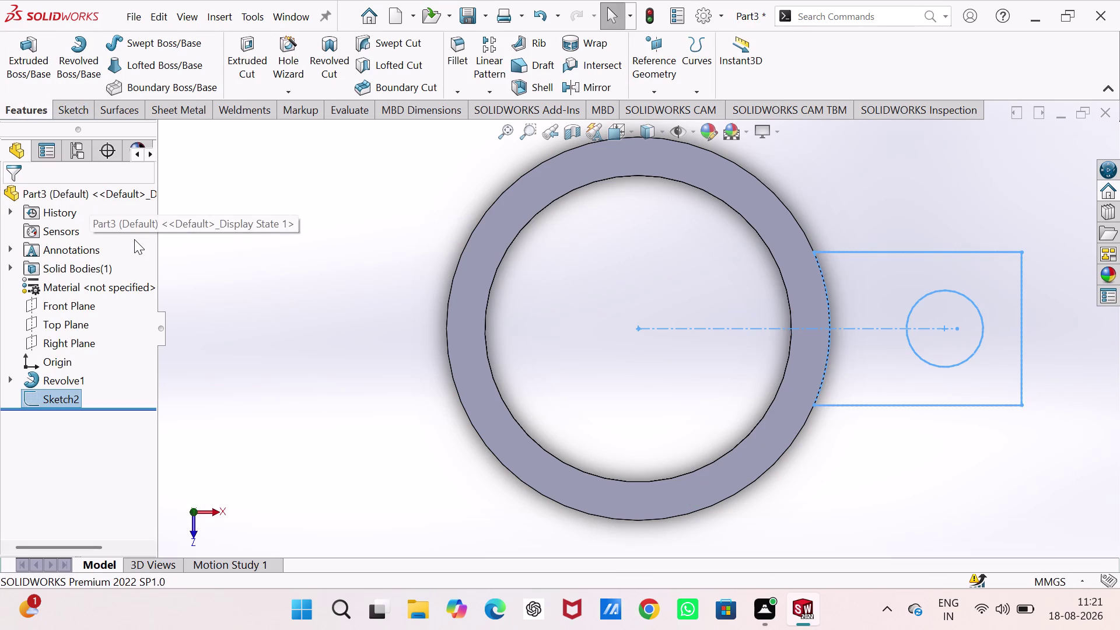
key(ctrl+7)
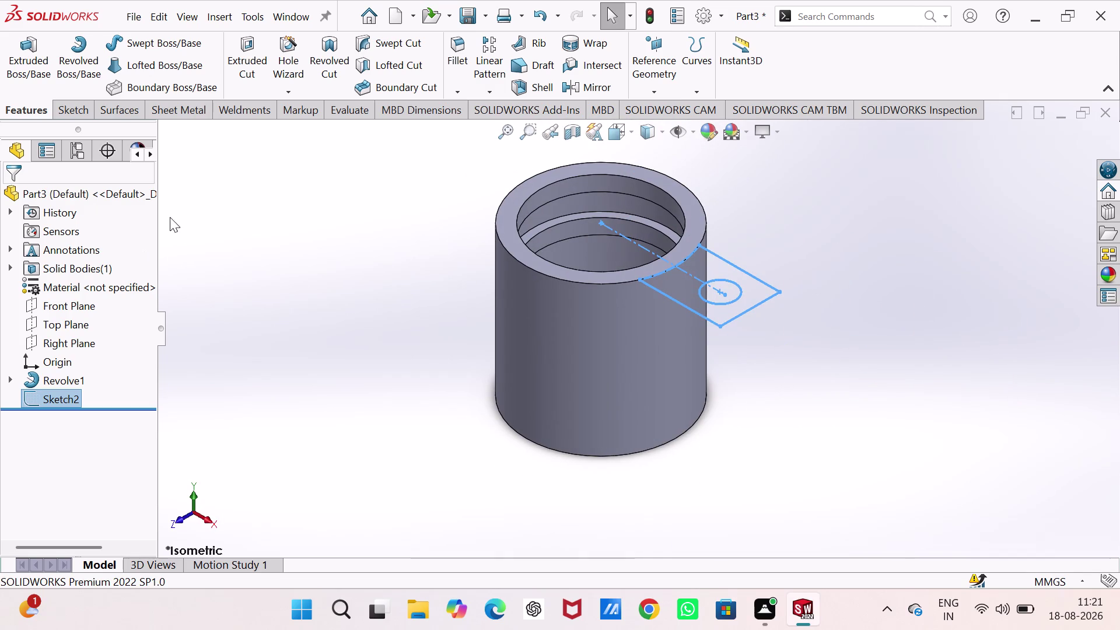
Extrude the tab sketch 10 mm in the reversed direction as Boss-Extrude1.
click(24, 58)
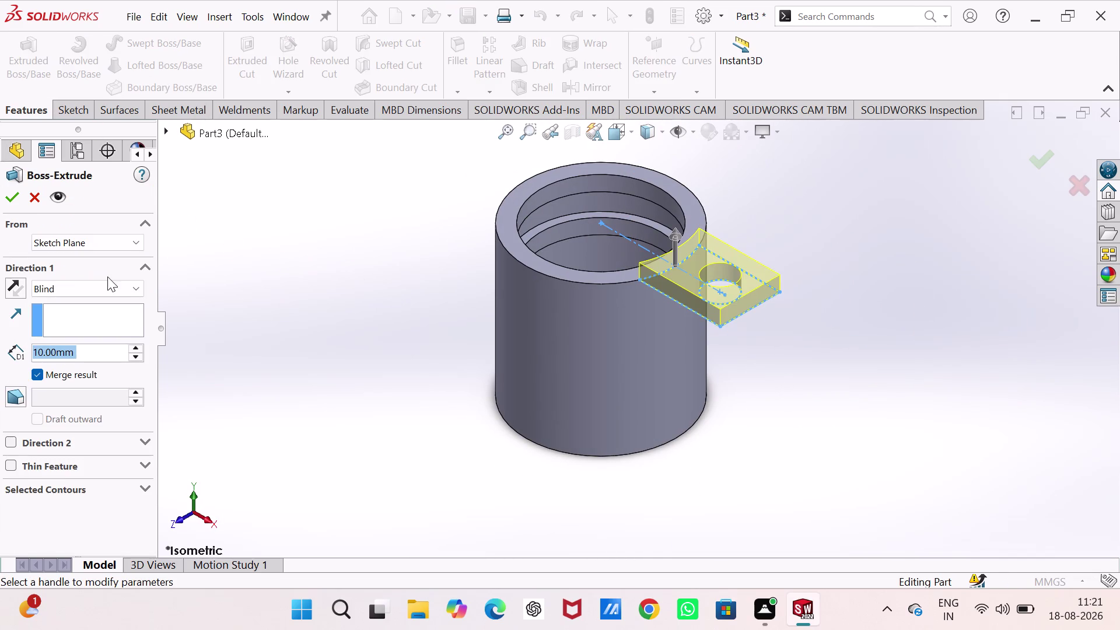
click(15, 285)
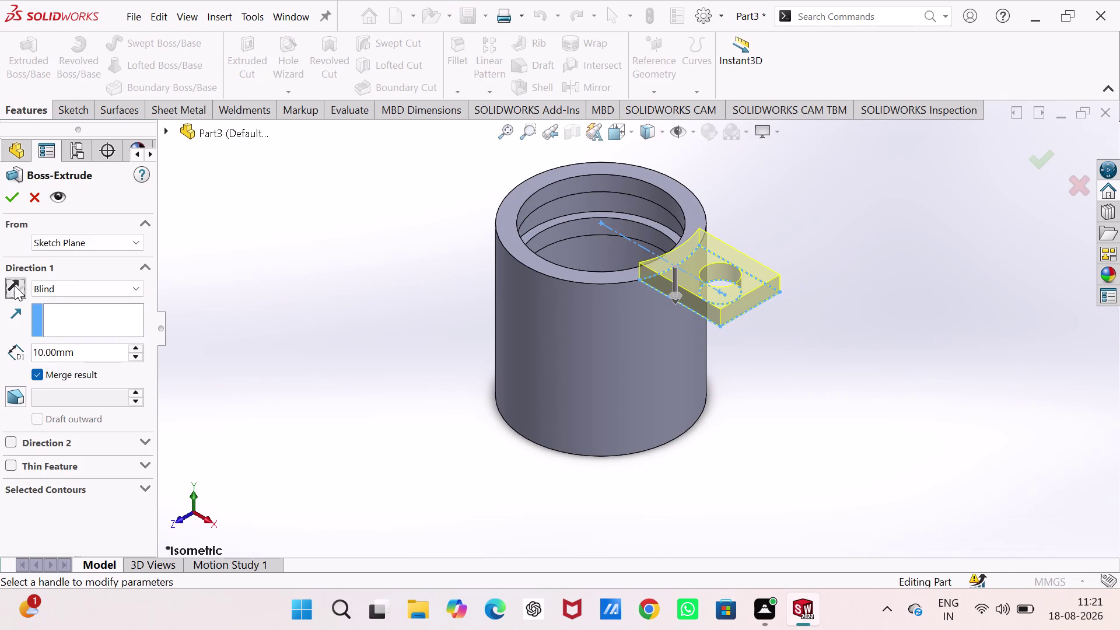
text(10)
key(Return)
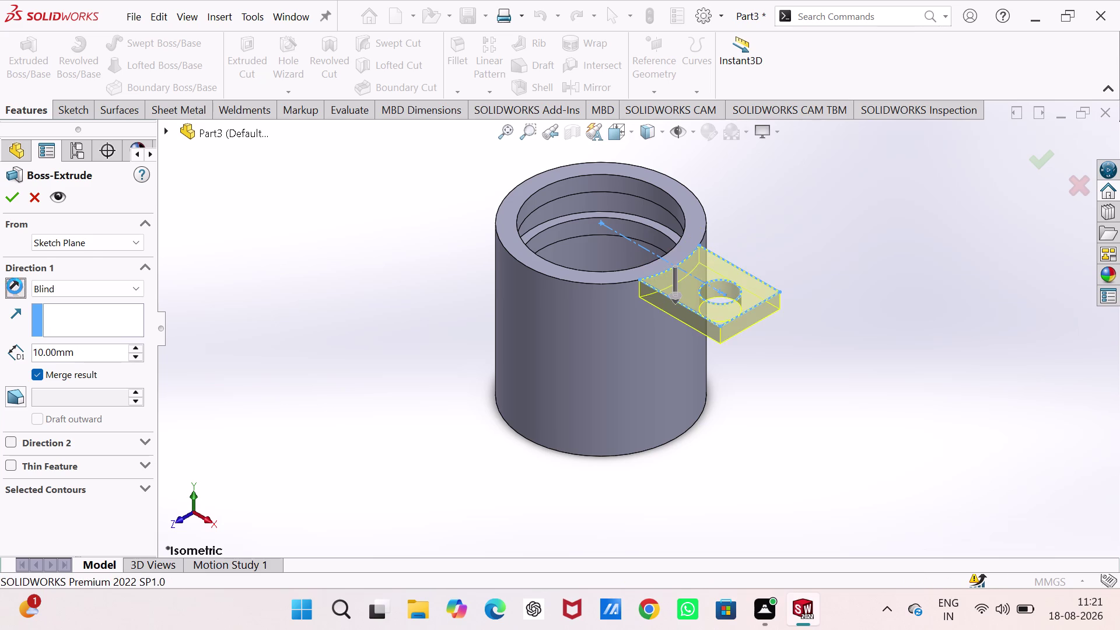
click(274, 285)
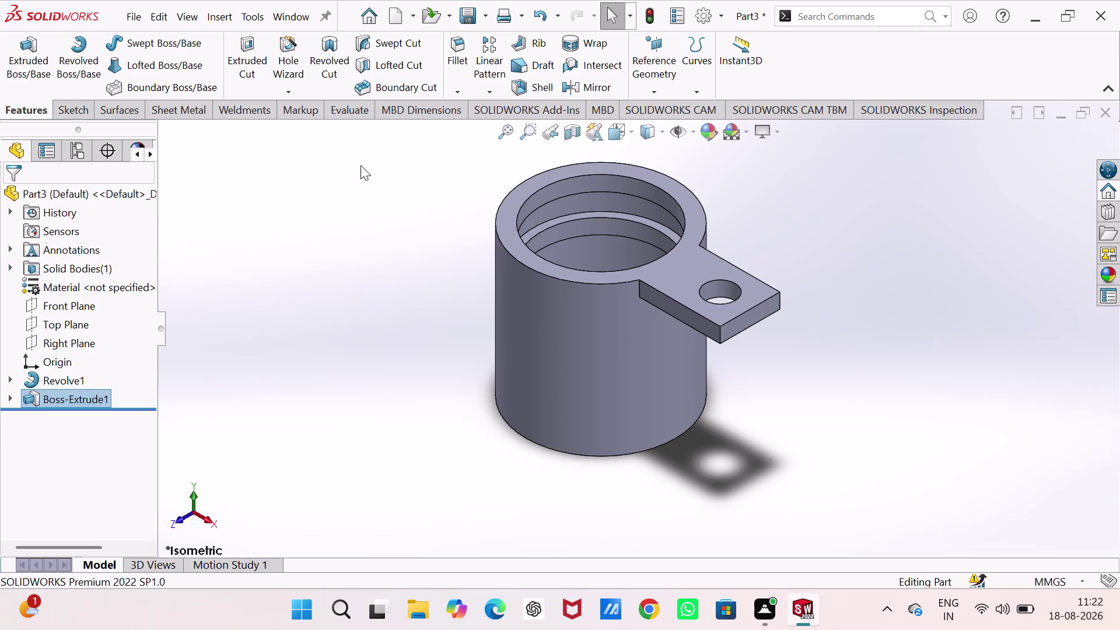
click(451, 47)
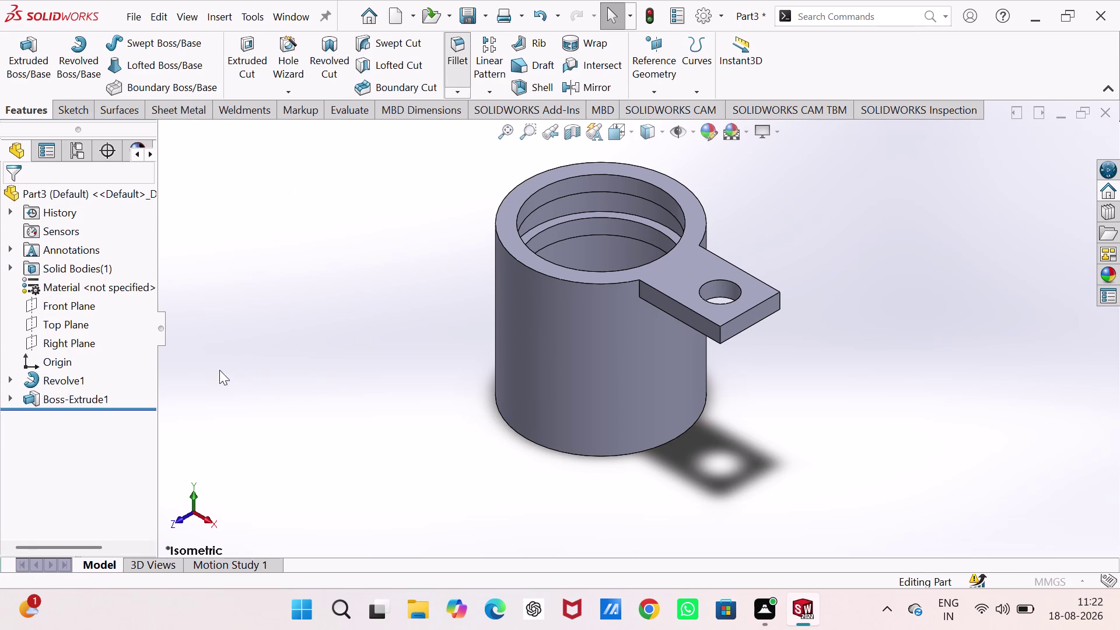
Set a 5 mm fillet radius and select the first two lug edges.
key(5)
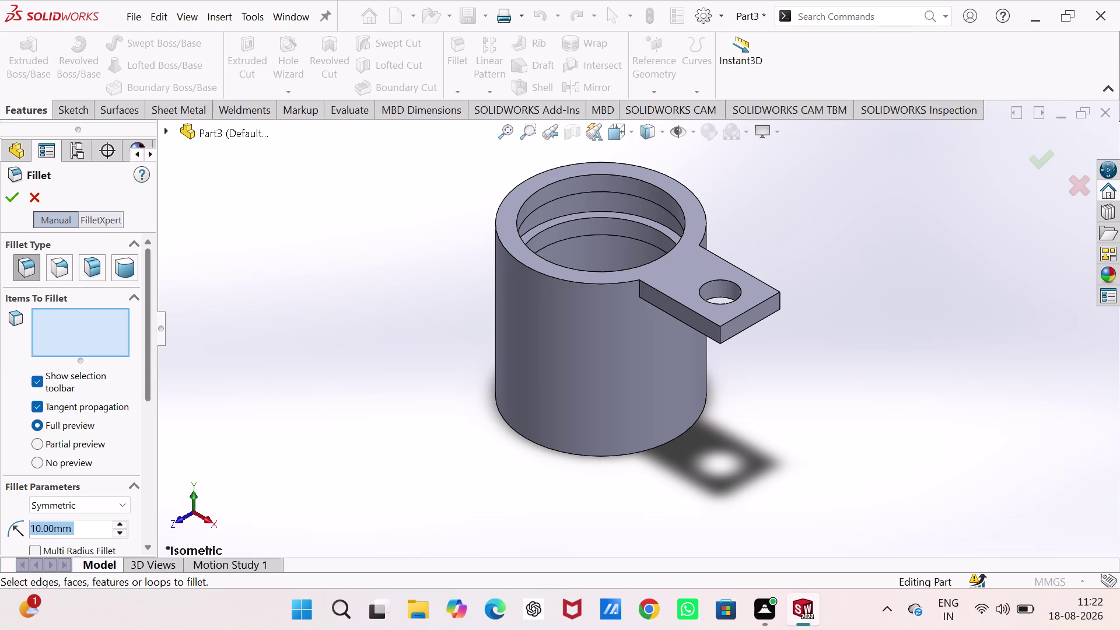
click(641, 290)
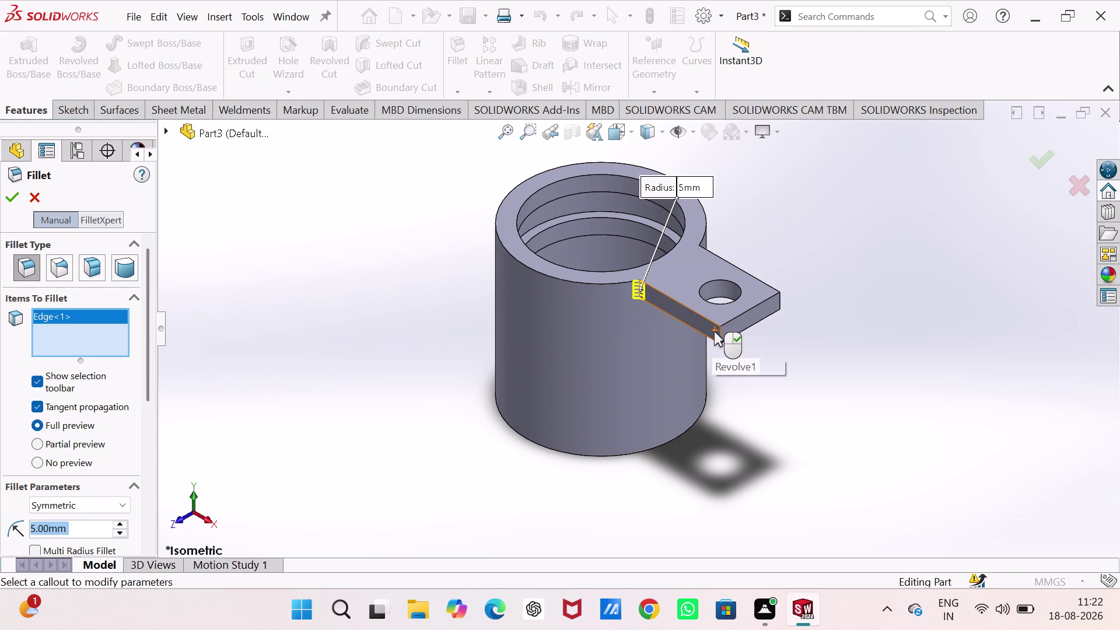
click(720, 336)
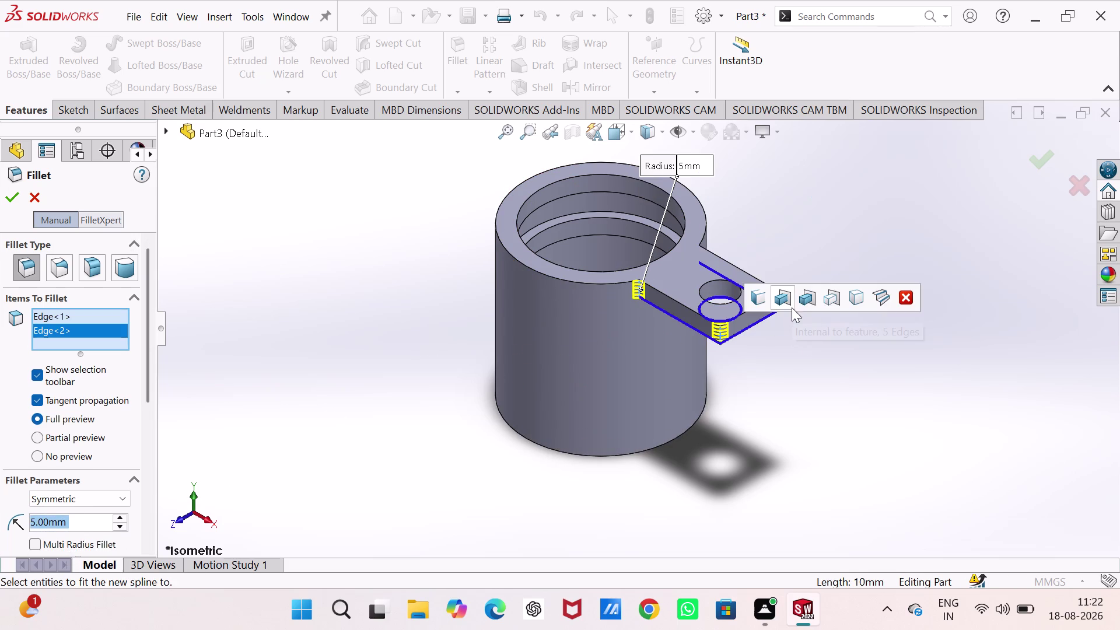
middle_drag(774, 352, 688, 366)
right_drag(774, 352, 688, 366)
middle_drag(688, 366, 687, 358)
middle_drag(770, 280, 593, 469)
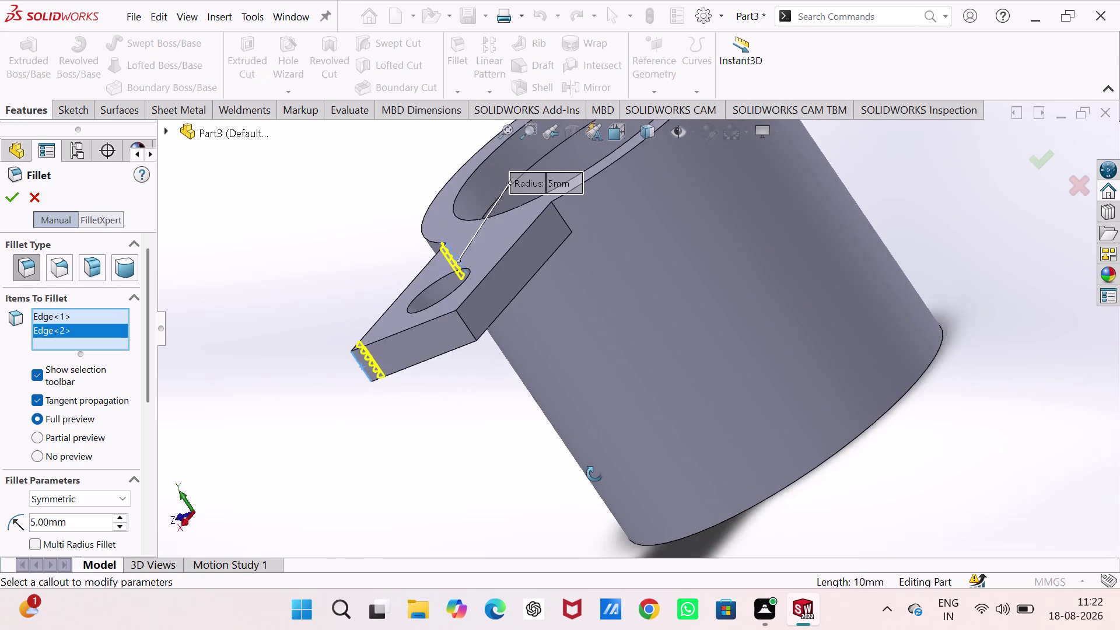
middle_drag(593, 469, 597, 479)
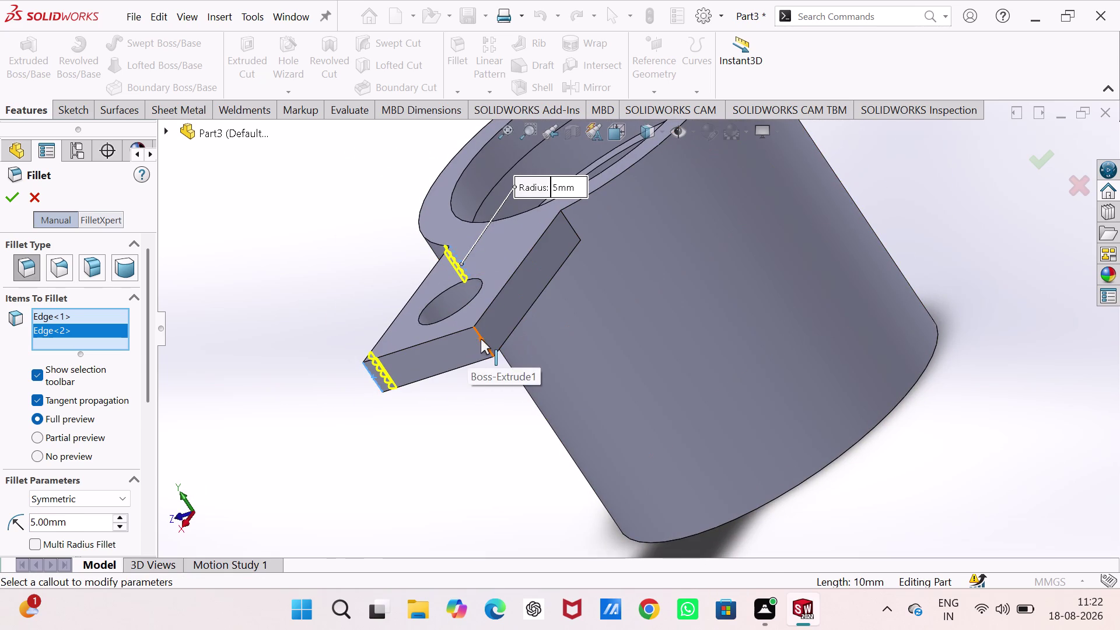
Add the remaining two lug edges, accept Fillet1 and return to isometric view.
click(481, 339)
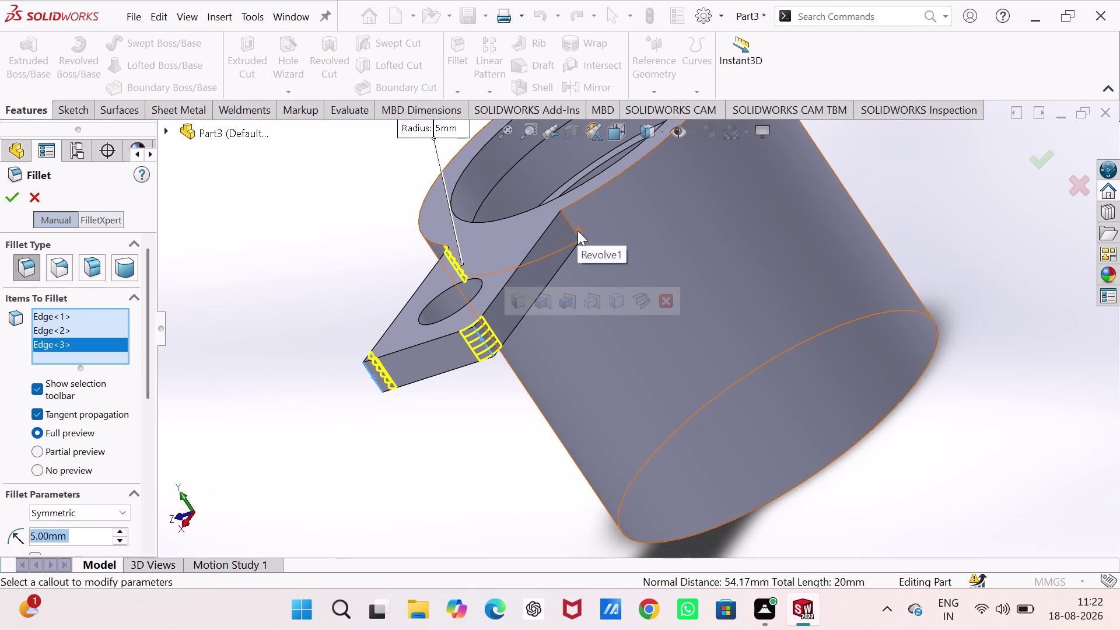
click(574, 230)
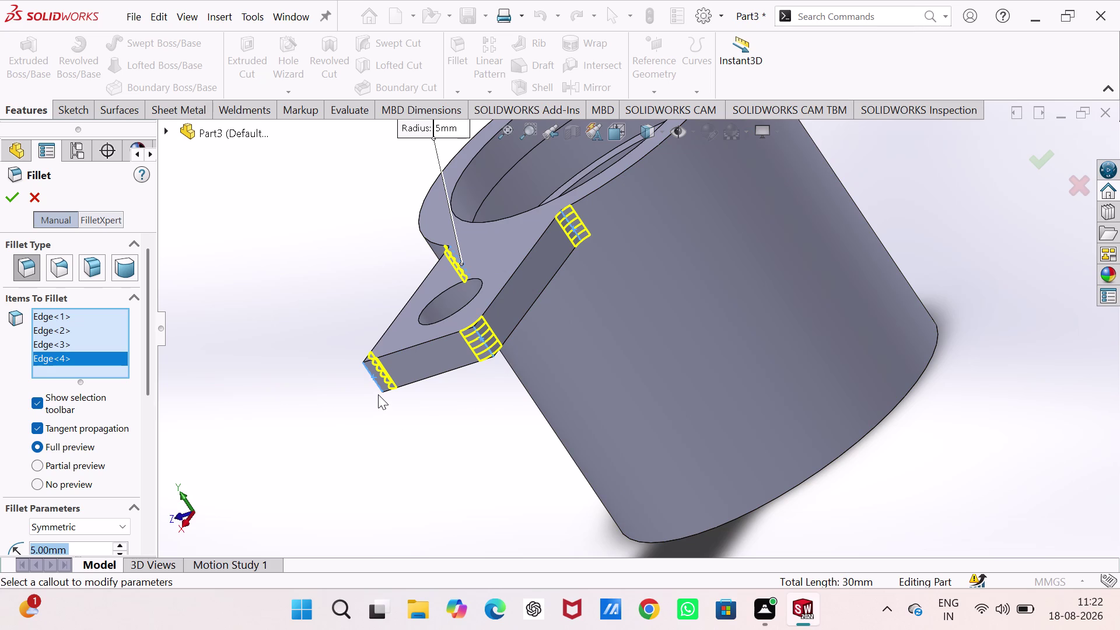
click(14, 193)
click(276, 260)
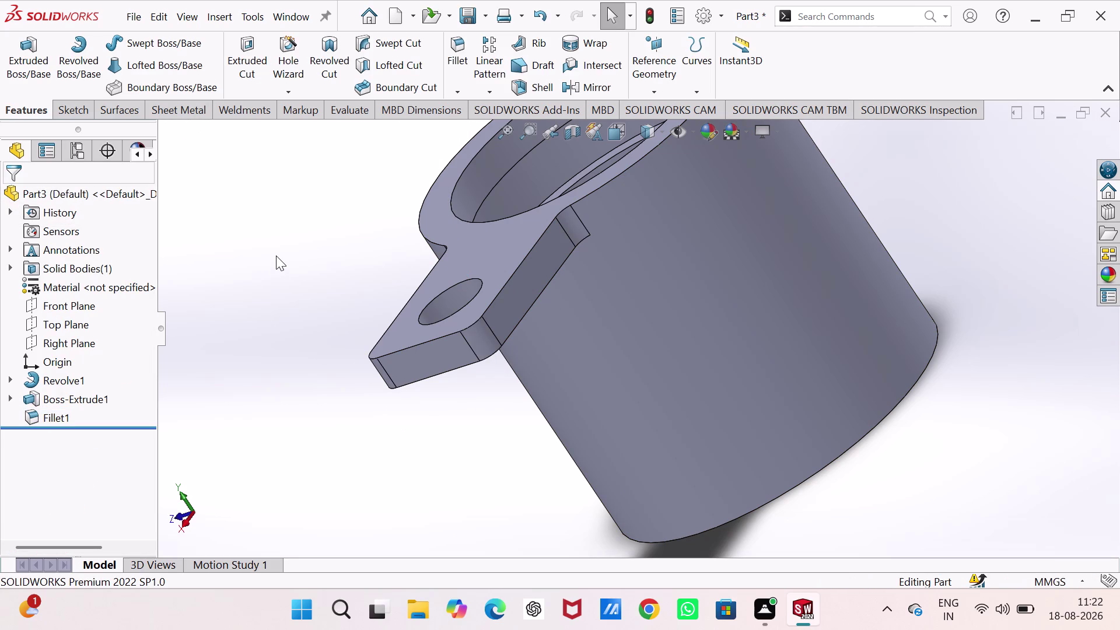
key(ctrl+7)
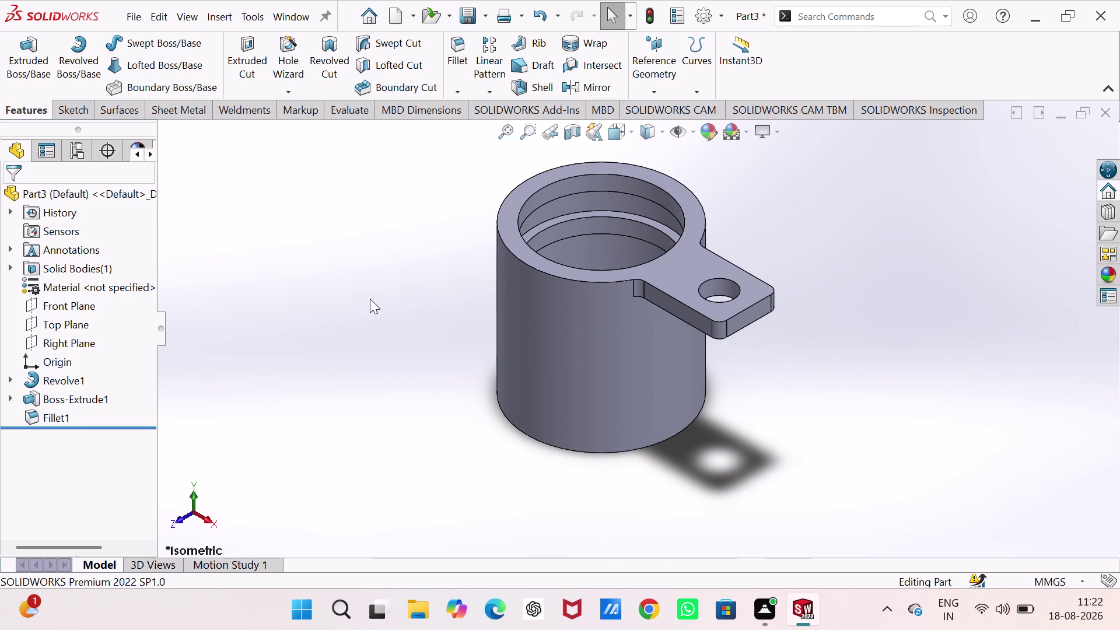
click(370, 299)
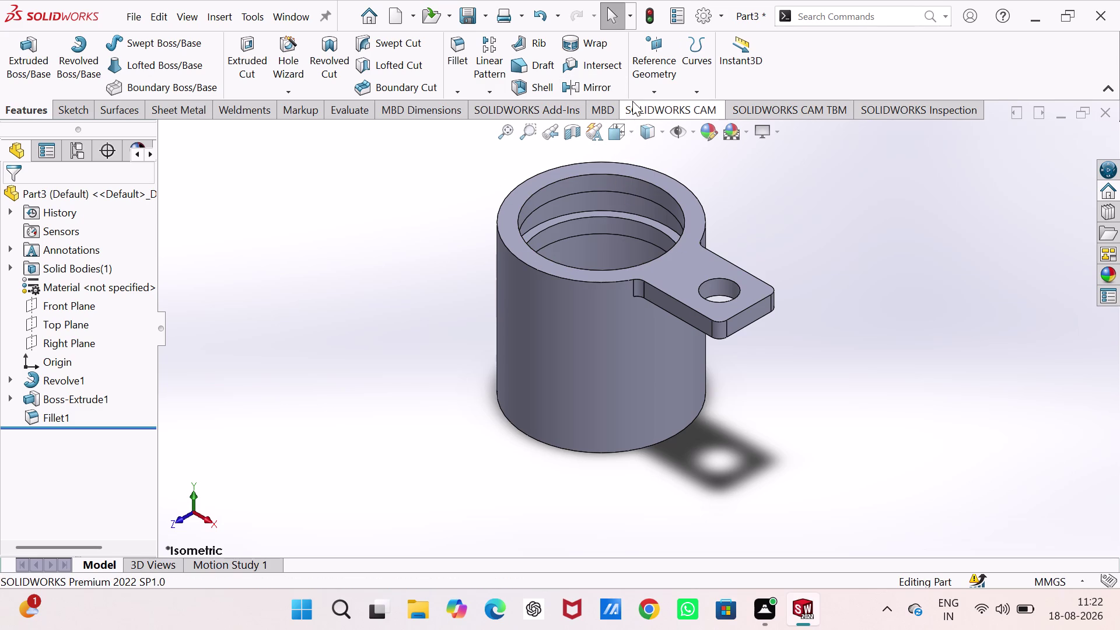
Show a Front Plane section view cutting through the tube and tab.
click(658, 136)
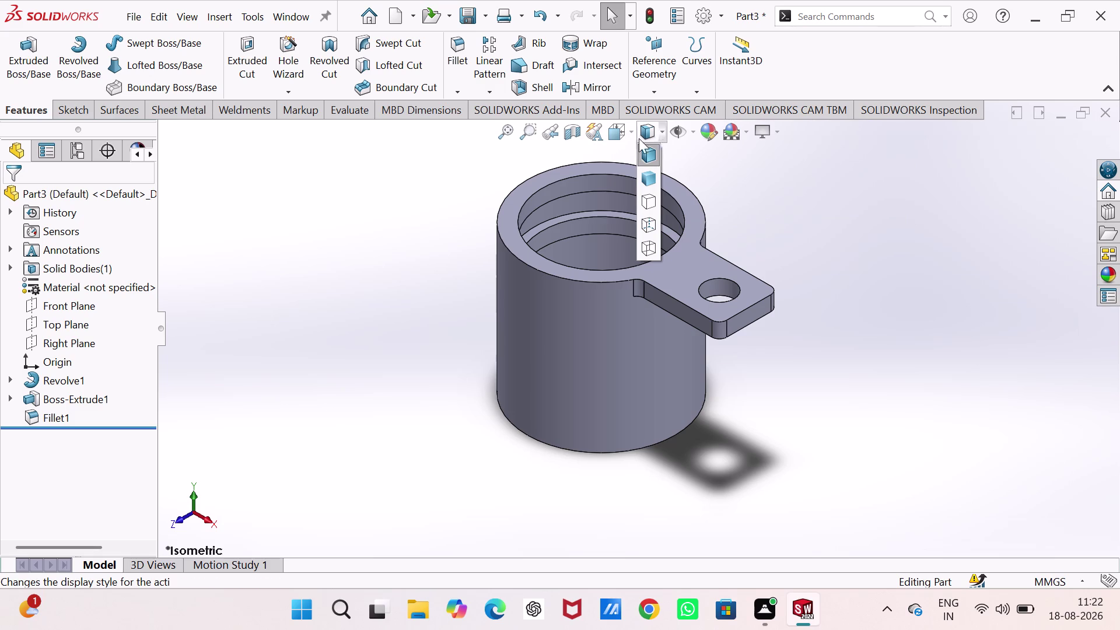
click(570, 134)
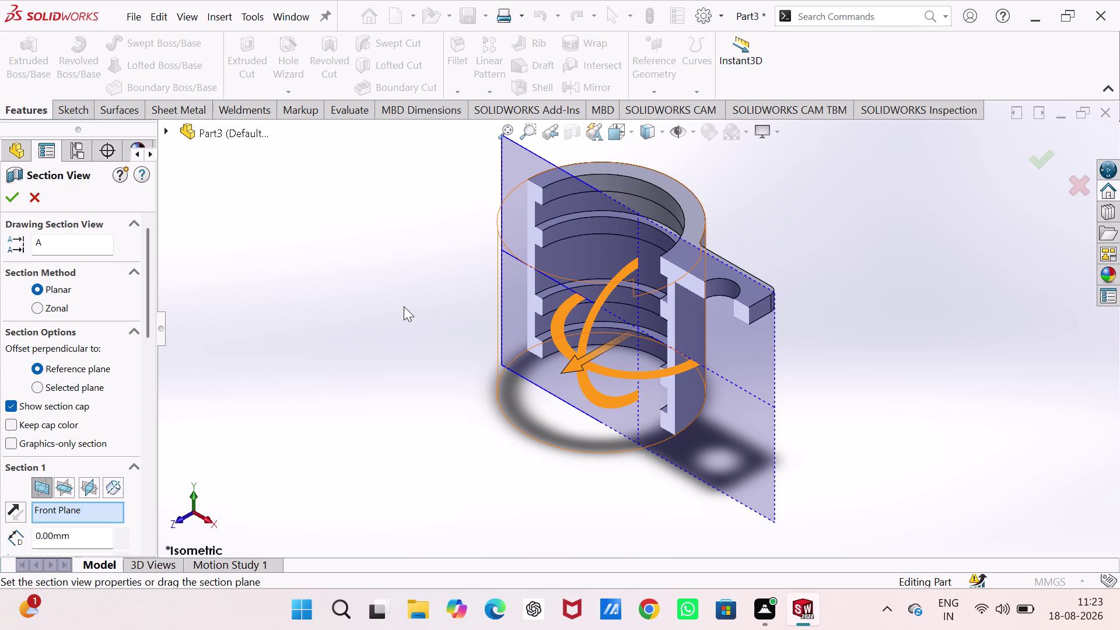
click(403, 298)
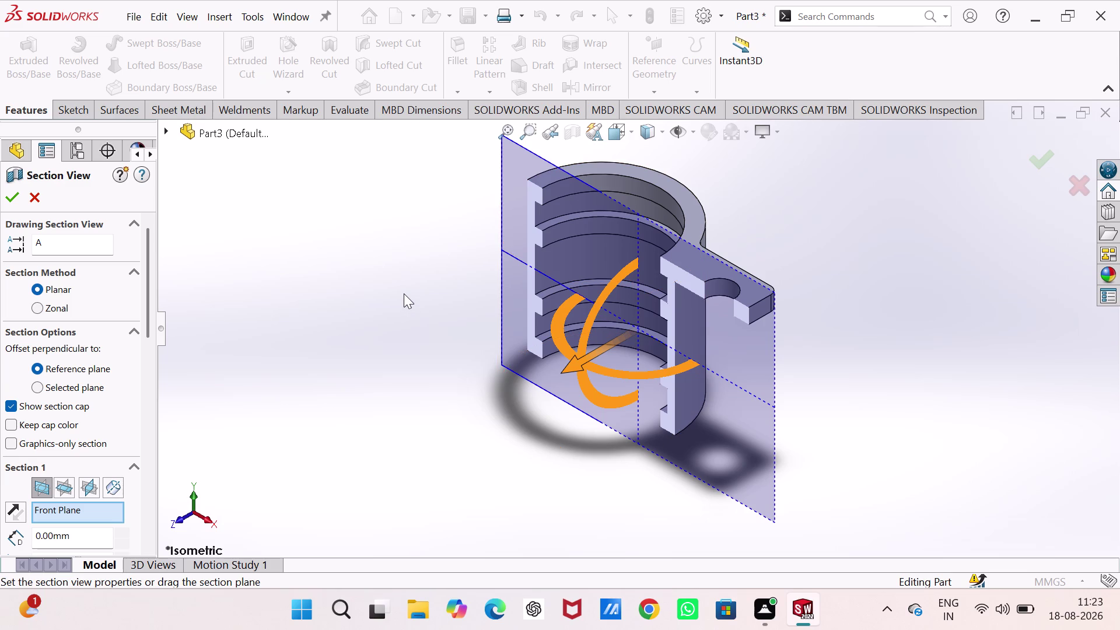
Accept the section cut, then turn the section view off.
click(403, 293)
click(13, 193)
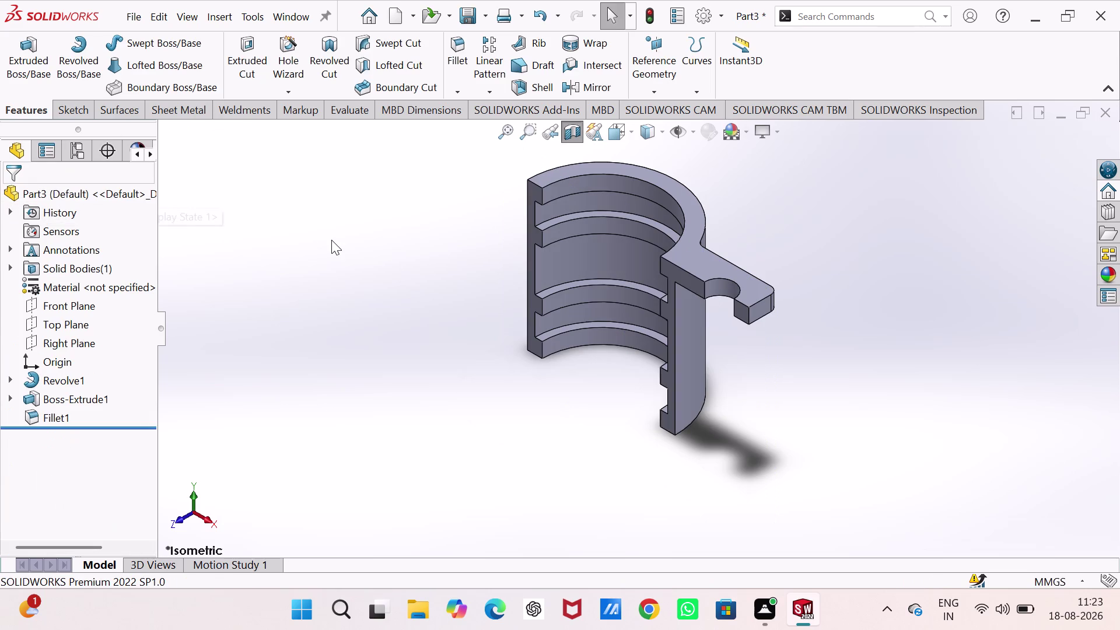
click(331, 240)
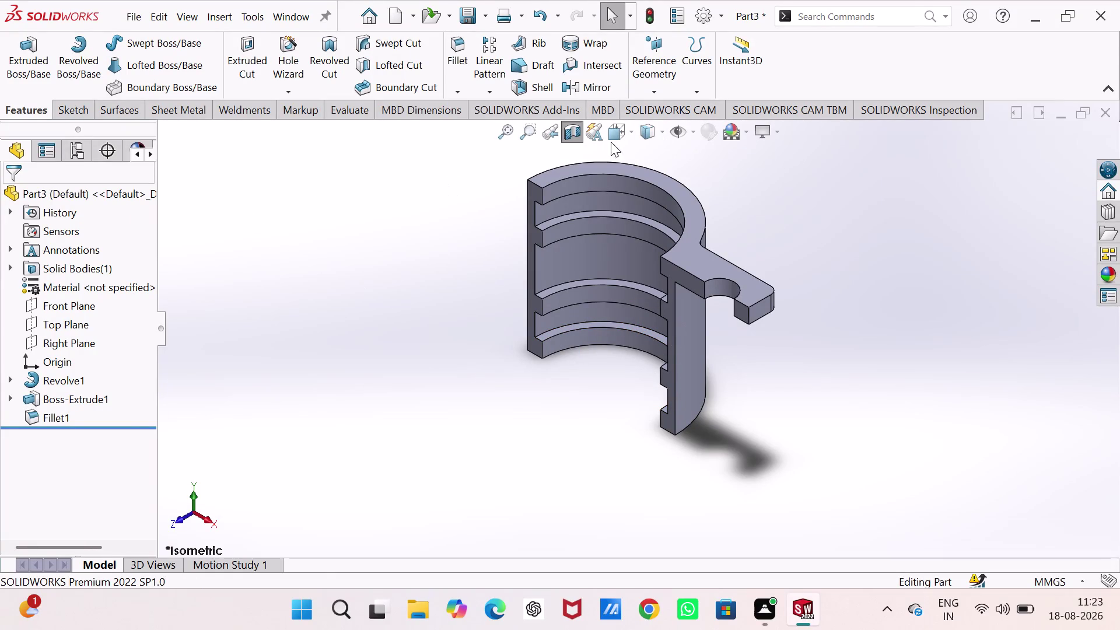
click(573, 129)
click(396, 244)
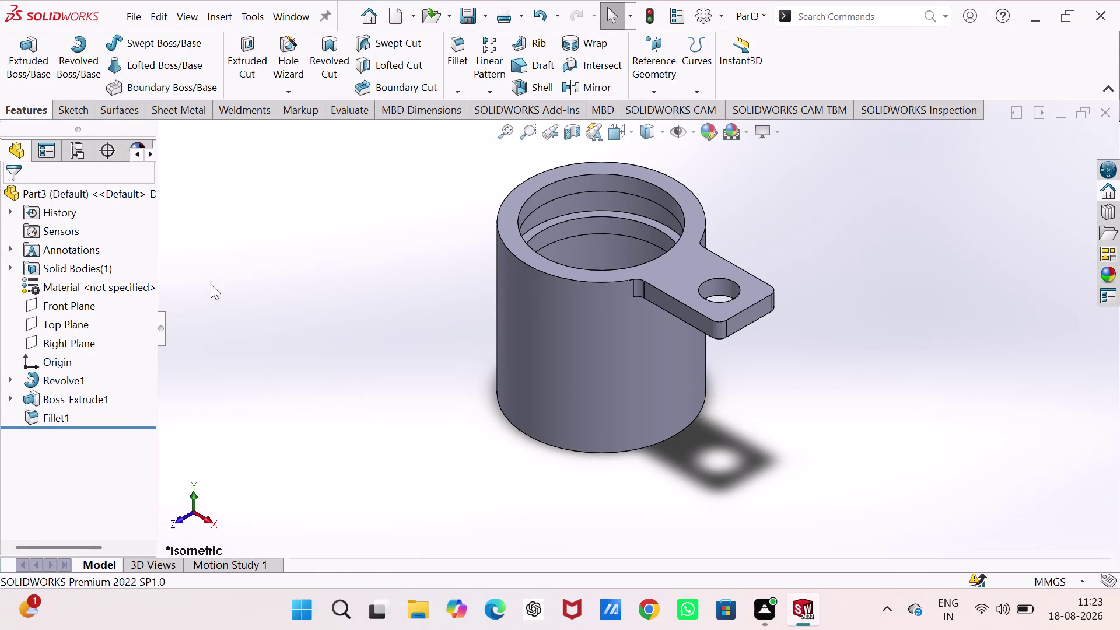
Orbit to the tube's bottom end and start Sketch3 on its ring face.
middle_drag(281, 299, 333, 269)
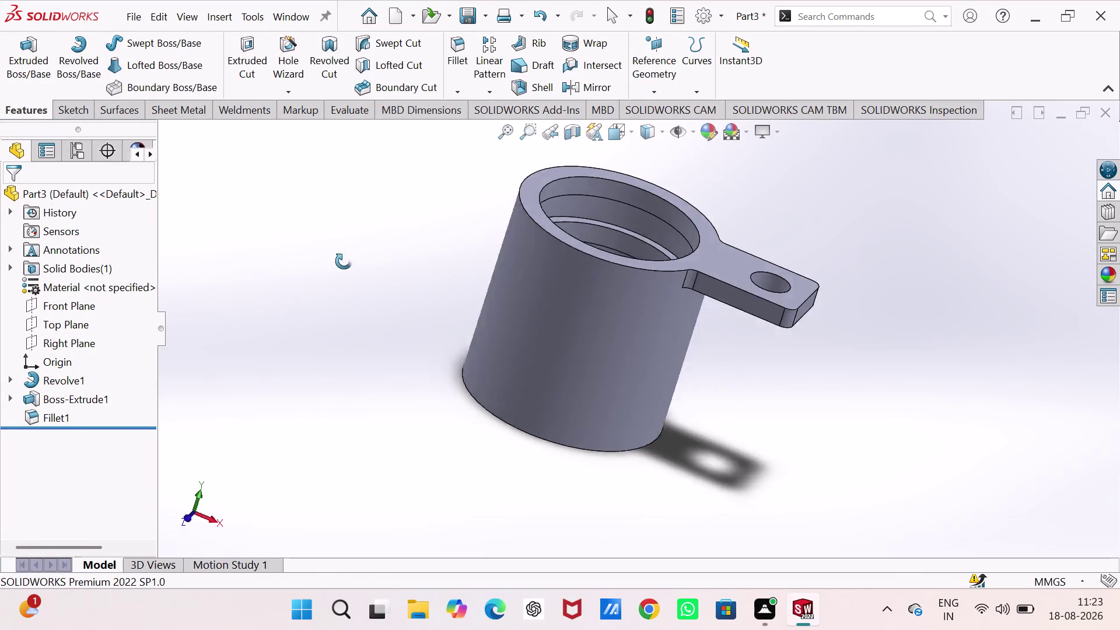
middle_drag(334, 269, 486, 100)
click(662, 260)
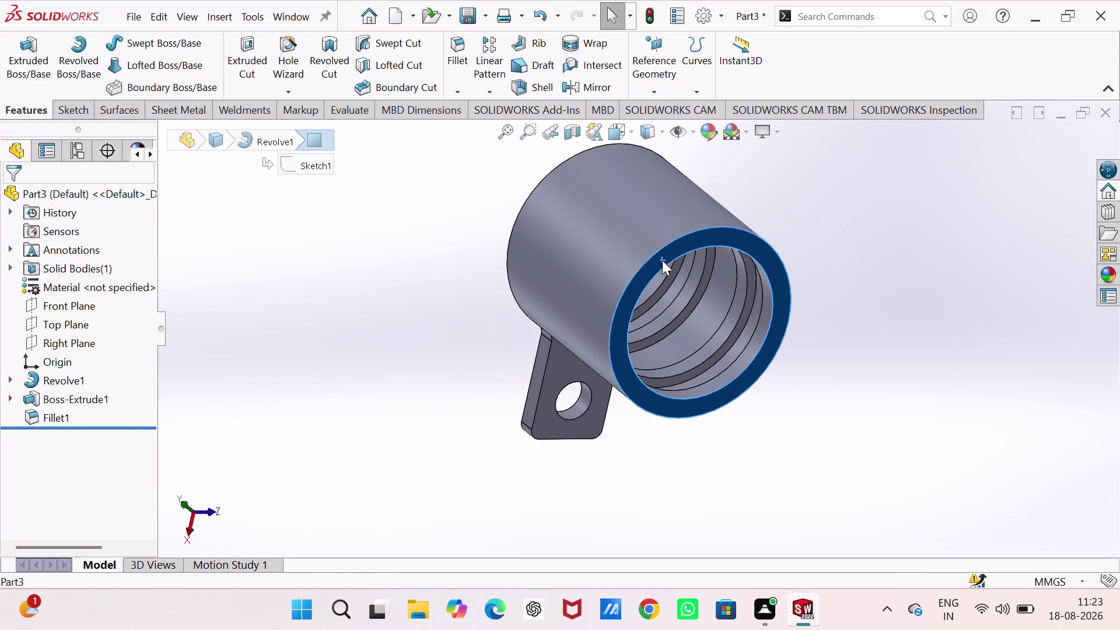
click(720, 228)
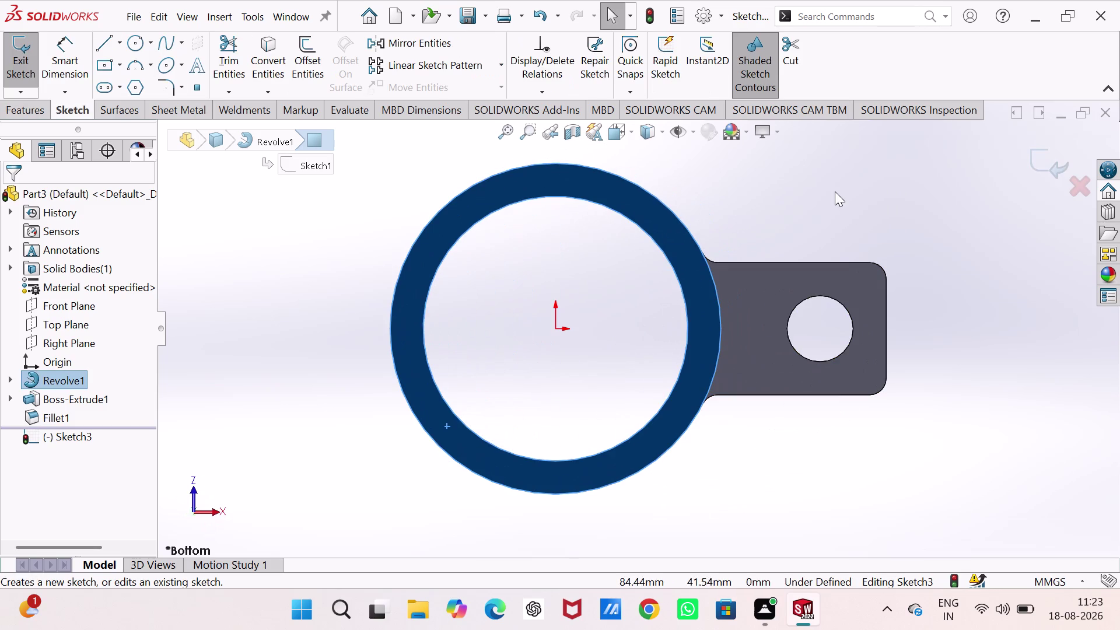
Convert the tube's inner bottom edge into an 80 mm circle and view isometrically.
click(835, 191)
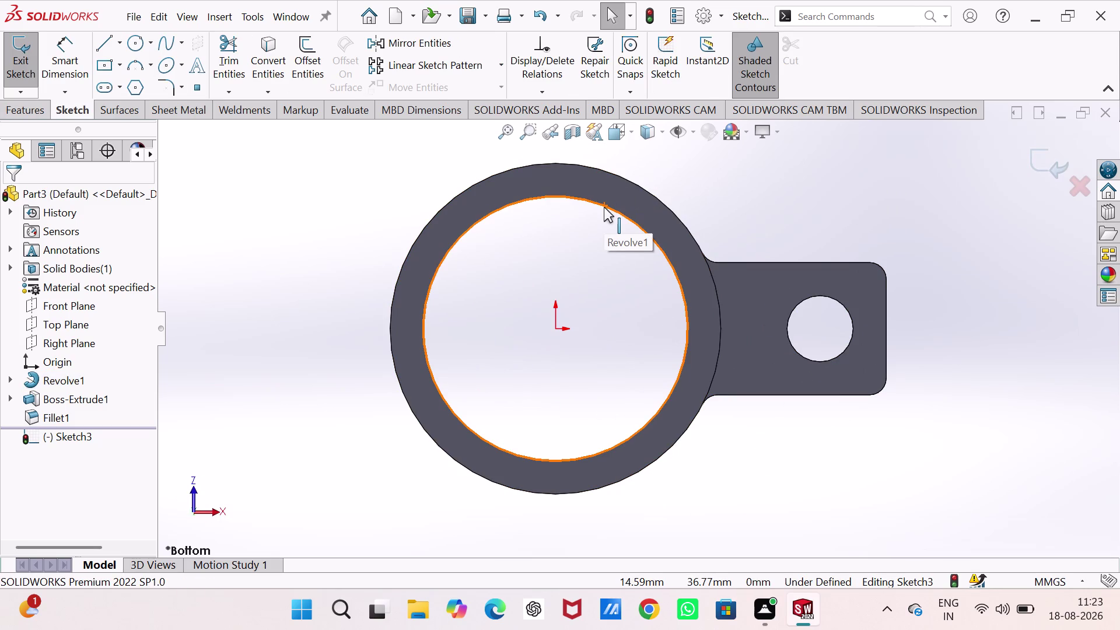
click(604, 208)
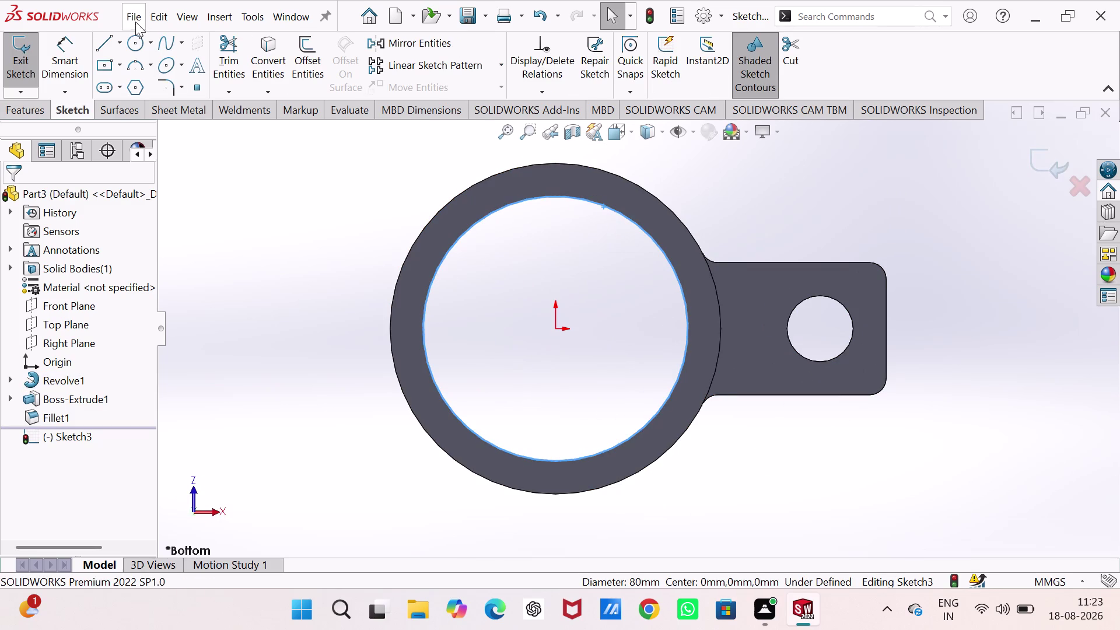
click(262, 47)
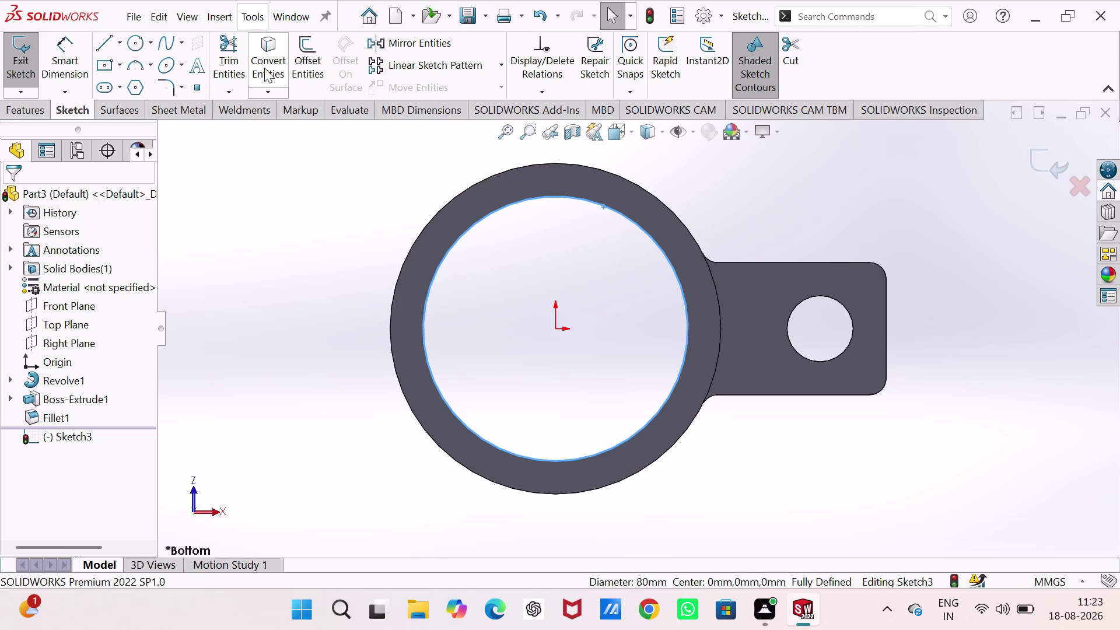
click(295, 169)
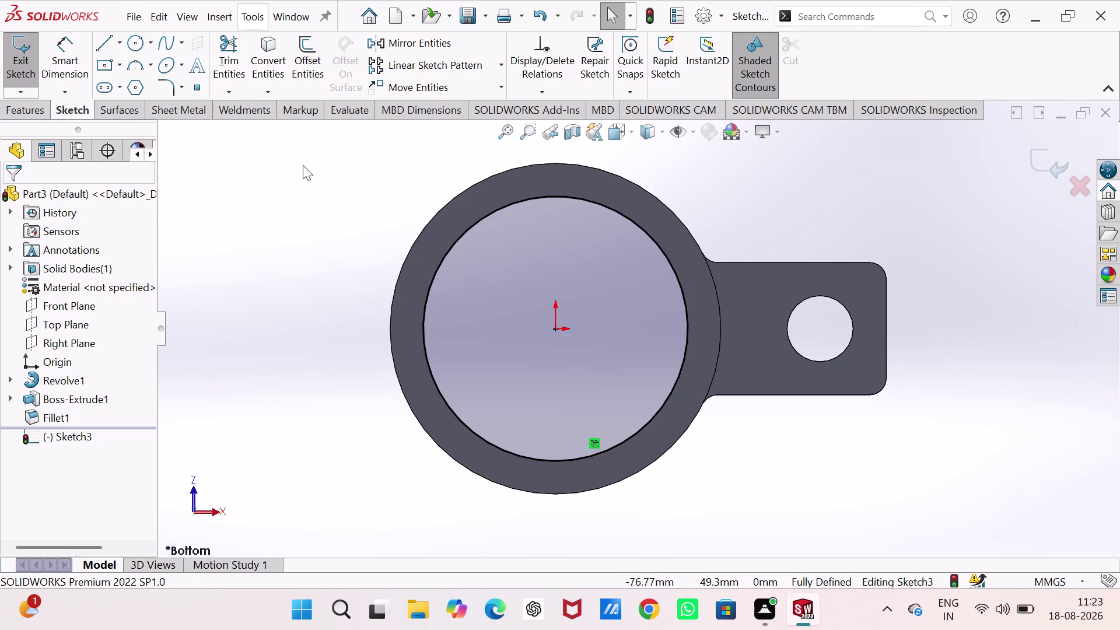
key(ctrl+7)
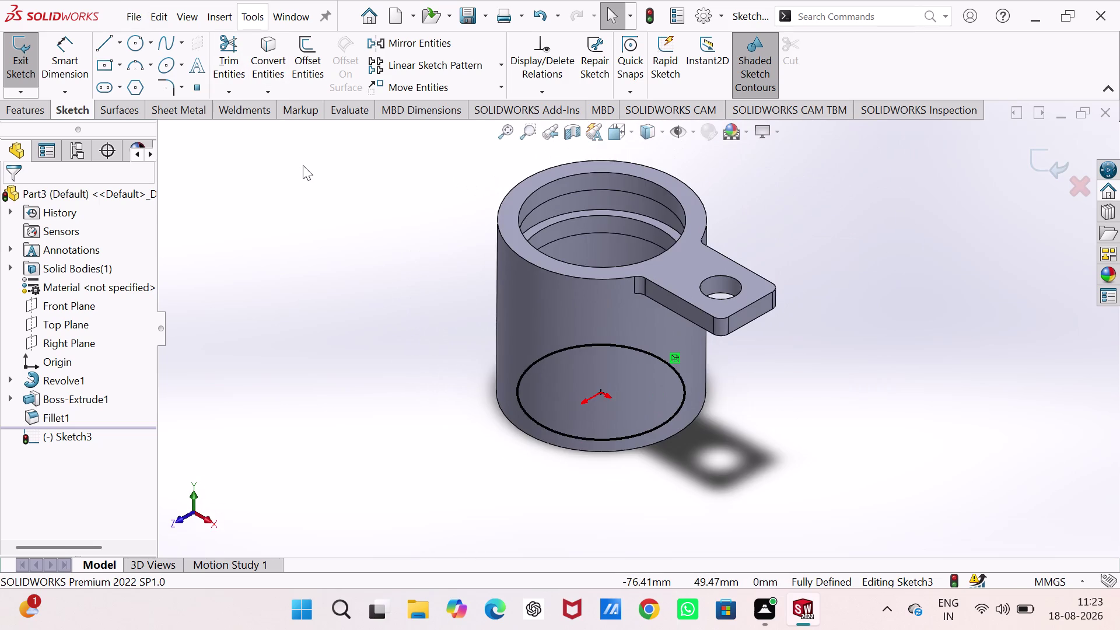
click(27, 103)
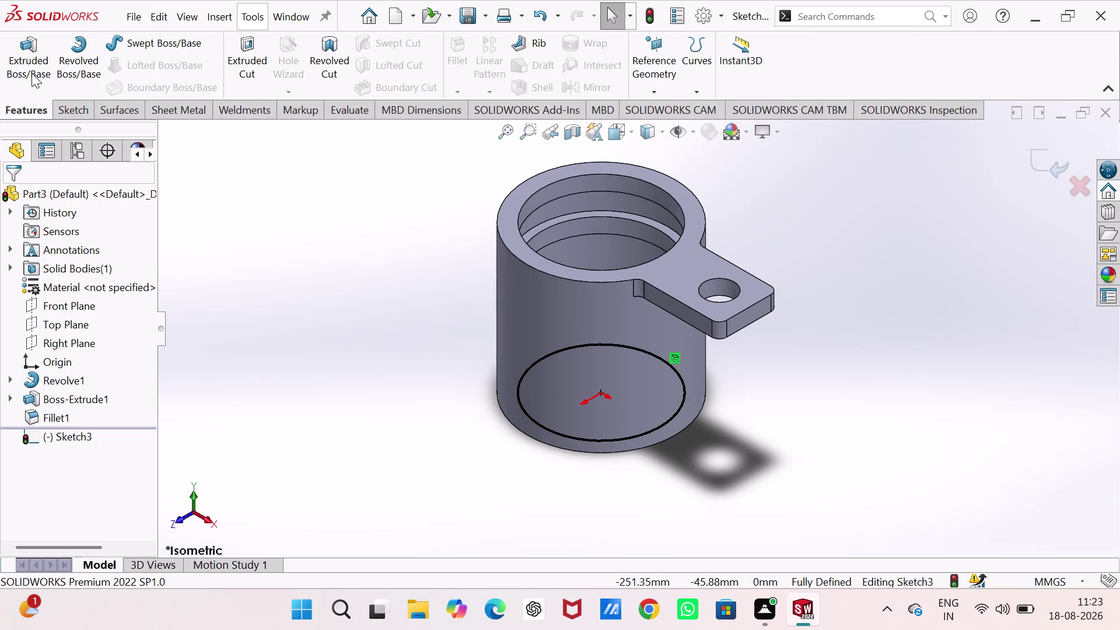
click(31, 62)
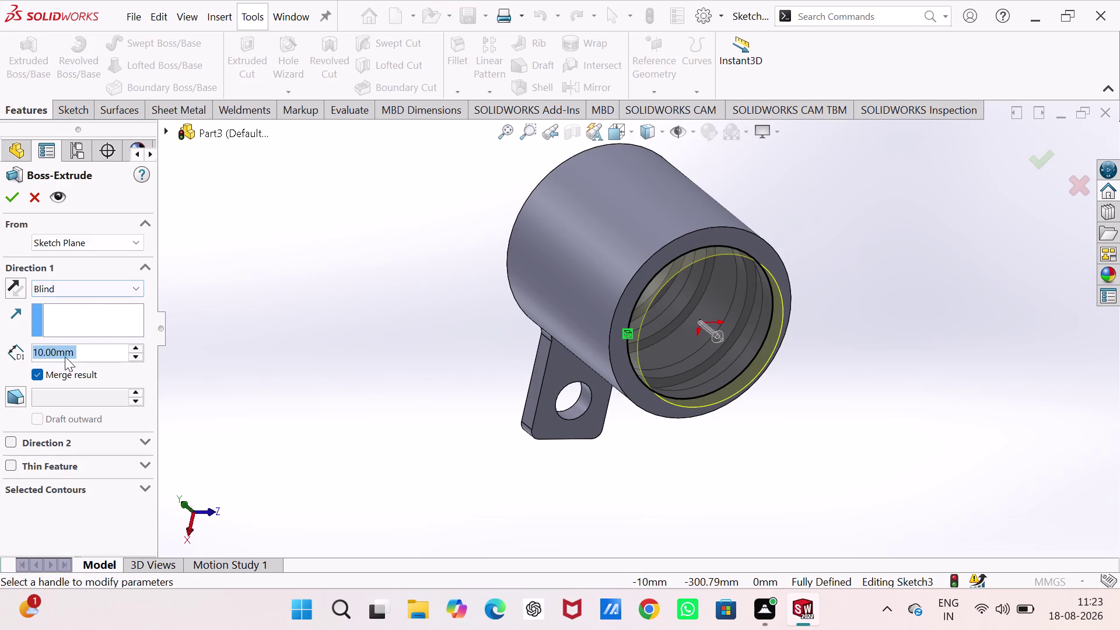
Extrude the 80 mm circle 10 mm in the reversed direction and orbit to inspect the cap.
click(13, 280)
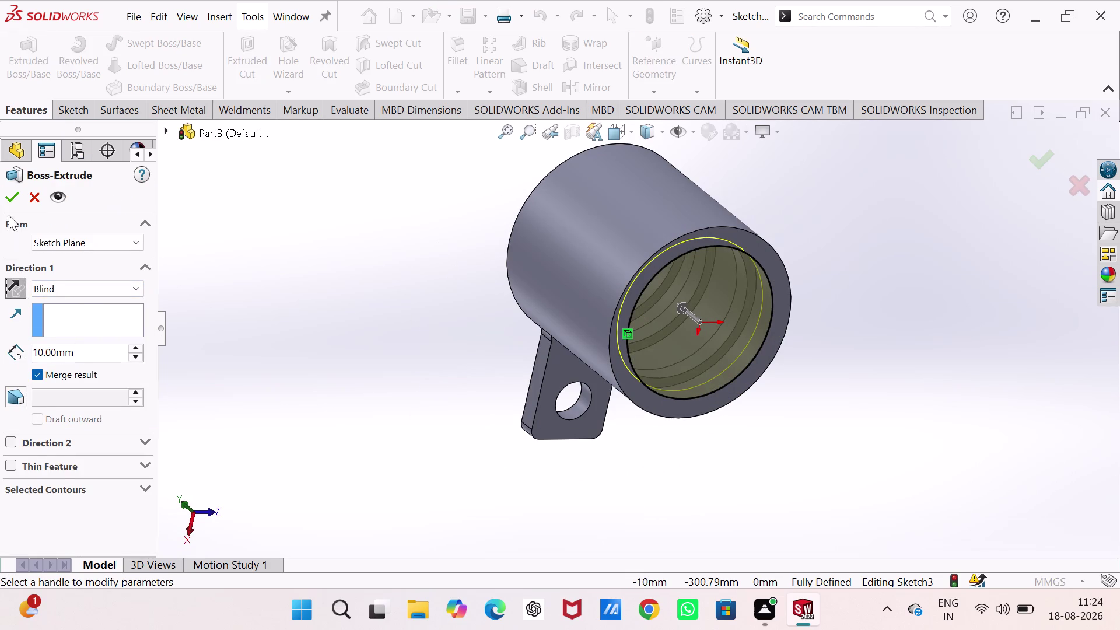
click(9, 196)
middle_drag(346, 332, 497, 385)
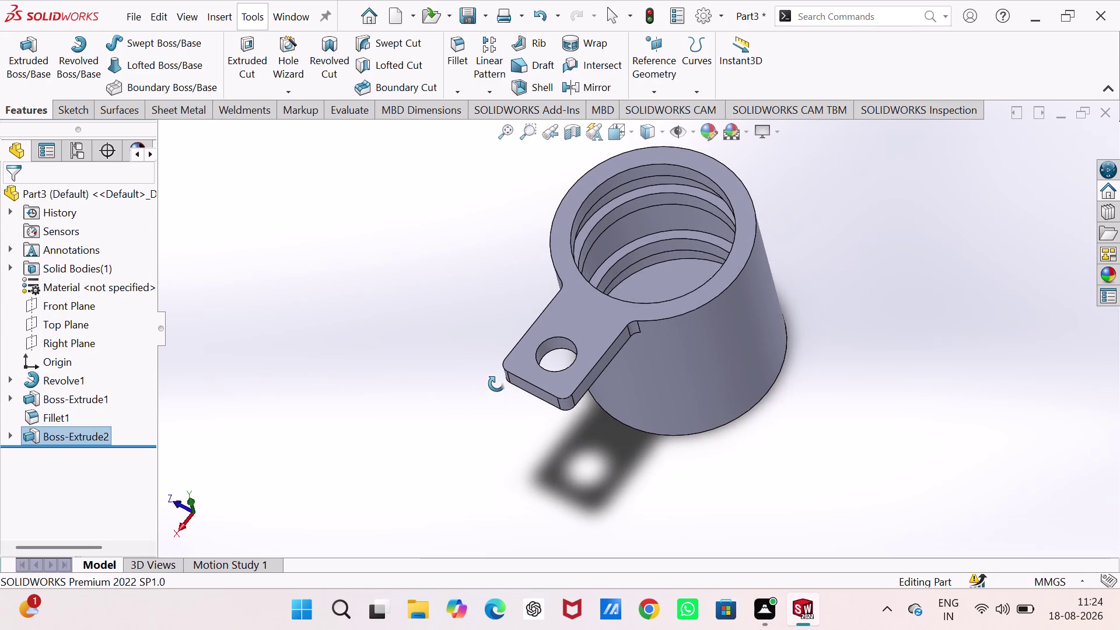
middle_drag(496, 385, 479, 351)
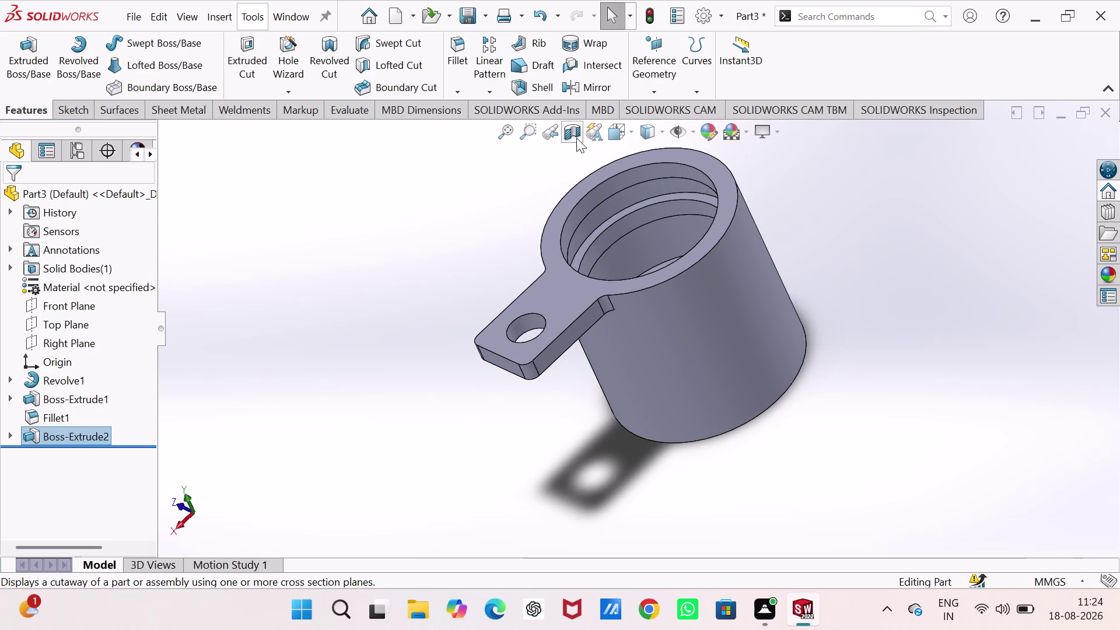
Turn on the section view and orbit to examine the cut profile with the new cap.
click(574, 134)
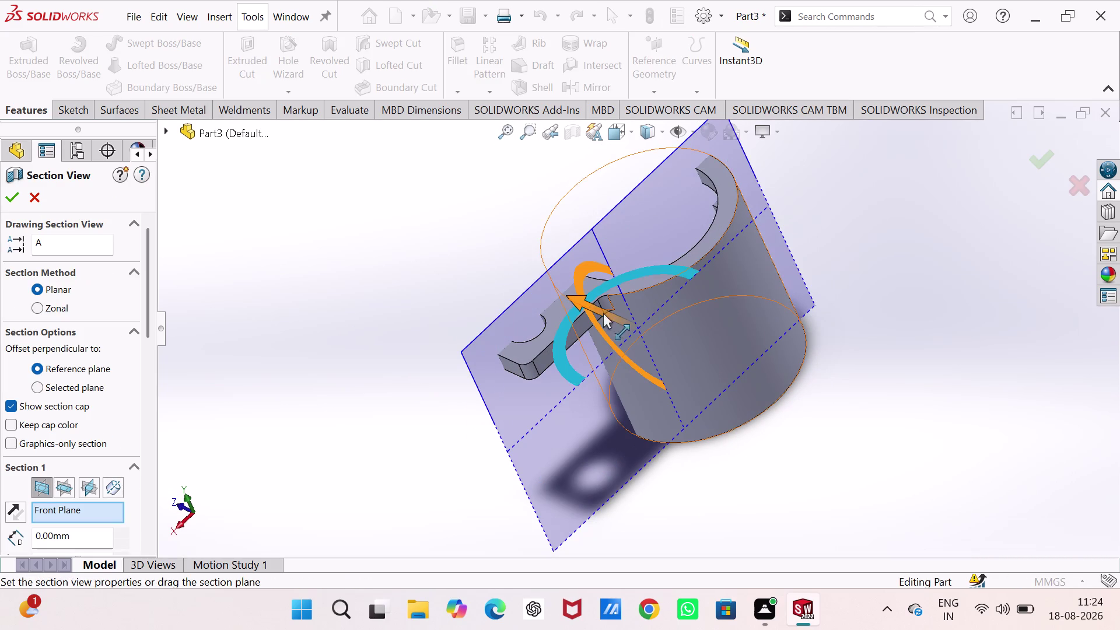
key(ctrl+7)
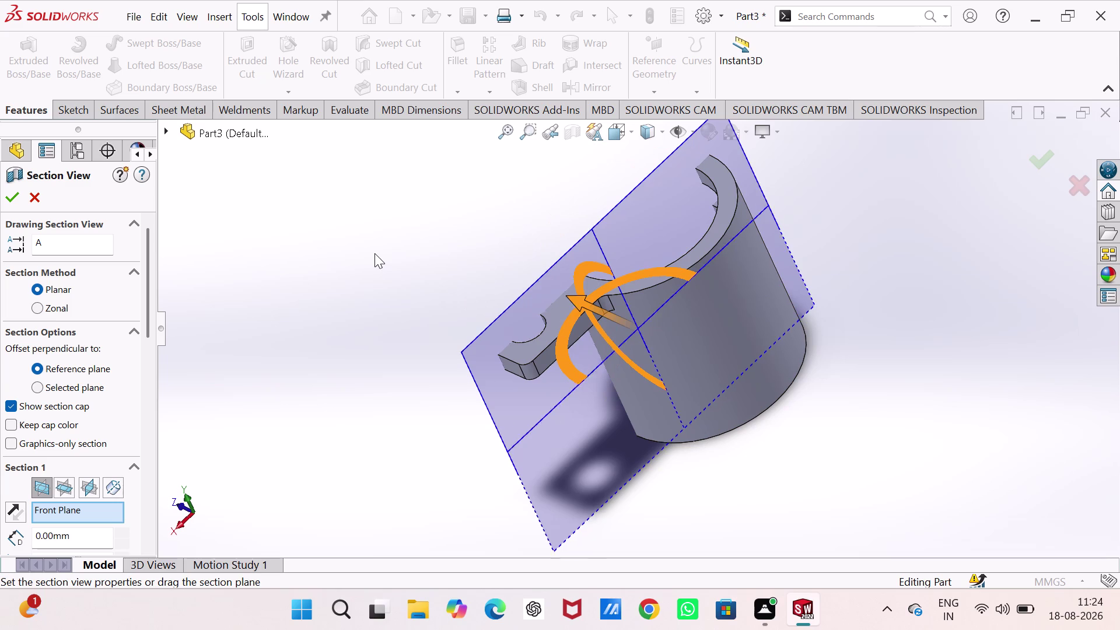
click(380, 262)
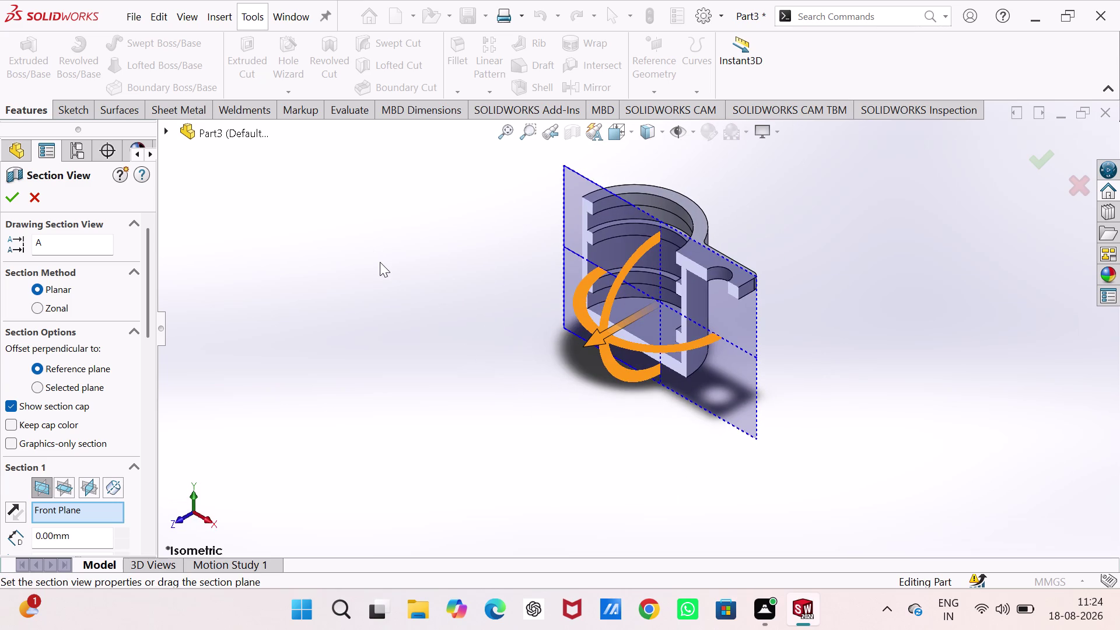
middle_drag(650, 351, 685, 370)
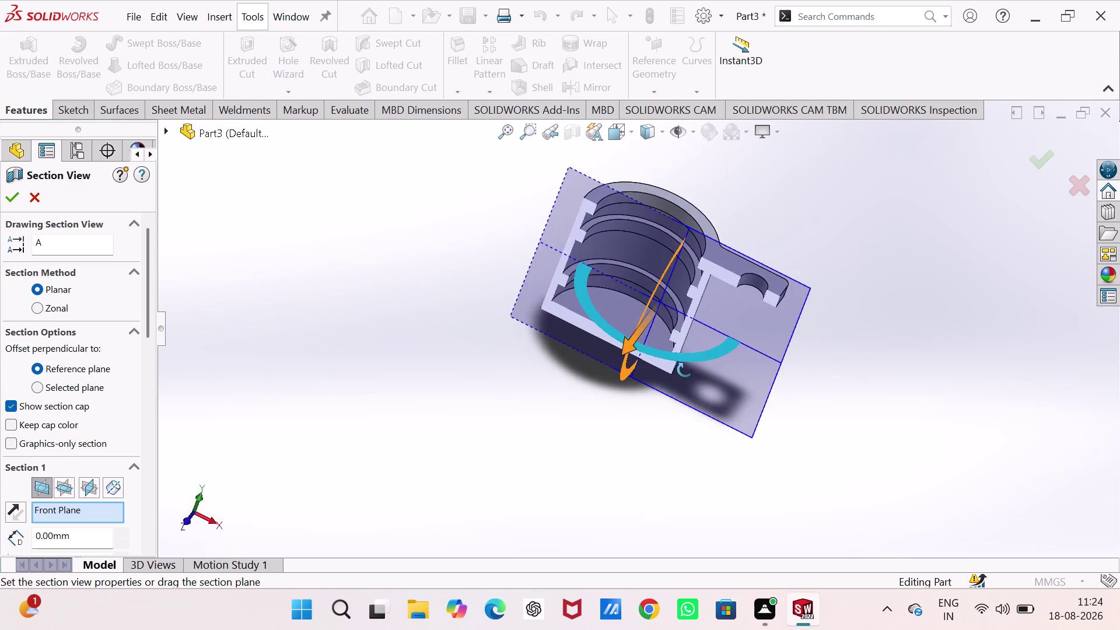
middle_drag(685, 370, 662, 289)
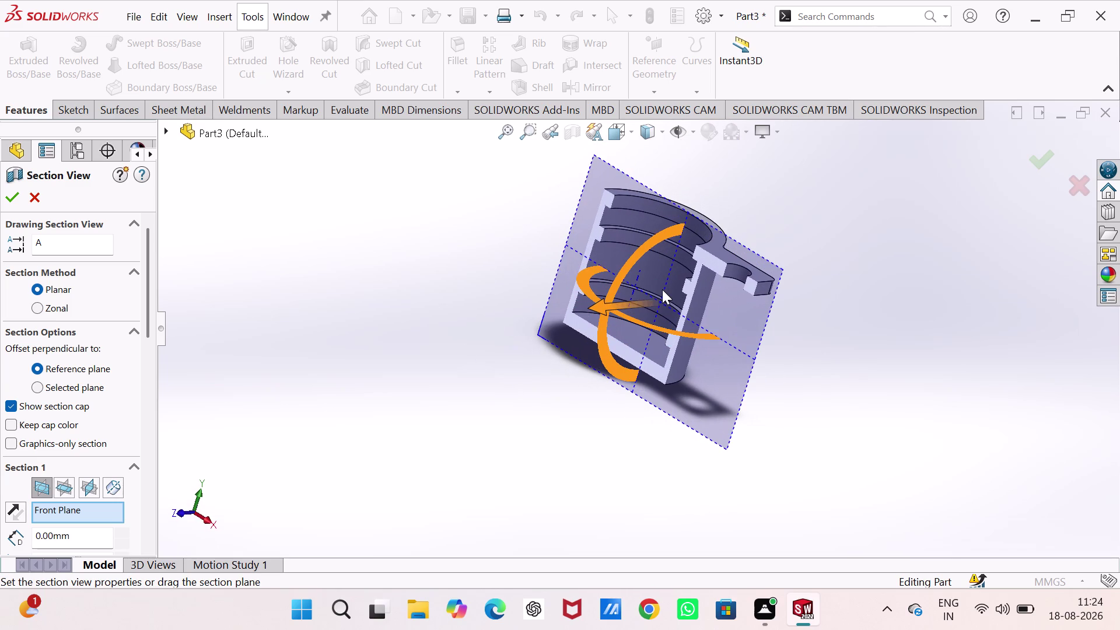
middle_drag(662, 289, 666, 289)
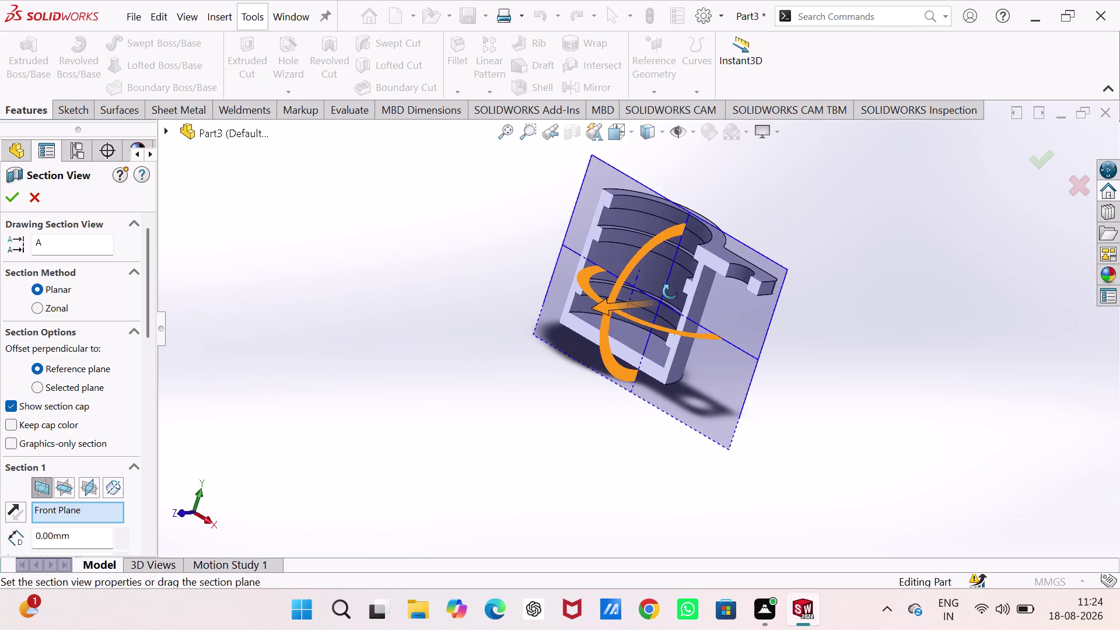
middle_drag(667, 289, 713, 277)
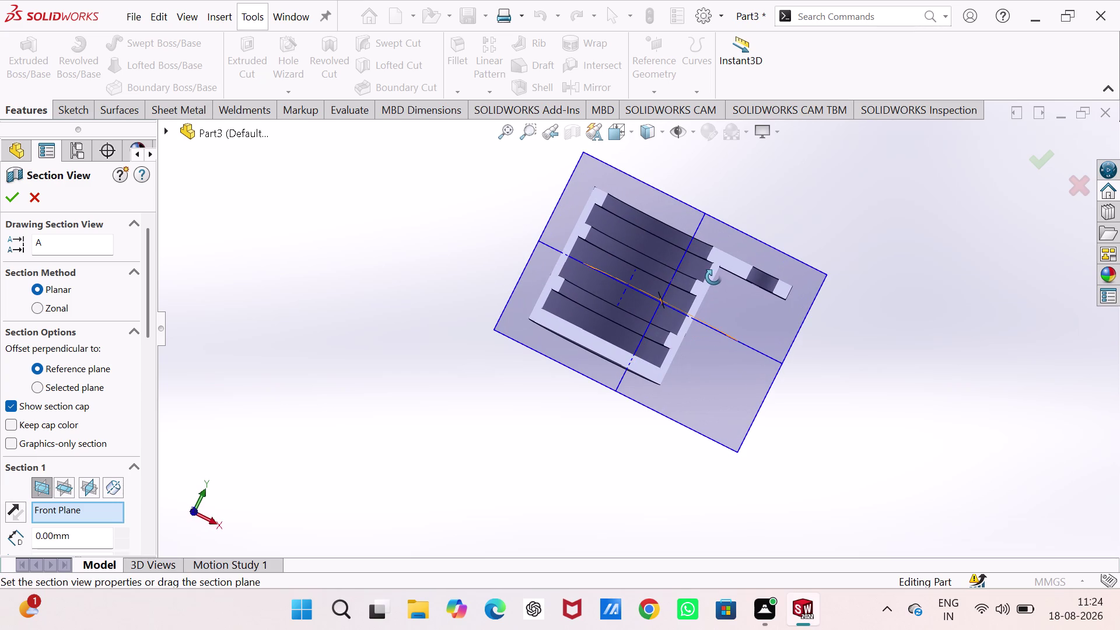
middle_drag(713, 277, 710, 276)
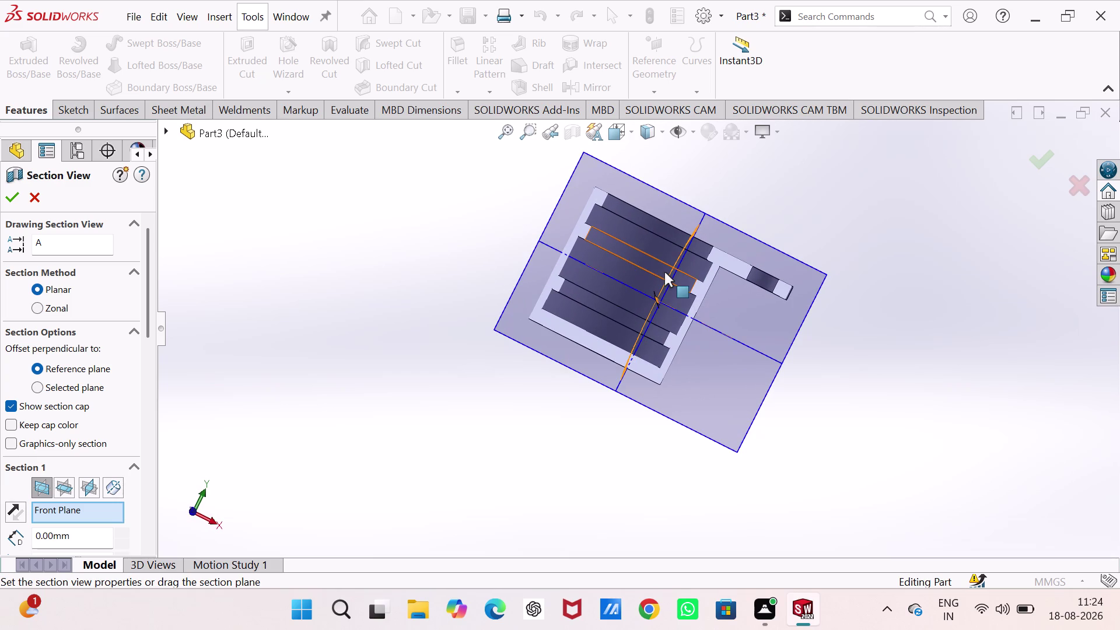
Try different display styles while orbiting the sectioned part.
click(661, 131)
click(648, 228)
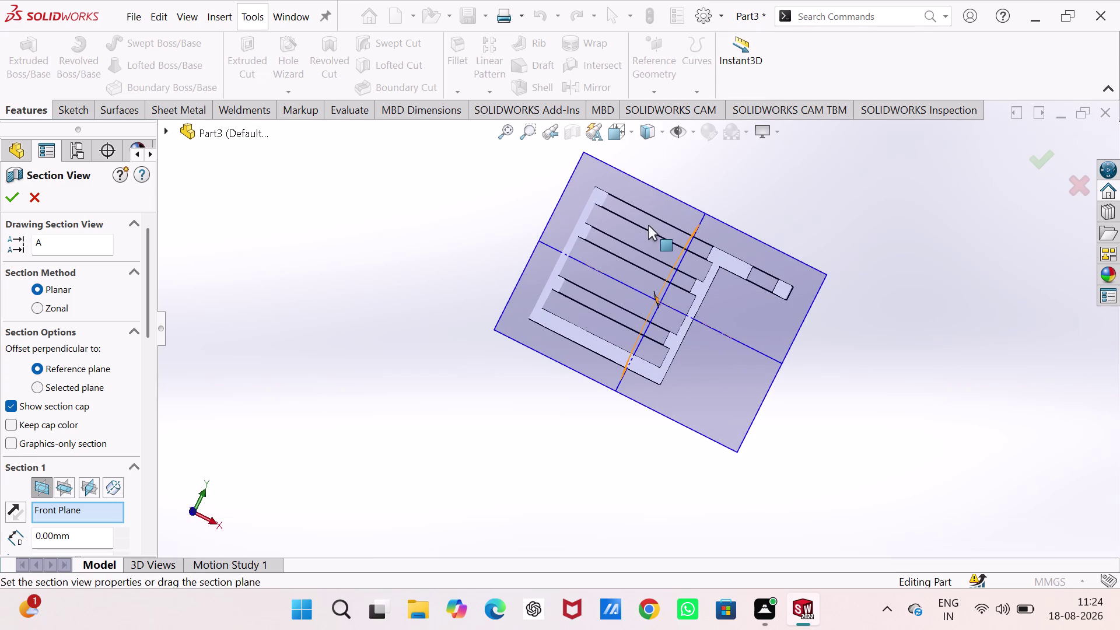
click(909, 233)
middle_drag(910, 226, 848, 316)
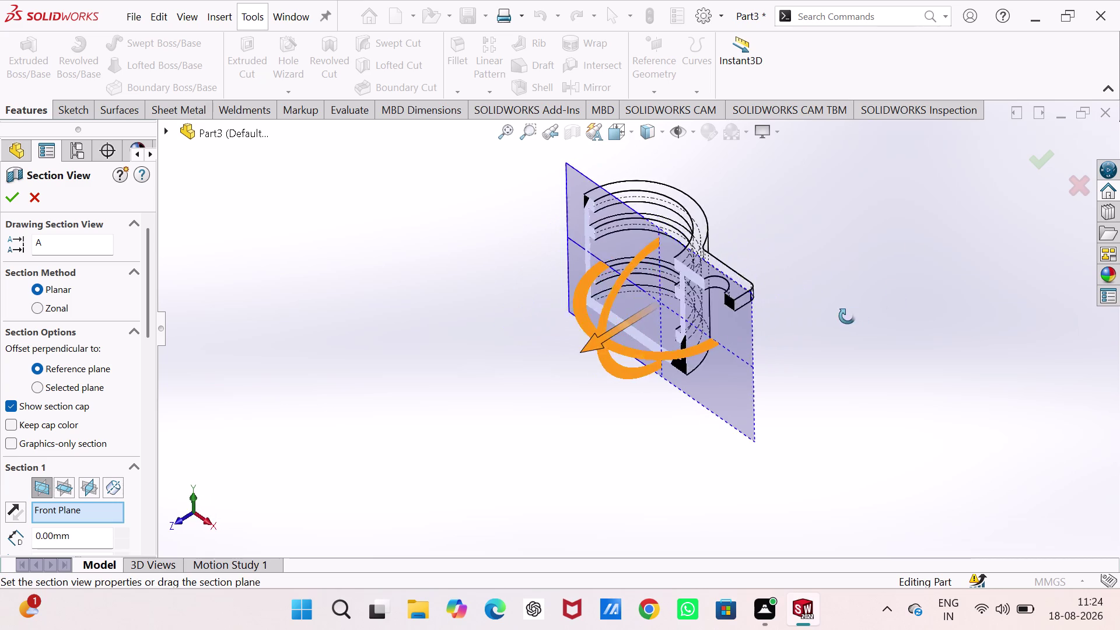
middle_drag(848, 316, 861, 241)
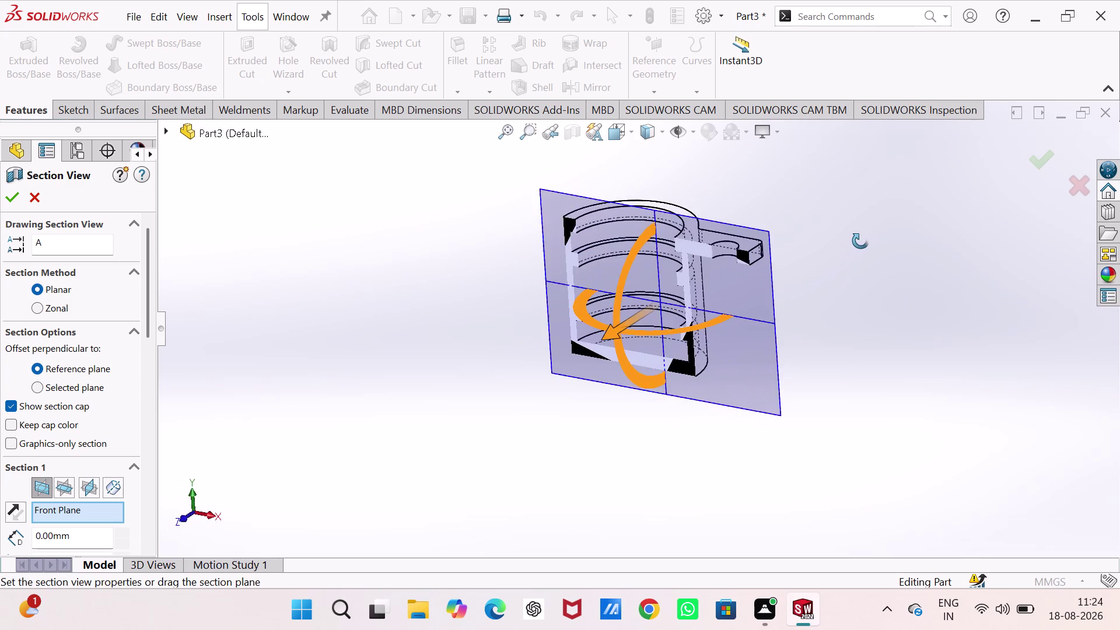
middle_drag(861, 241, 866, 278)
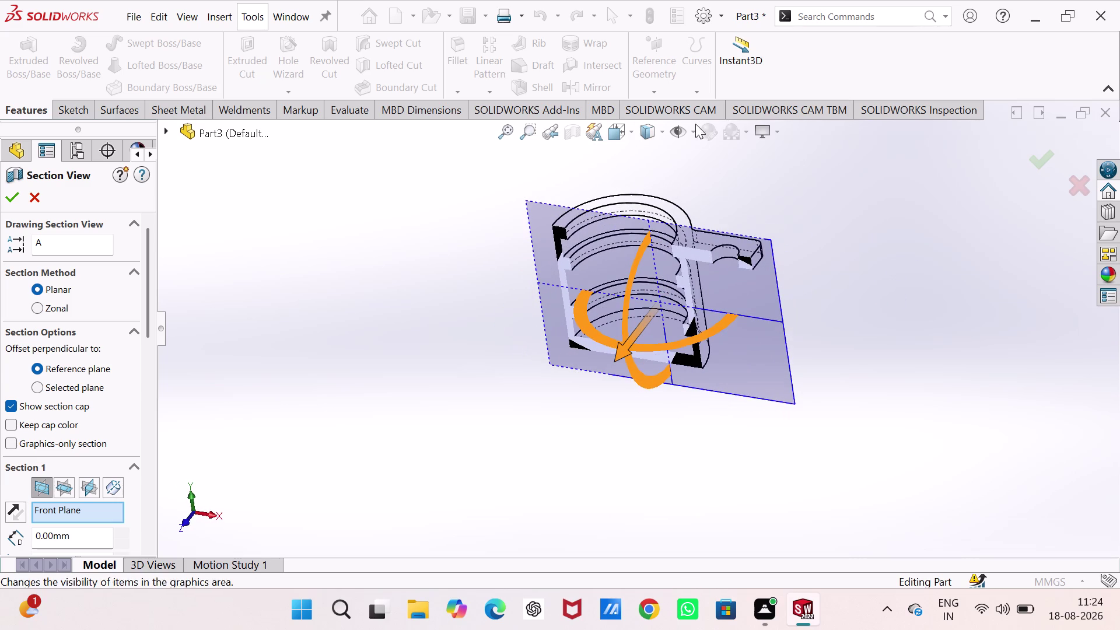
click(661, 134)
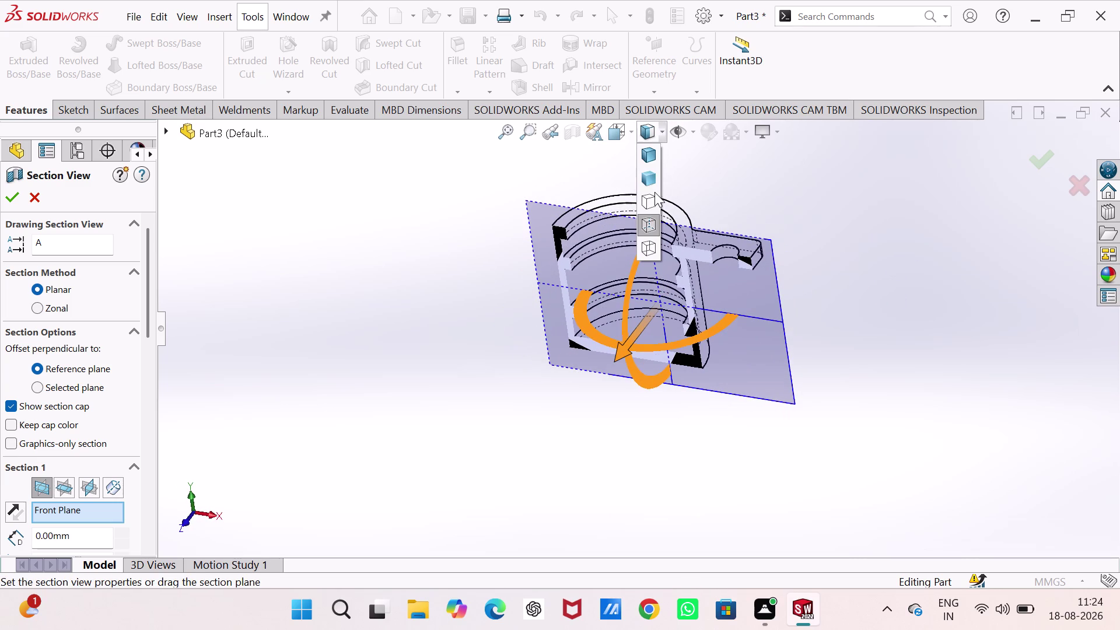
click(650, 198)
middle_drag(706, 177, 707, 179)
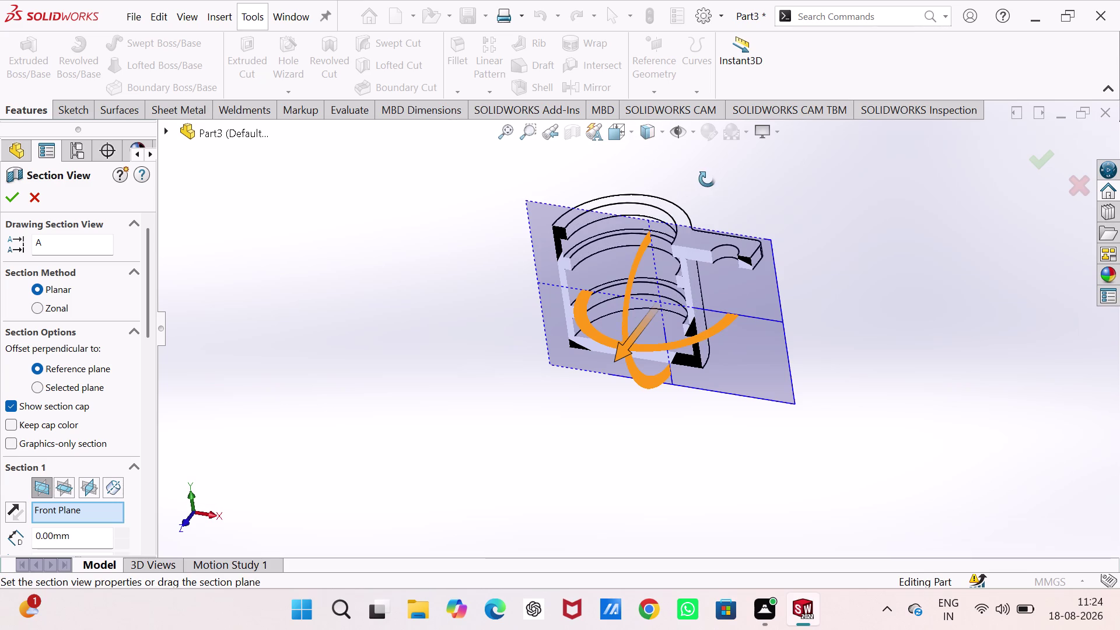
middle_drag(707, 179, 739, 134)
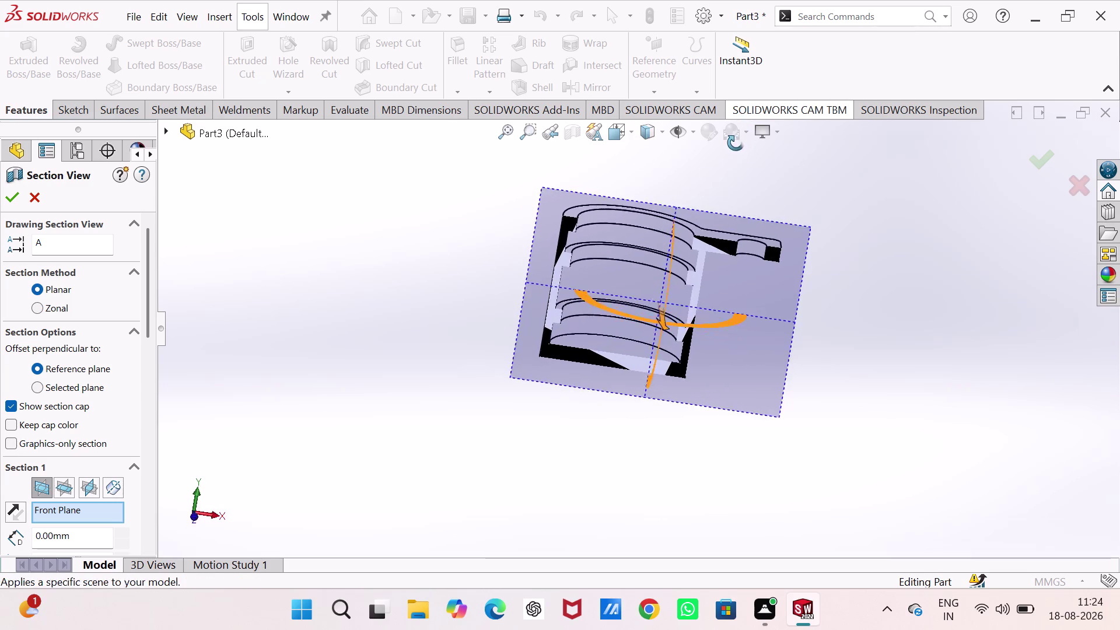
middle_drag(739, 135, 735, 144)
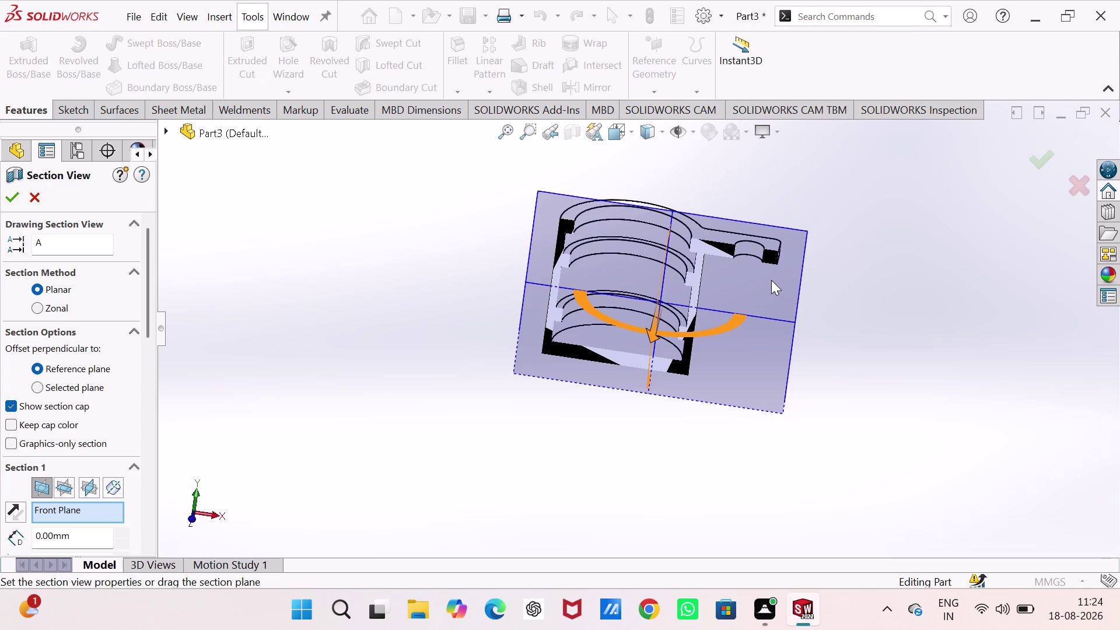
Change the display style back and turn off the section view.
click(661, 132)
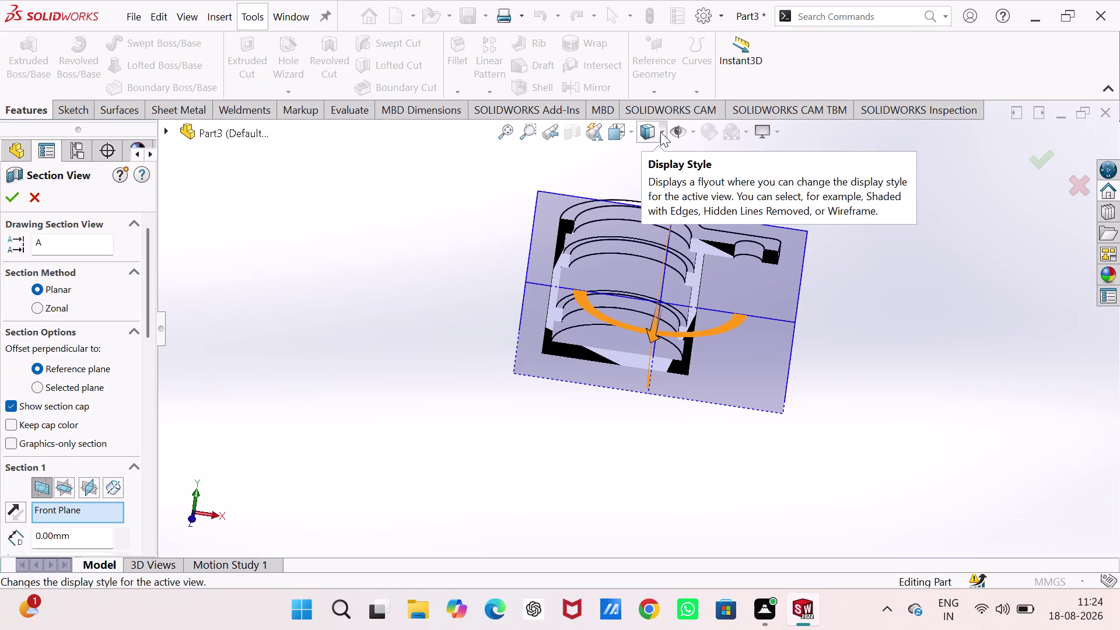
click(650, 155)
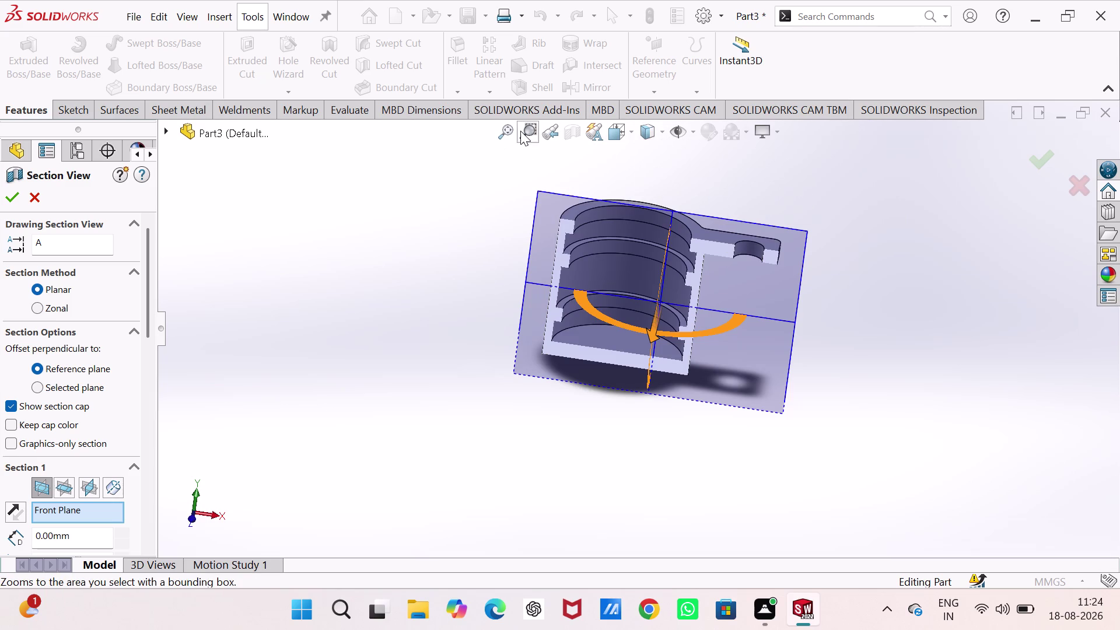
click(575, 131)
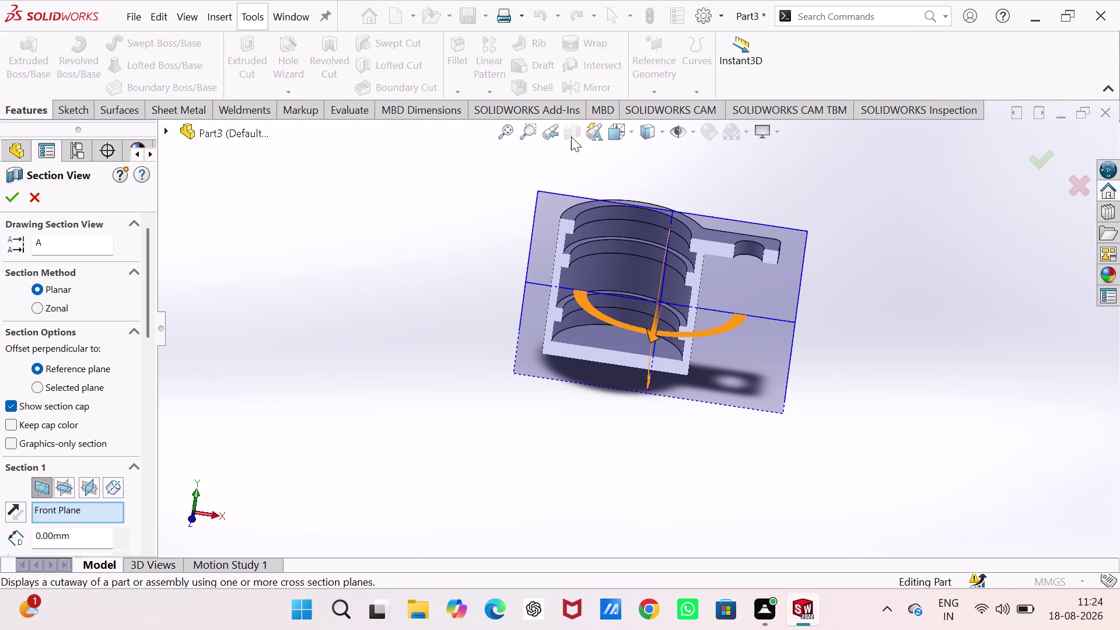
click(31, 192)
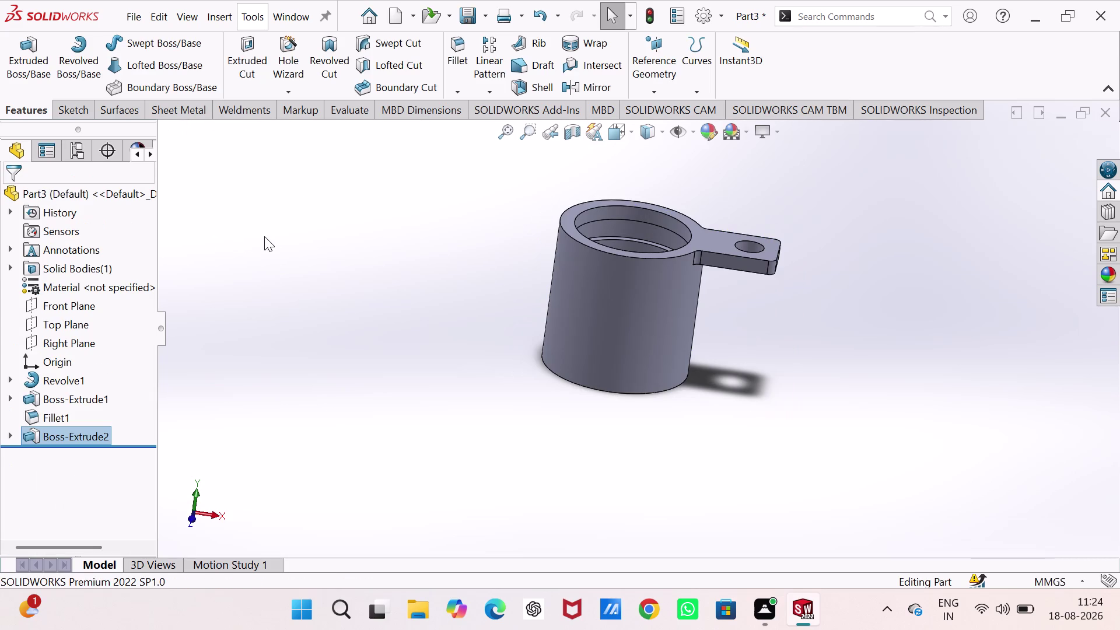
Launch the Mirror feature from the Features tab.
drag(270, 235, 277, 237)
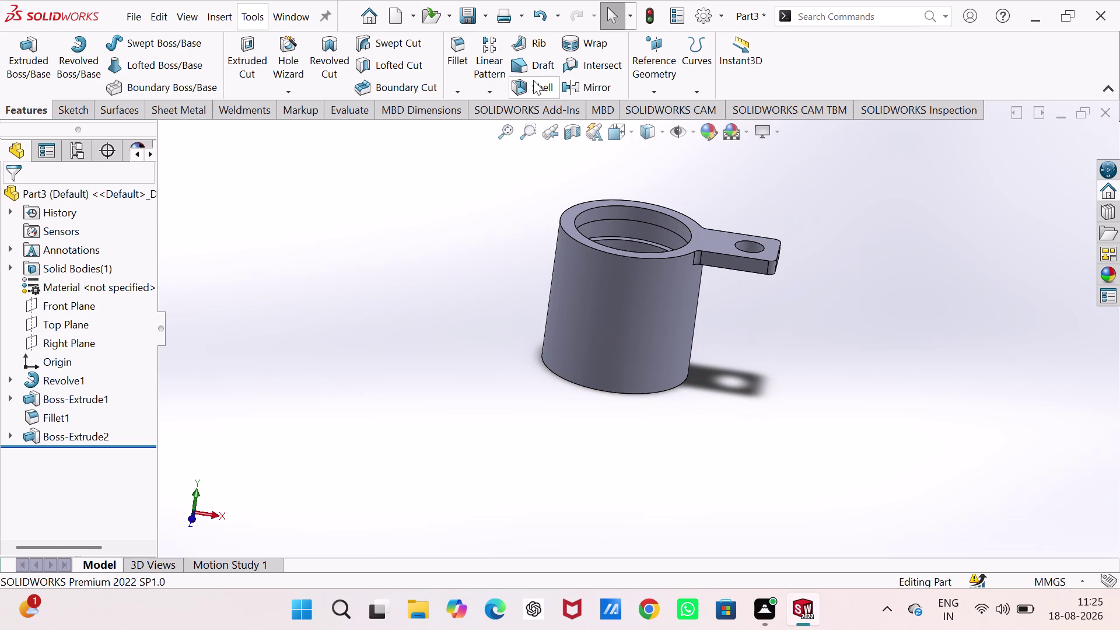
click(583, 90)
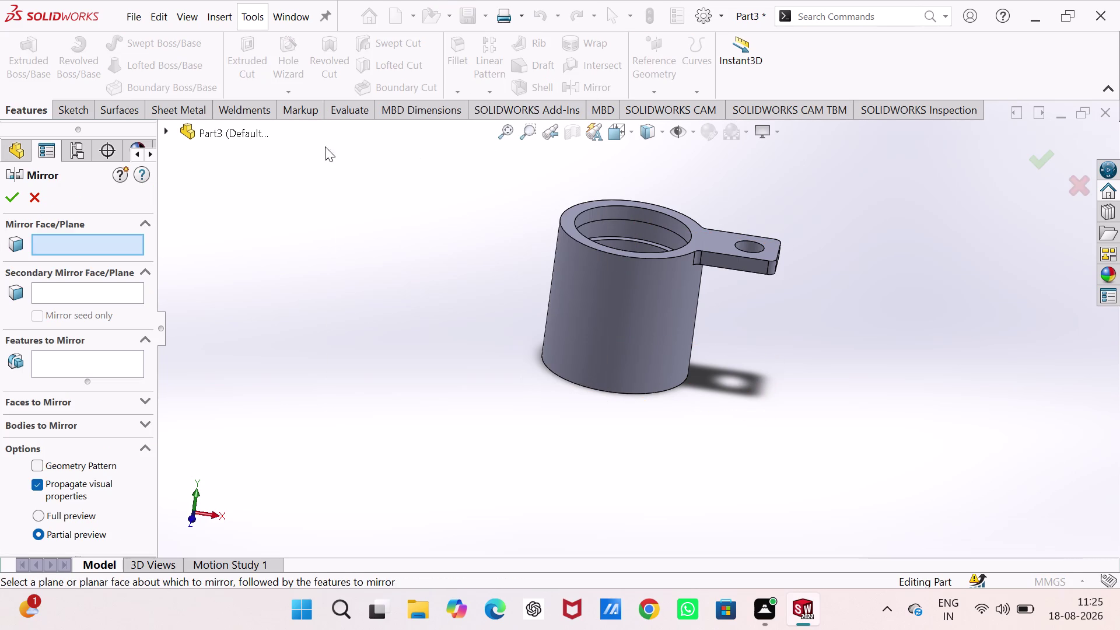
Show the feature tree and add Fillet1 and Boss-Extrude1 as features to mirror.
click(163, 131)
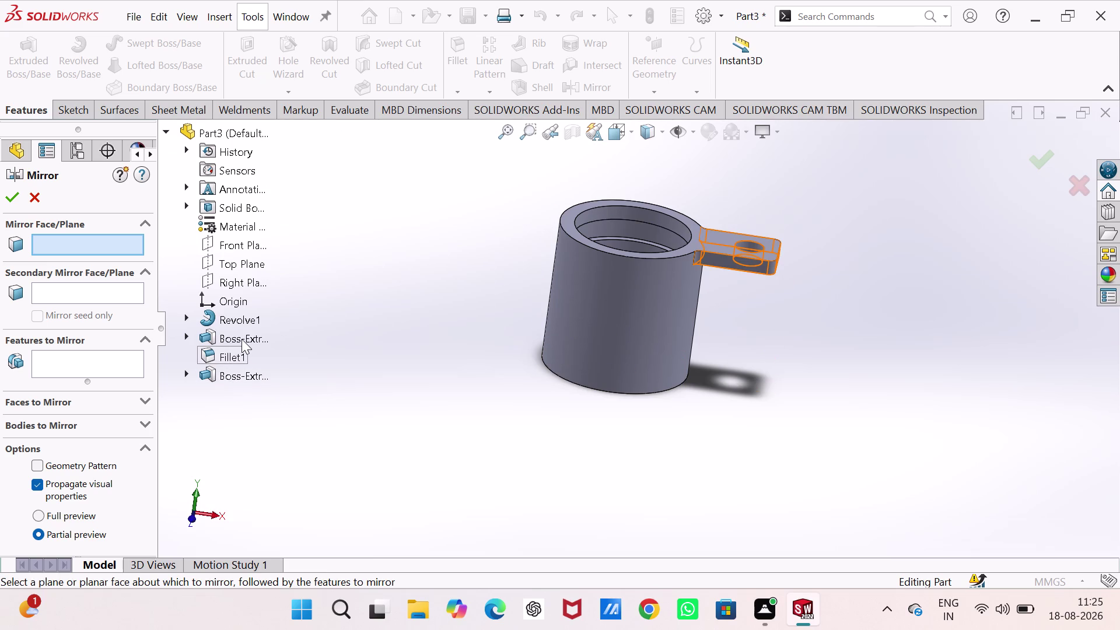
click(241, 339)
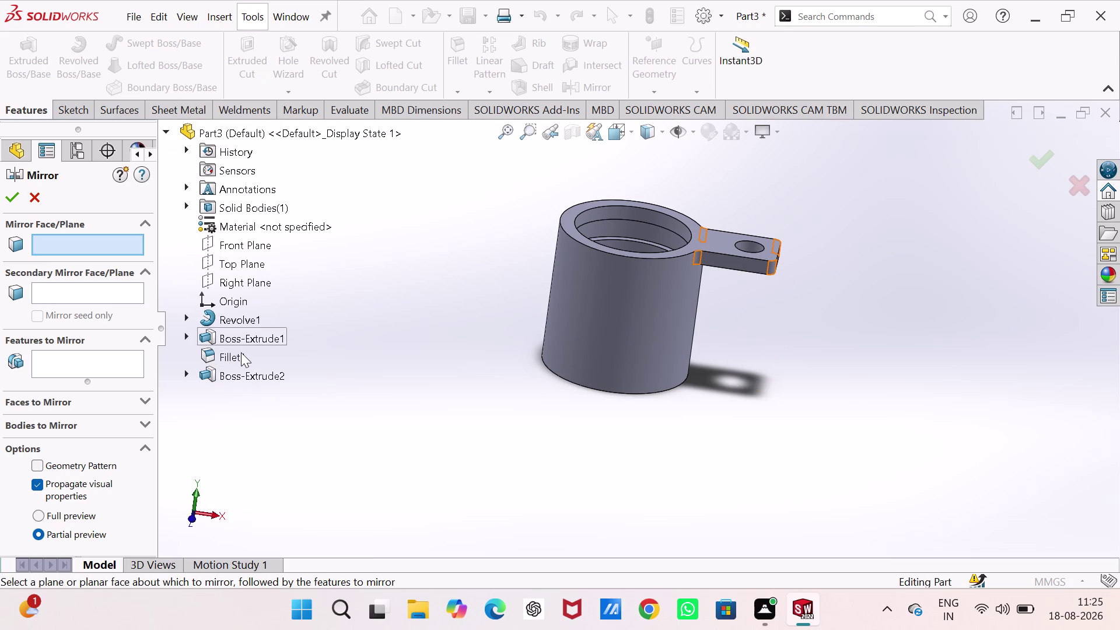
click(241, 352)
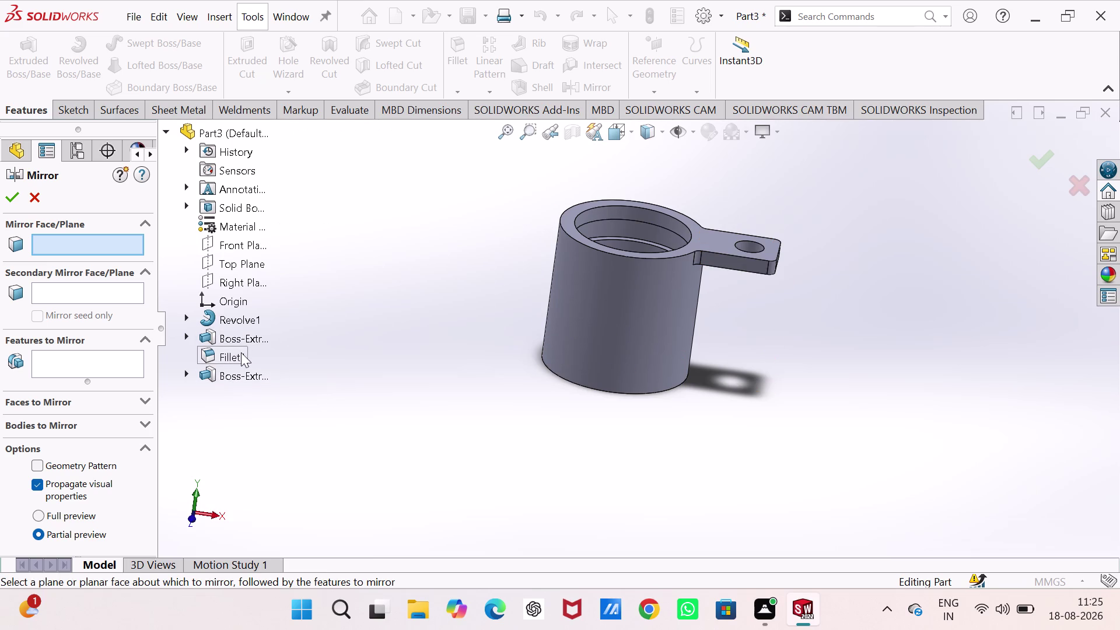
click(98, 362)
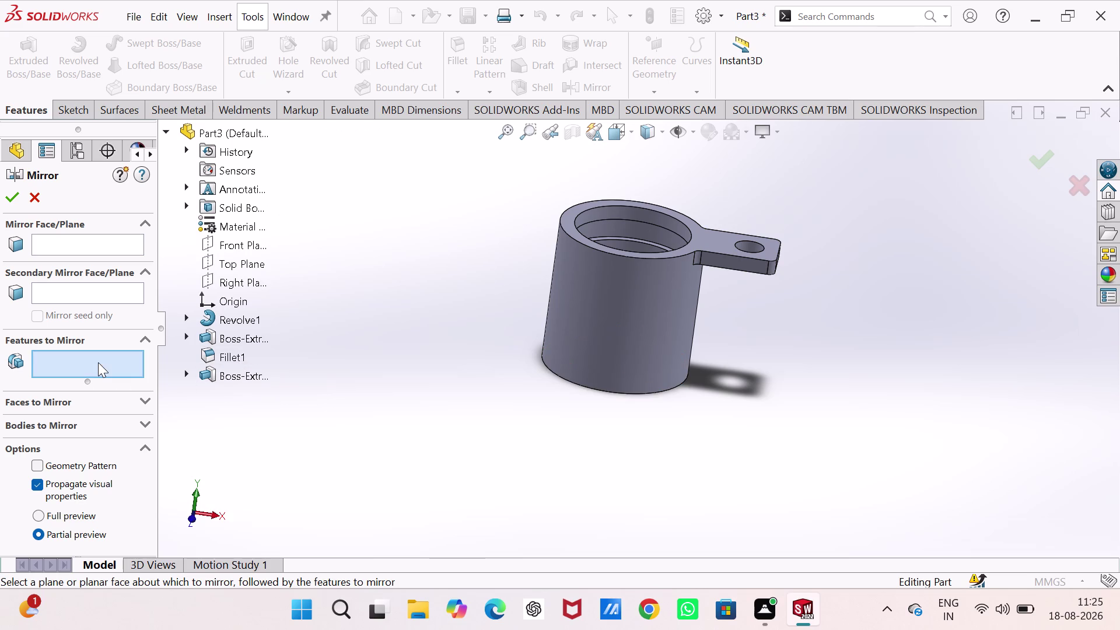
click(222, 356)
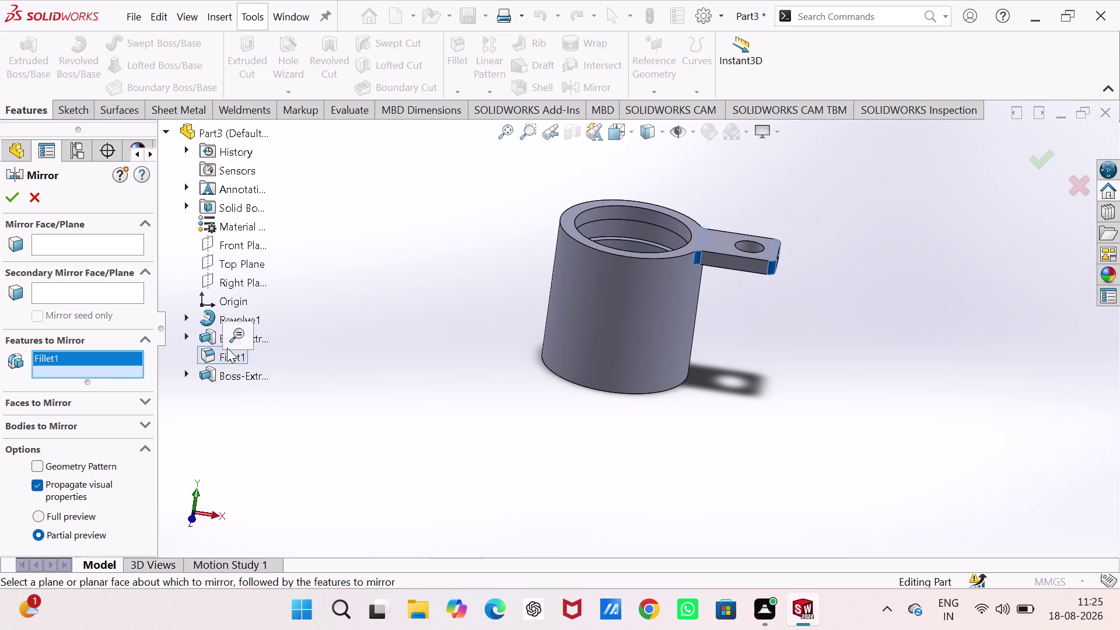
click(262, 341)
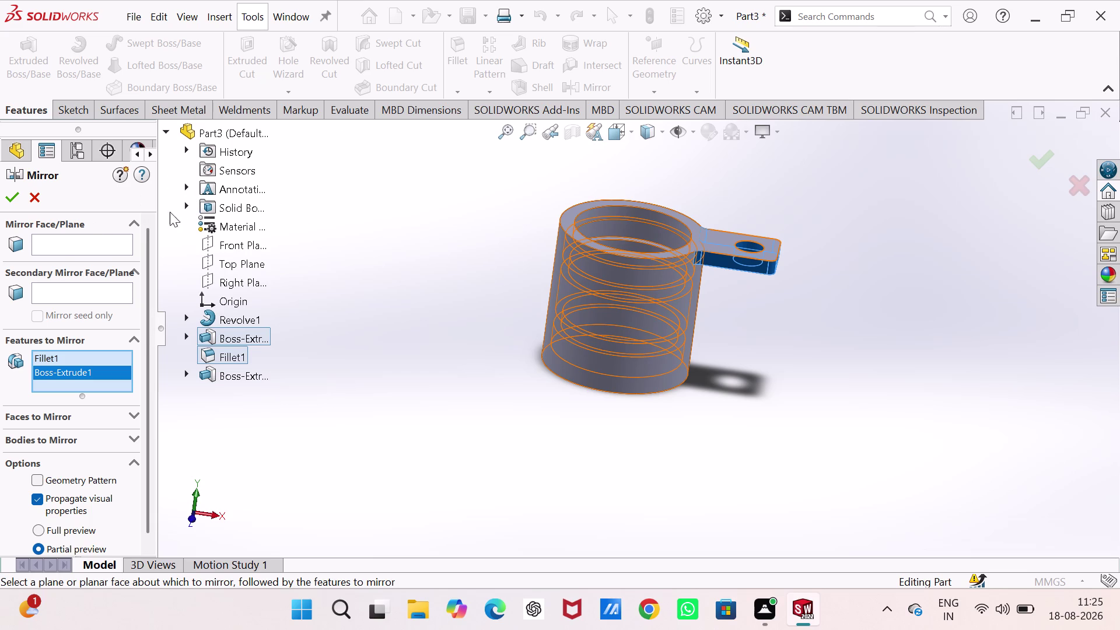
scroll(down, 3)
scroll(down, 3)
scroll(down, 3)
scroll(down, 3)
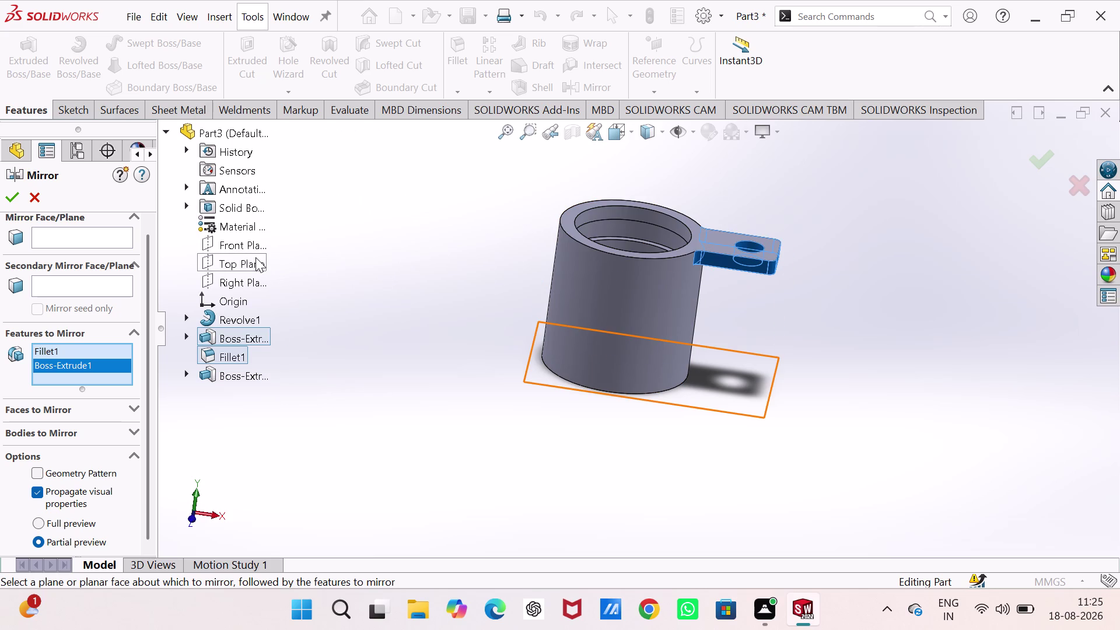
Try selecting bodies to mirror instead, then cancel the mirror without applying it.
click(245, 284)
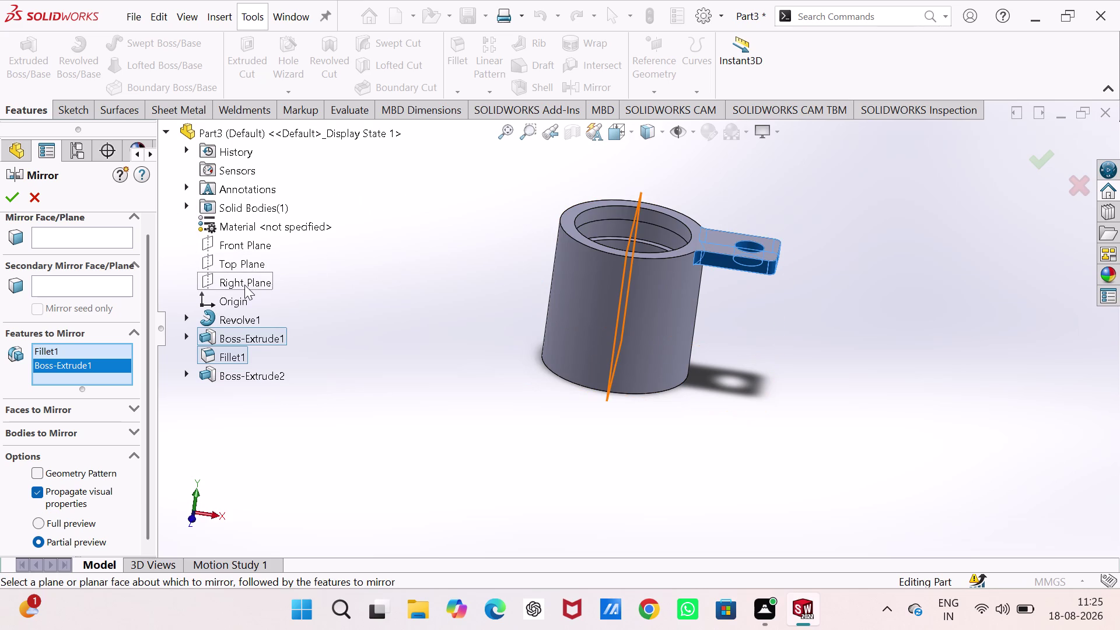
click(245, 285)
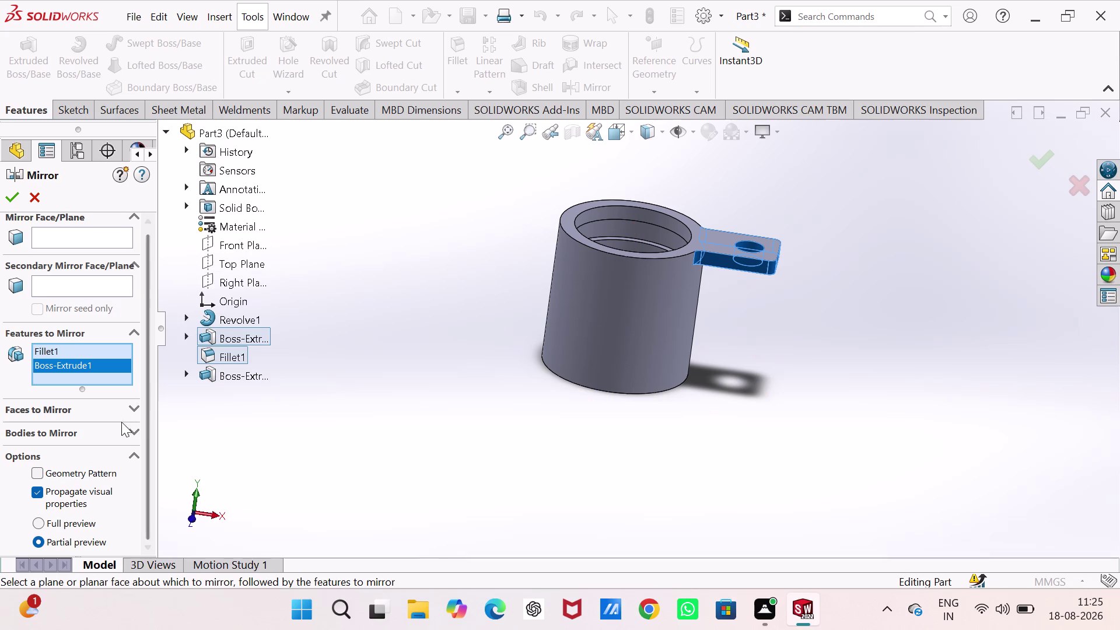
click(120, 431)
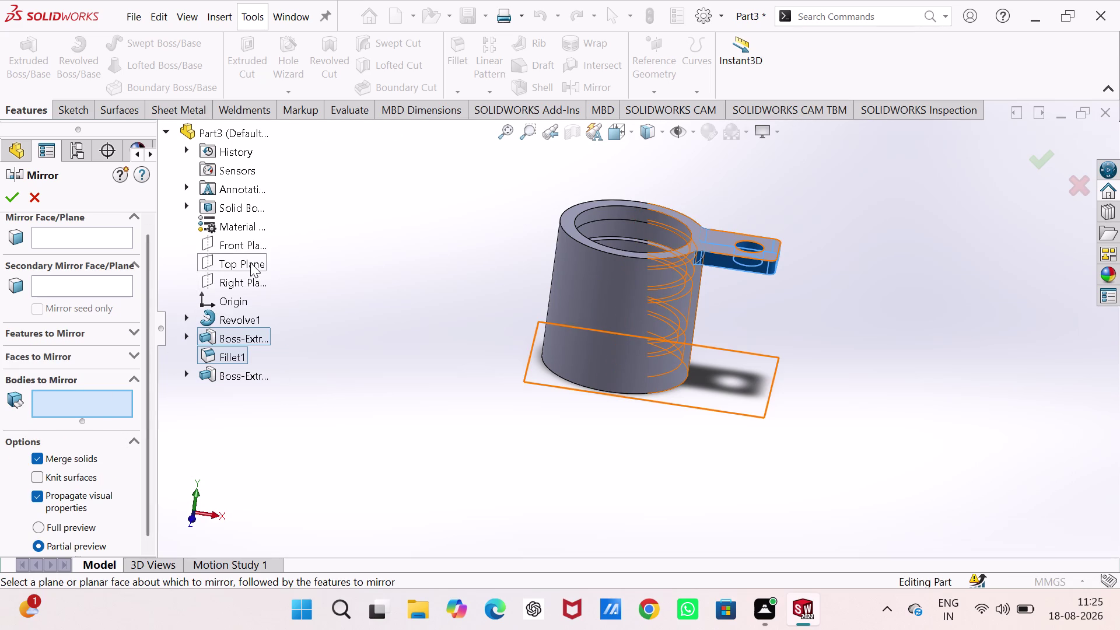
click(247, 285)
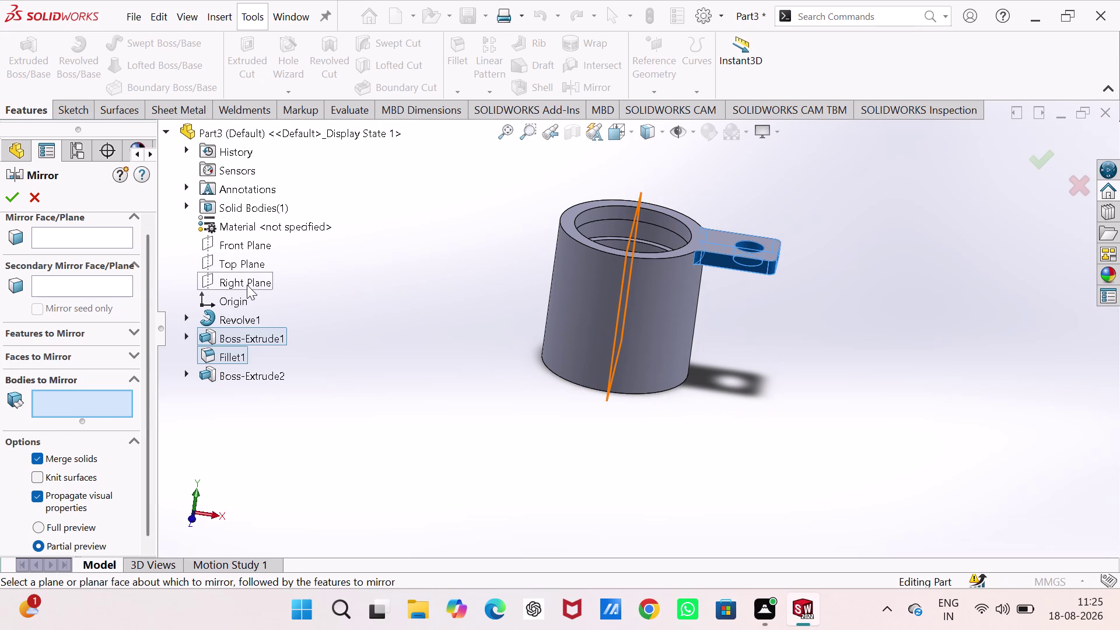
click(100, 397)
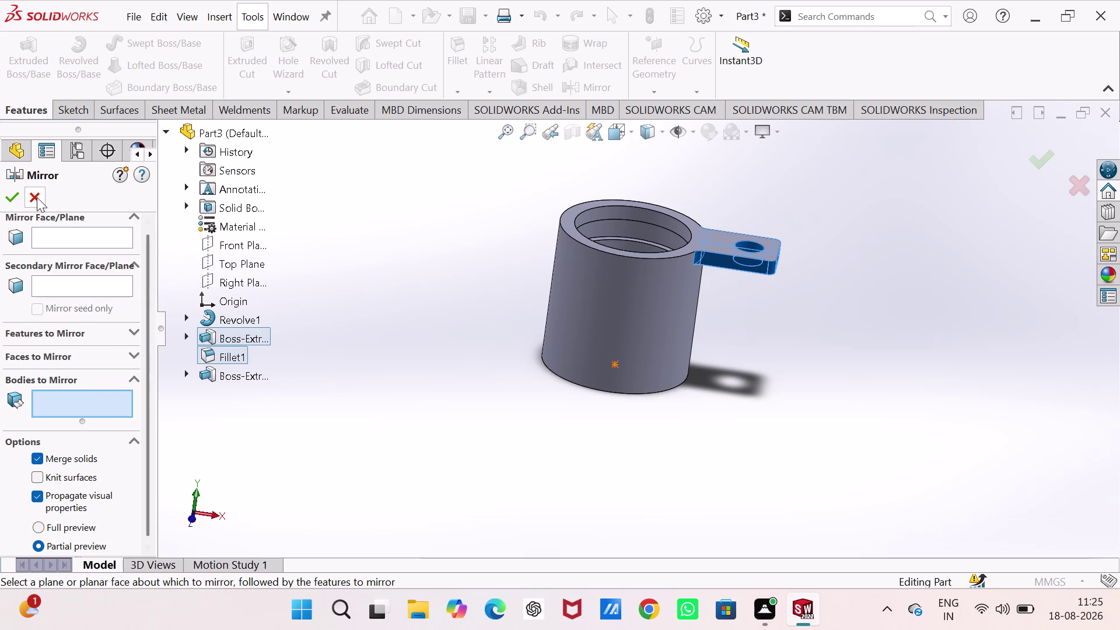
click(37, 198)
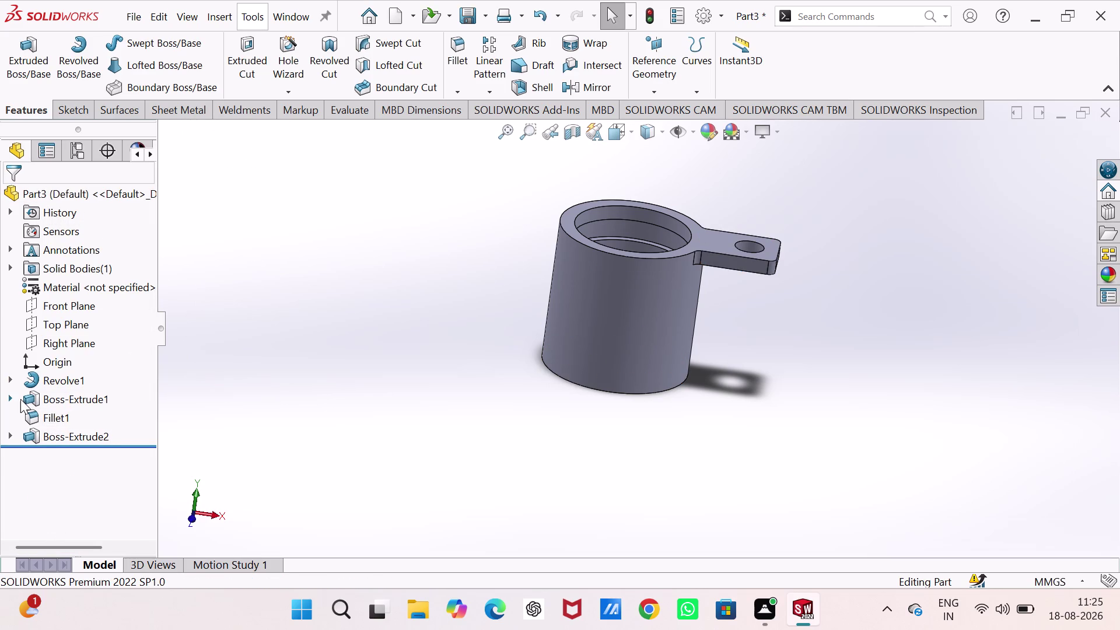
Mirror Boss-Extrude1 and Fillet1 across the Right Plane to create Mirror1.
click(98, 397)
click(64, 418)
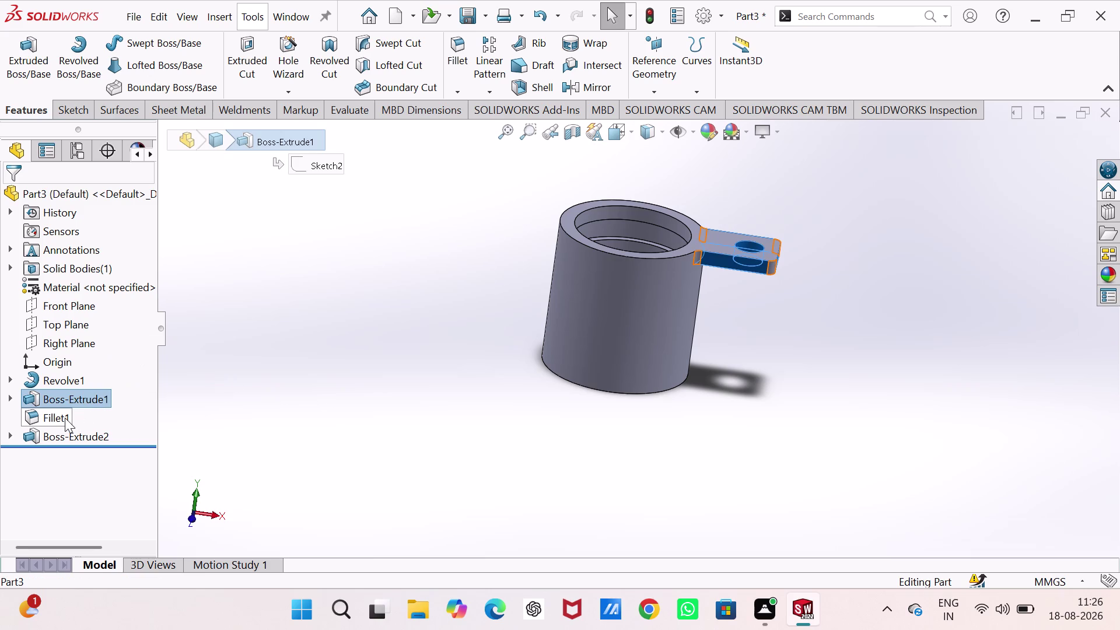
click(581, 83)
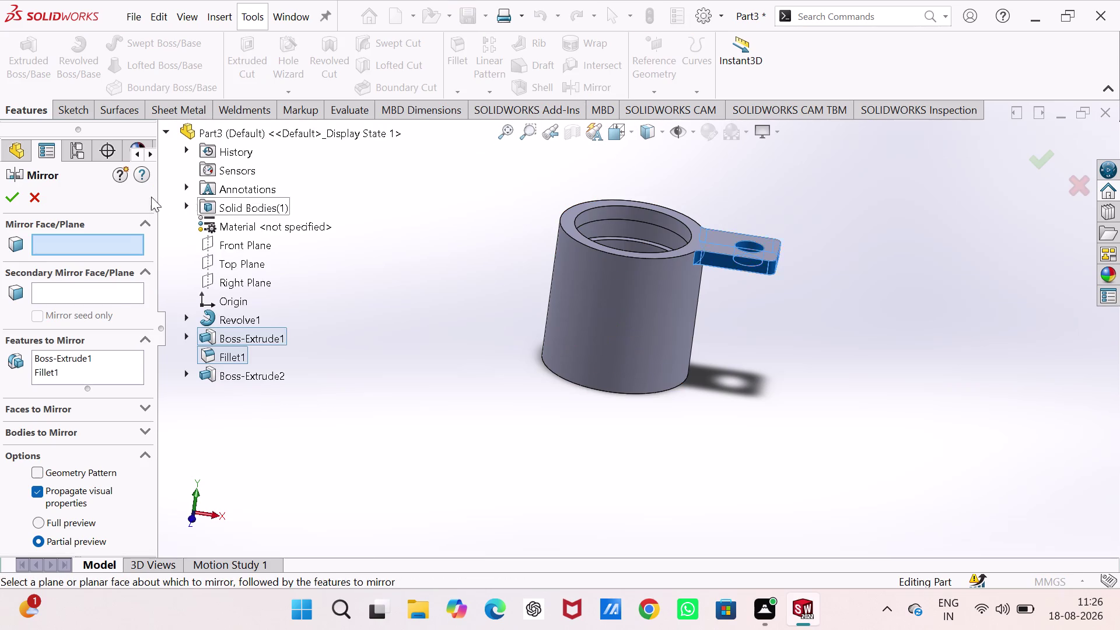
scroll(down, 3)
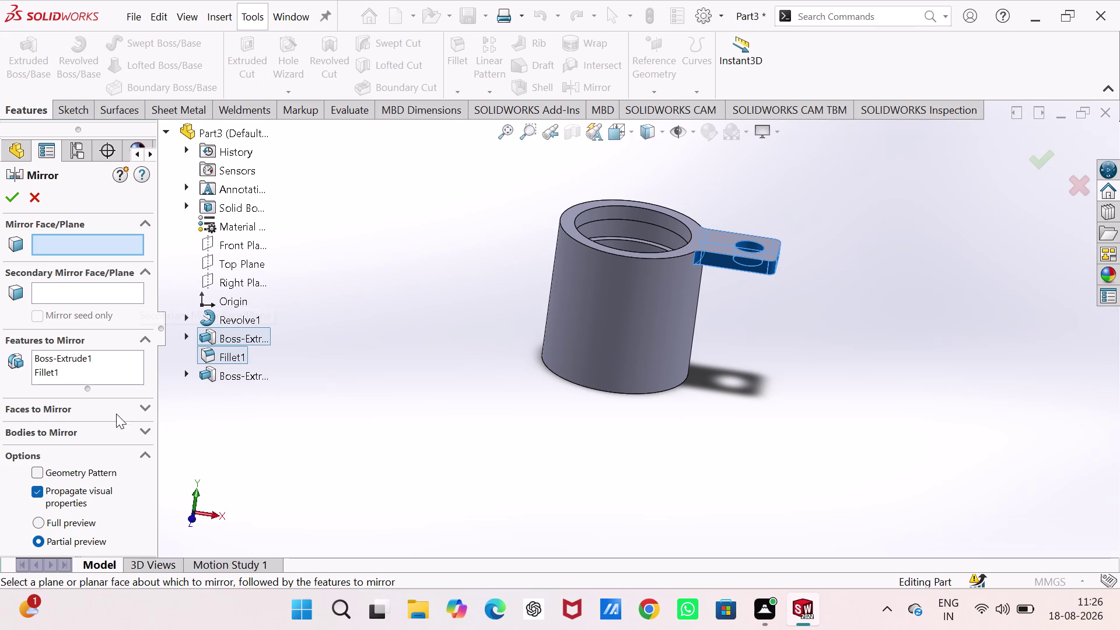
scroll(down, 3)
click(228, 278)
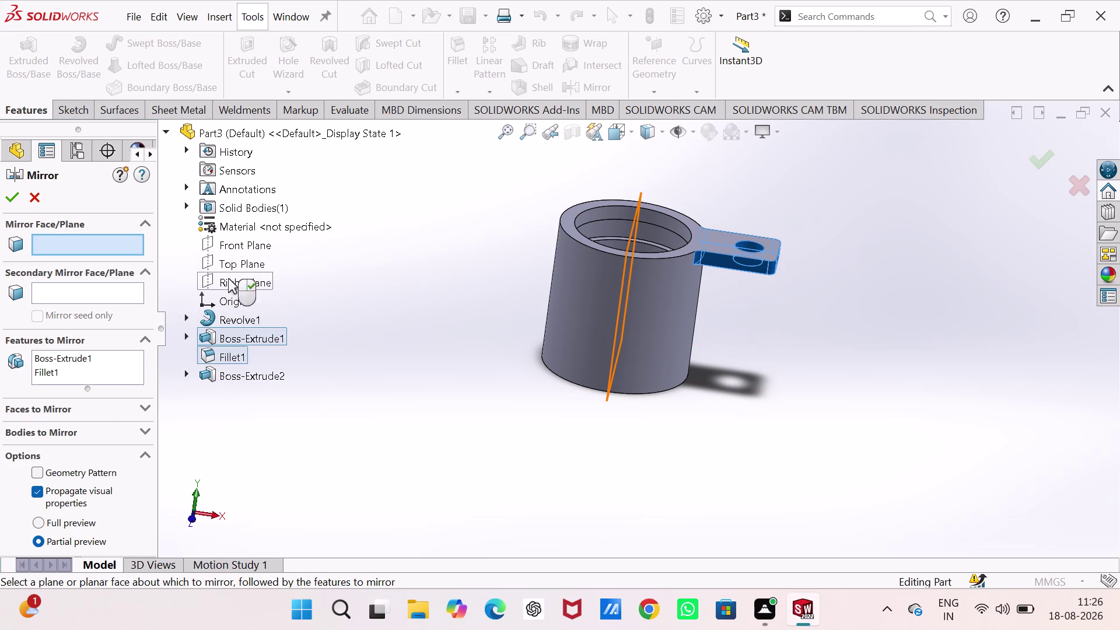
click(17, 196)
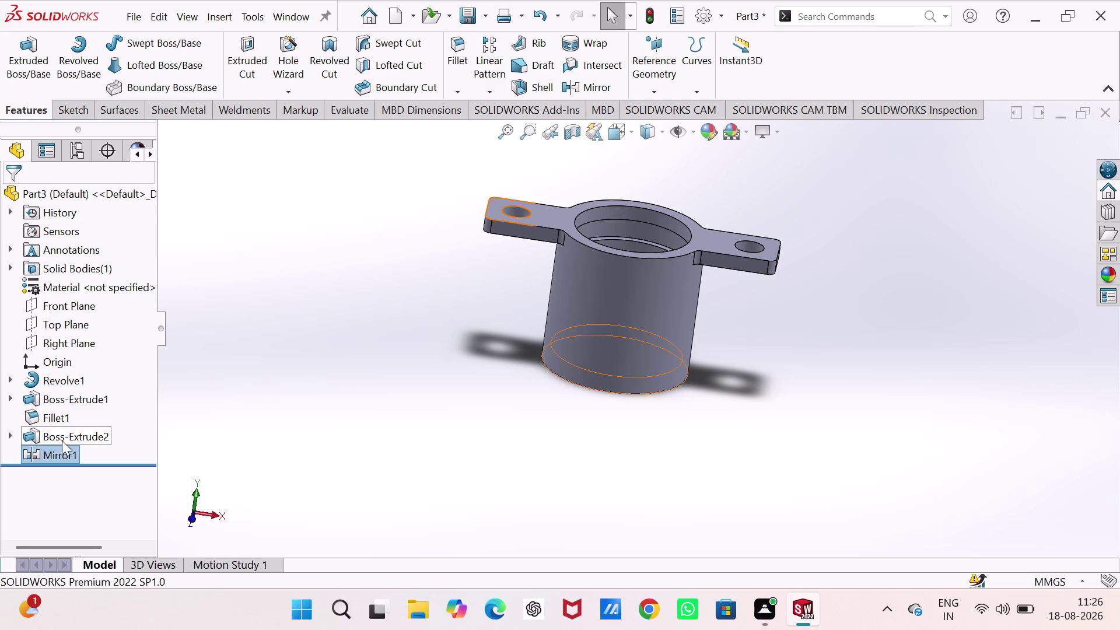
click(59, 453)
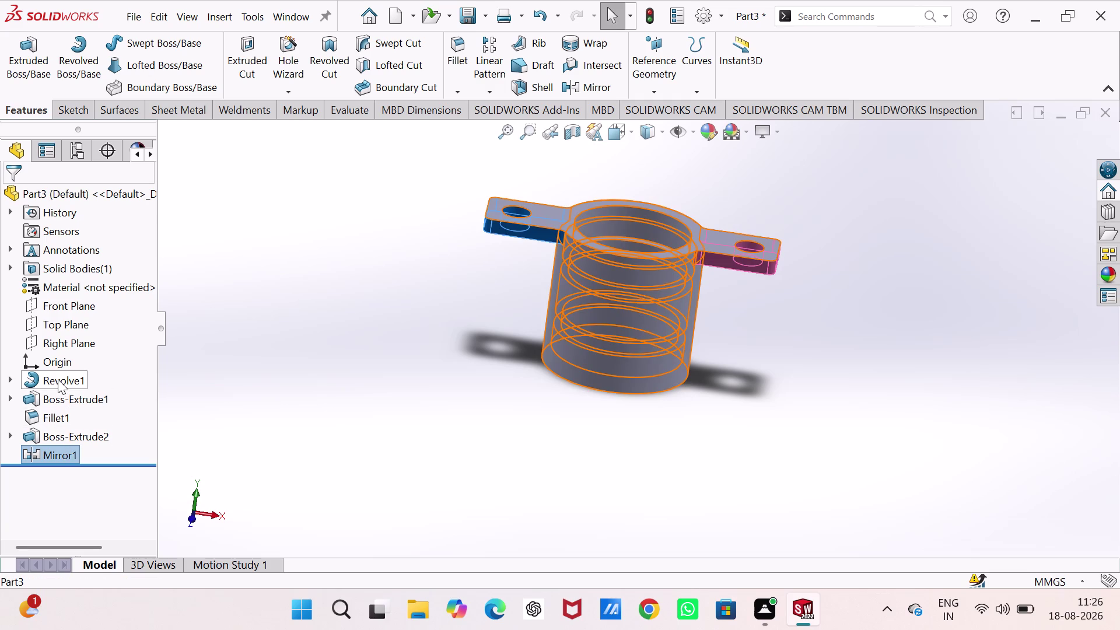
click(63, 395)
click(62, 414)
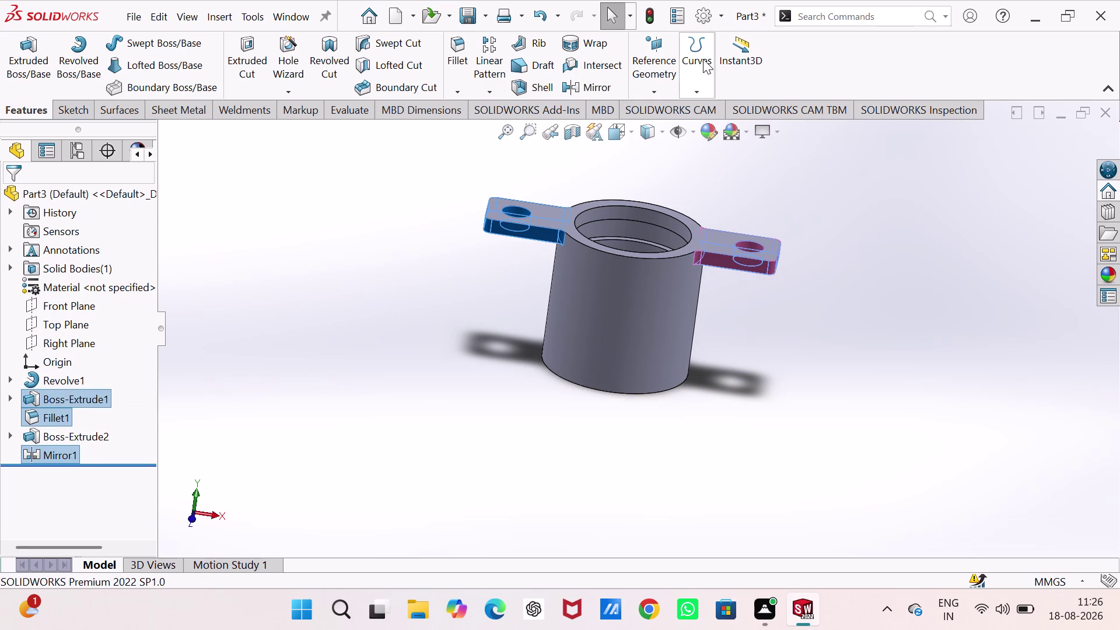
click(594, 84)
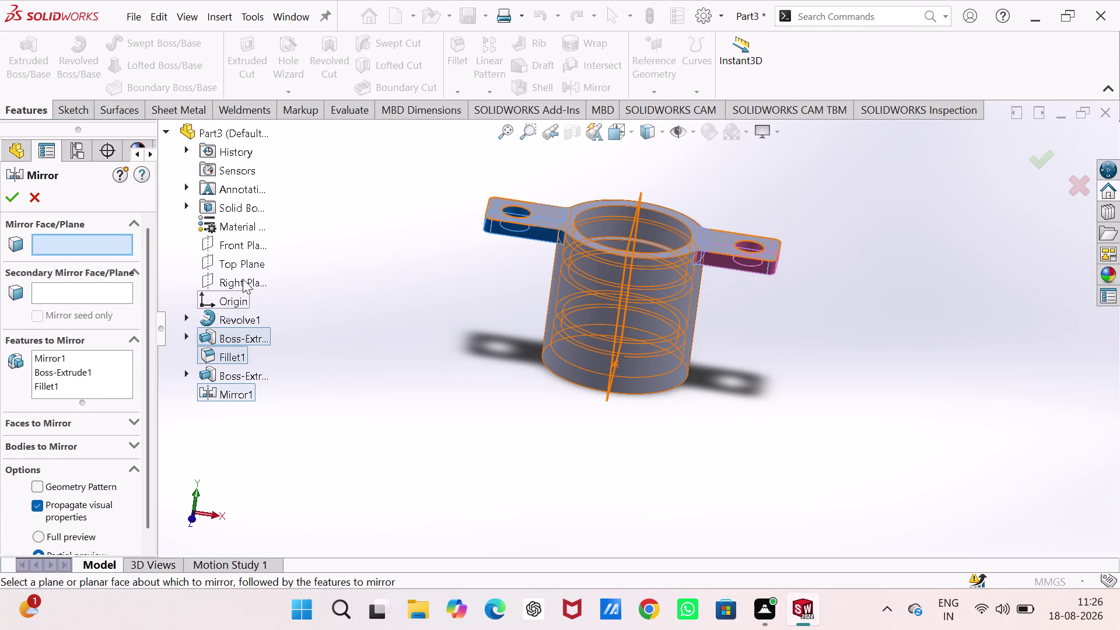
click(247, 261)
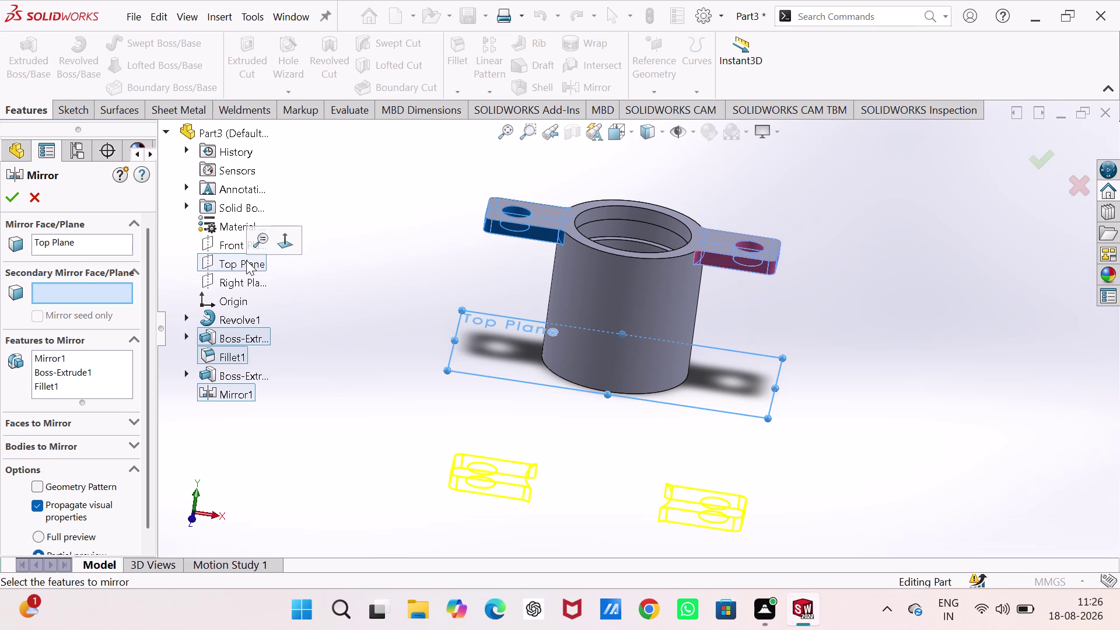
key(Escape)
key(Escape)
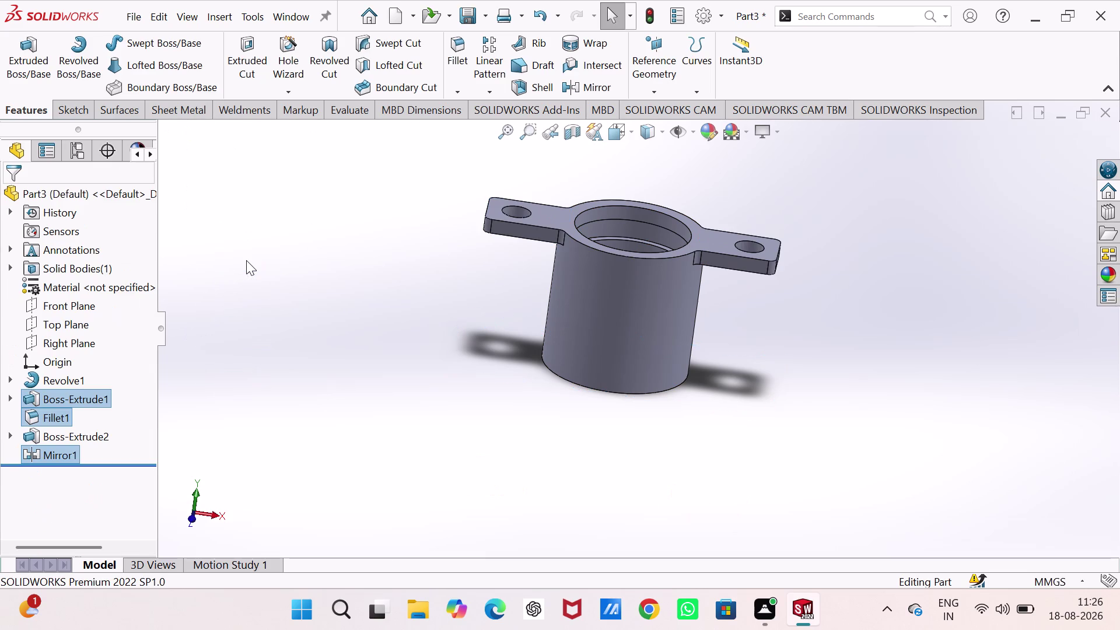
click(387, 295)
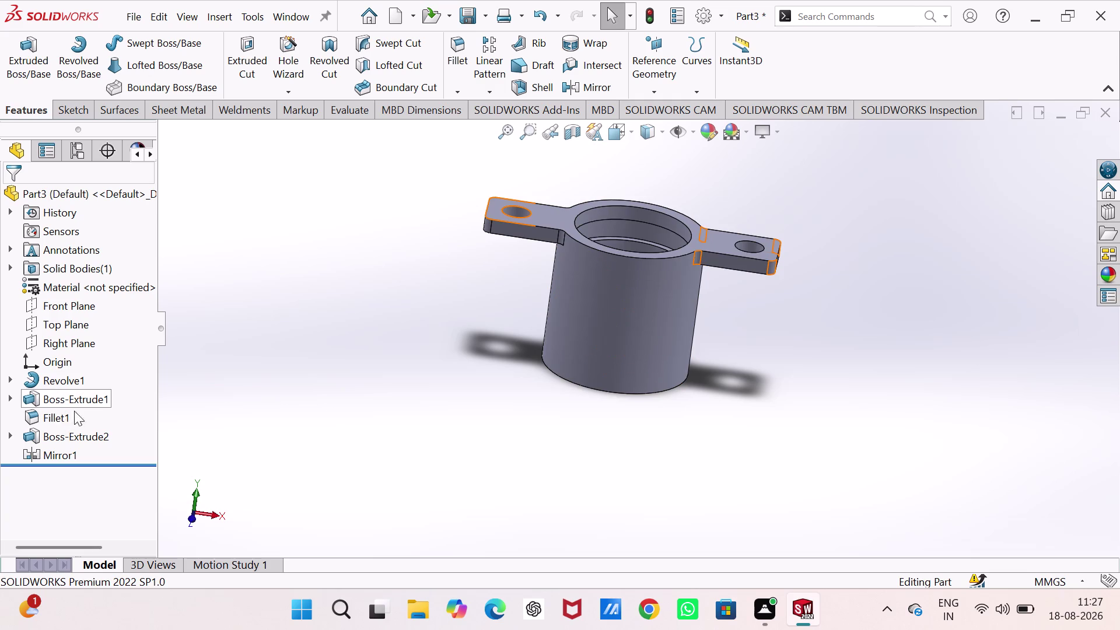
click(307, 351)
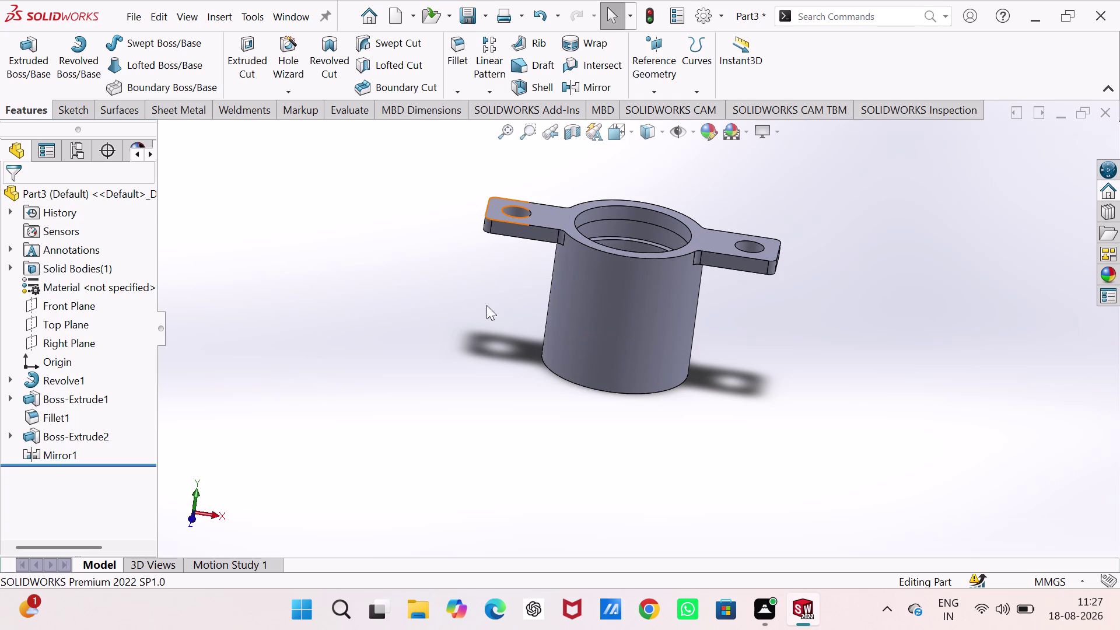
Orbit to the sleeve's bottom circular end face and open Sketch4 on it.
double_click(472, 307)
scroll(down, 3)
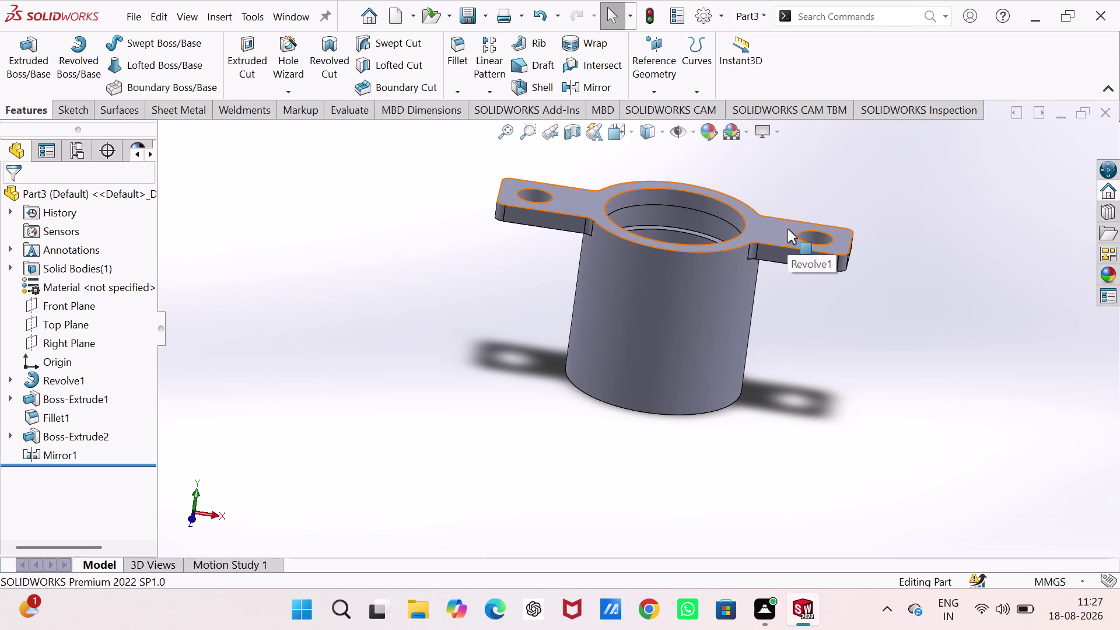
middle_drag(764, 386, 823, 106)
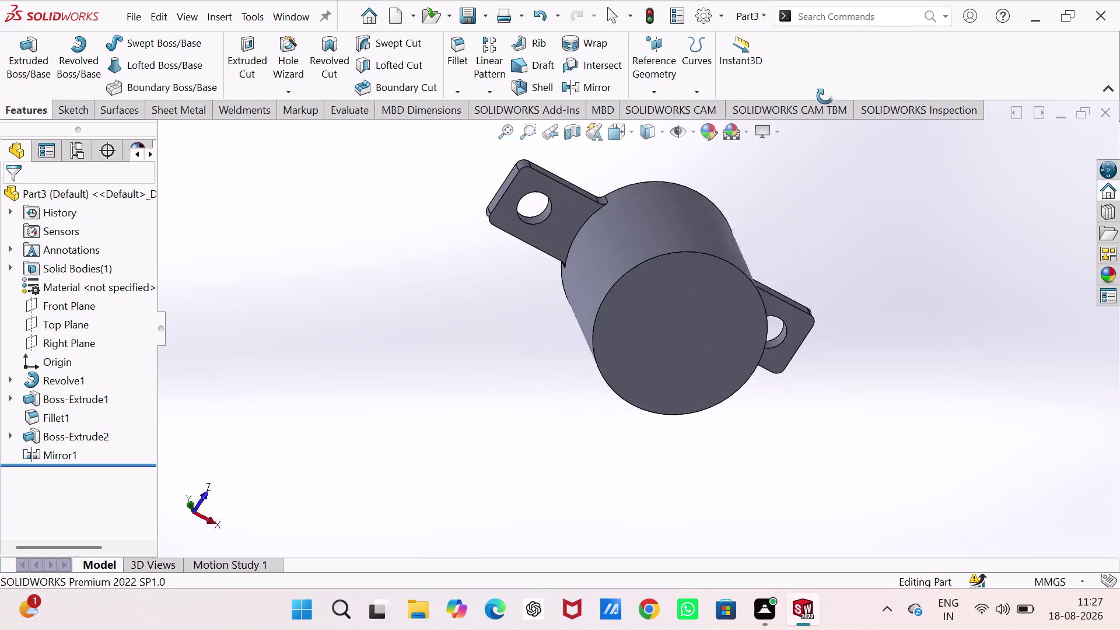
middle_drag(823, 105, 825, 94)
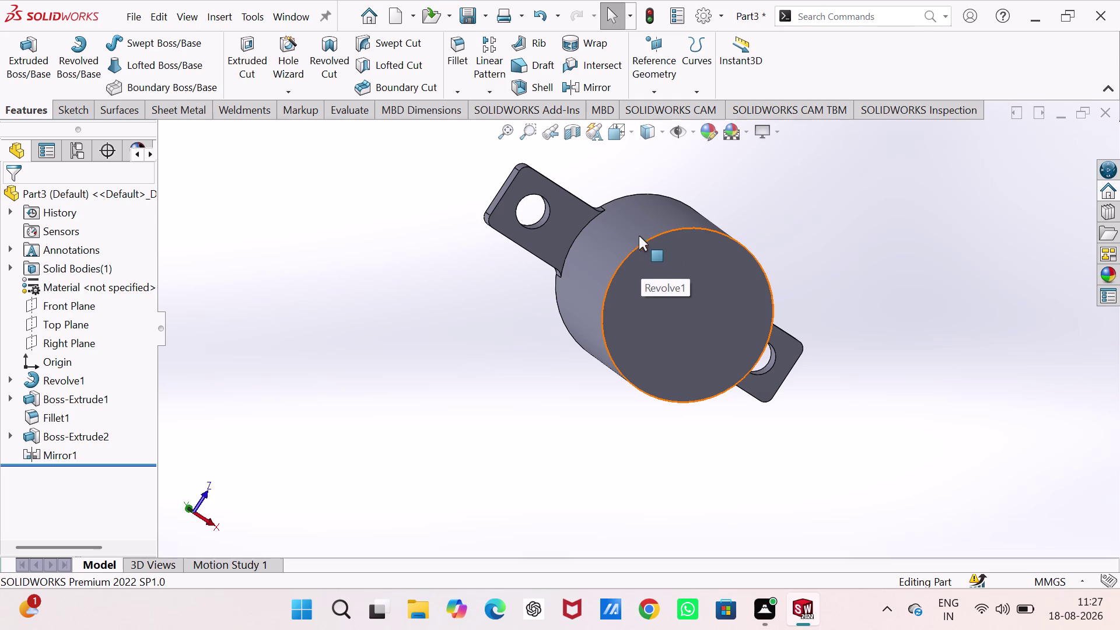
click(647, 258)
click(707, 219)
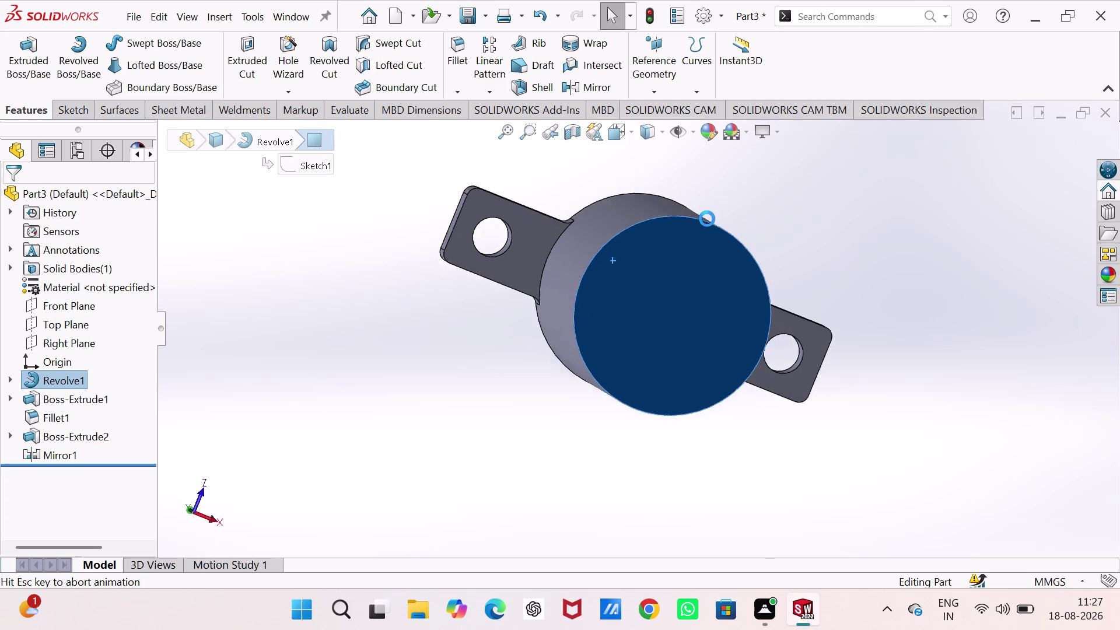
click(828, 205)
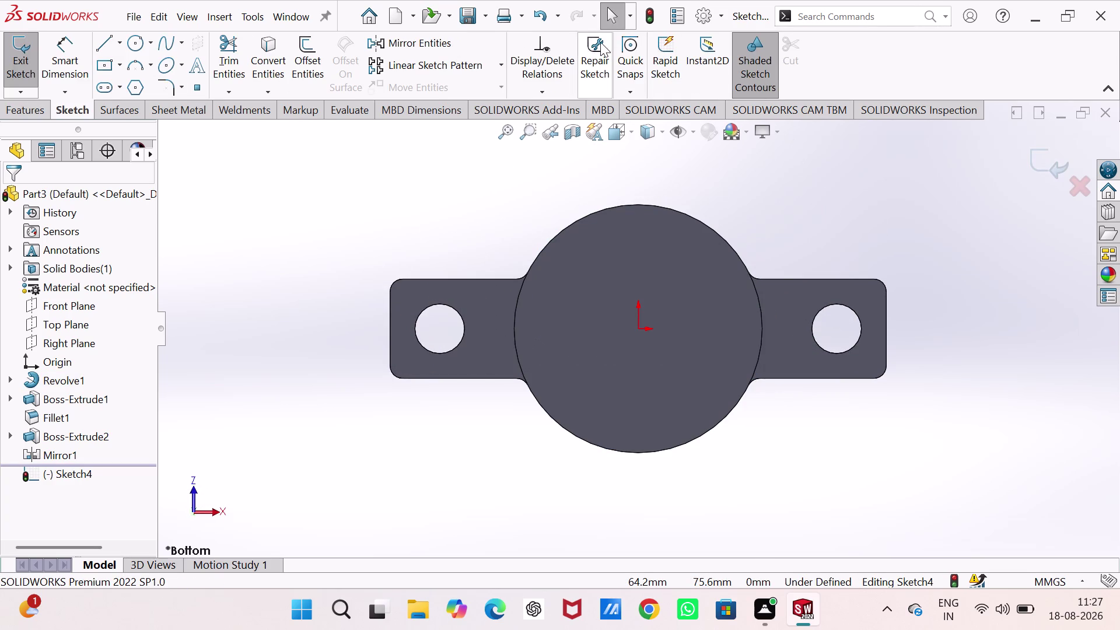
Project the left and right tab face outlines into the sketch with Convert Entities.
click(274, 54)
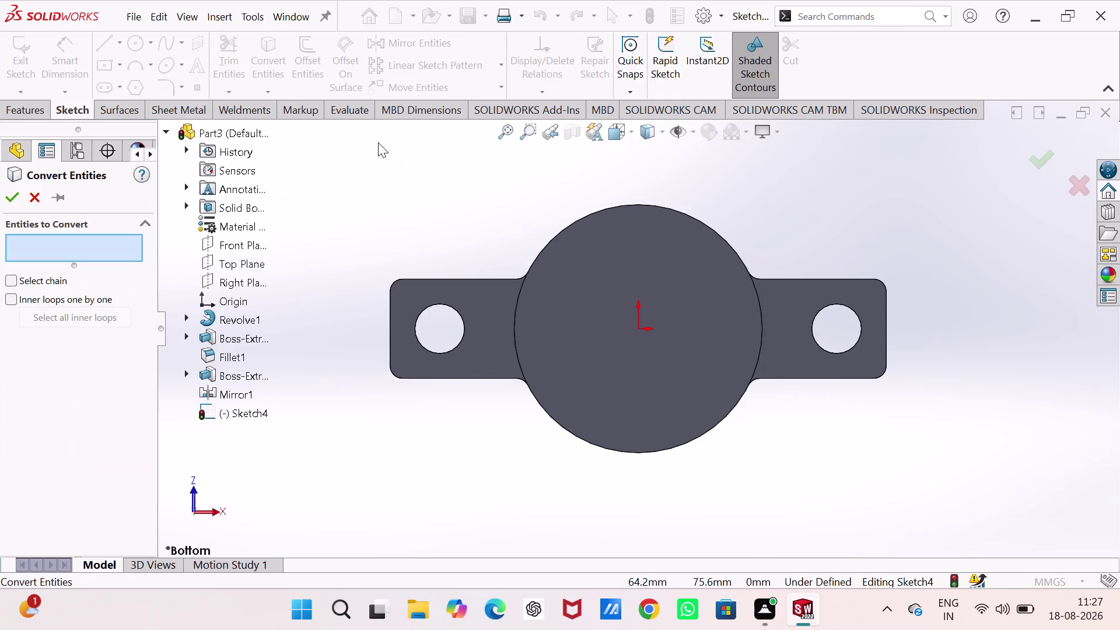
click(520, 279)
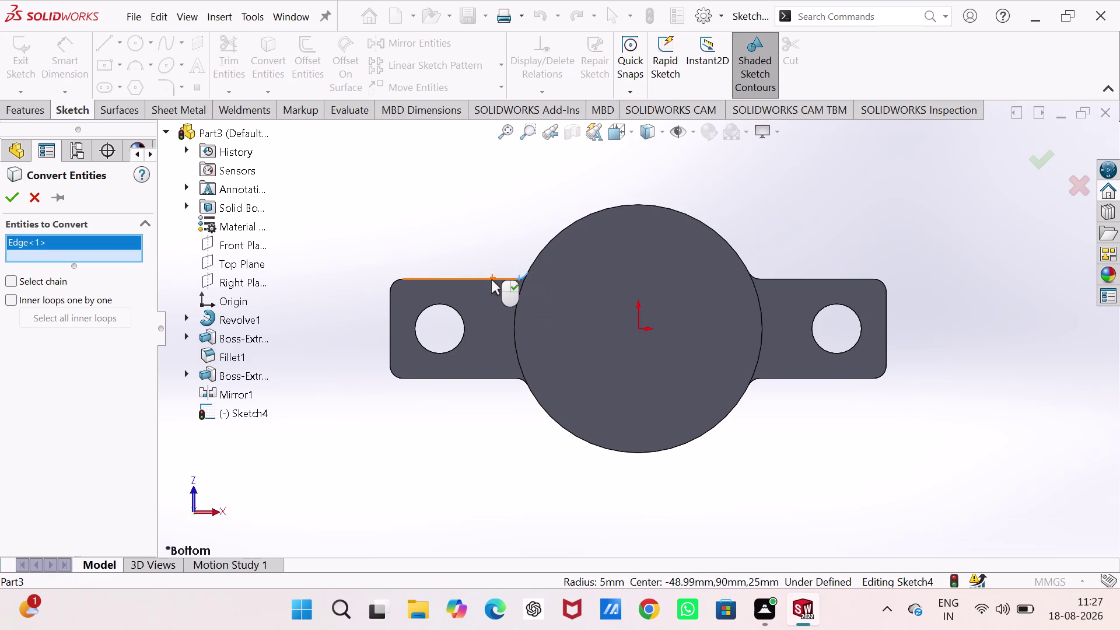
click(491, 279)
click(400, 277)
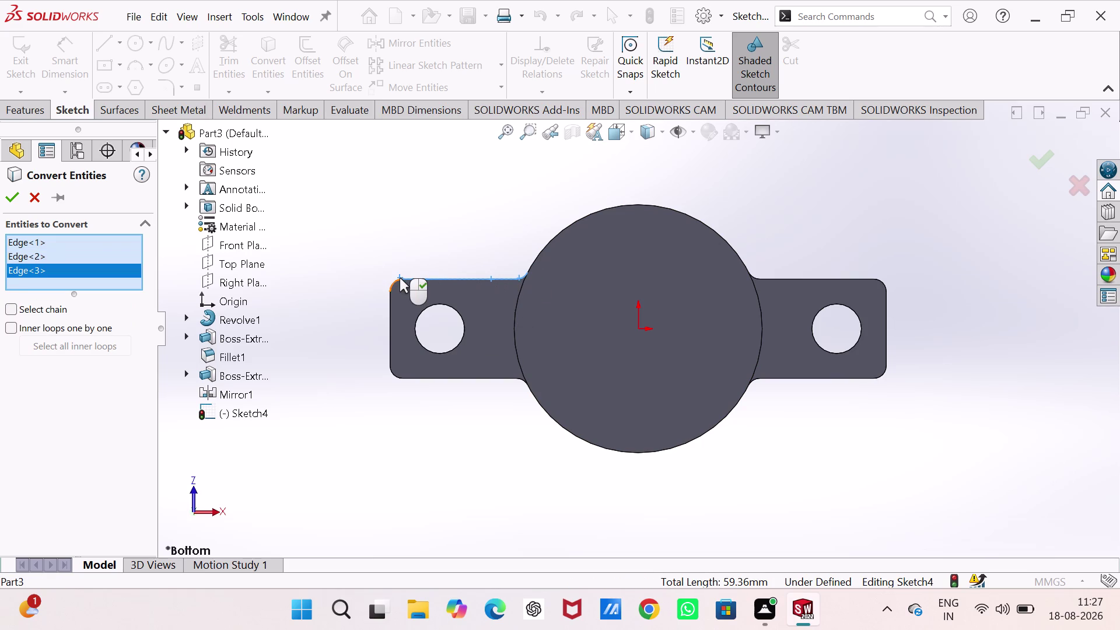
click(398, 310)
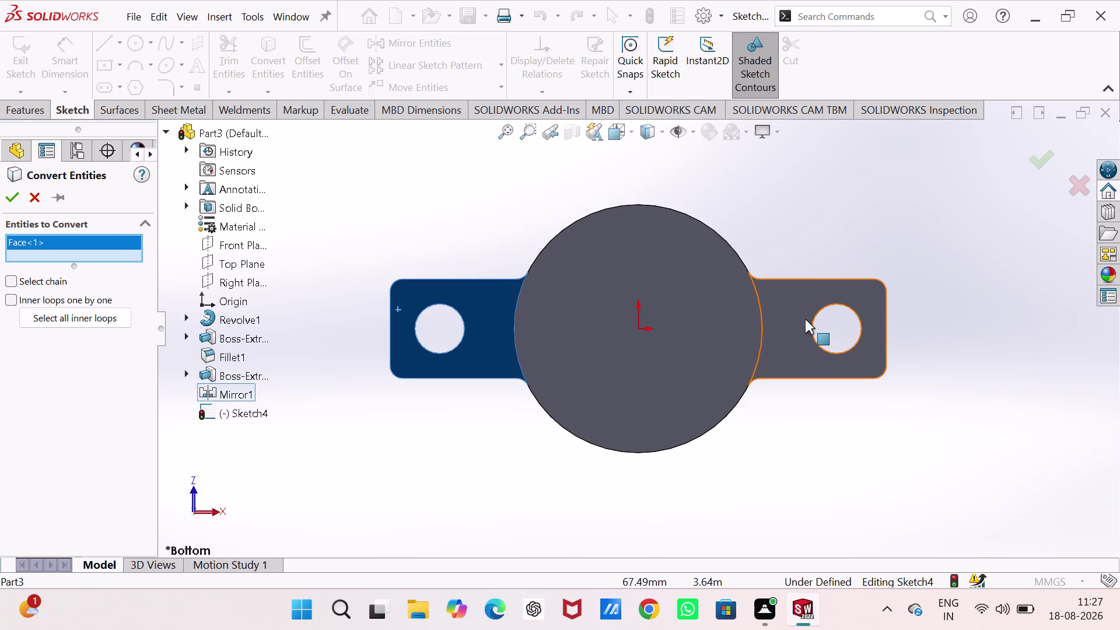
click(806, 323)
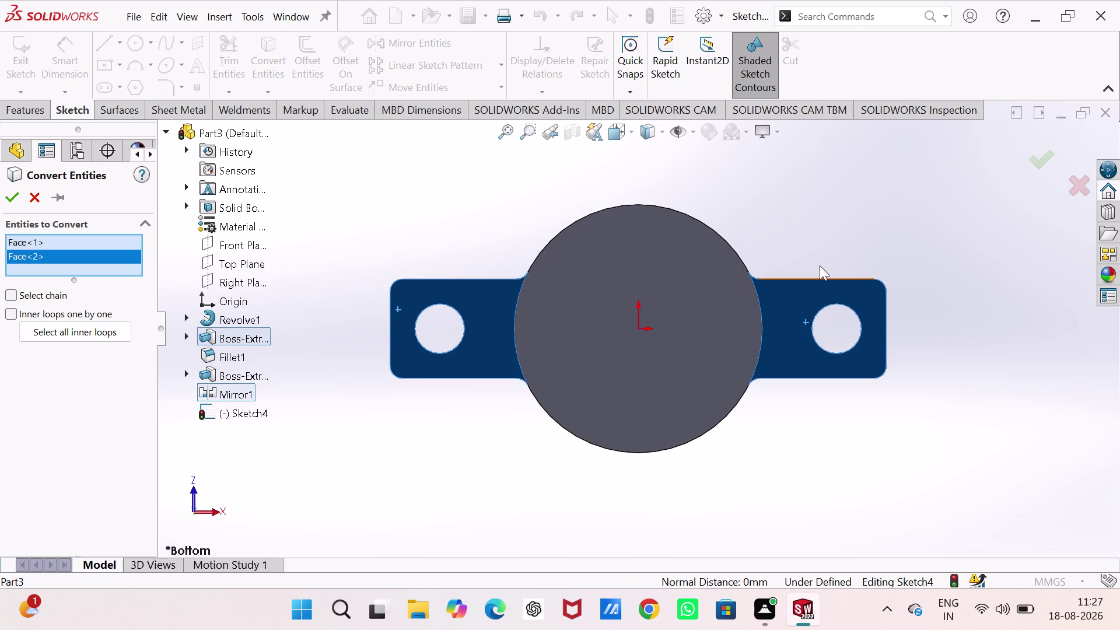
click(849, 193)
click(12, 197)
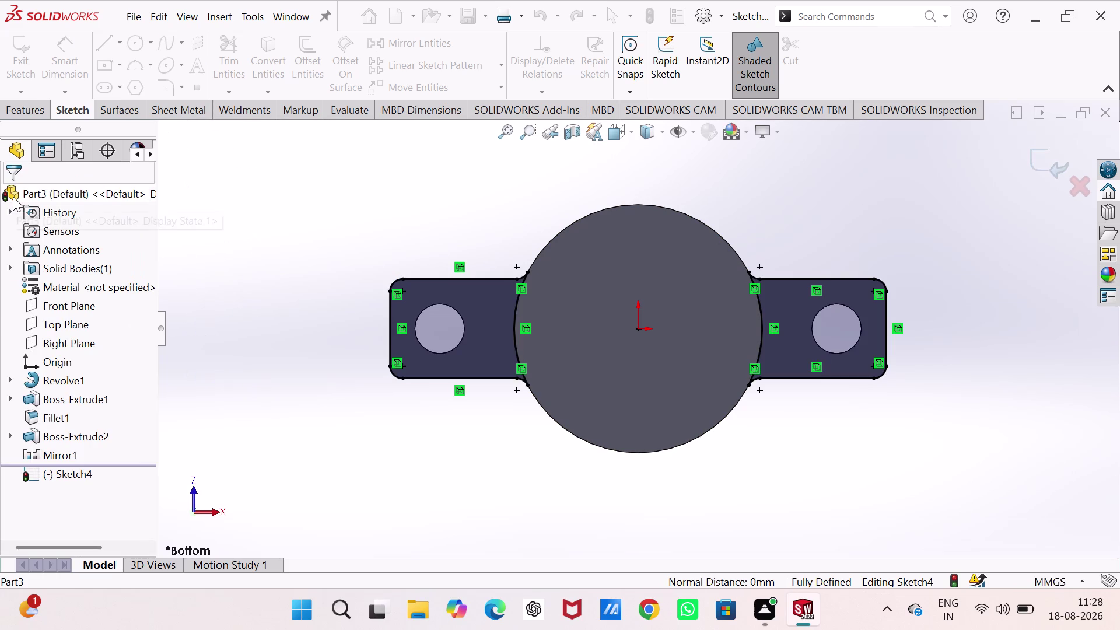
Orbit around the part to check the projected outlines, then exit Sketch4.
middle_drag(335, 221, 340, 252)
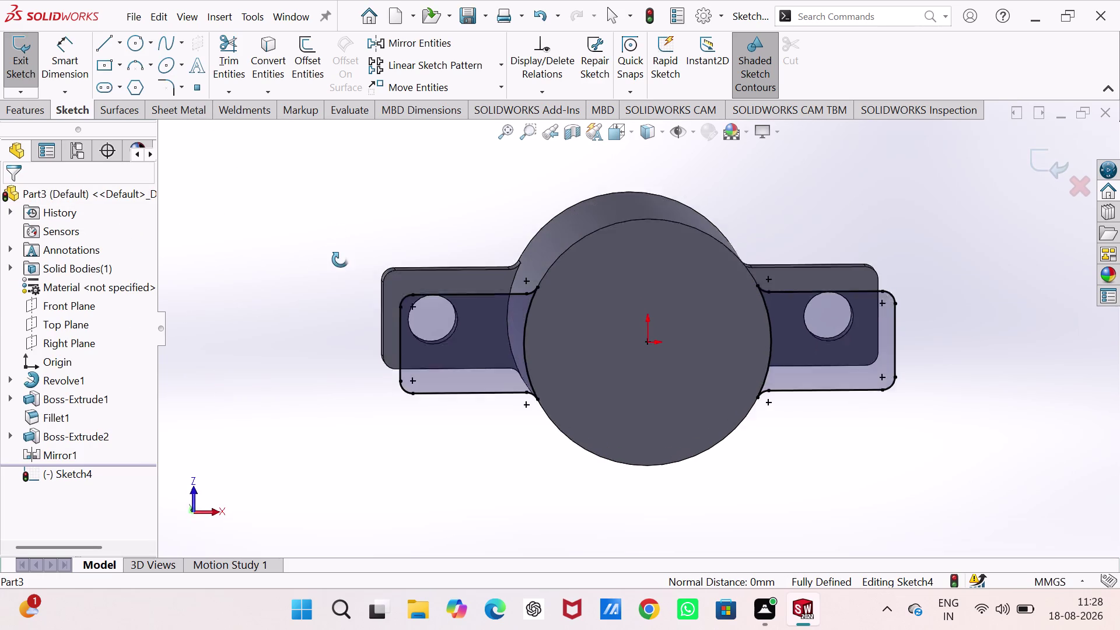
middle_drag(340, 252, 175, 382)
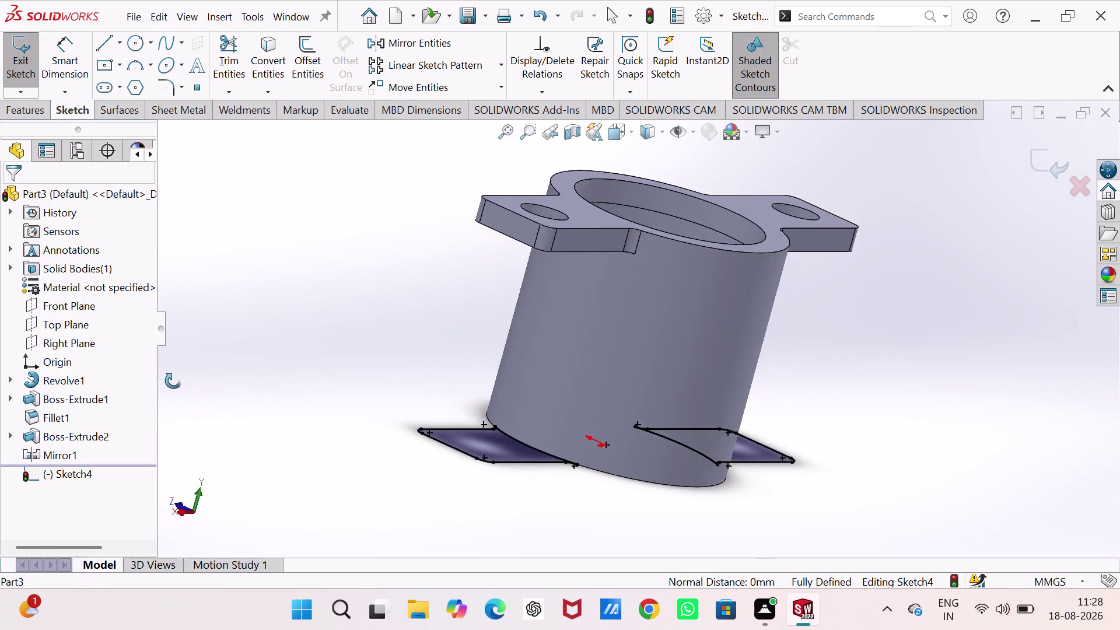
middle_drag(175, 382, 151, 475)
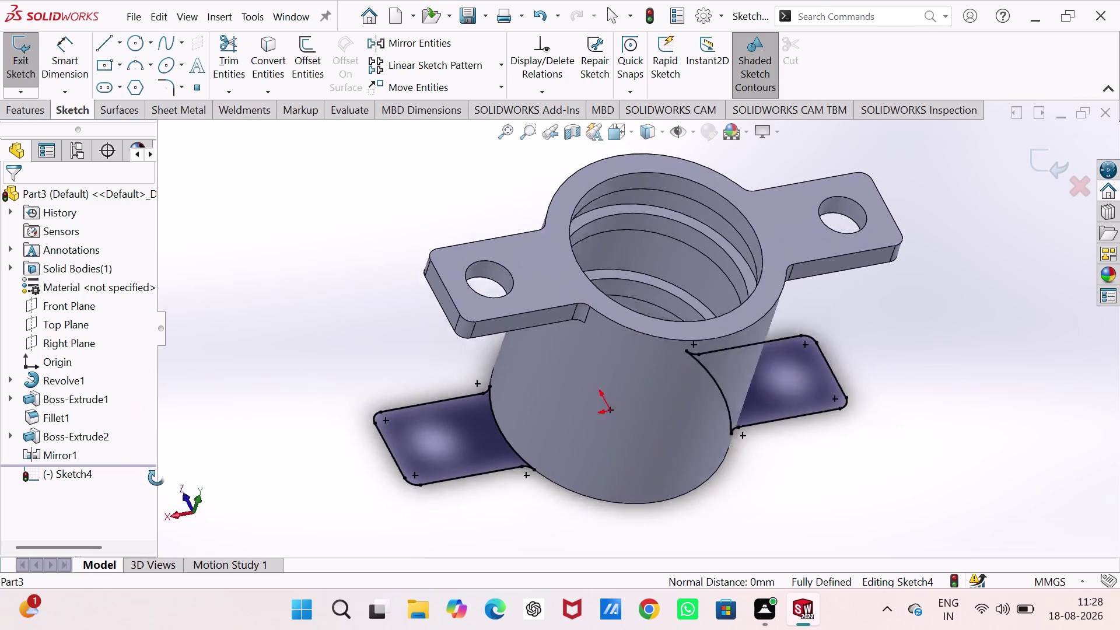
middle_drag(151, 475, 201, 267)
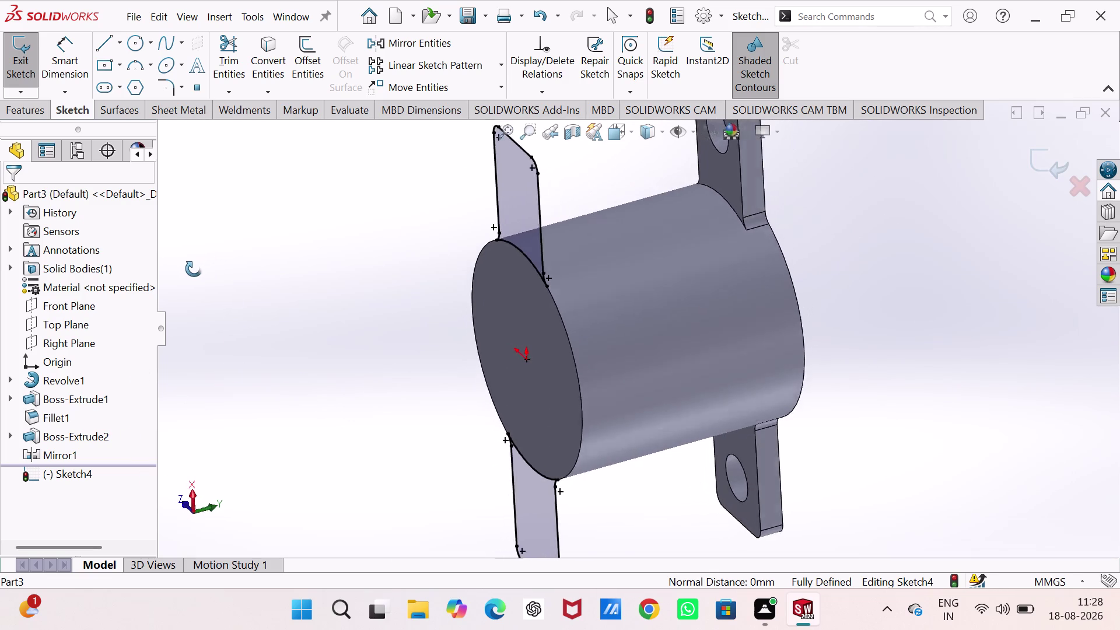
middle_drag(202, 266, 95, 345)
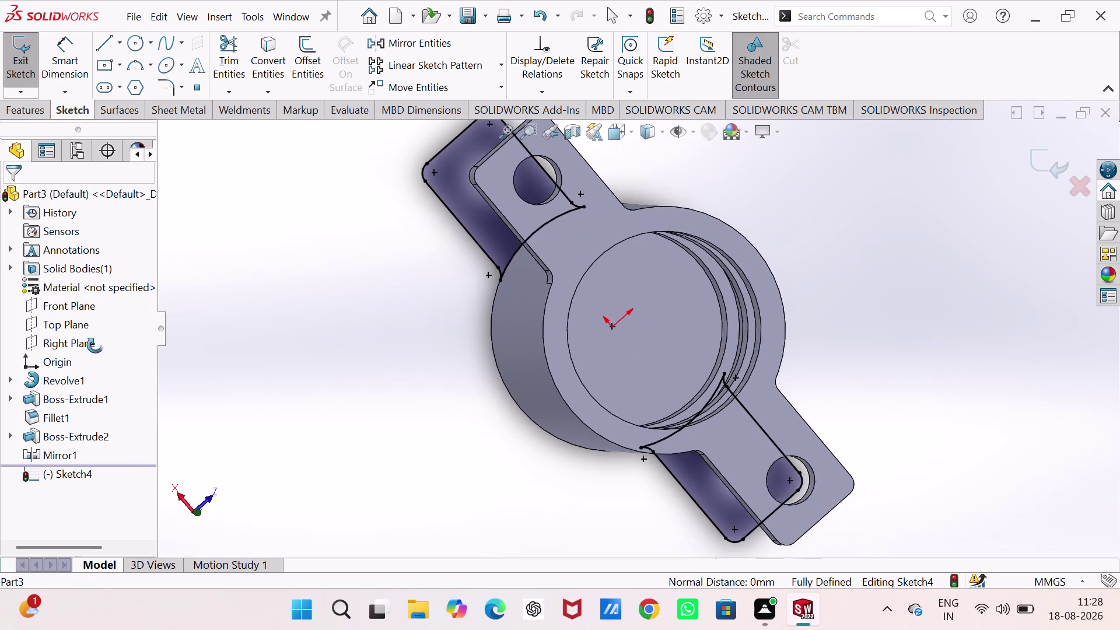
middle_drag(95, 346, 114, 252)
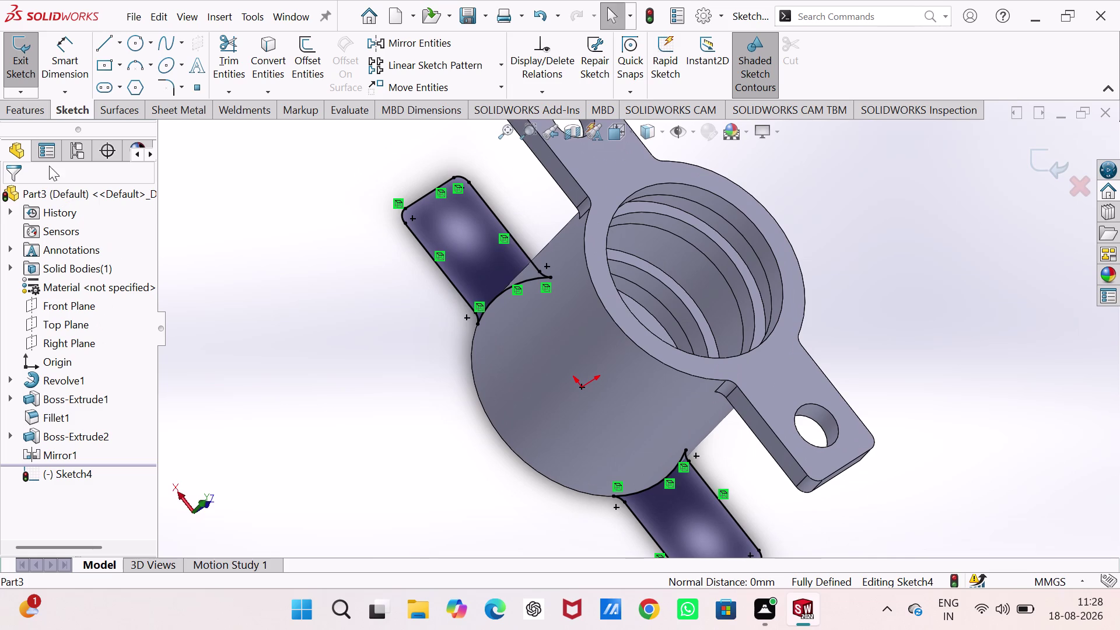
click(20, 59)
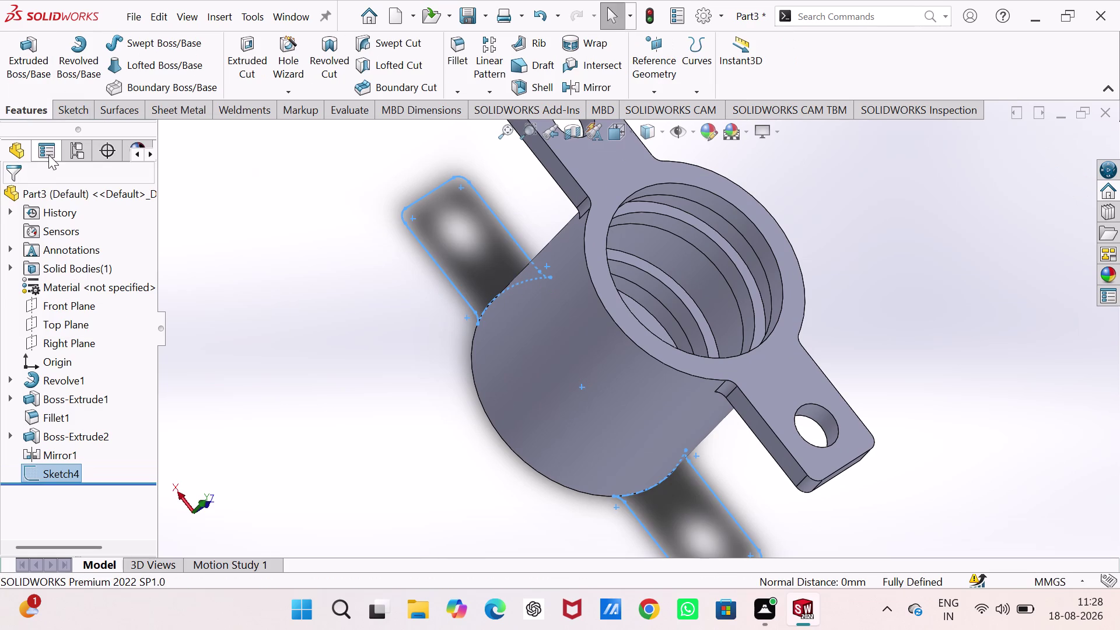
Extrude Sketch4's tab outlines 10 mm Blind in the reversed direction.
click(29, 56)
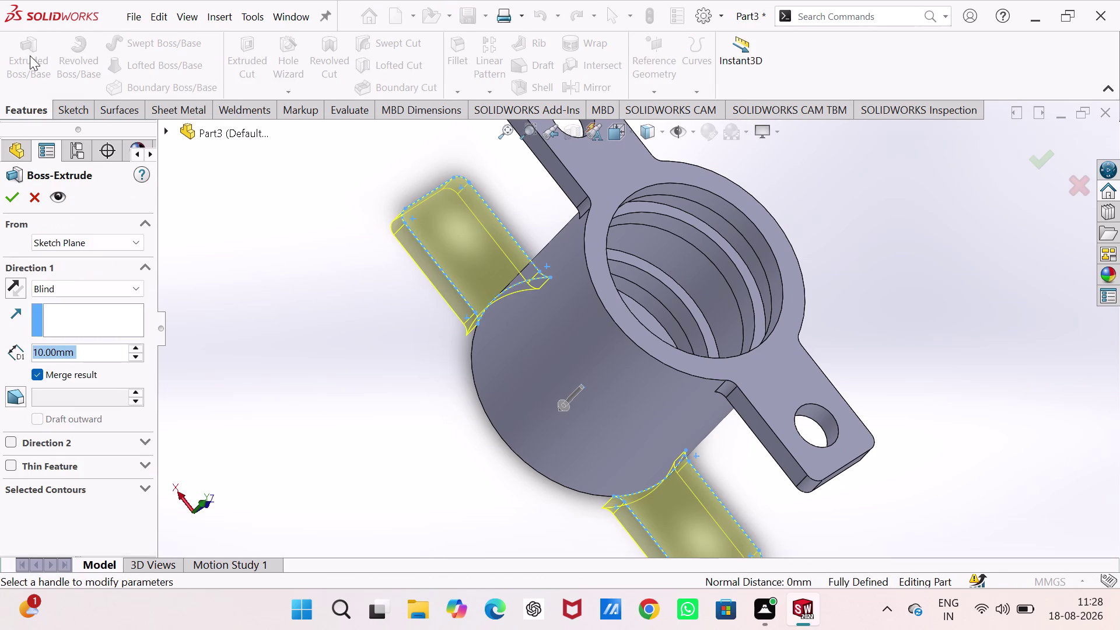
click(17, 277)
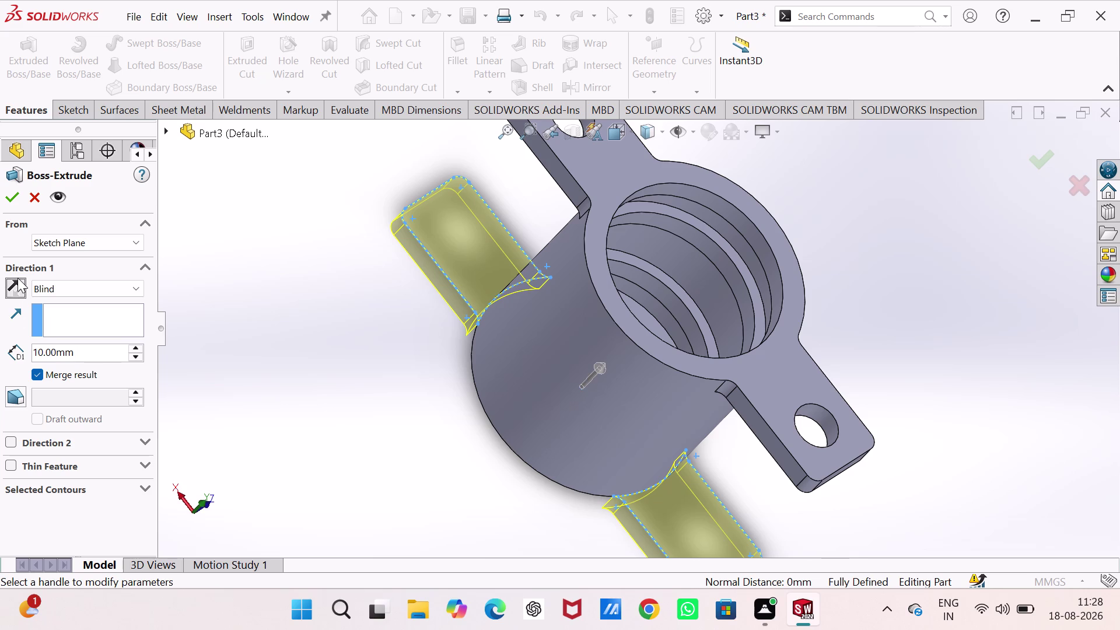
click(16, 194)
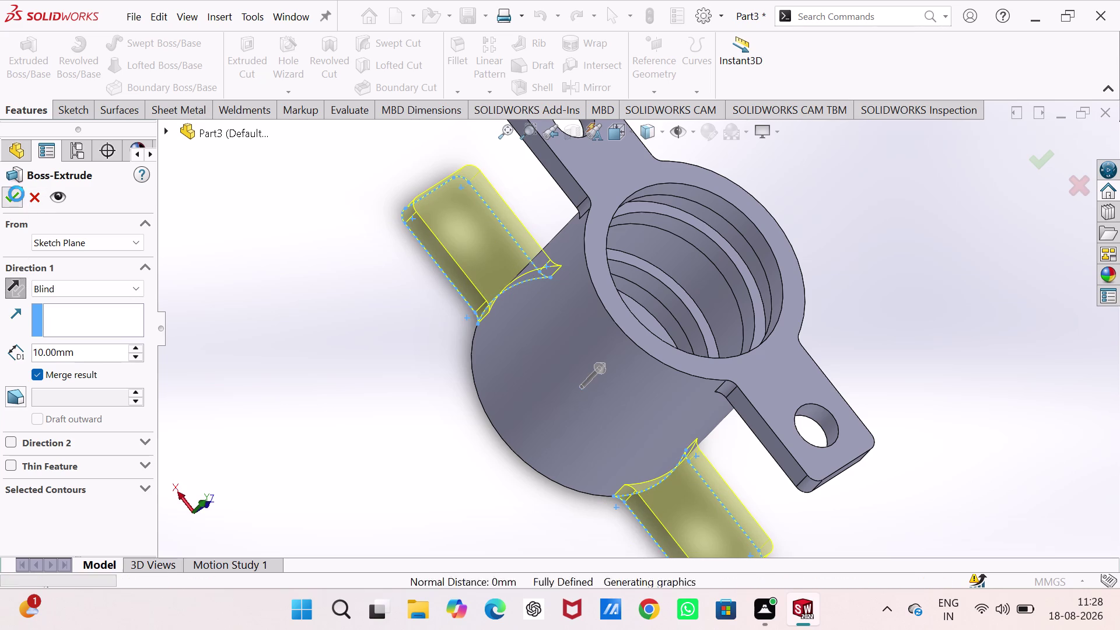
click(332, 348)
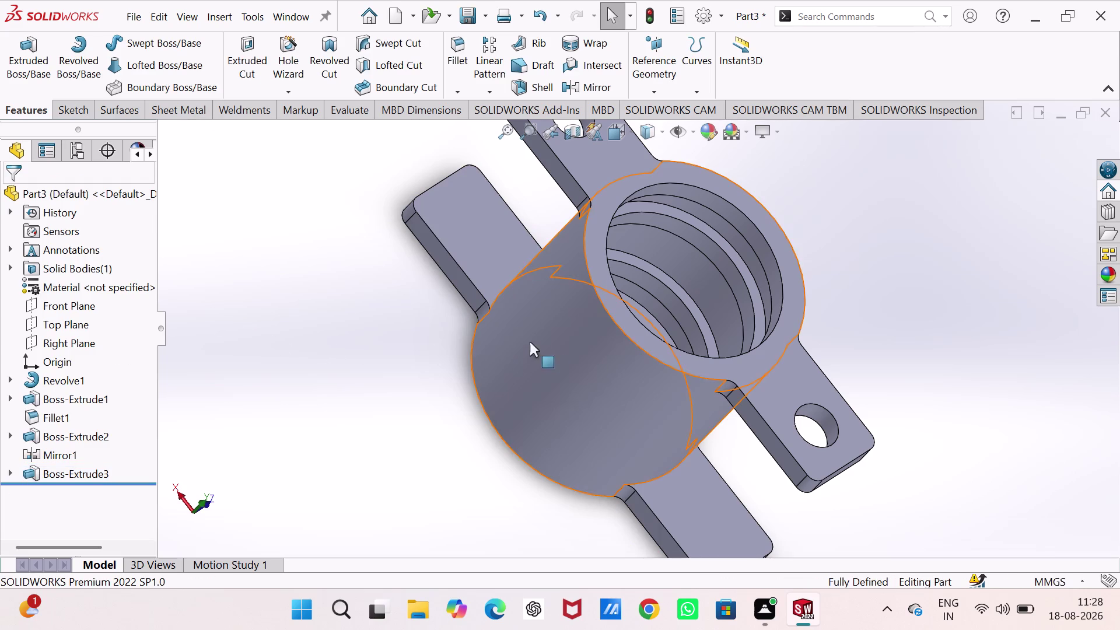
click(620, 172)
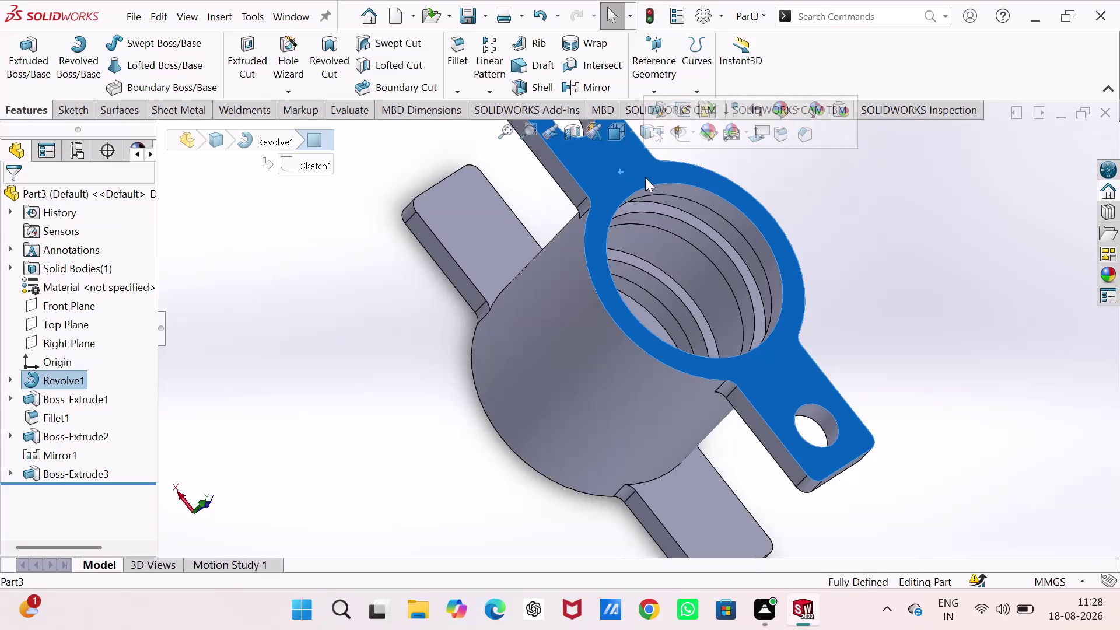
Reselect the top flange face, view it Normal To, and open a new sketch.
click(348, 368)
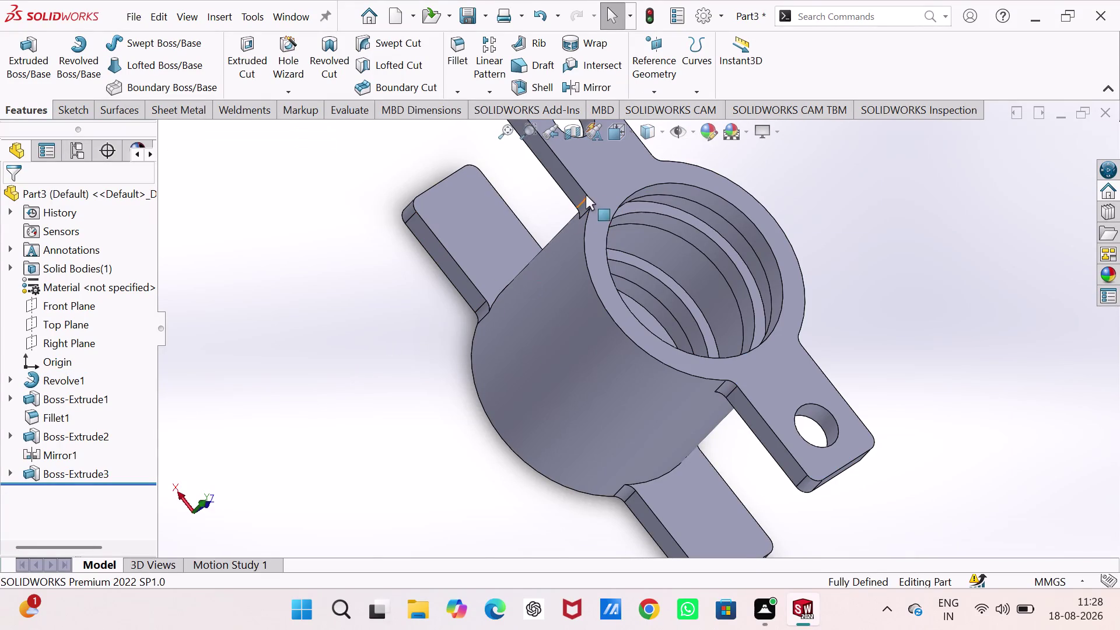
click(598, 186)
click(660, 156)
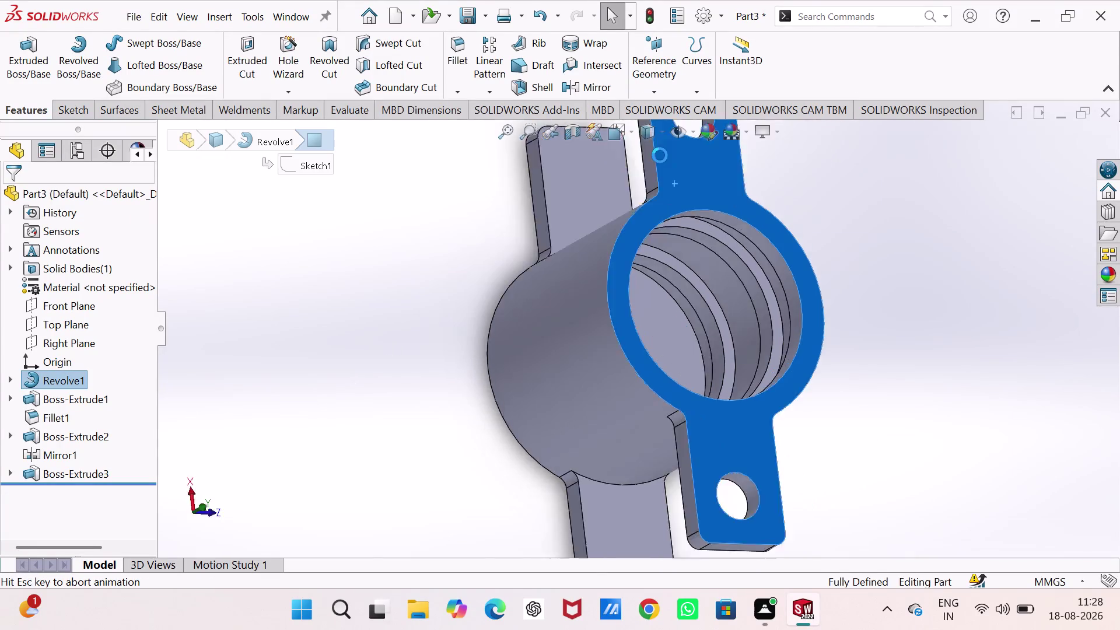
click(623, 178)
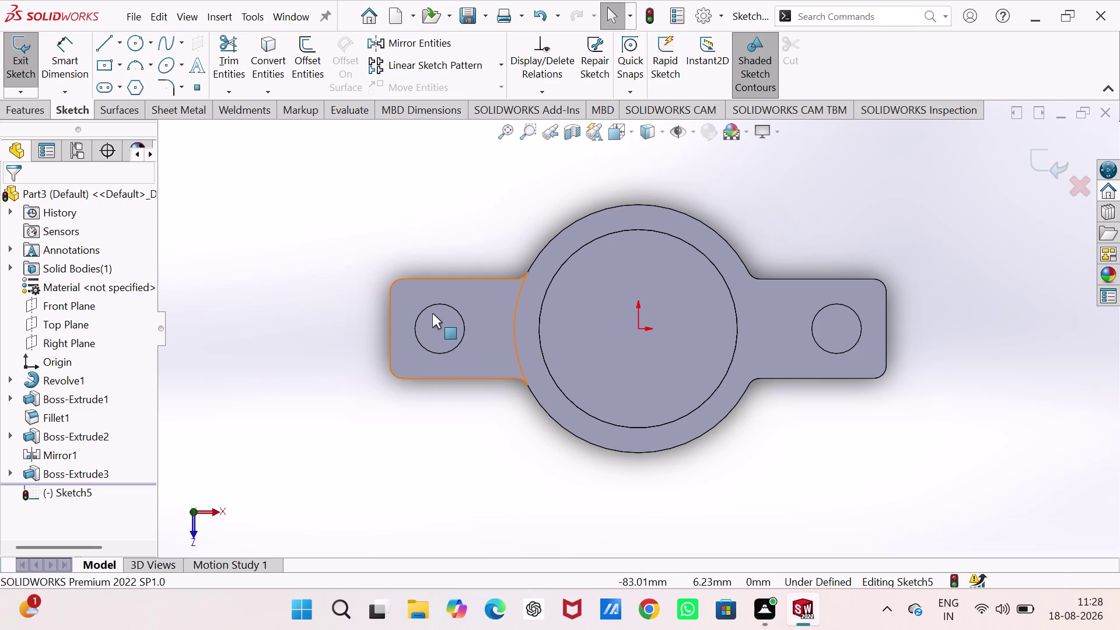
Project both 20 mm bolt-hole circle edges into Sketch5 with Convert Entities.
click(259, 43)
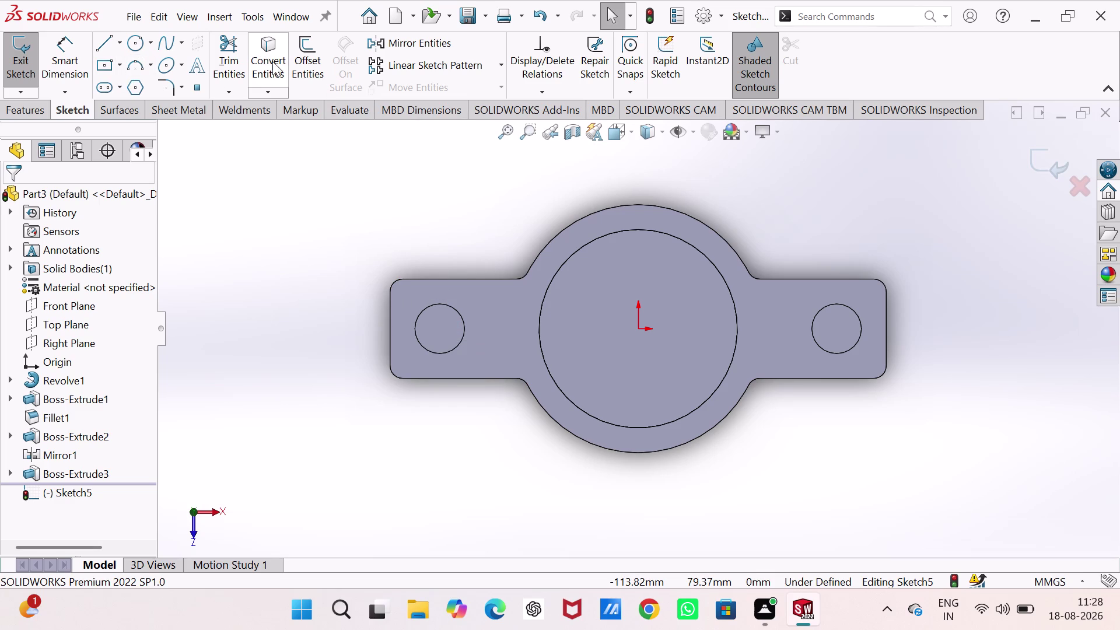
click(434, 304)
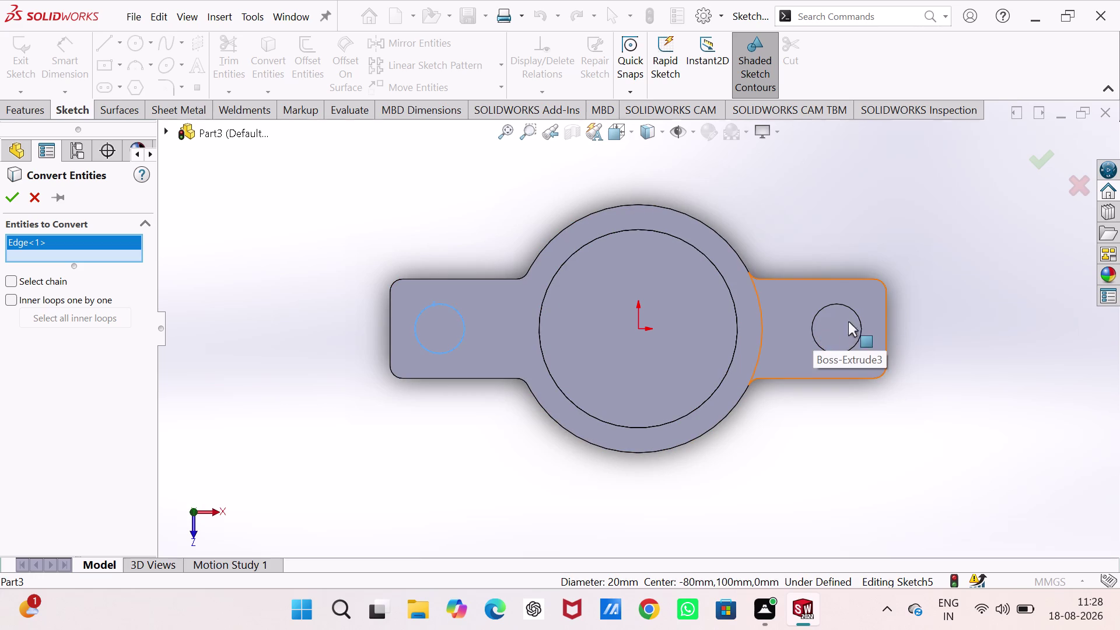
click(812, 329)
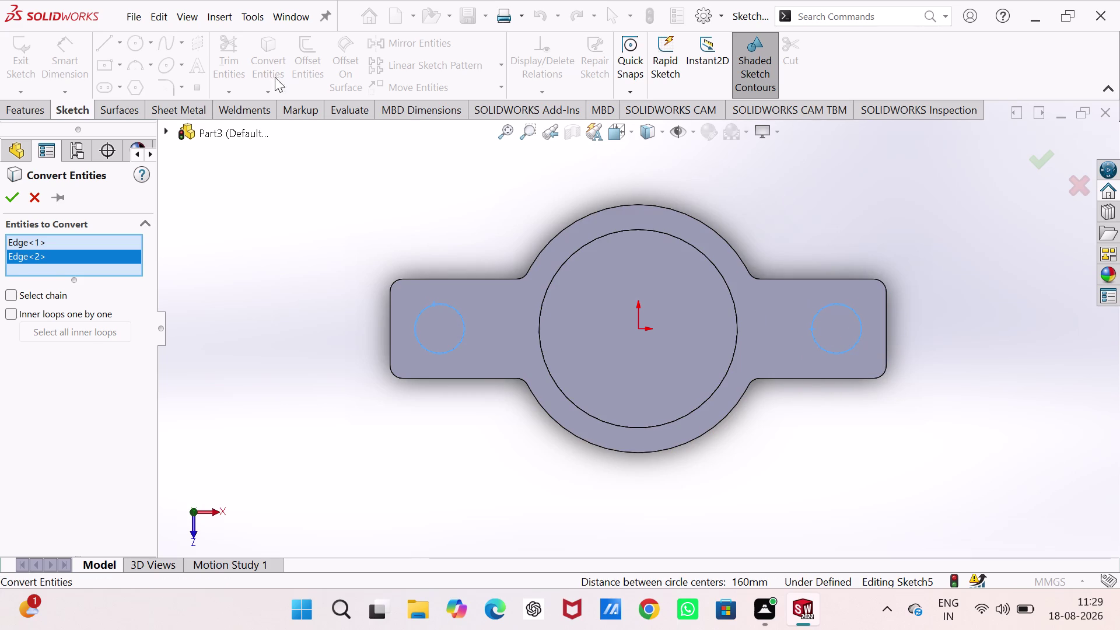
click(11, 199)
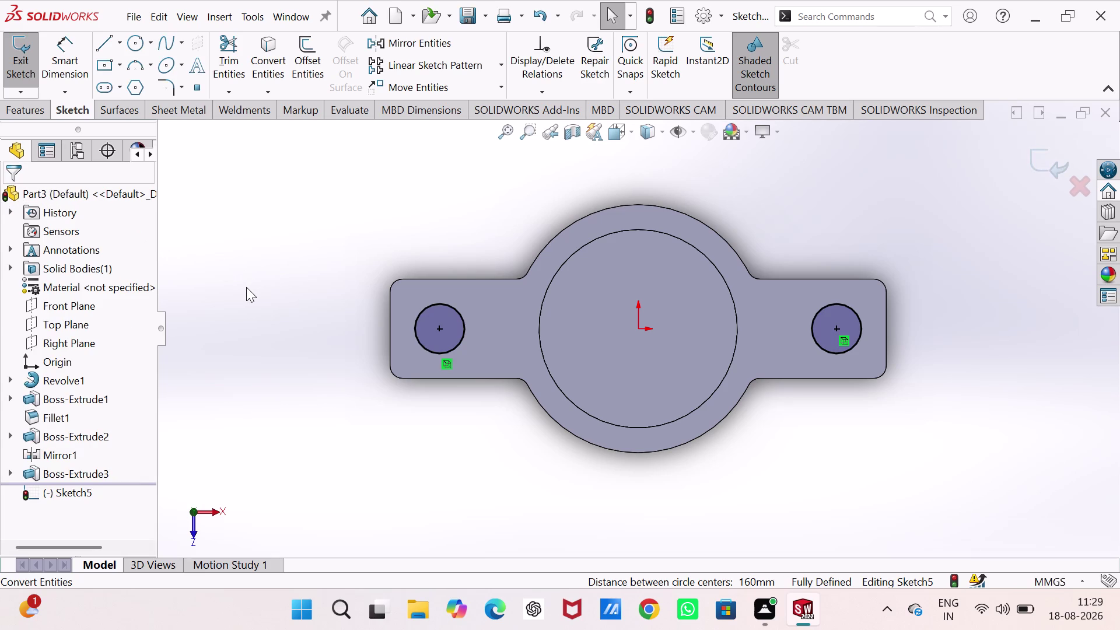
Exit the hole sketch and cut both holes Through All as Cut-Extrude1.
key(ctrl+7)
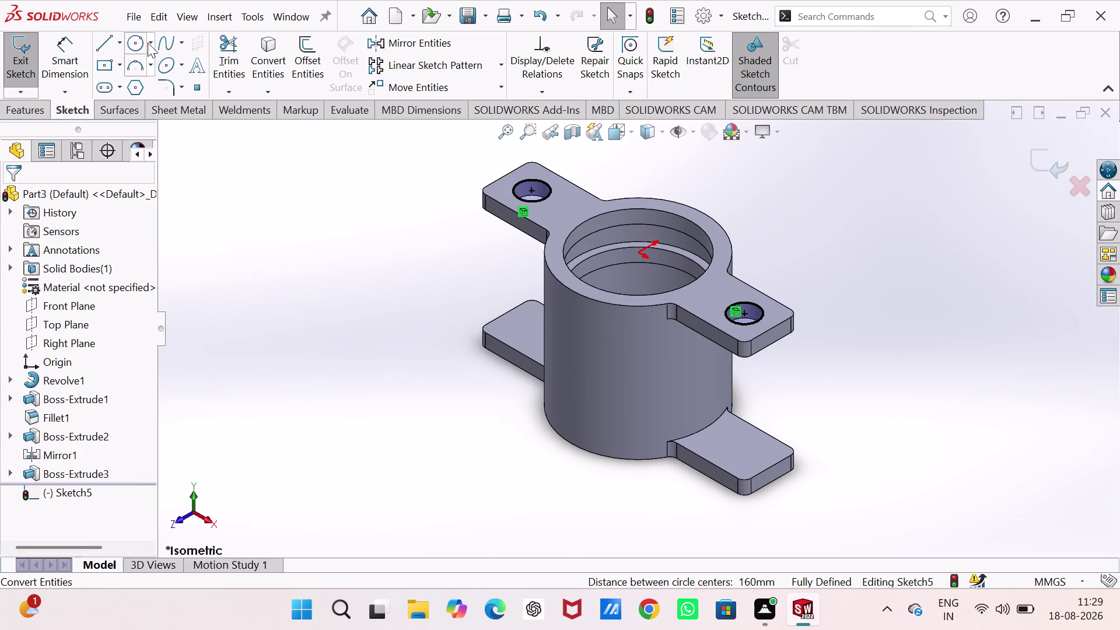
click(21, 64)
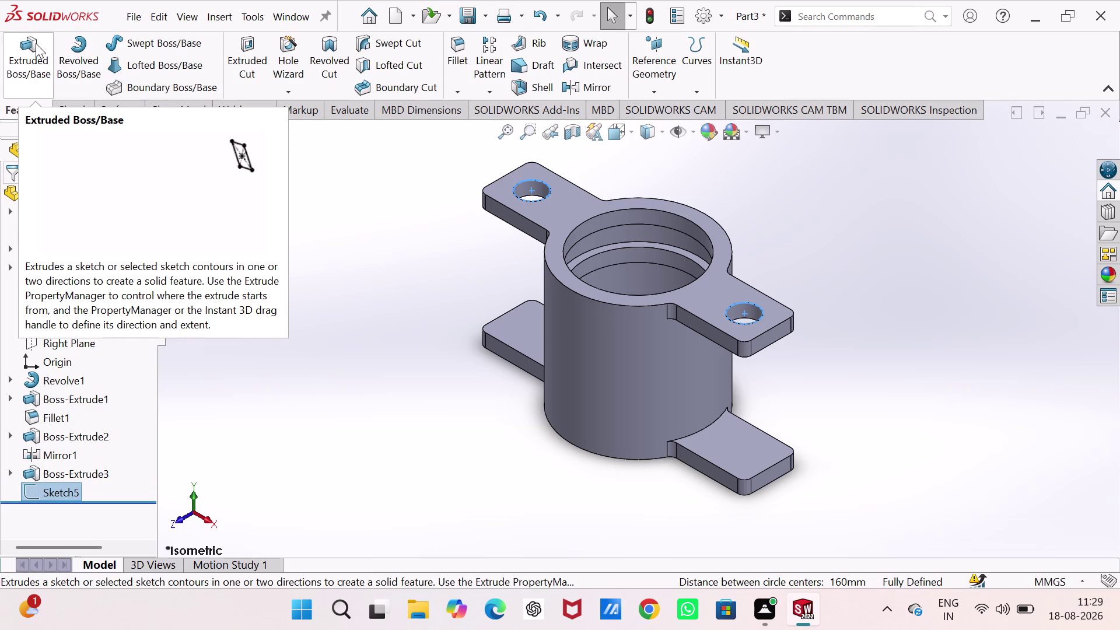
click(252, 54)
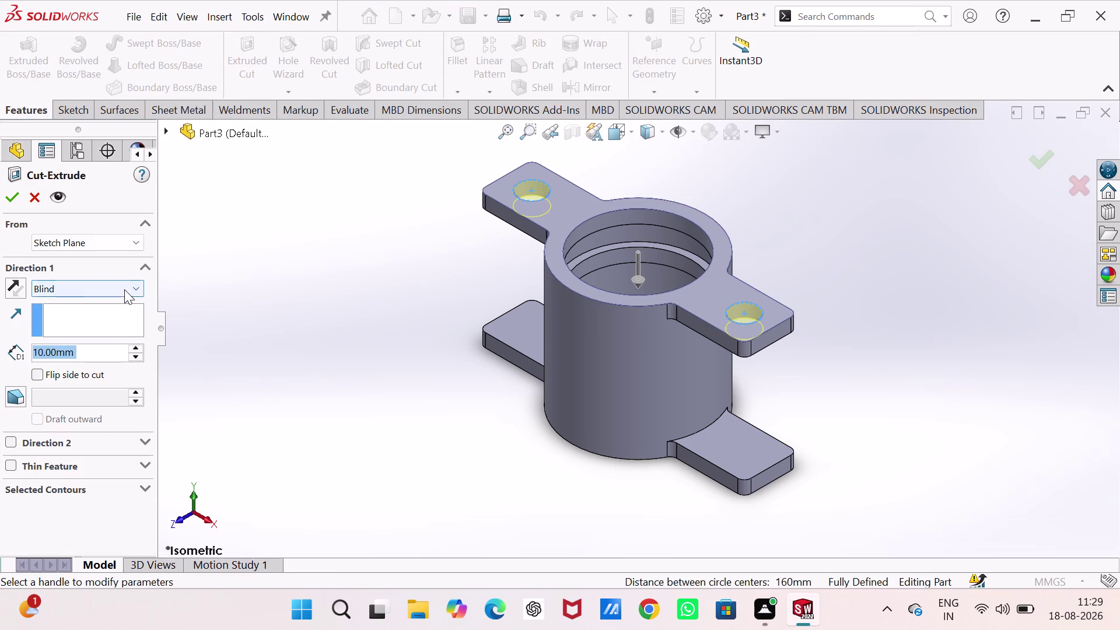
click(125, 290)
click(110, 319)
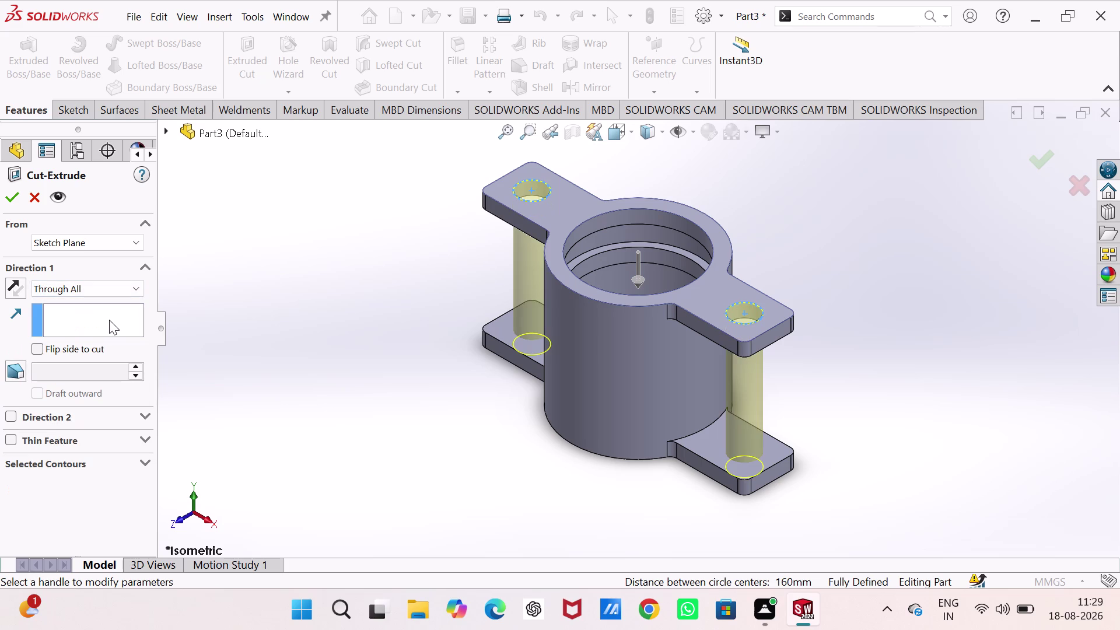
click(12, 202)
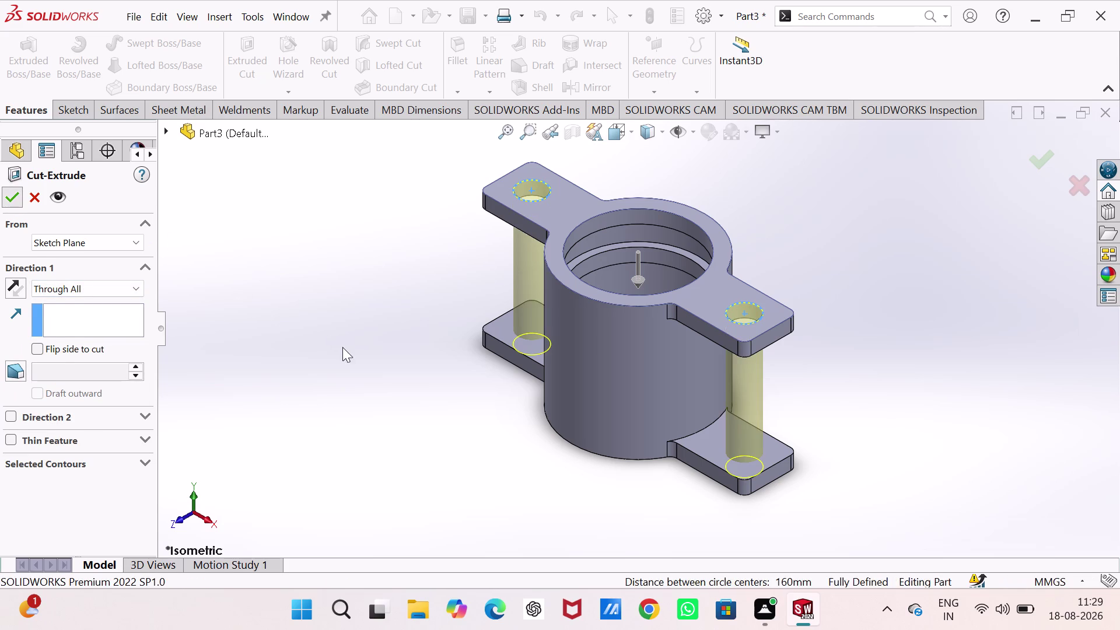
middle_drag(344, 349, 282, 231)
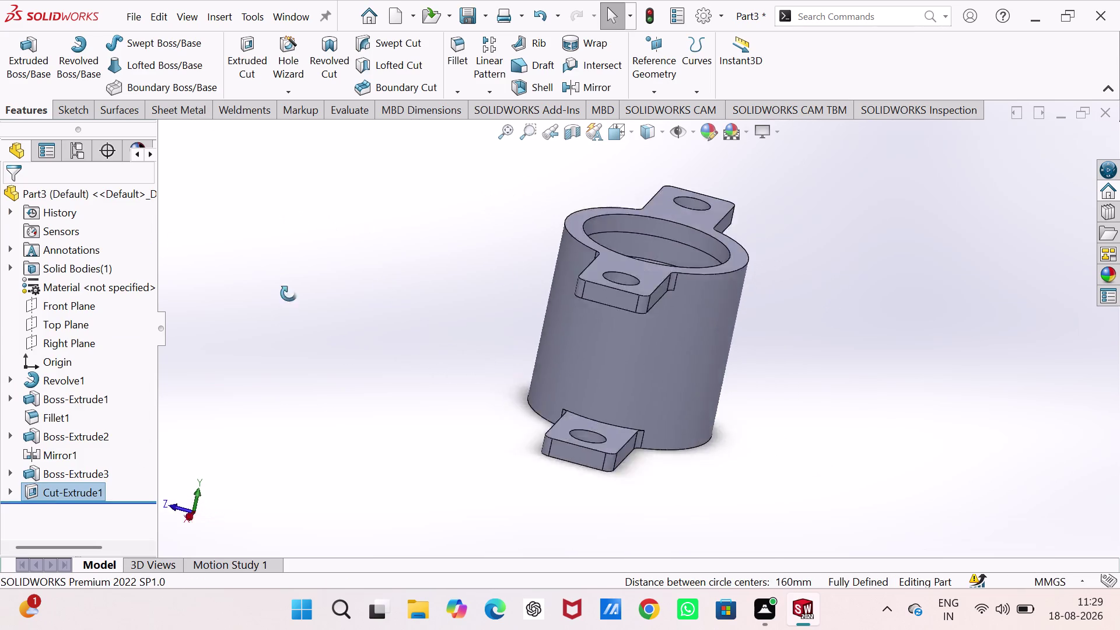
middle_drag(282, 231, 345, 339)
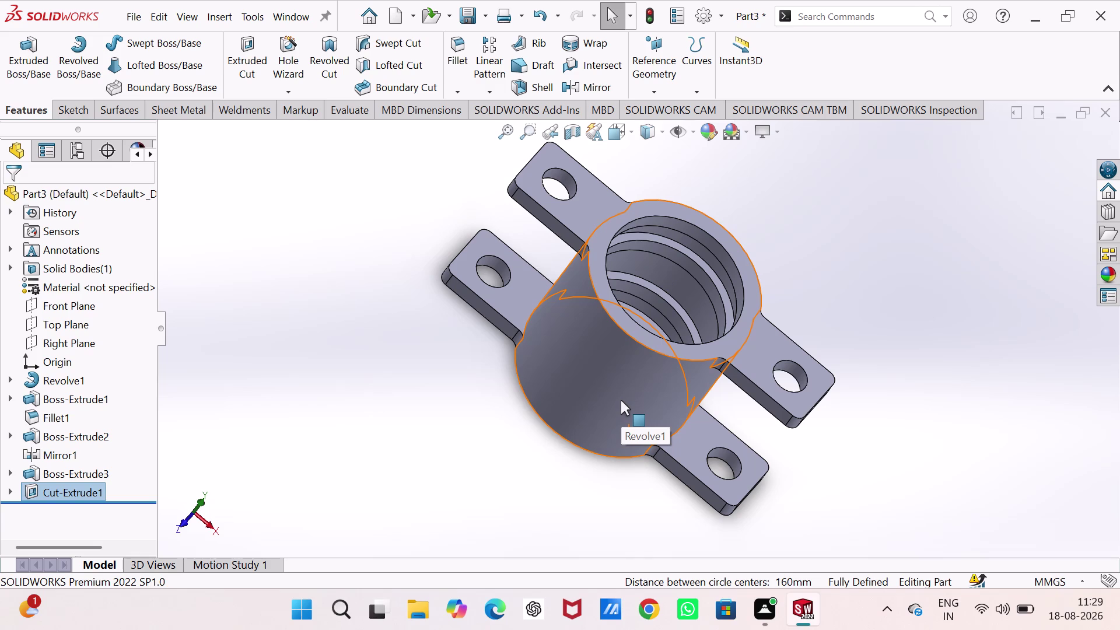
click(414, 329)
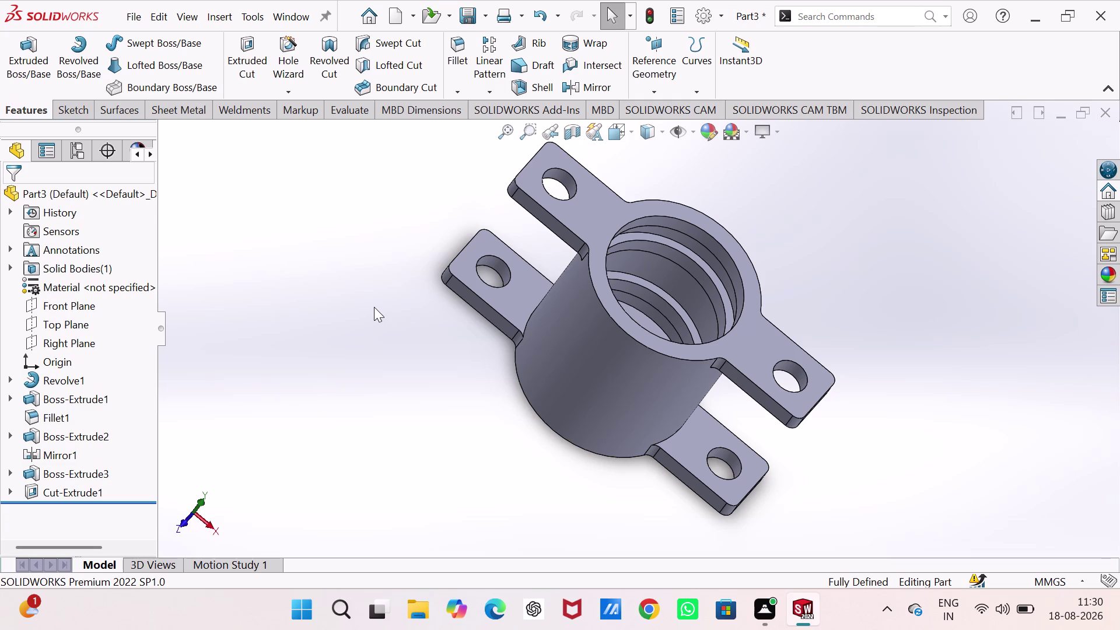
drag(134, 300, 1119, 629)
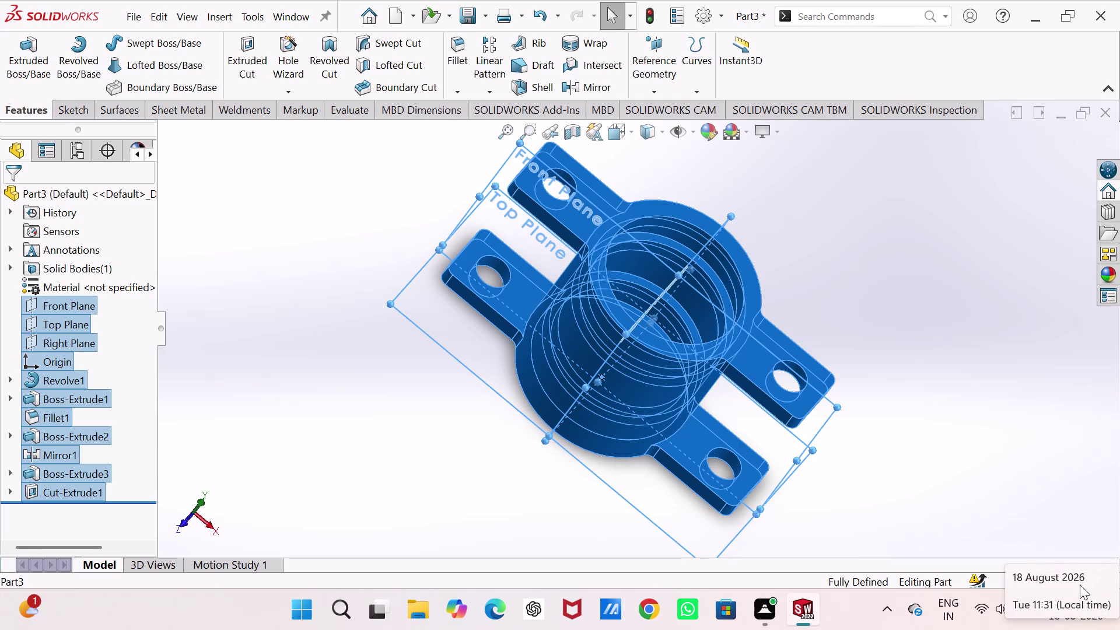
key(Escape)
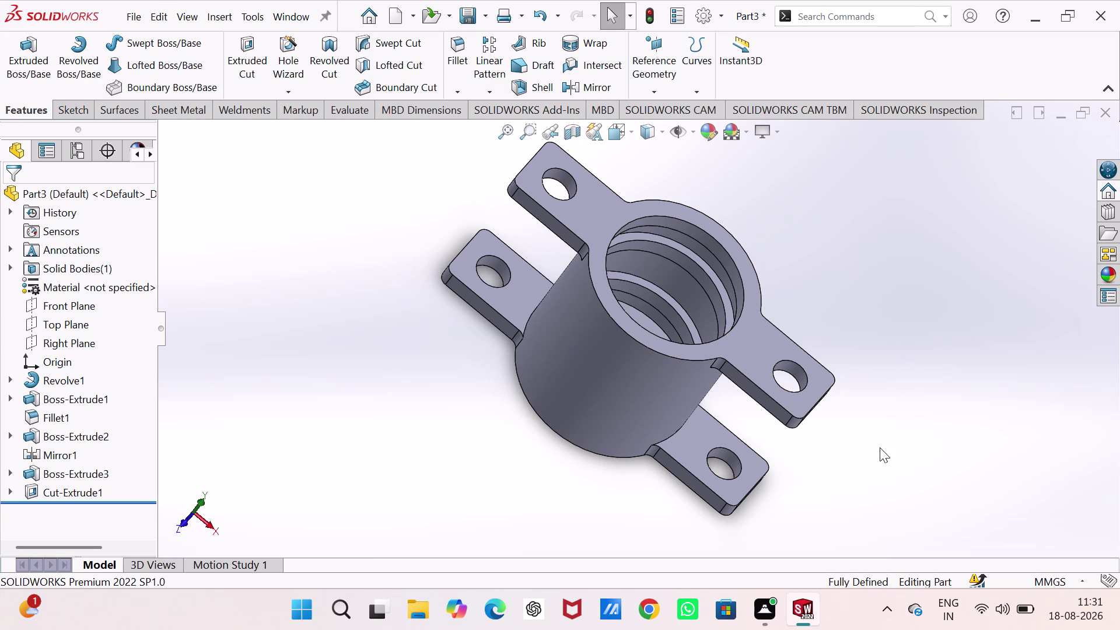
click(1110, 271)
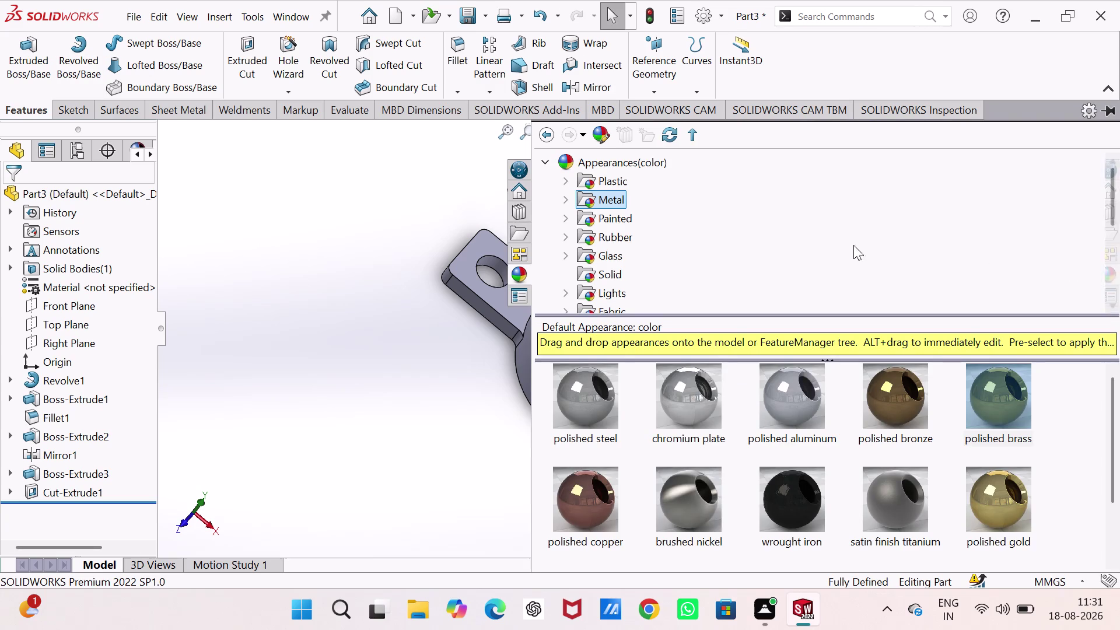
Apply a gold-toned brass metal appearance to the whole part, then return to isometric view.
drag(1004, 489, 423, 372)
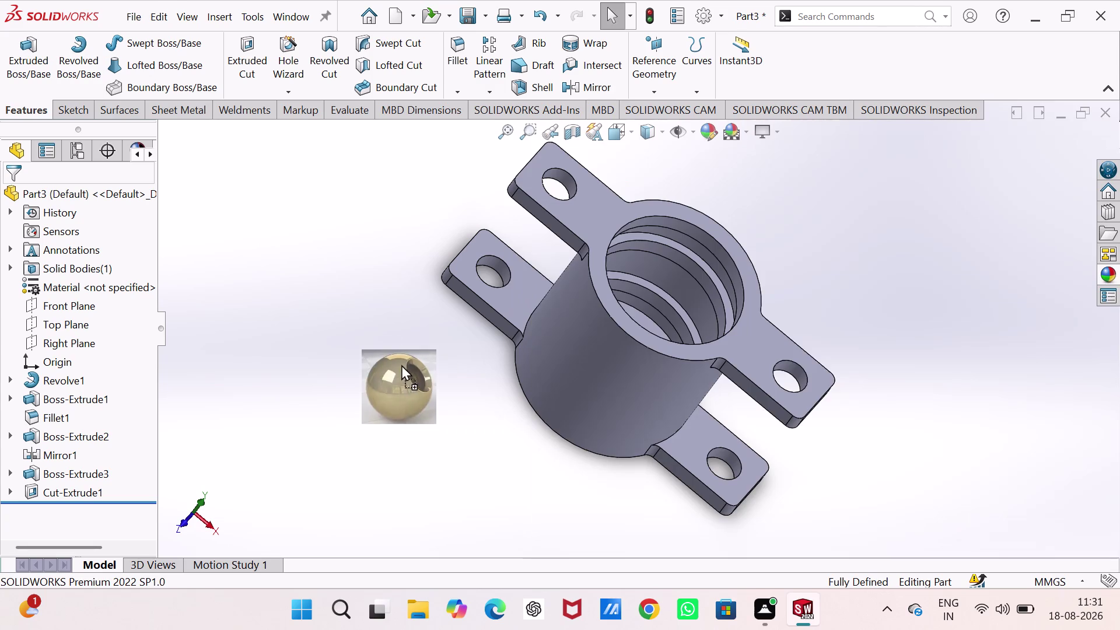
drag(423, 372, 612, 299)
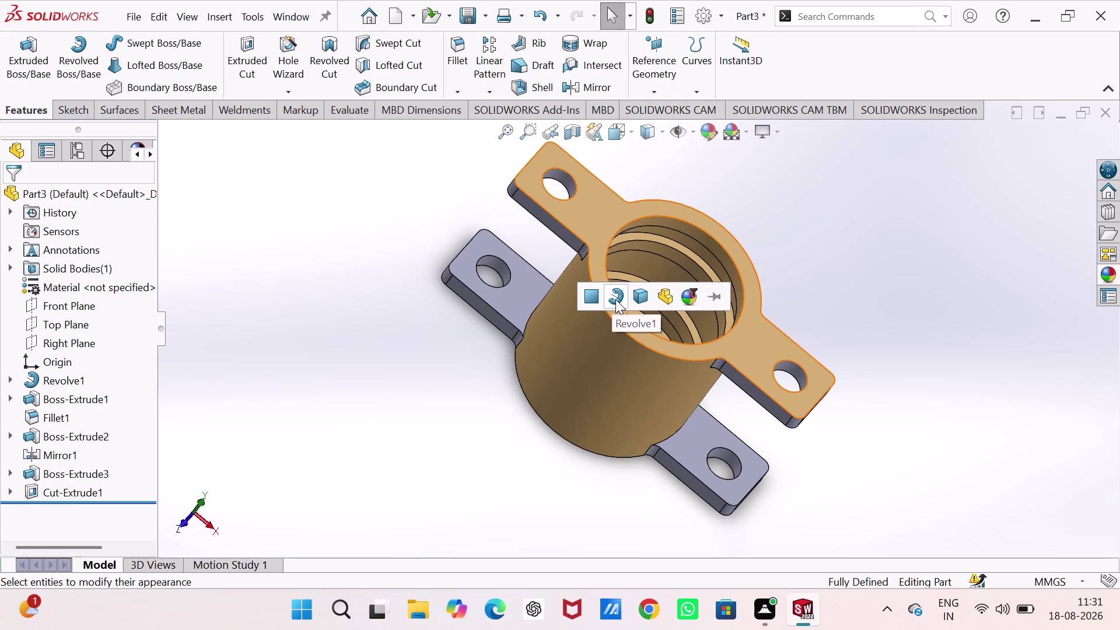
click(635, 299)
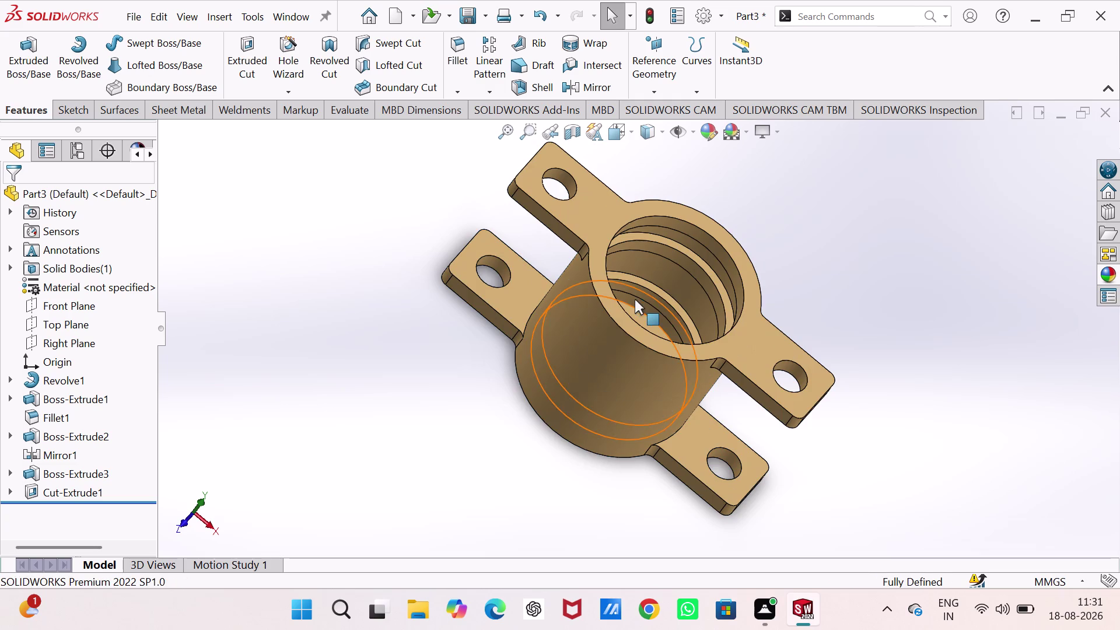
click(312, 352)
middle_drag(469, 349, 624, 266)
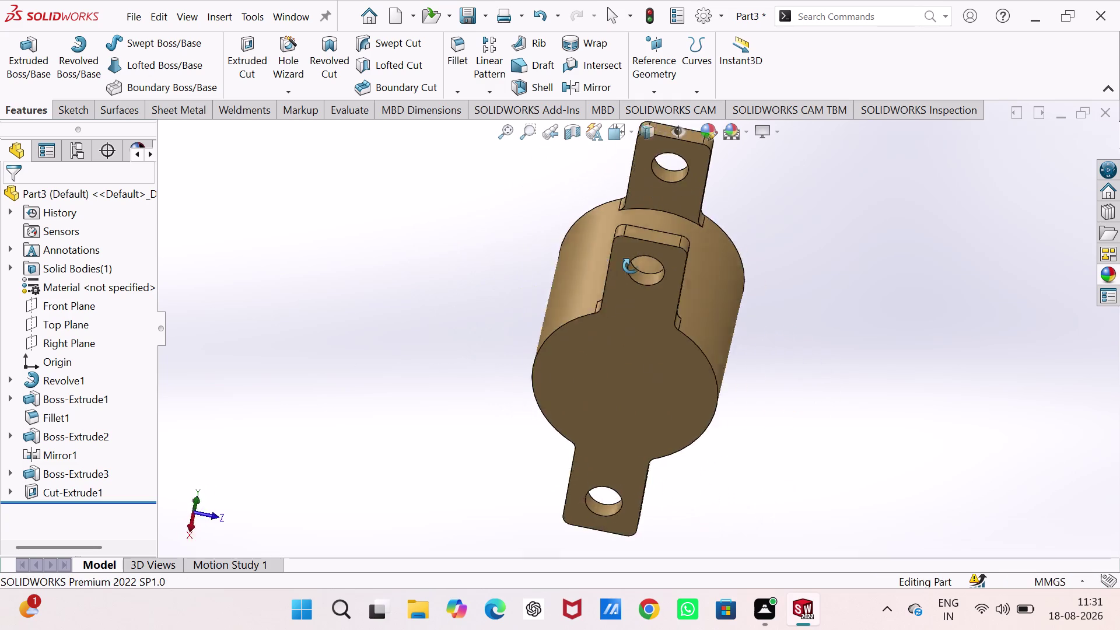
middle_drag(624, 266, 537, 543)
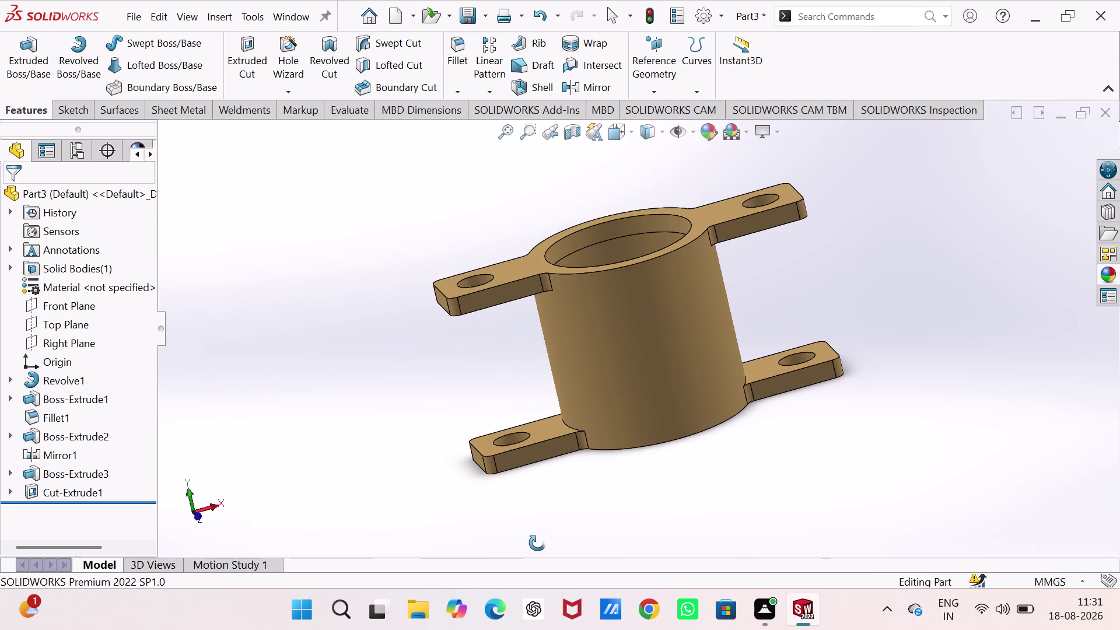
middle_drag(537, 544, 538, 544)
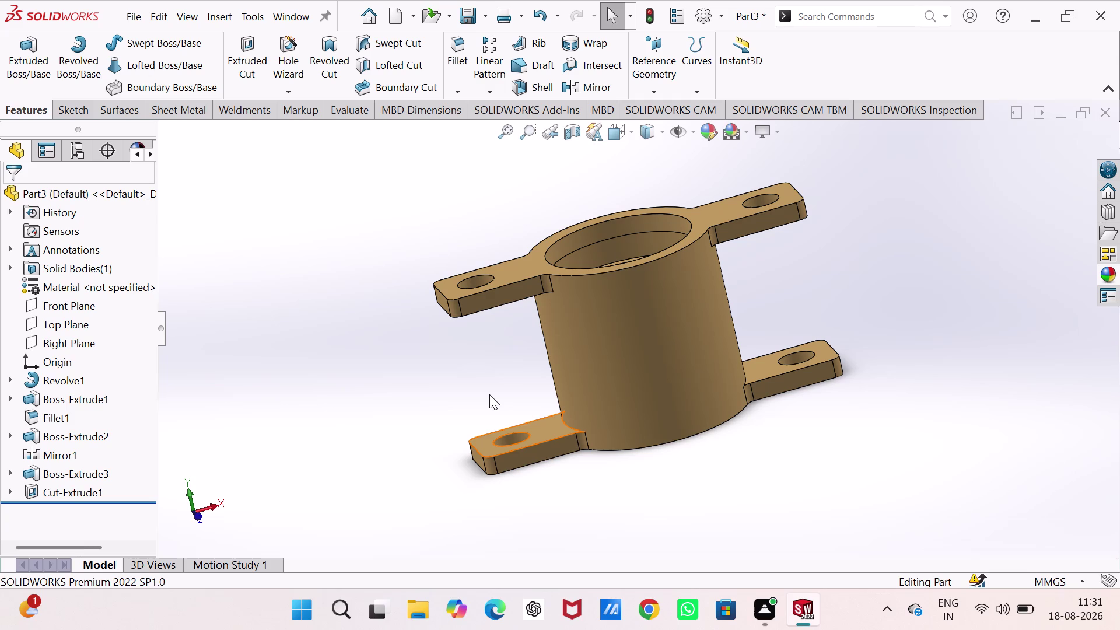
key(ctrl+7)
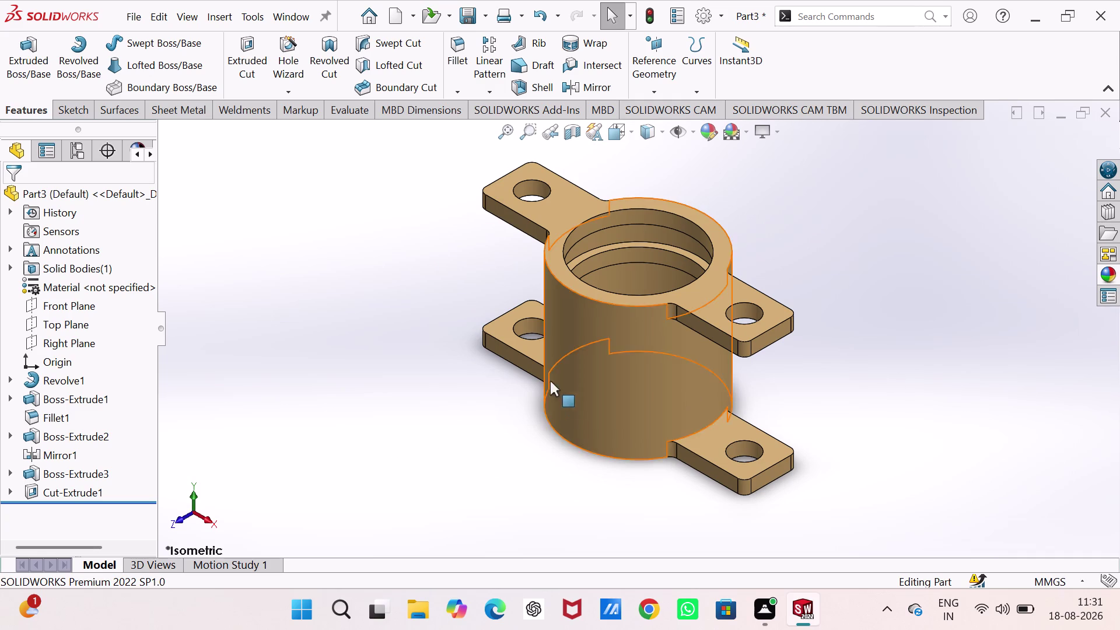
key(ctrl+s)
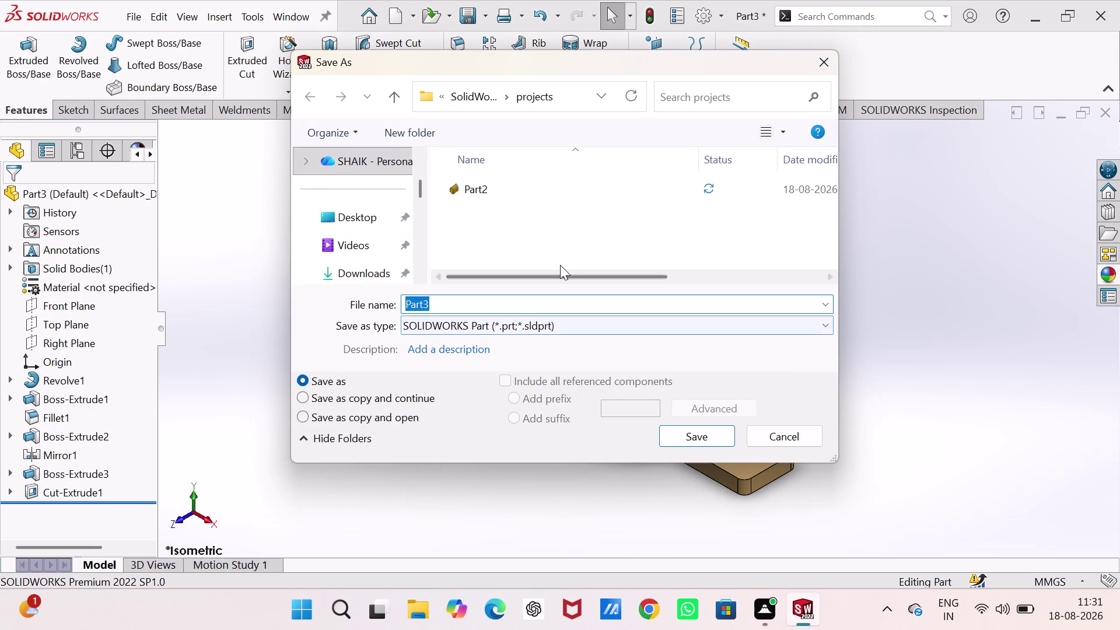
Save the part as Part3 and choose Drawing as the new document type.
click(701, 437)
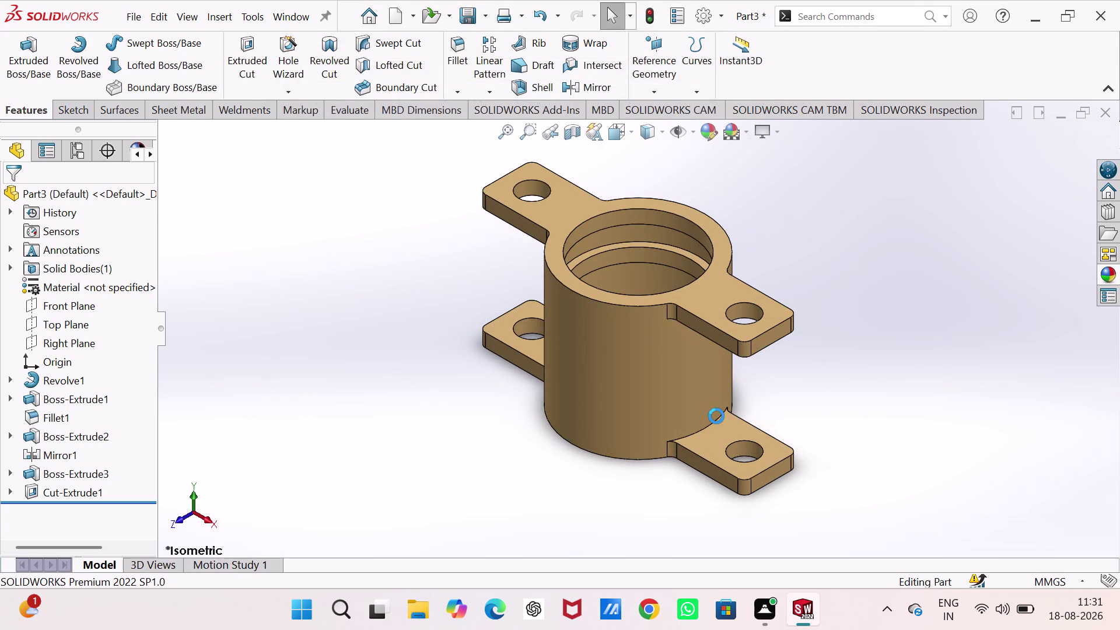
key(ctrl+n)
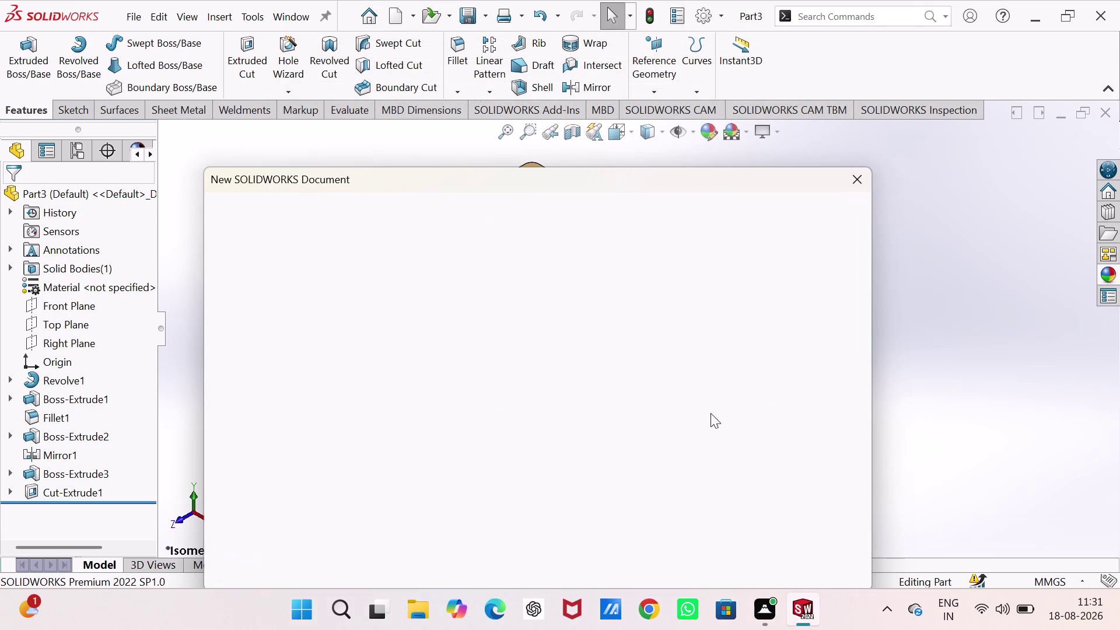
click(741, 337)
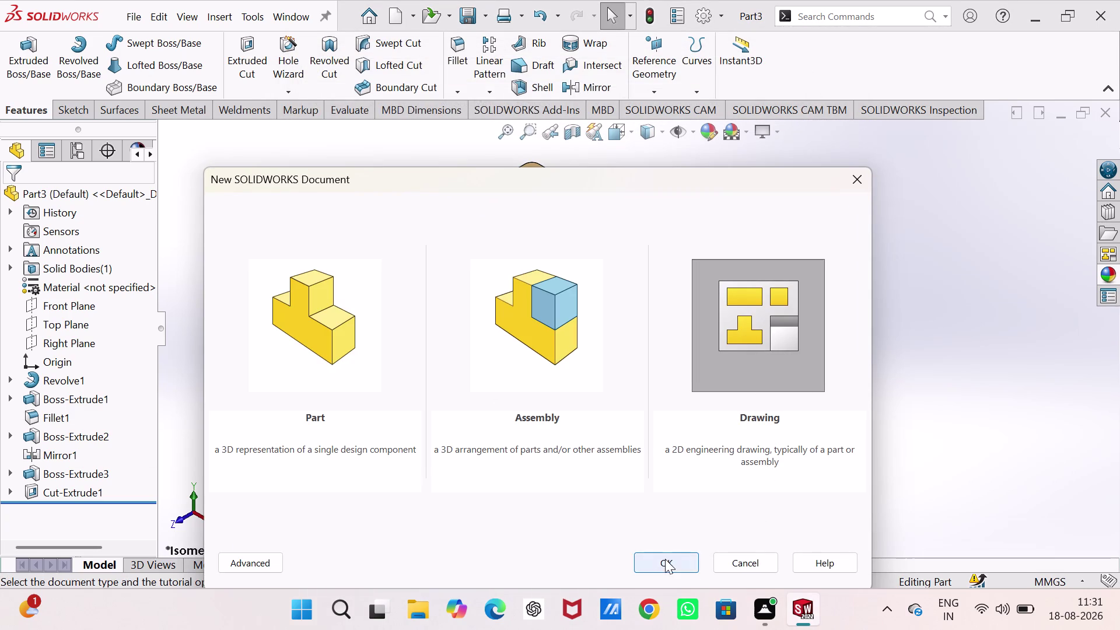
Create an A3 (ISO) drawing and browse to Part3 for a model view.
click(665, 559)
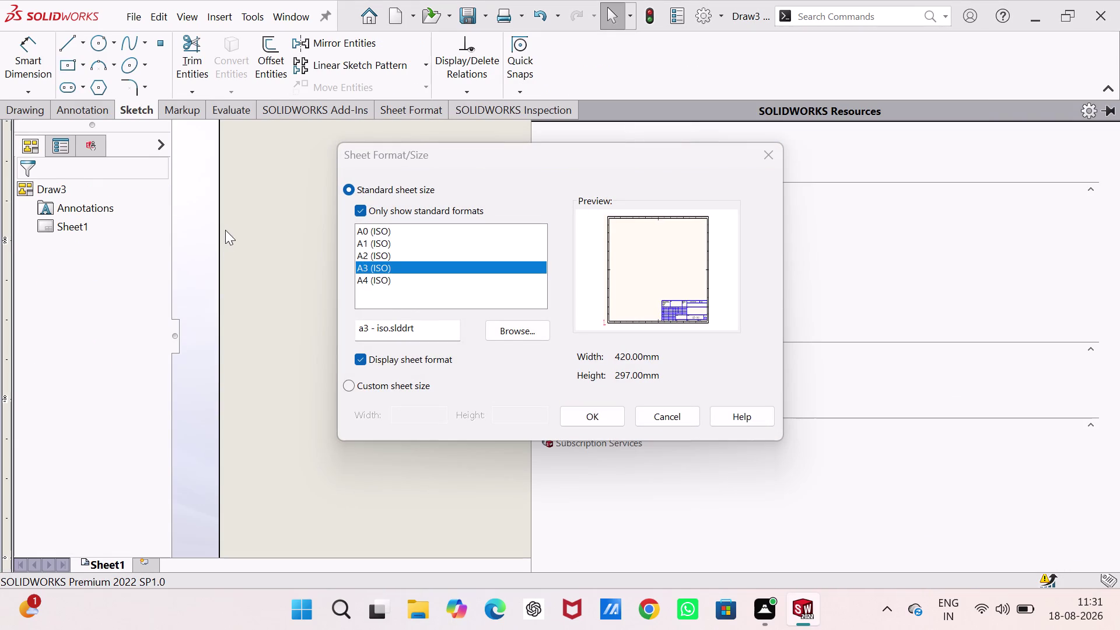
click(605, 409)
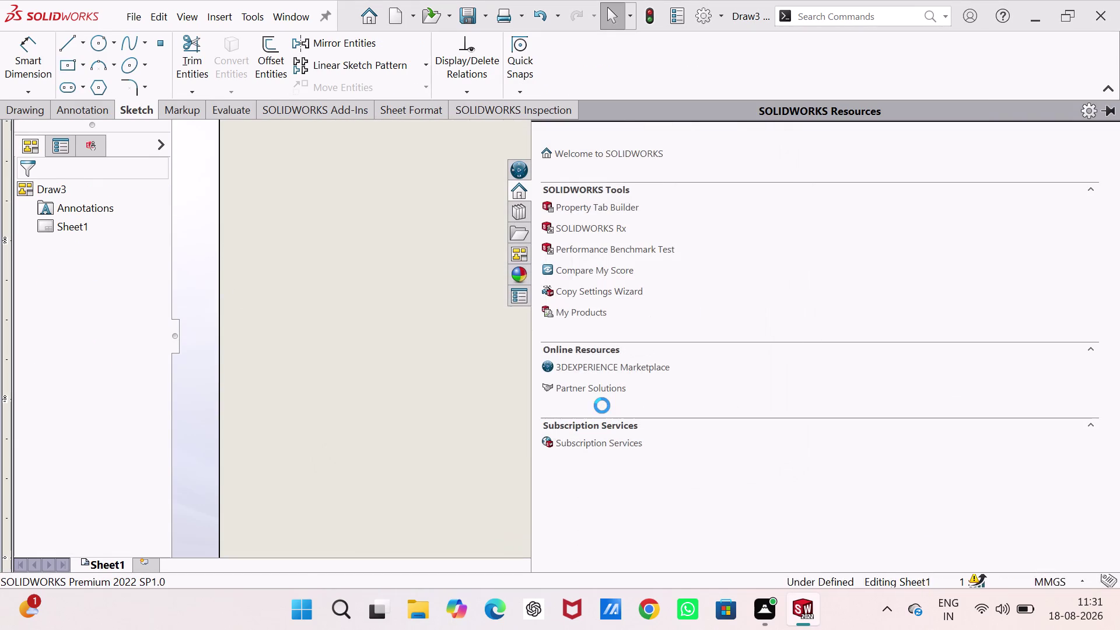
scroll(down, 3)
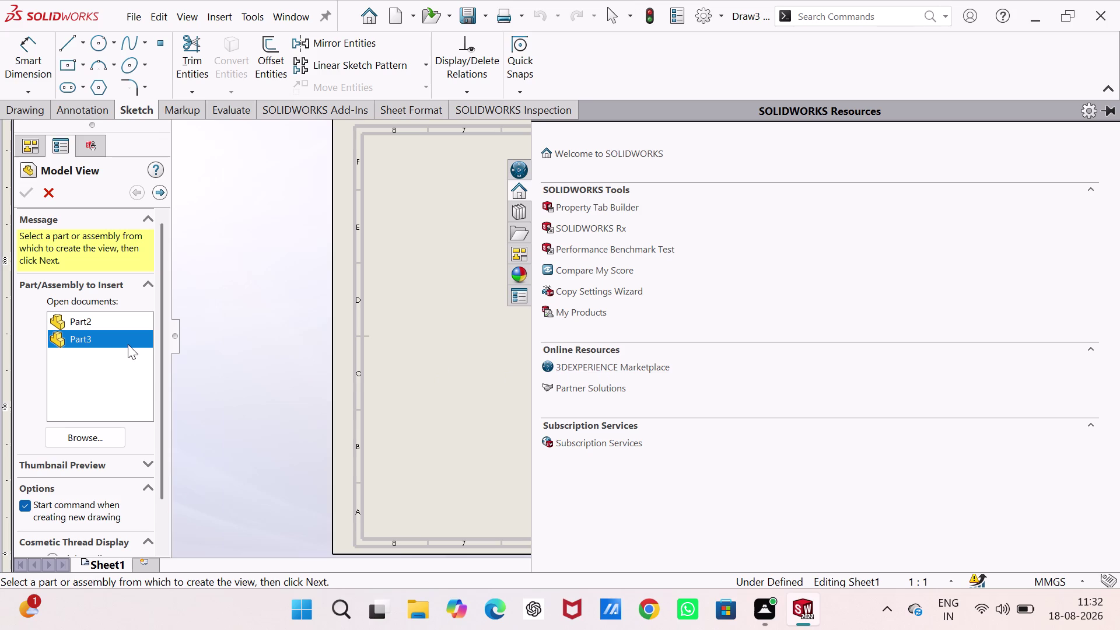
click(105, 431)
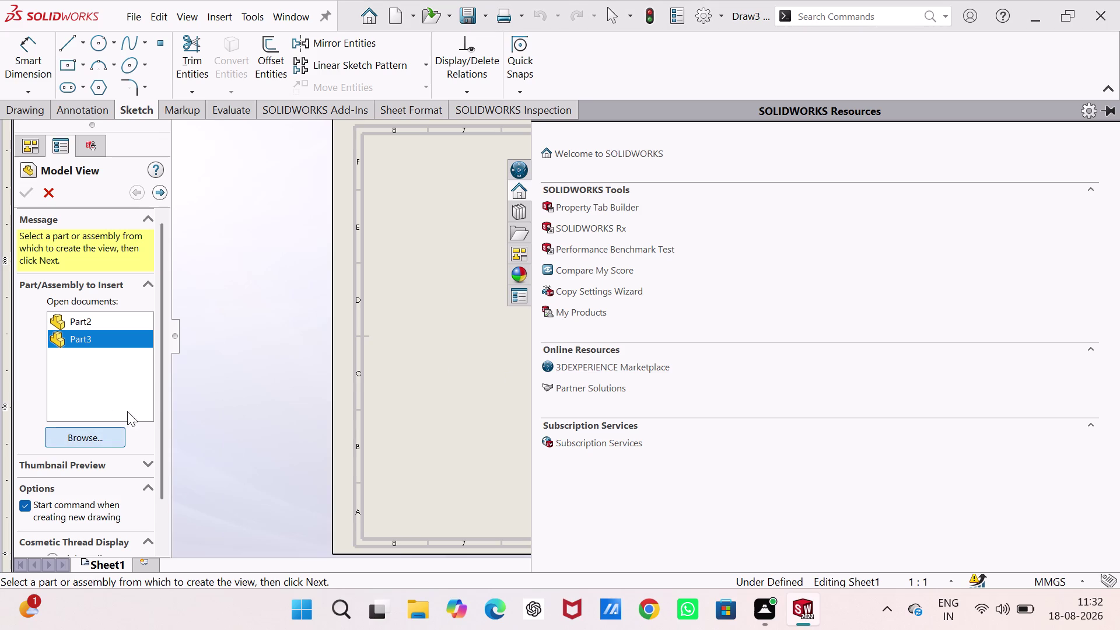
click(475, 220)
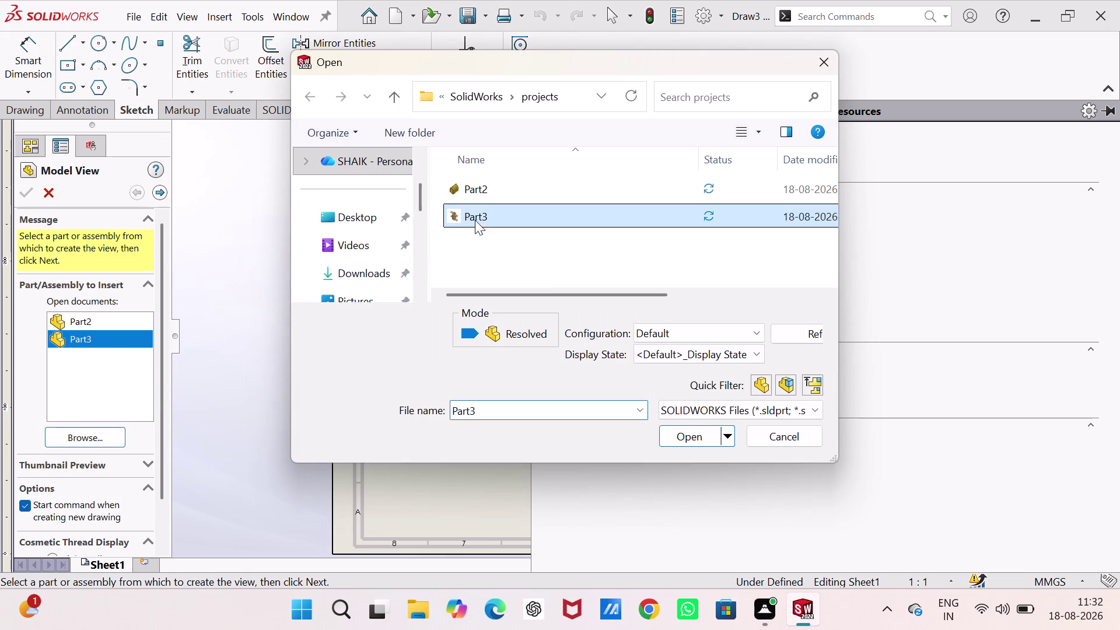
click(695, 436)
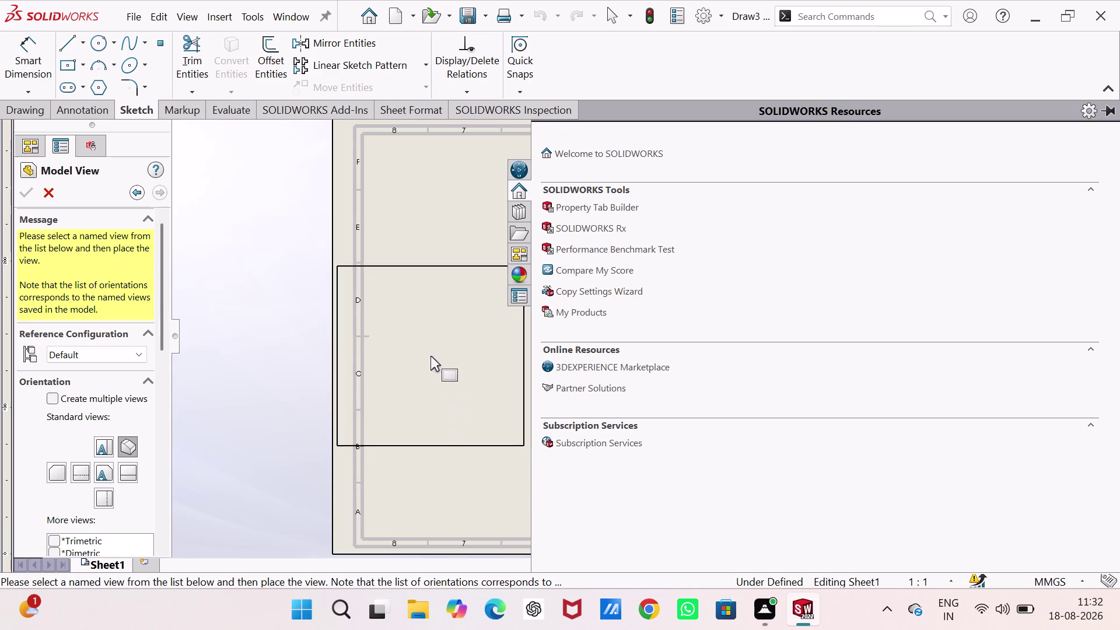
Place a Top view of Part3, then cancel and undo it to leave the sheet empty.
click(102, 471)
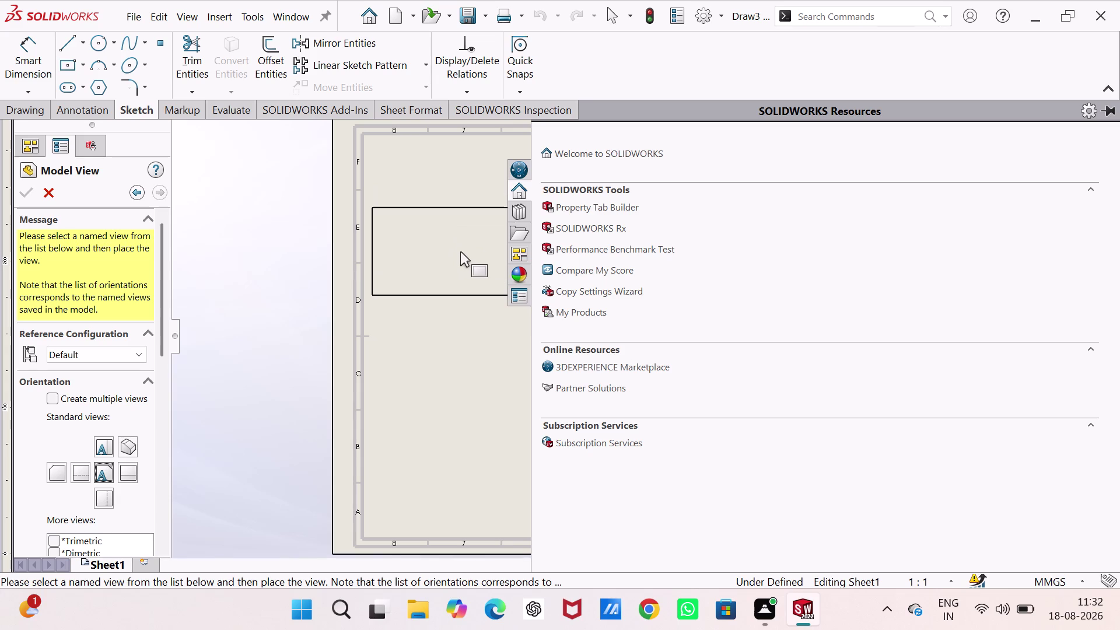
click(458, 275)
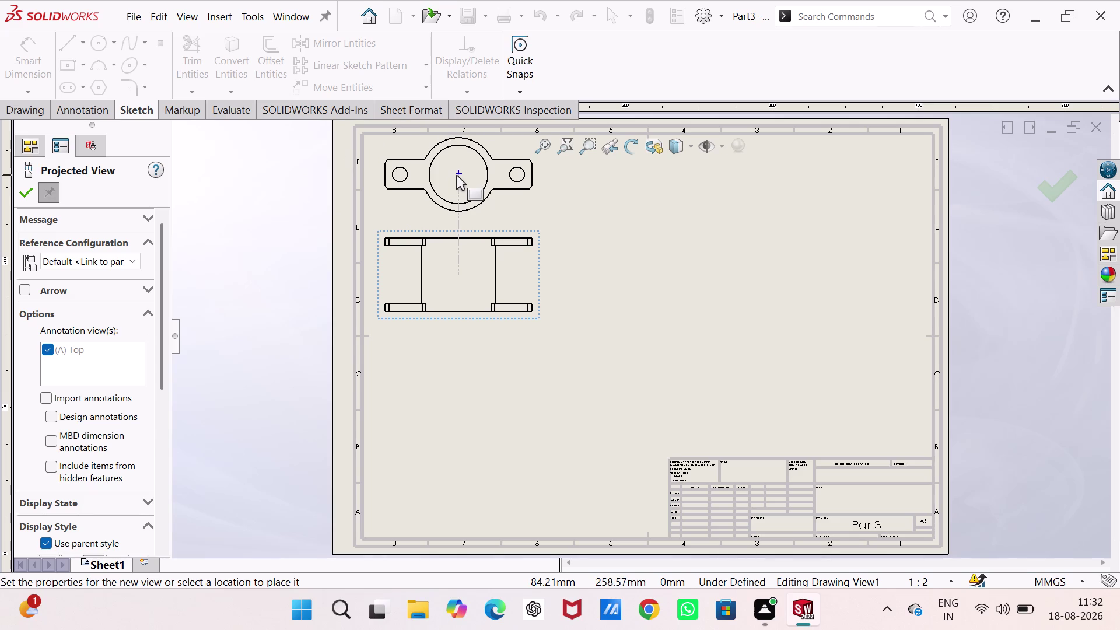
key(ctrl+z)
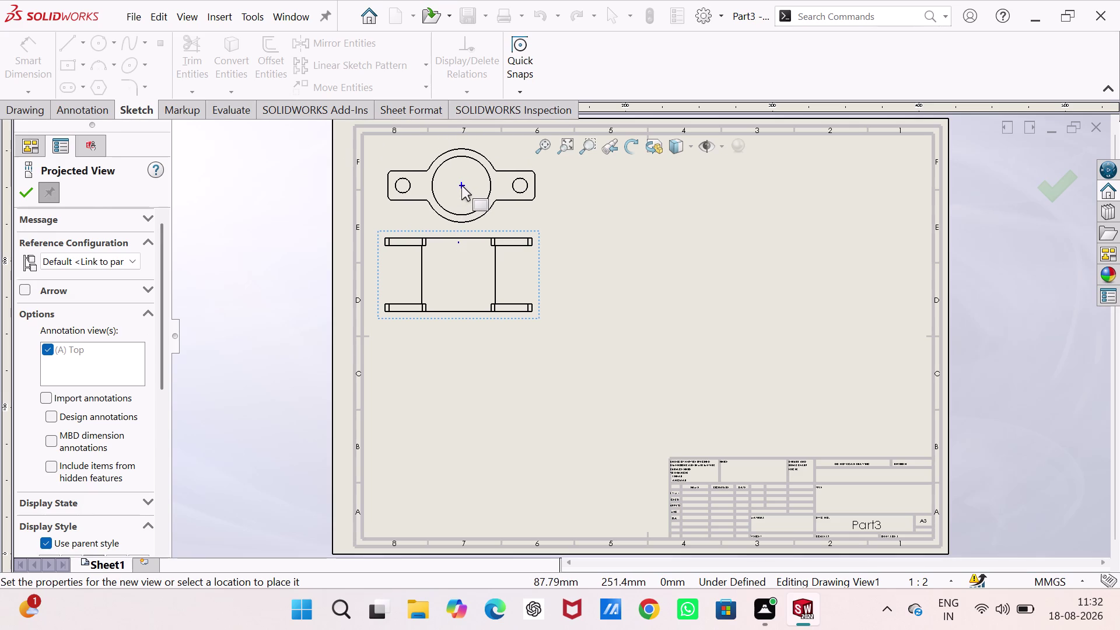
key(Escape)
key(ctrl+z)
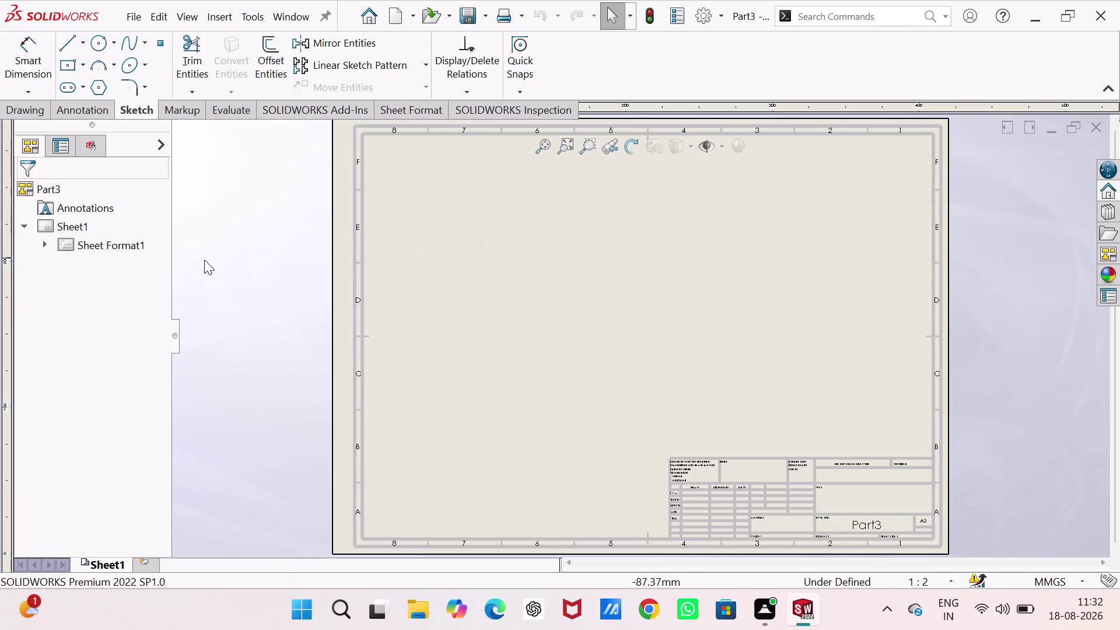
Insert a Part3 Top model view at custom scale 1:1 with a projected front view below.
click(28, 111)
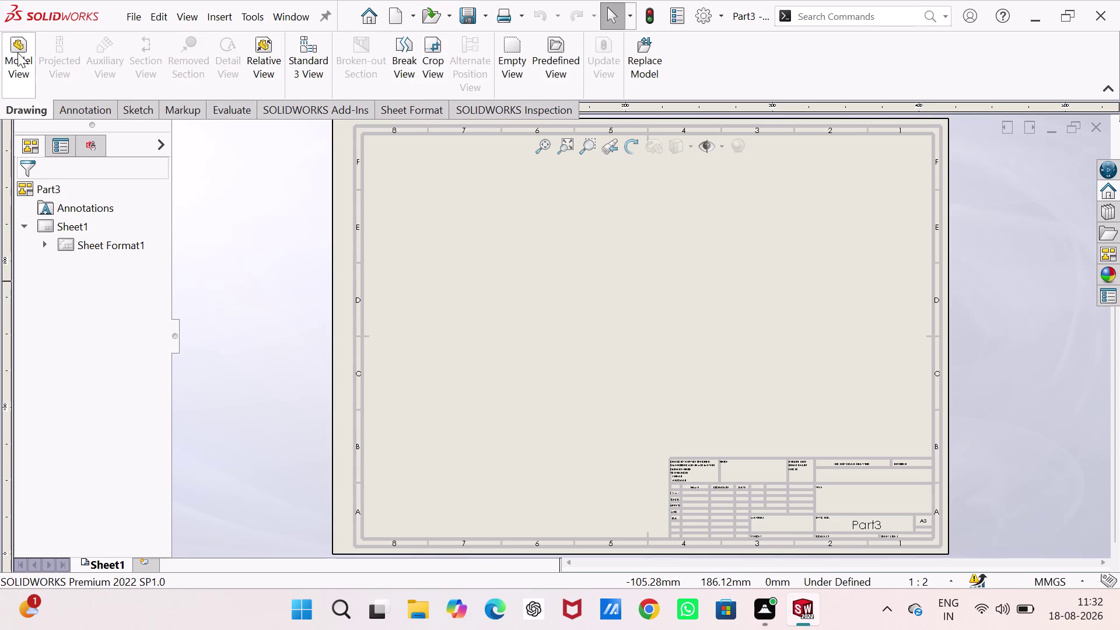
click(17, 53)
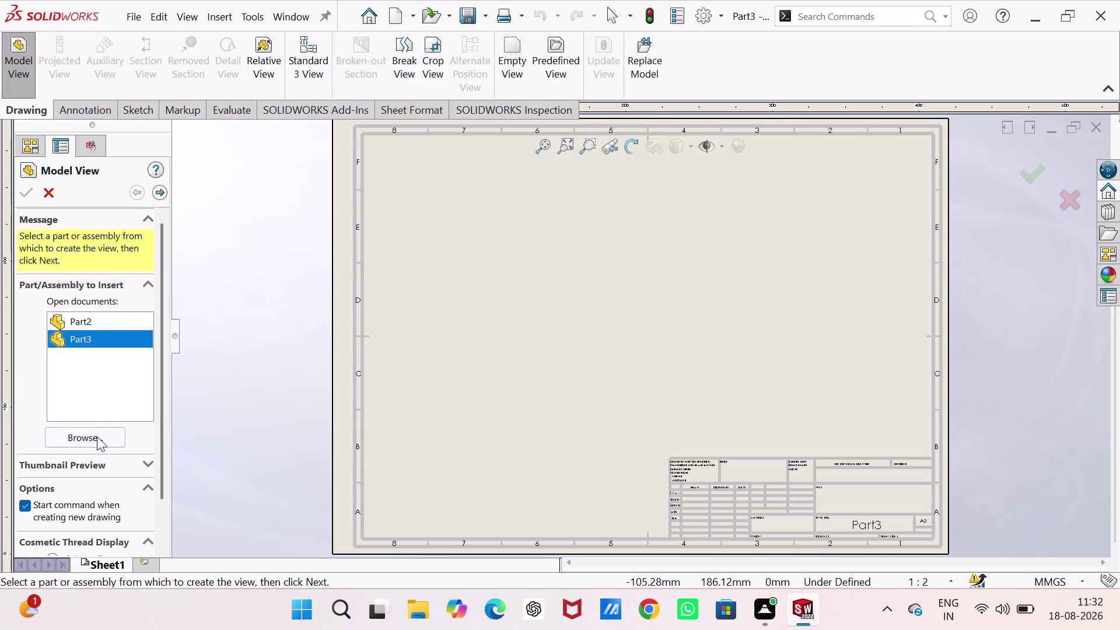
click(98, 440)
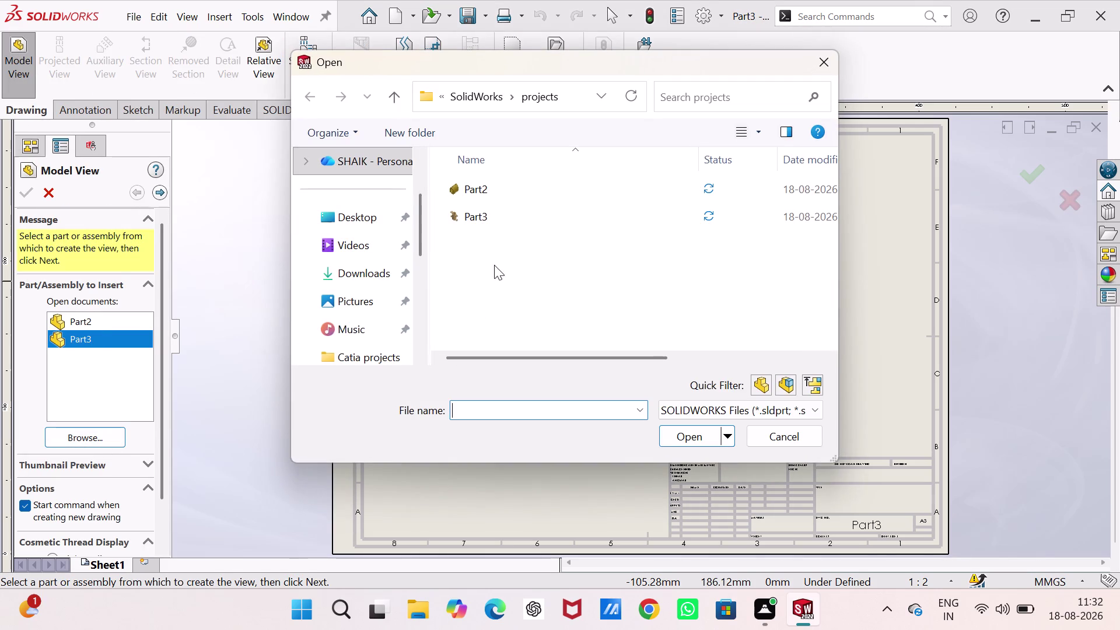
click(512, 223)
click(683, 433)
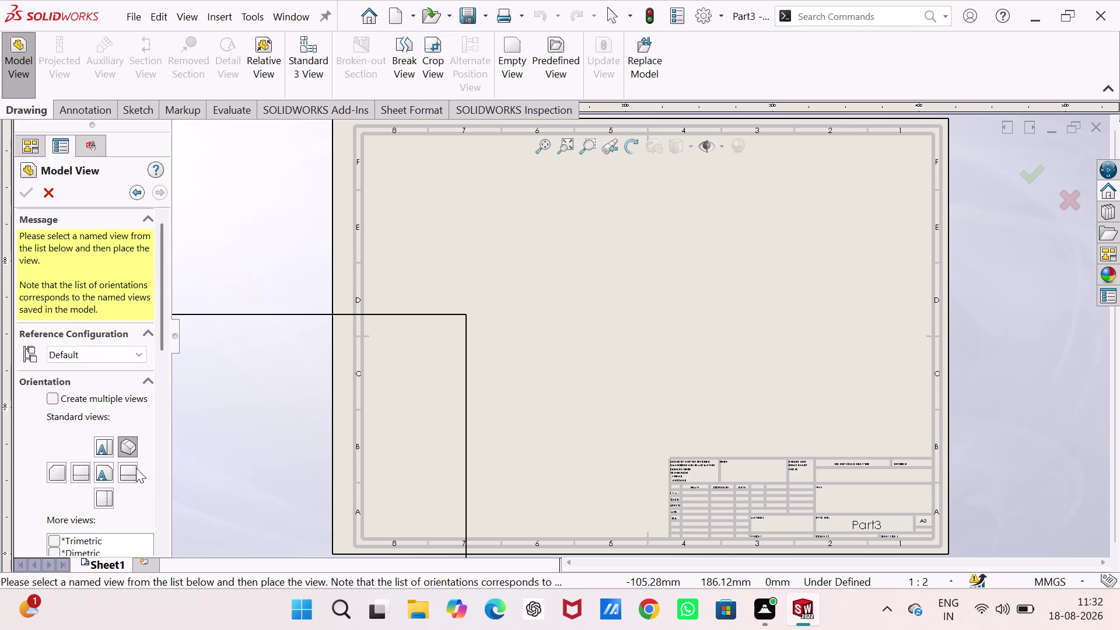
click(103, 468)
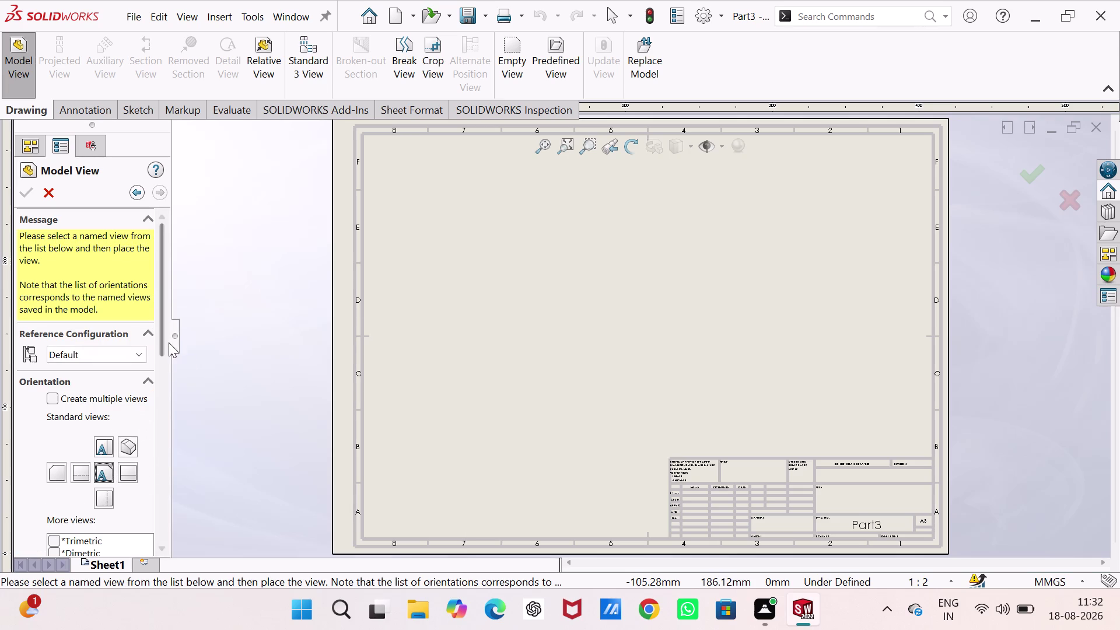
drag(167, 341, 173, 458)
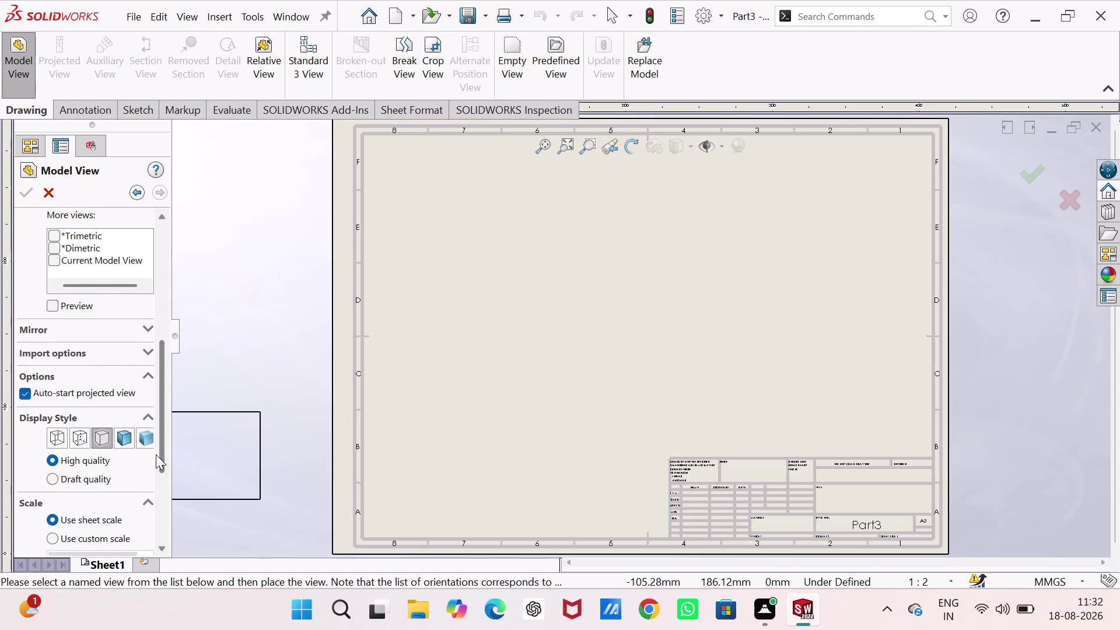
click(56, 540)
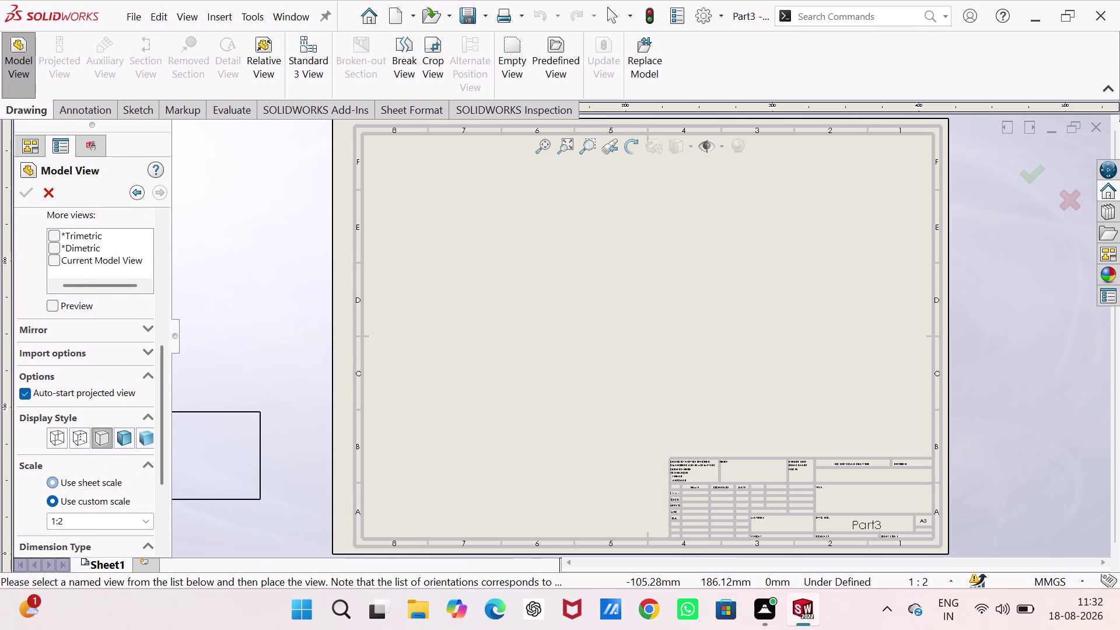
click(142, 519)
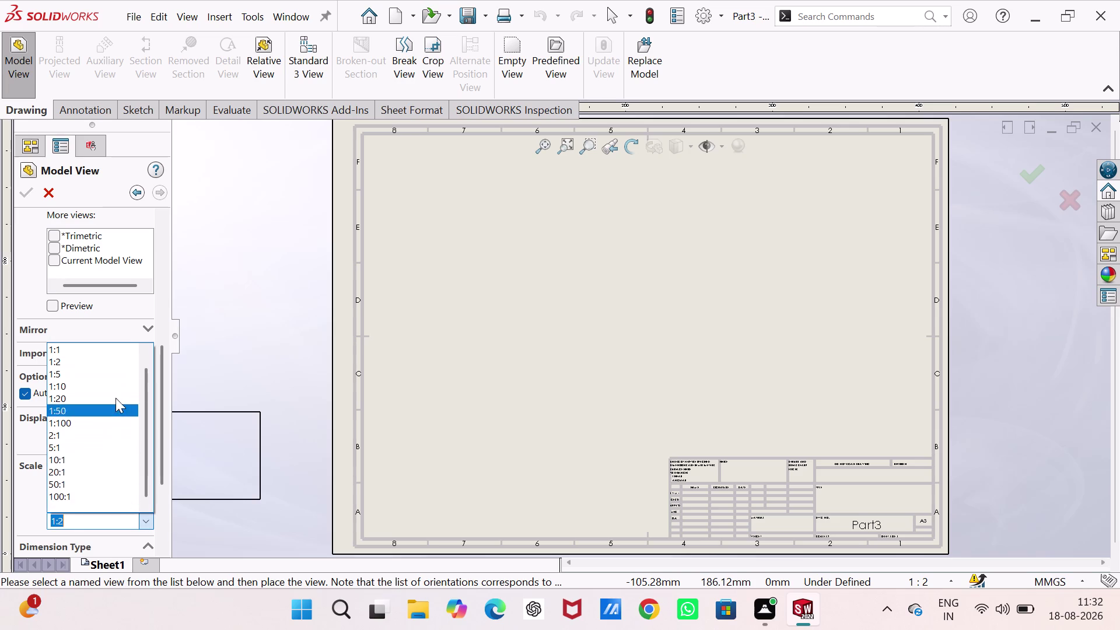
click(120, 354)
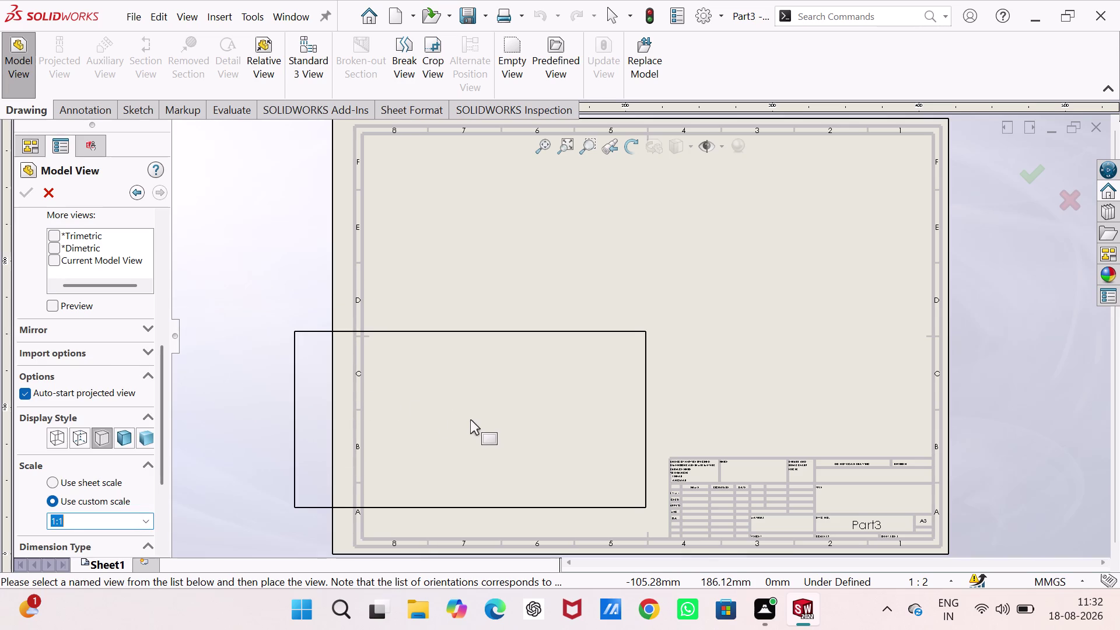
click(540, 367)
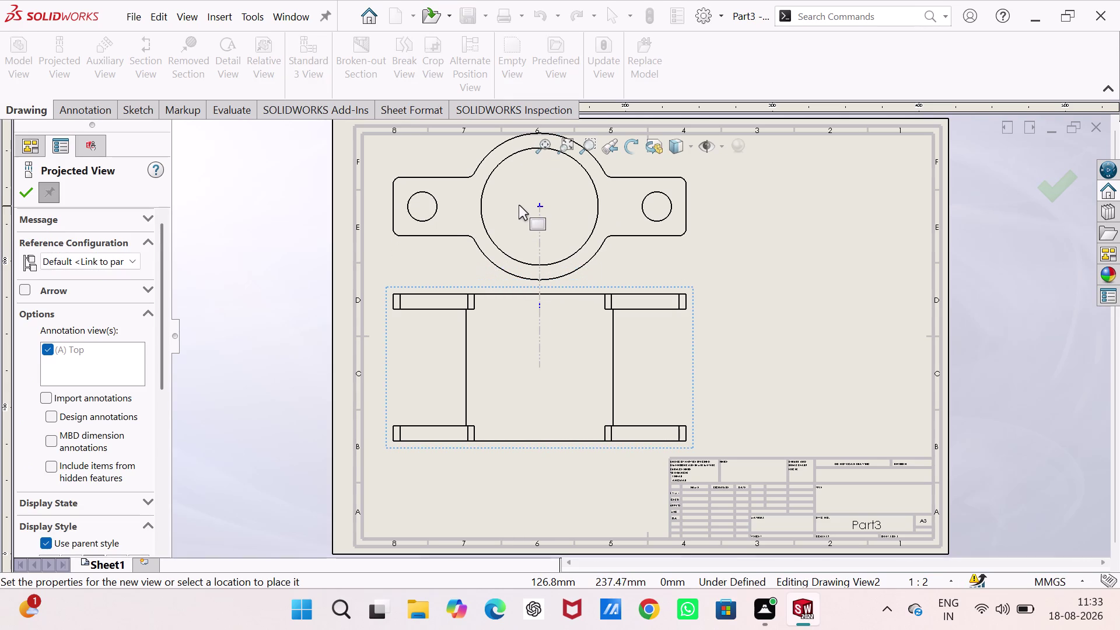
click(519, 203)
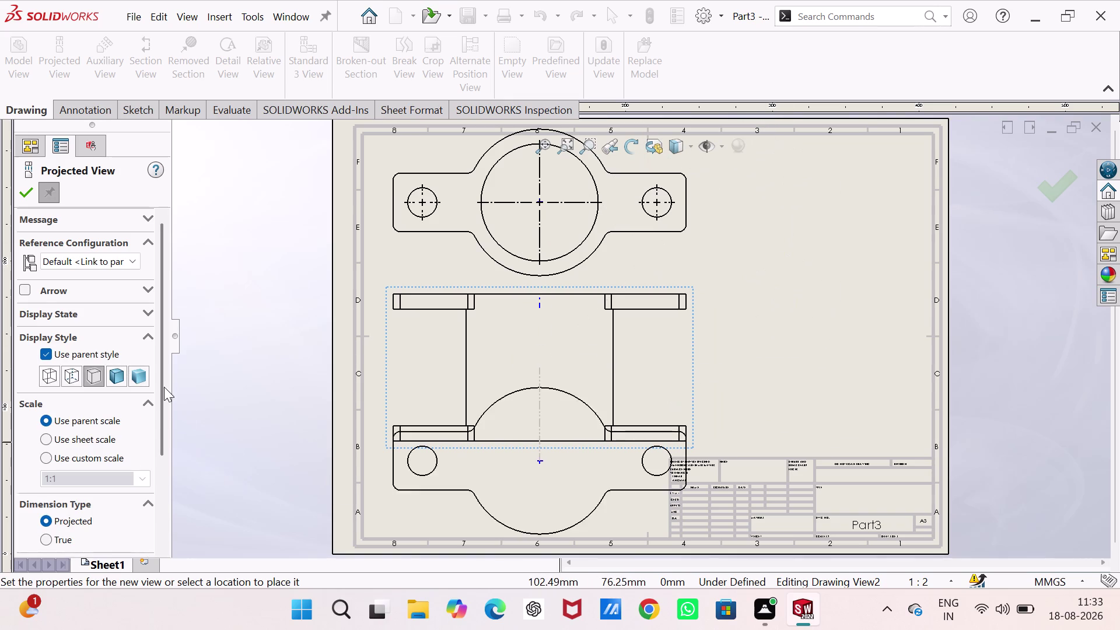
Place a shaded isometric view at scale 1:2 on the sheet's right.
click(141, 379)
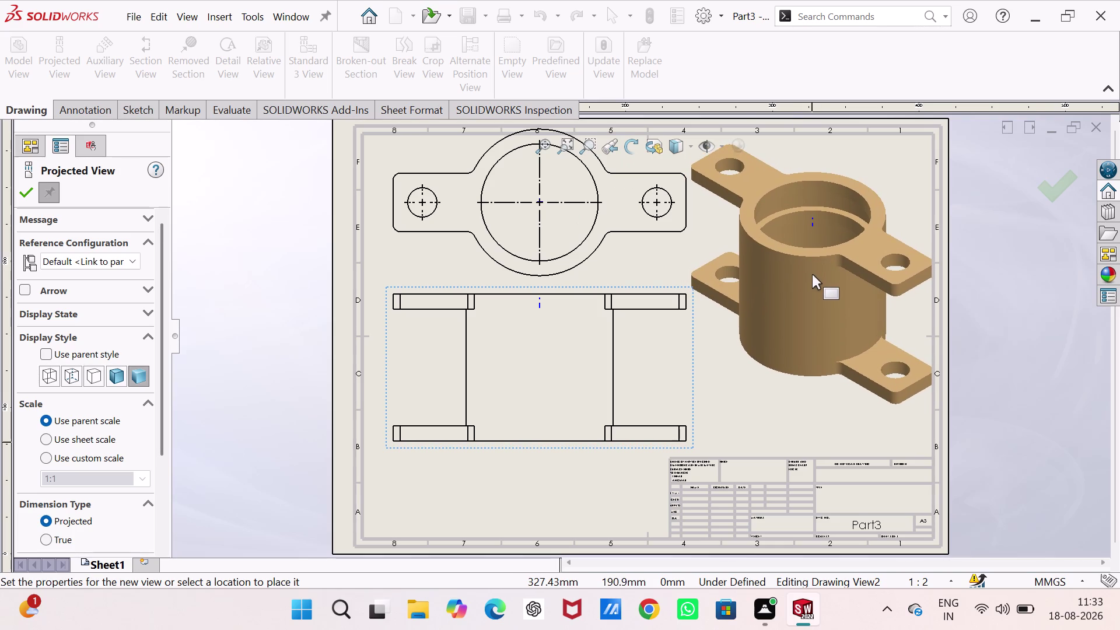
click(146, 473)
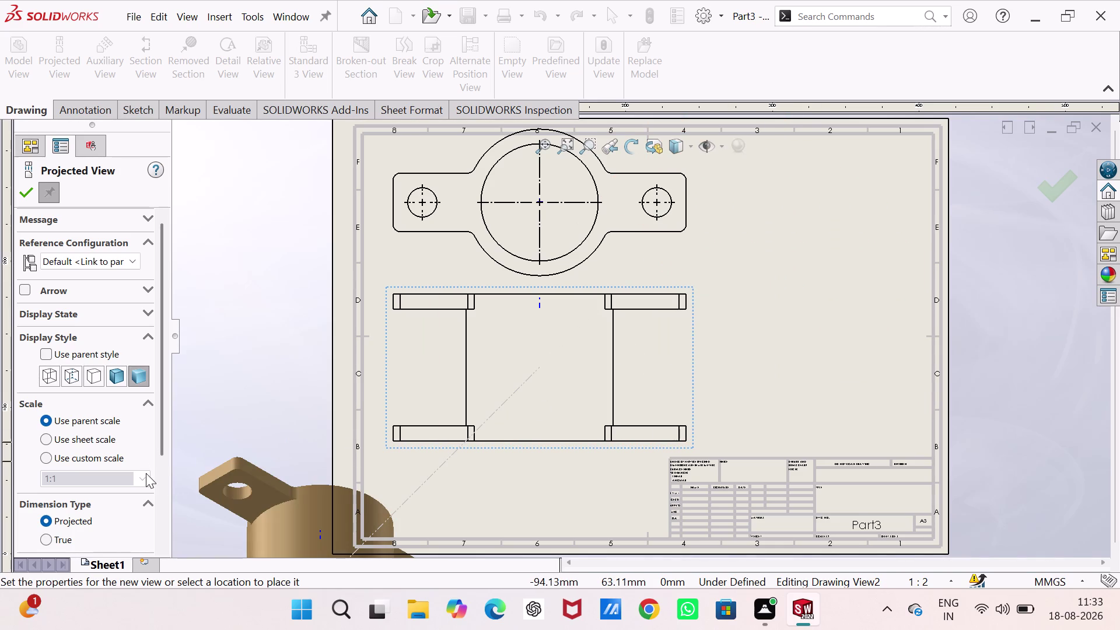
click(120, 457)
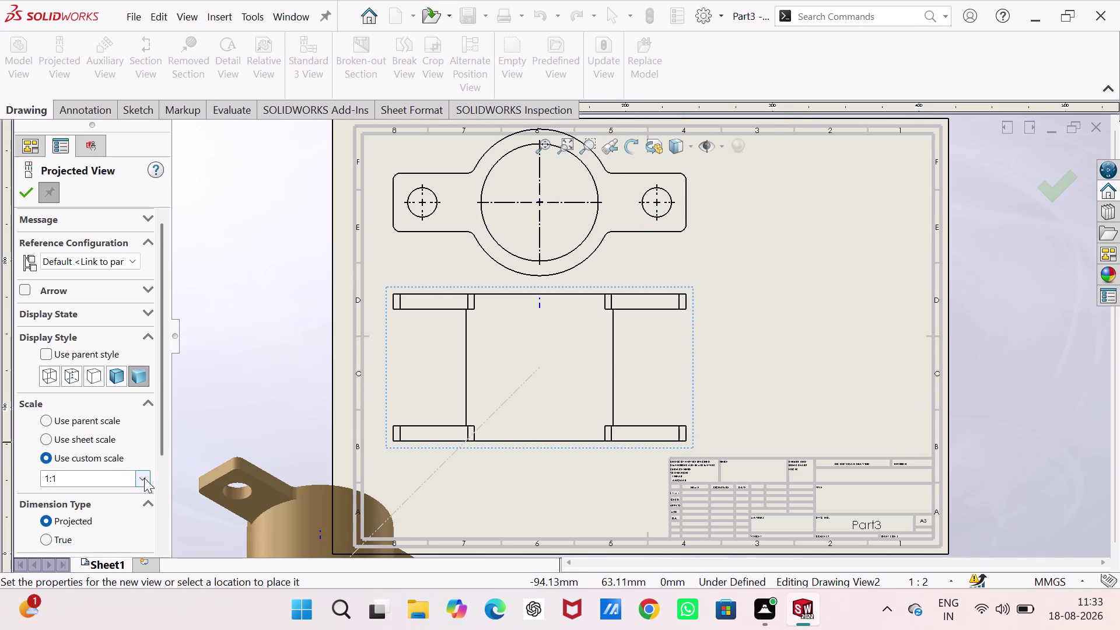
click(144, 477)
click(101, 321)
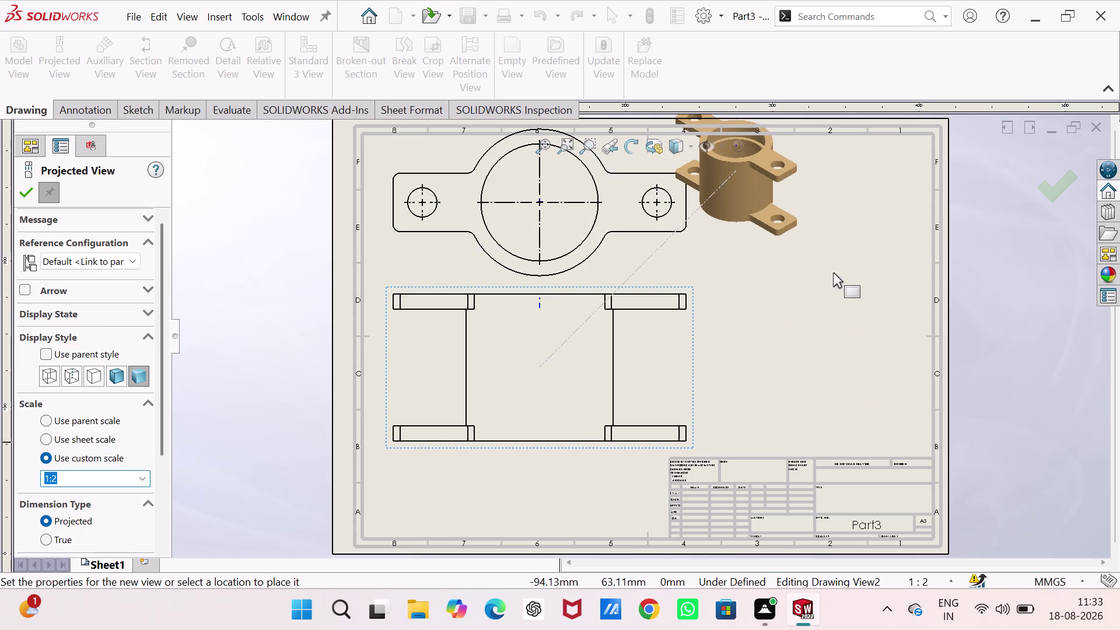
click(843, 311)
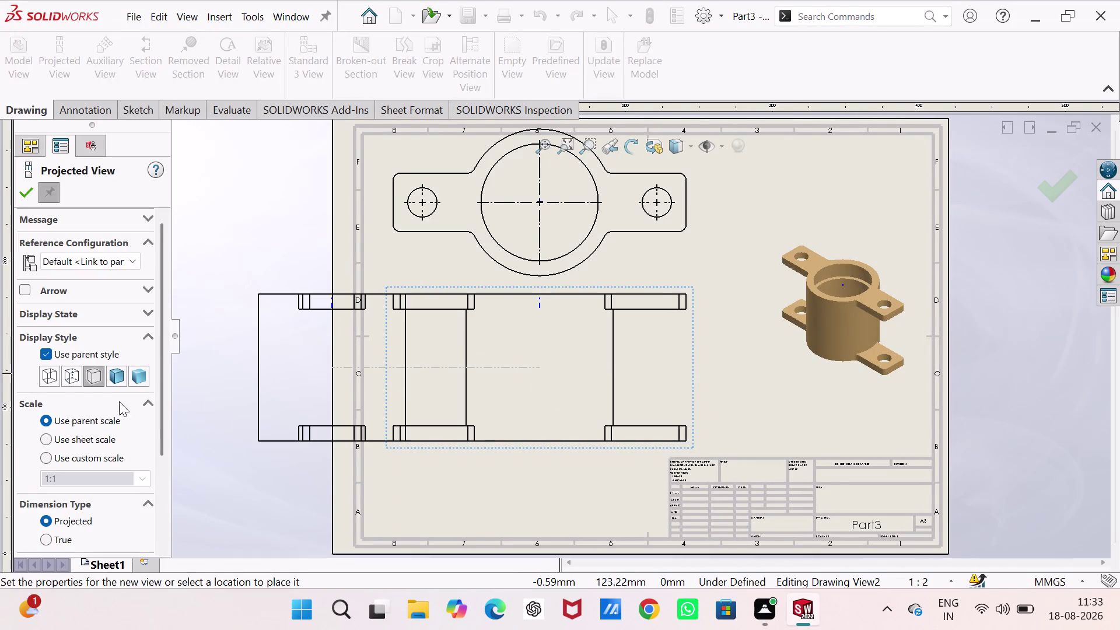
Set hidden-line display for the next projected view, then stop placing views.
click(75, 379)
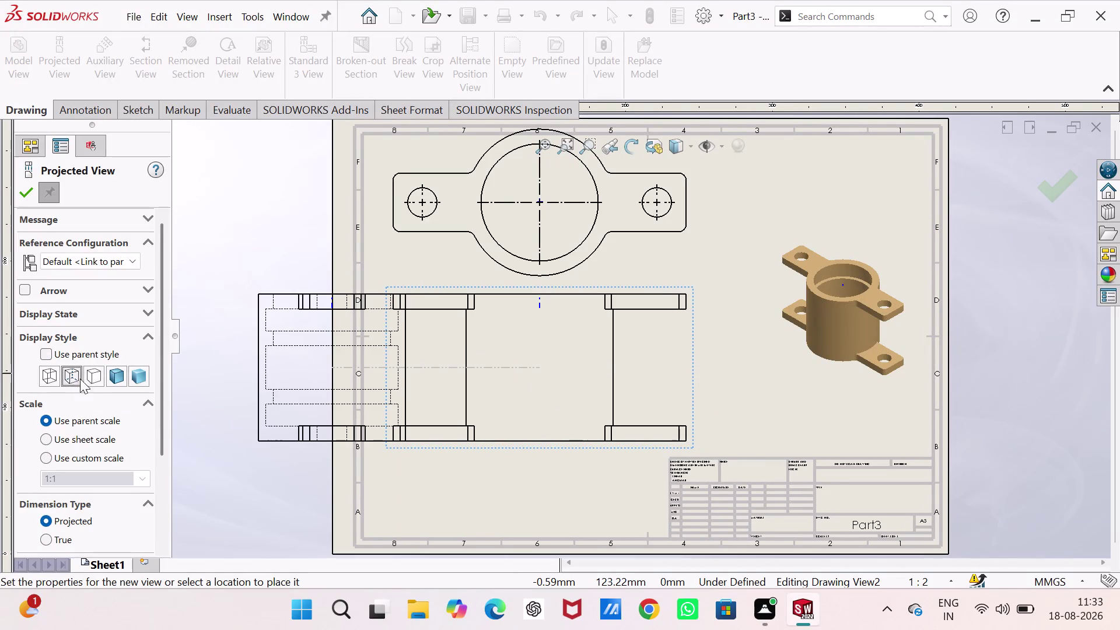
scroll(up, 3)
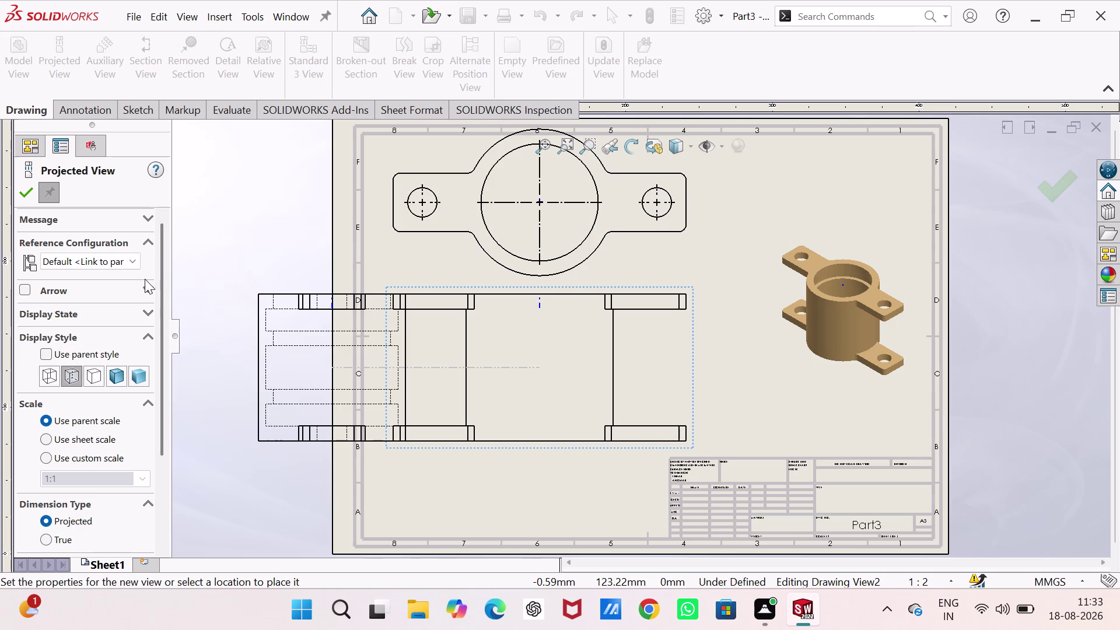
drag(163, 327, 177, 378)
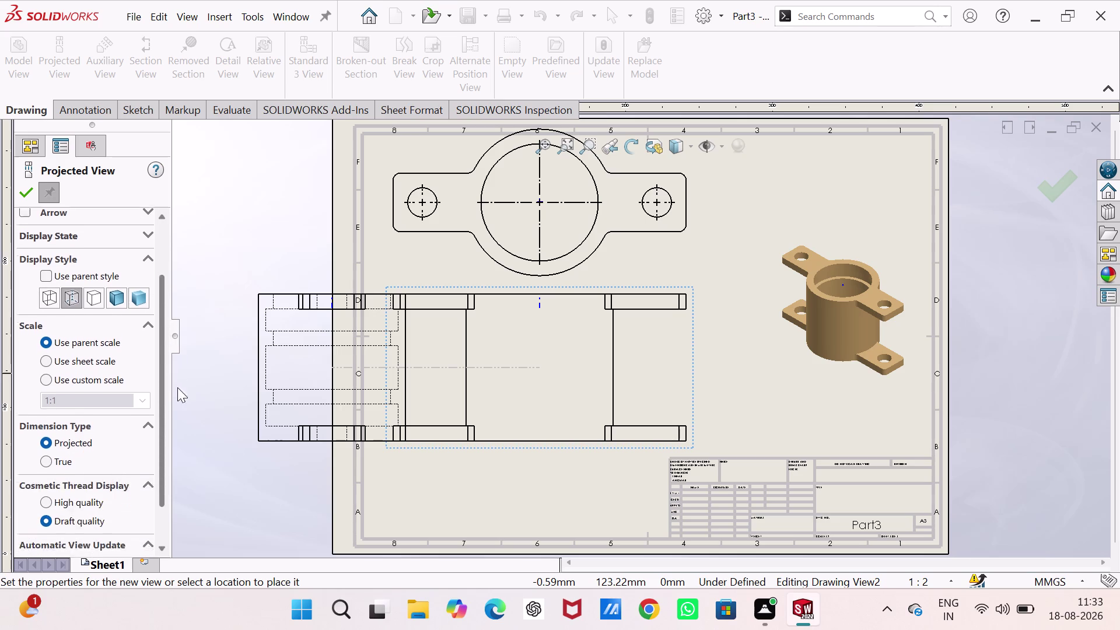
drag(177, 378, 186, 256)
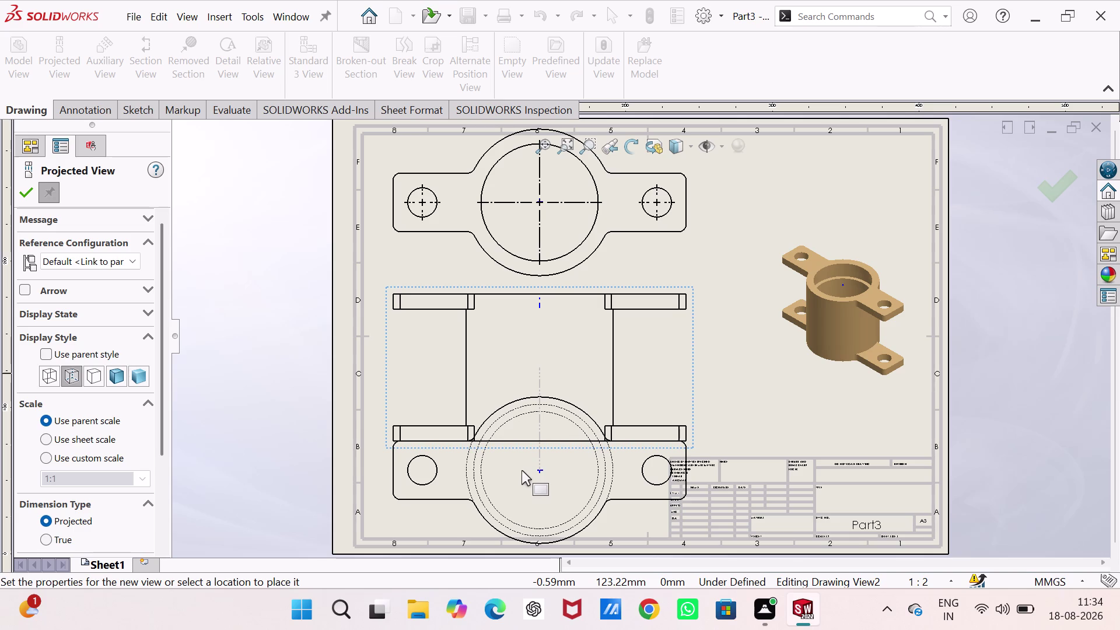
key(Escape)
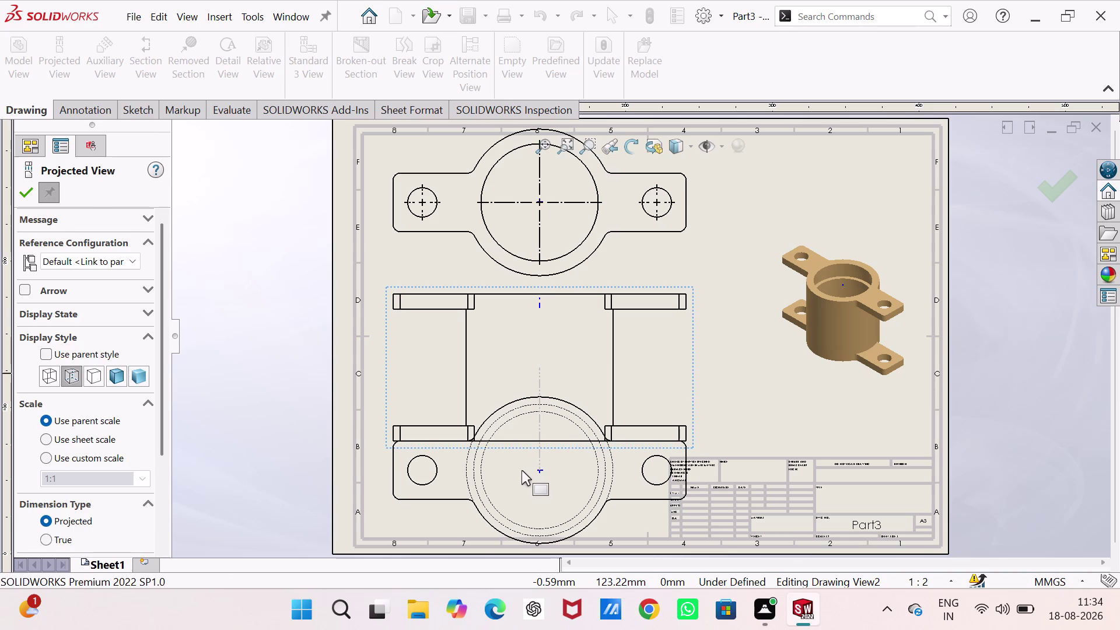
click(519, 431)
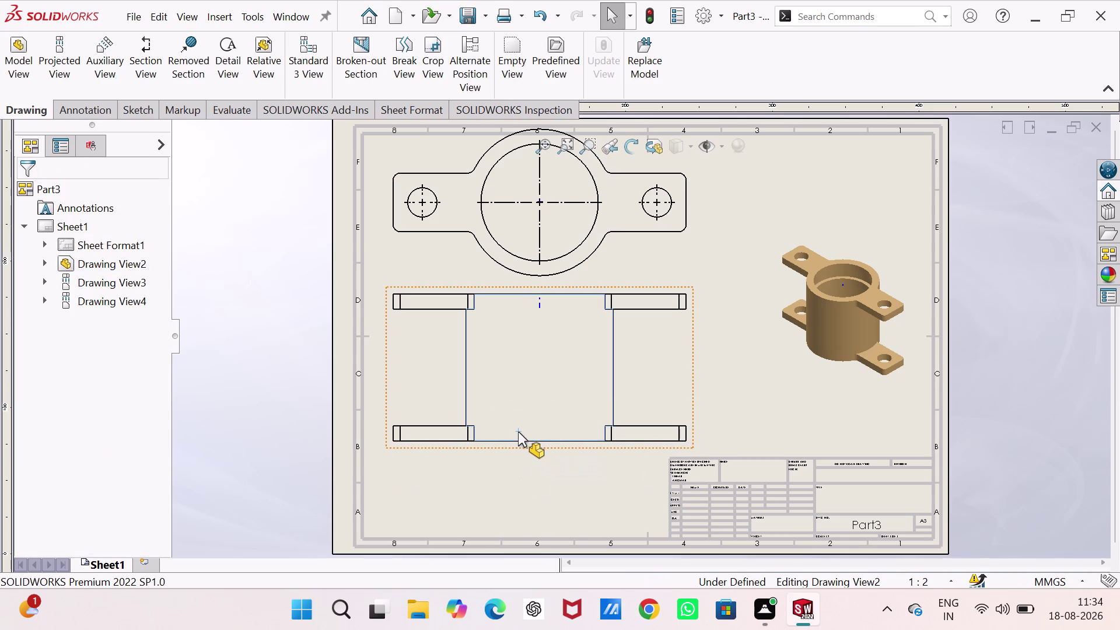
Delete the front and top drawing views, confirming each deletion.
key(Delete)
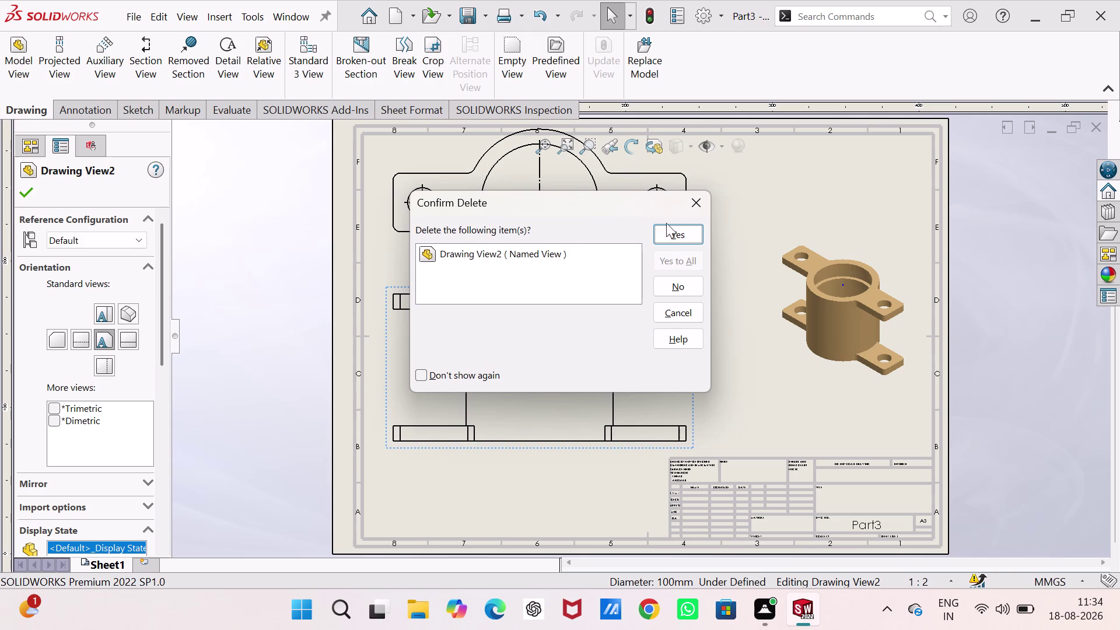
click(675, 237)
click(663, 247)
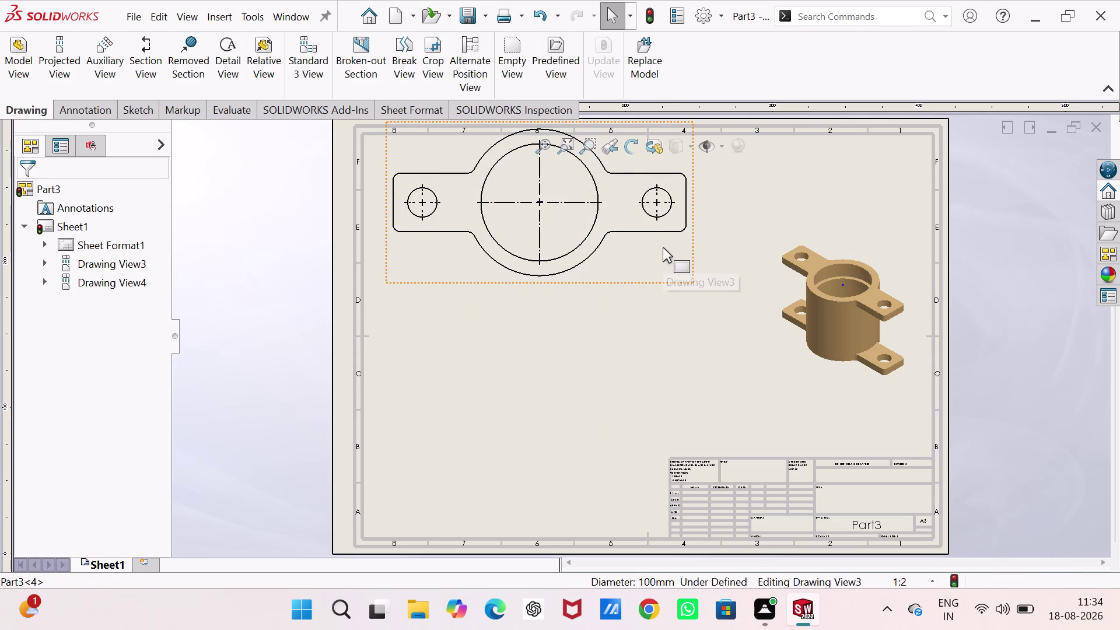
key(Delete)
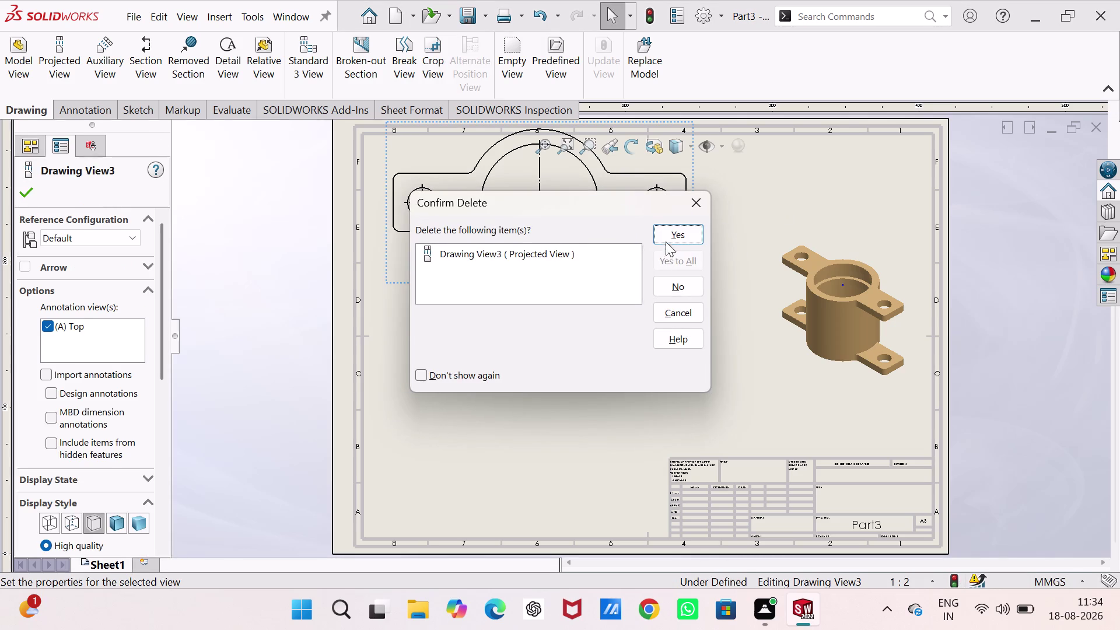
click(671, 231)
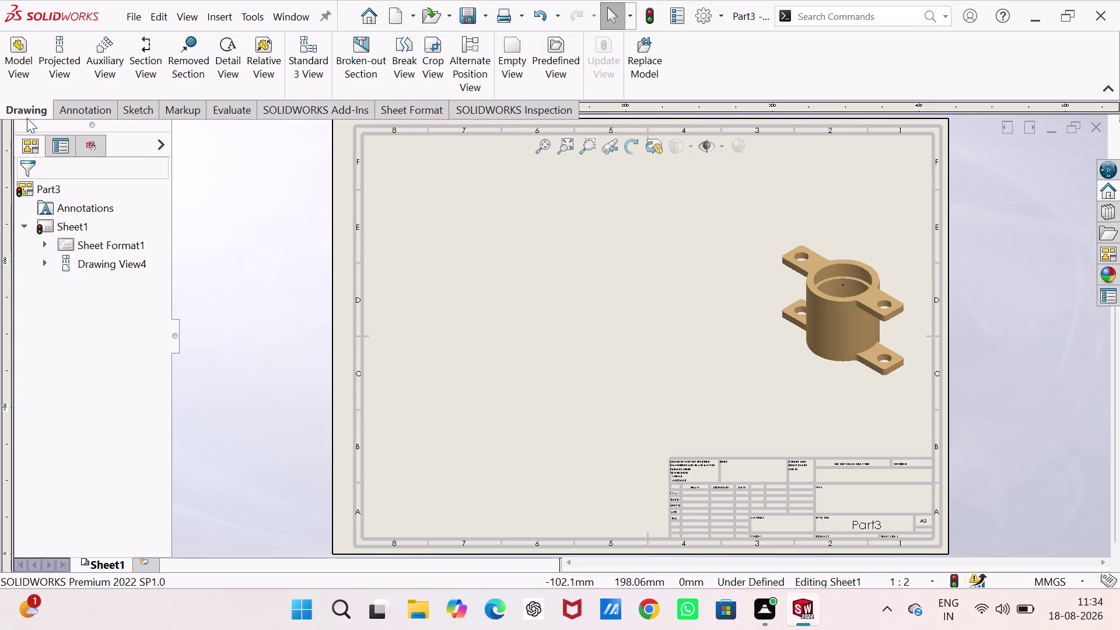
click(27, 111)
Set up a Part3 model view with front orientation, hidden lines shown and 1:1 scale.
click(10, 56)
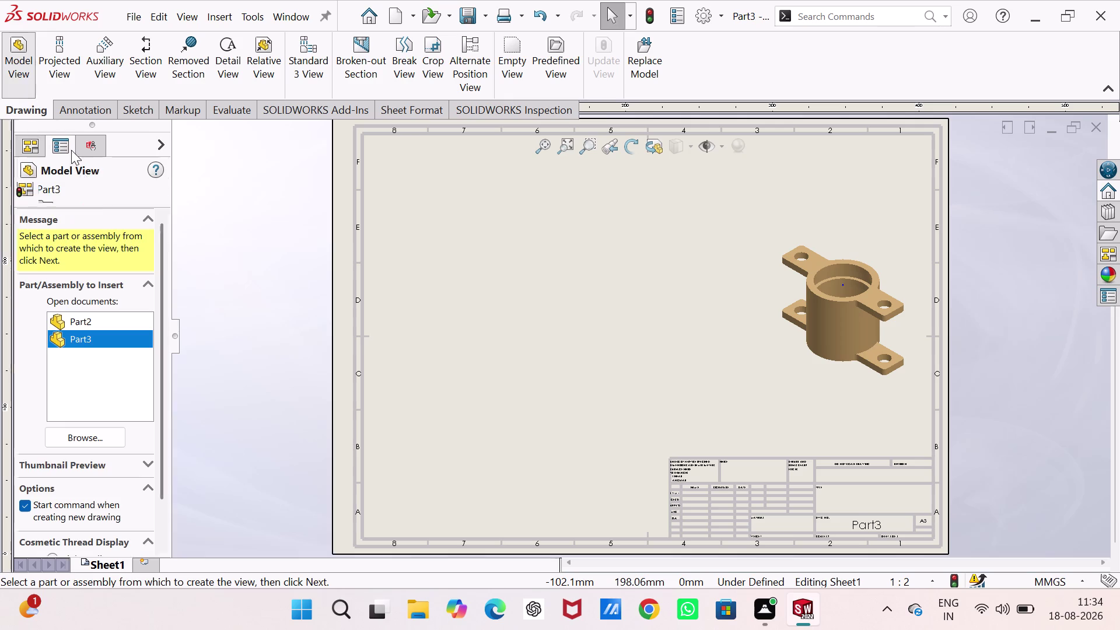
click(90, 342)
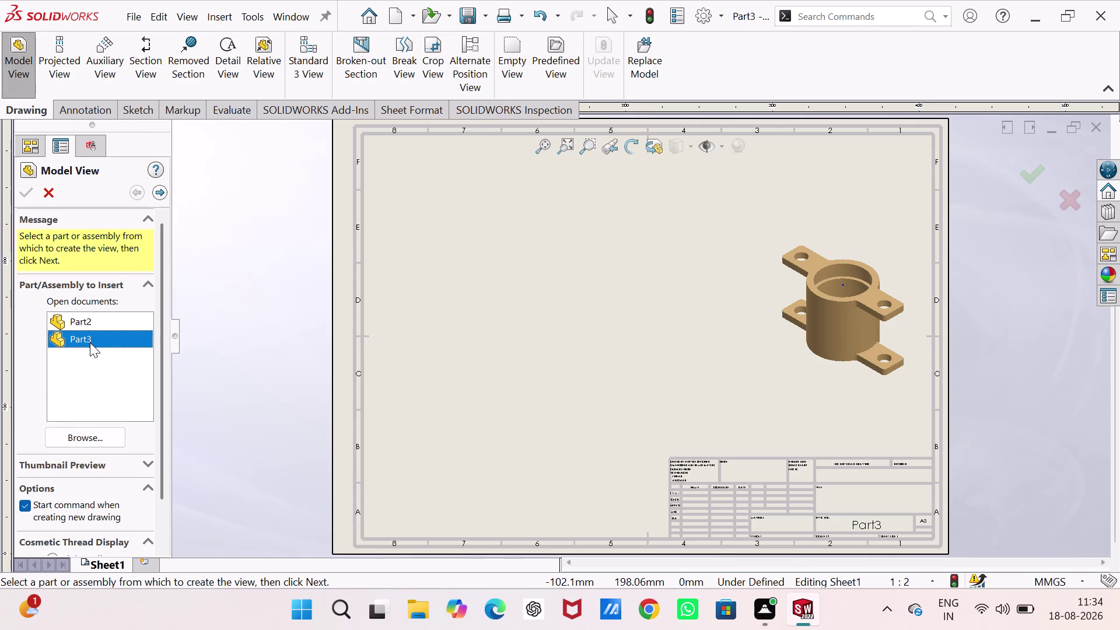
click(100, 436)
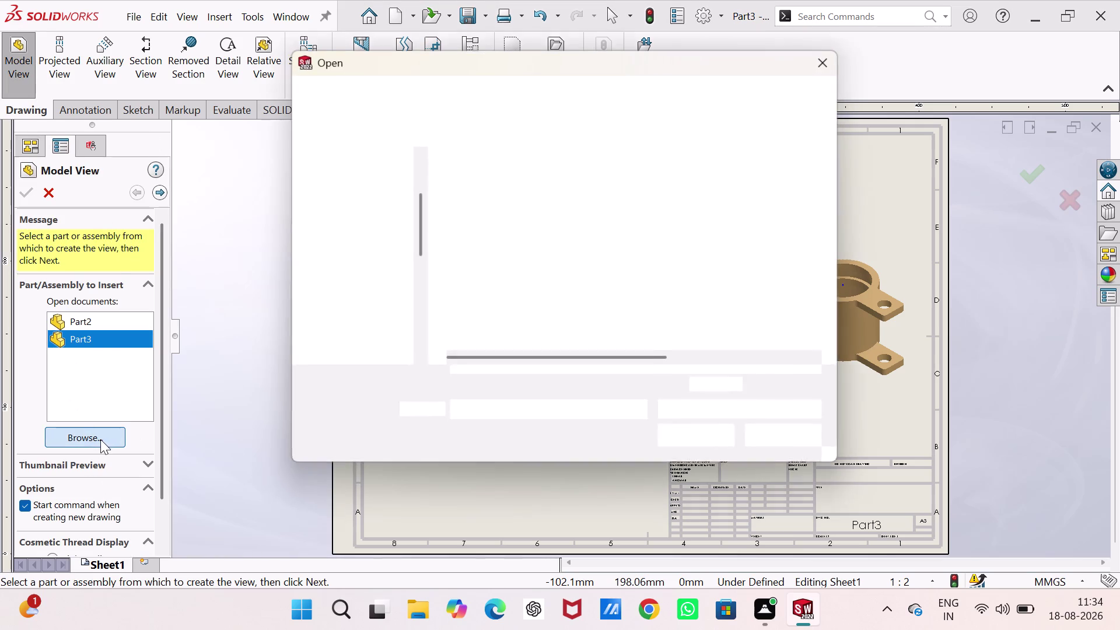
click(525, 221)
click(677, 432)
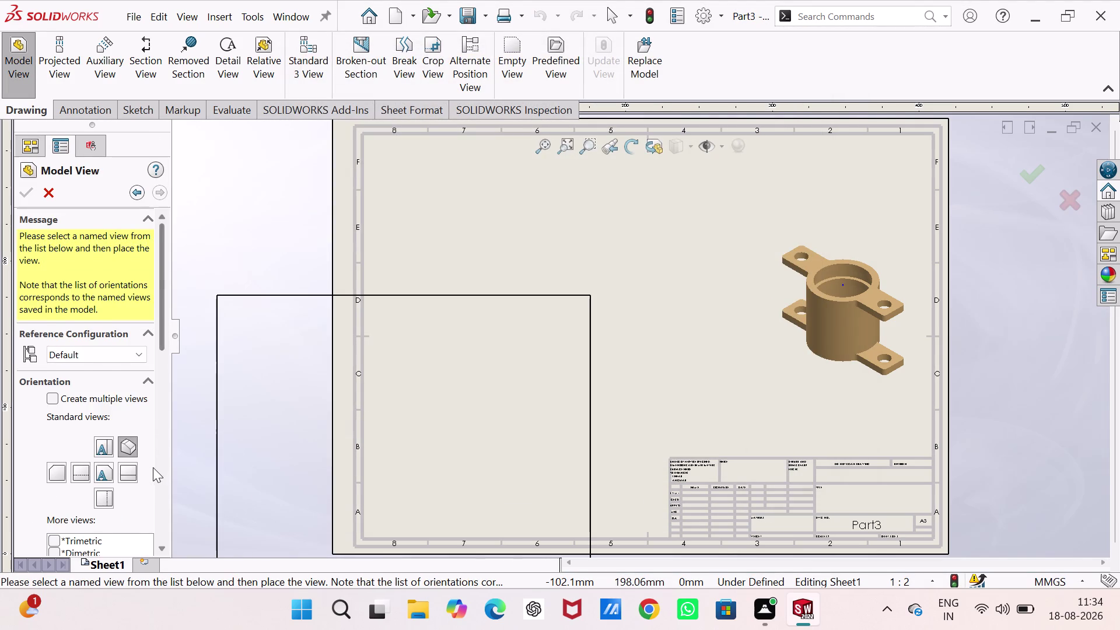
scroll(down, 3)
click(106, 383)
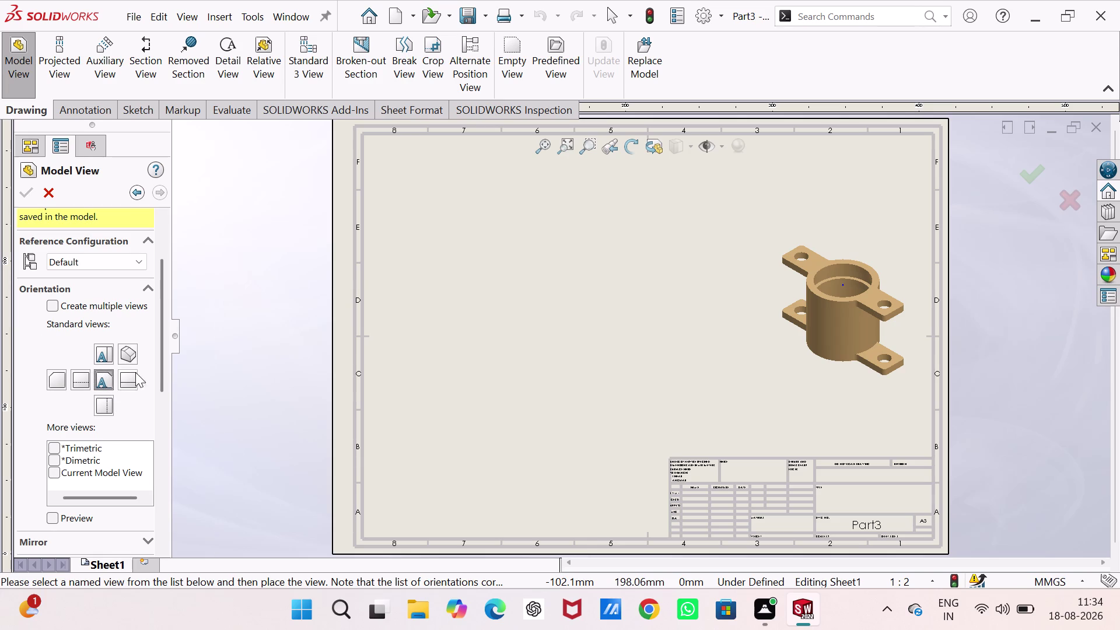
drag(158, 371, 160, 467)
click(160, 491)
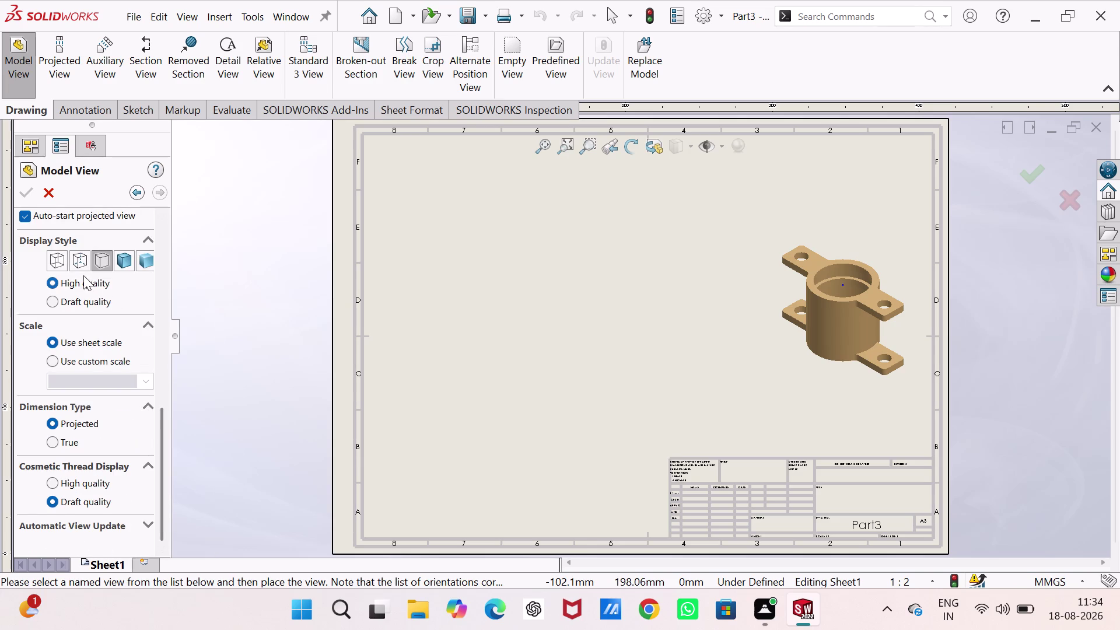
click(77, 264)
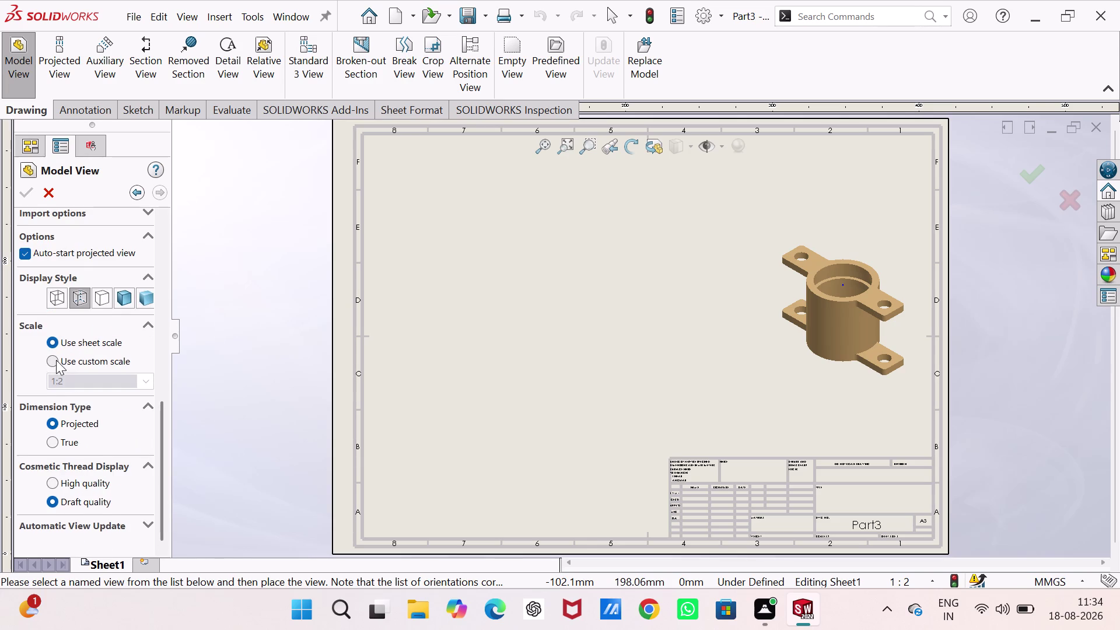
click(56, 359)
click(144, 383)
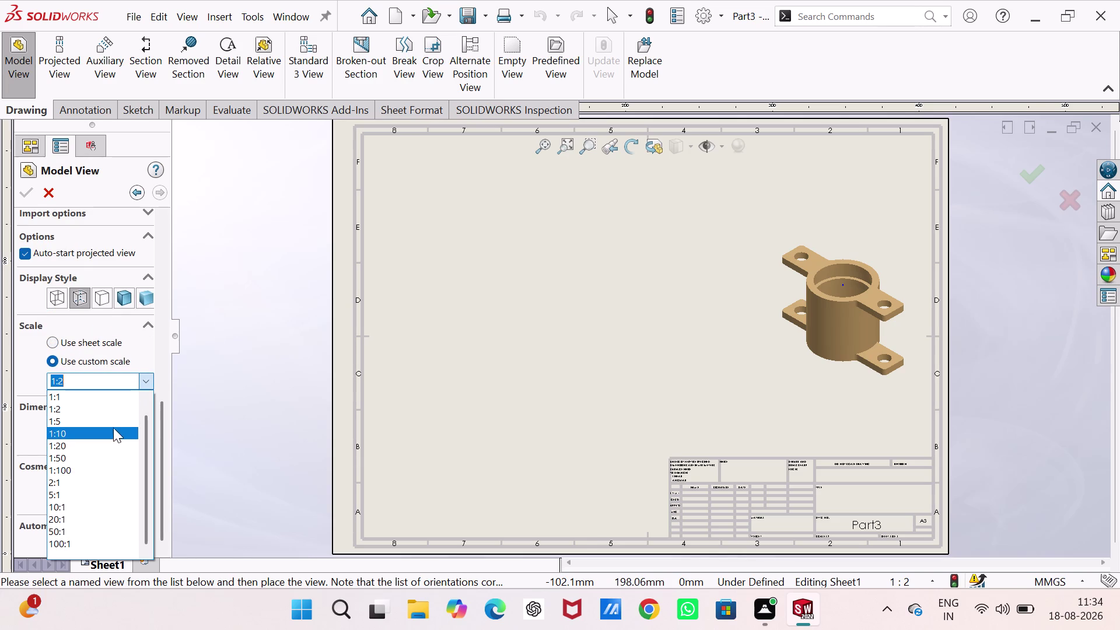
click(115, 395)
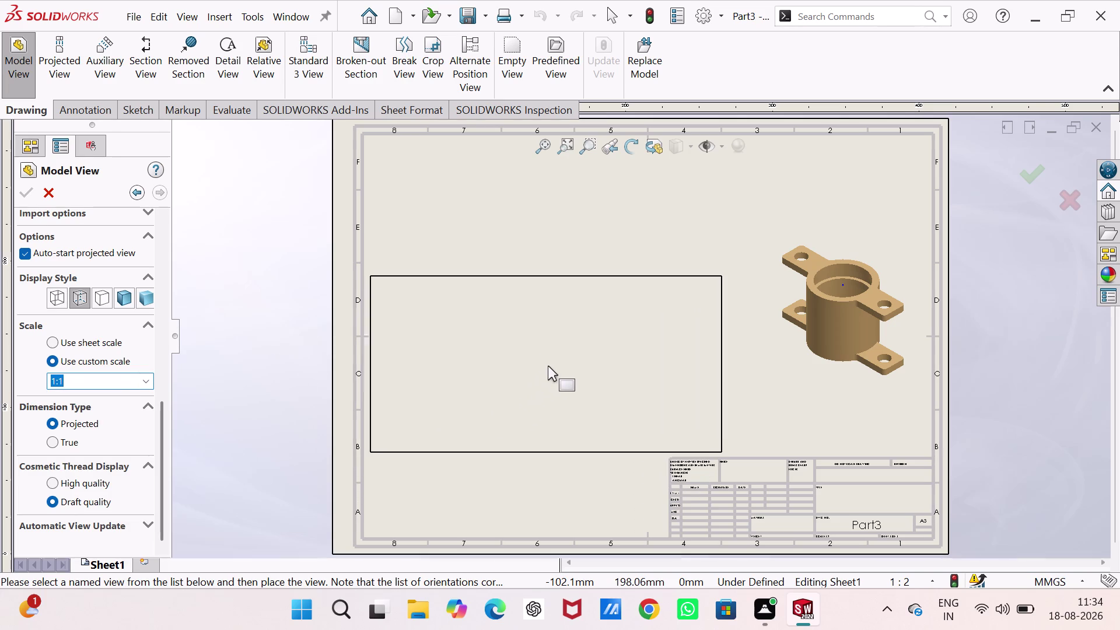
Place the front view, then project a top view above it.
click(548, 366)
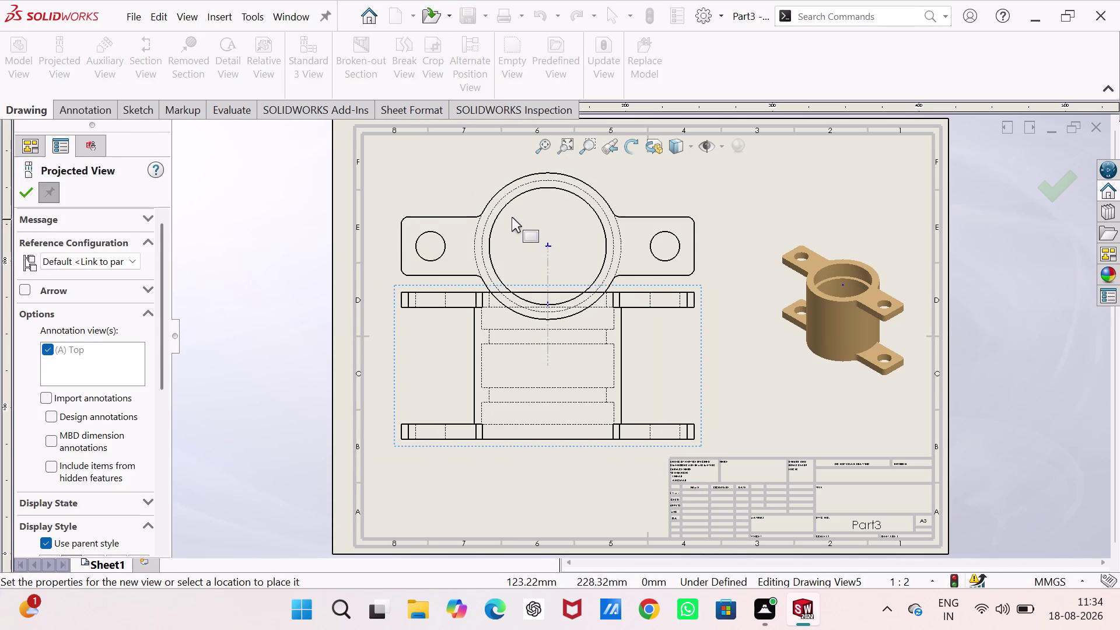
click(511, 205)
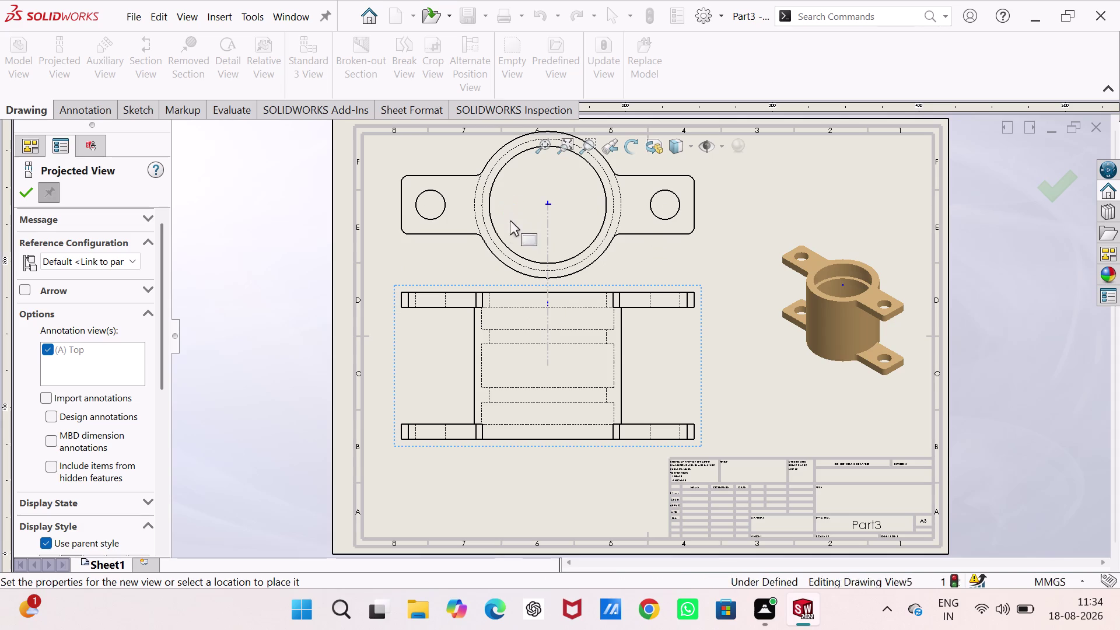
key(Escape)
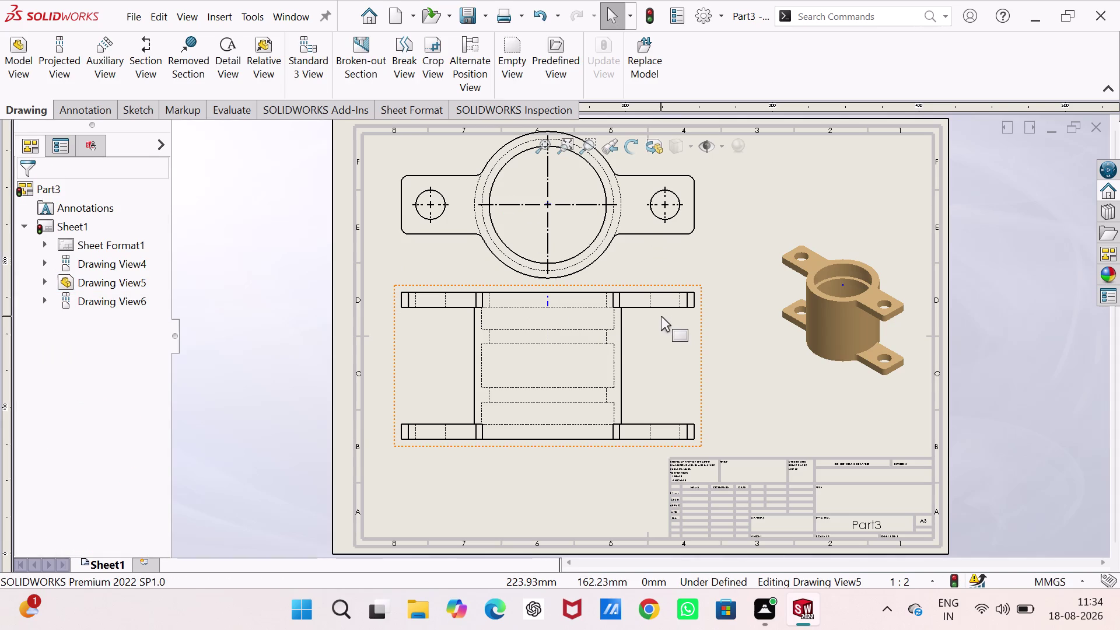
scroll(up, 3)
scroll(down, 3)
scroll(up, 3)
Select the front drawing view and launch Smart Dimension with a mouse gesture.
scroll(down, 3)
drag(559, 480, 564, 491)
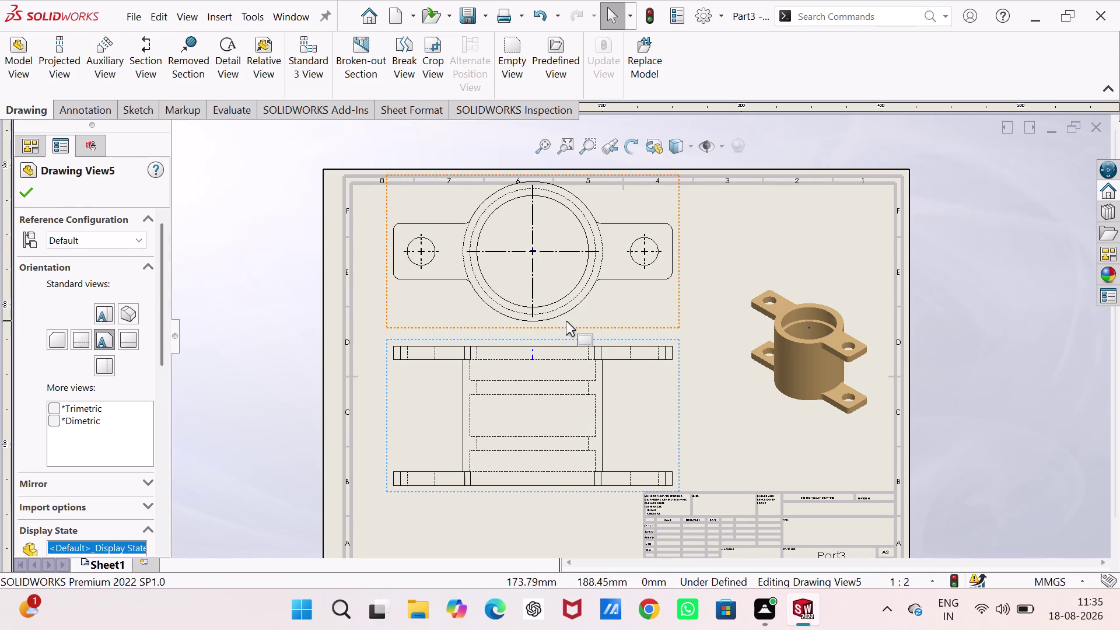
drag(568, 326, 570, 333)
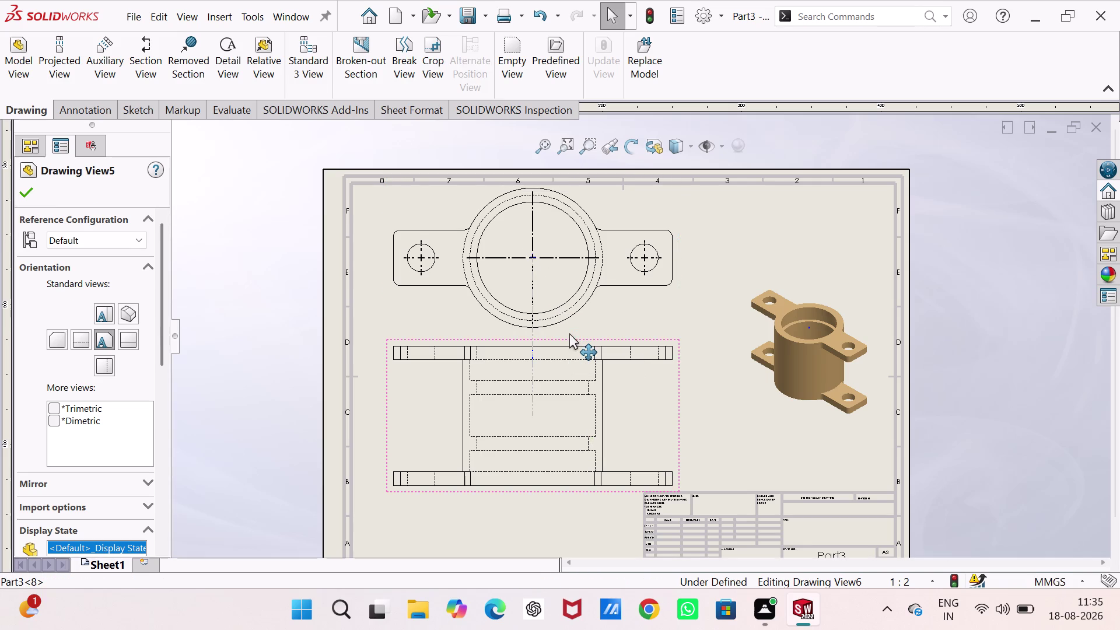
drag(570, 333, 570, 334)
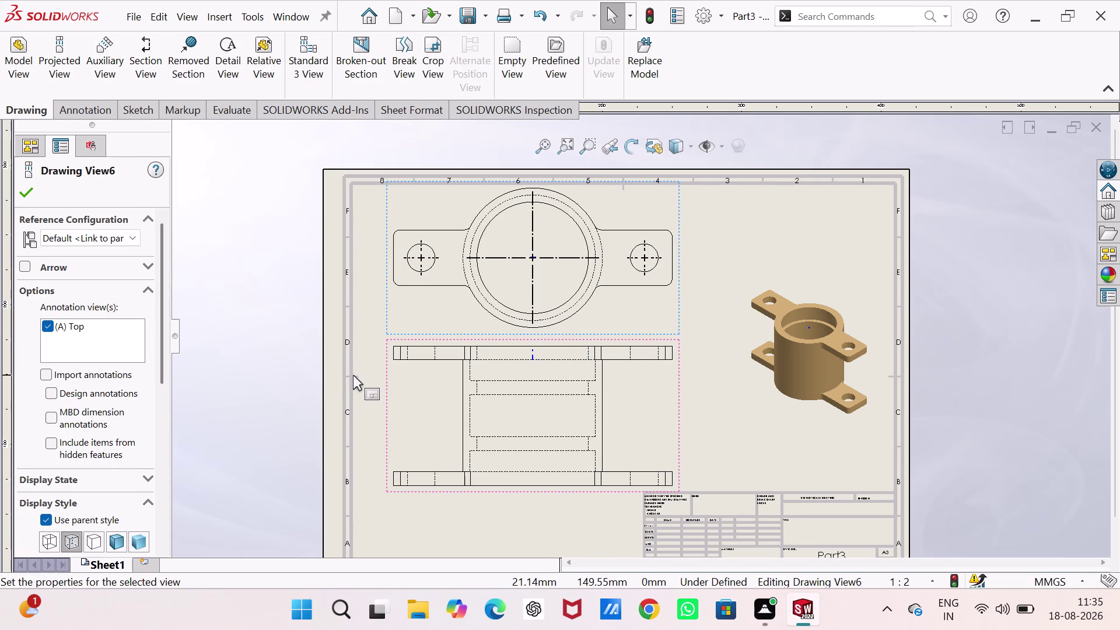
right_drag(353, 375, 363, 214)
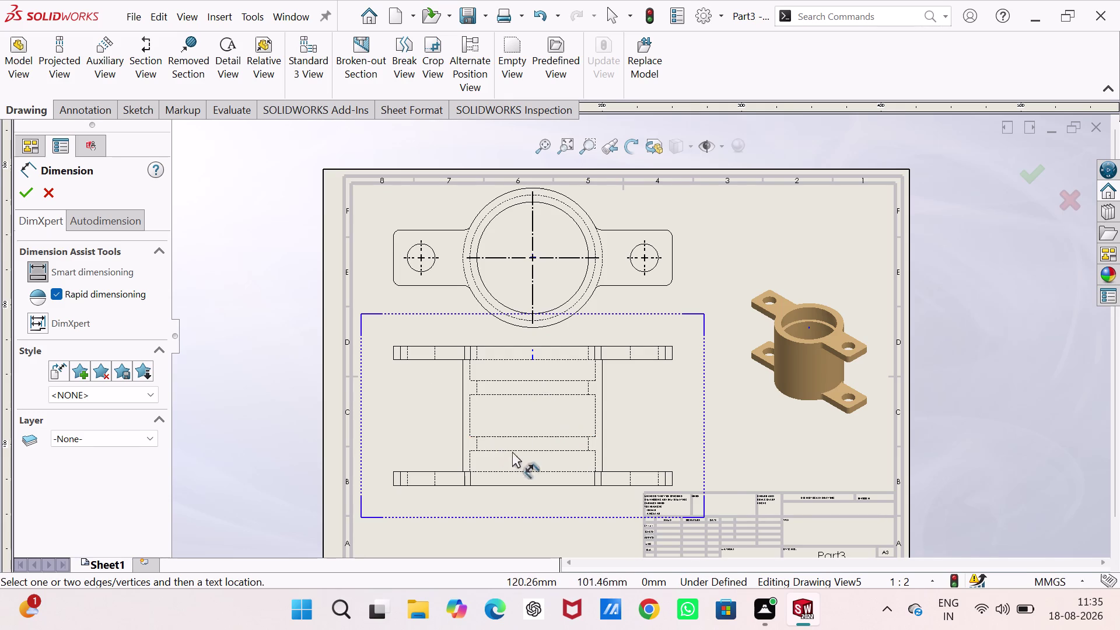
Dimension the front view's 200 mm overall width and 100 mm height.
scroll(up, 3)
scroll(down, 3)
scroll(down, 3)
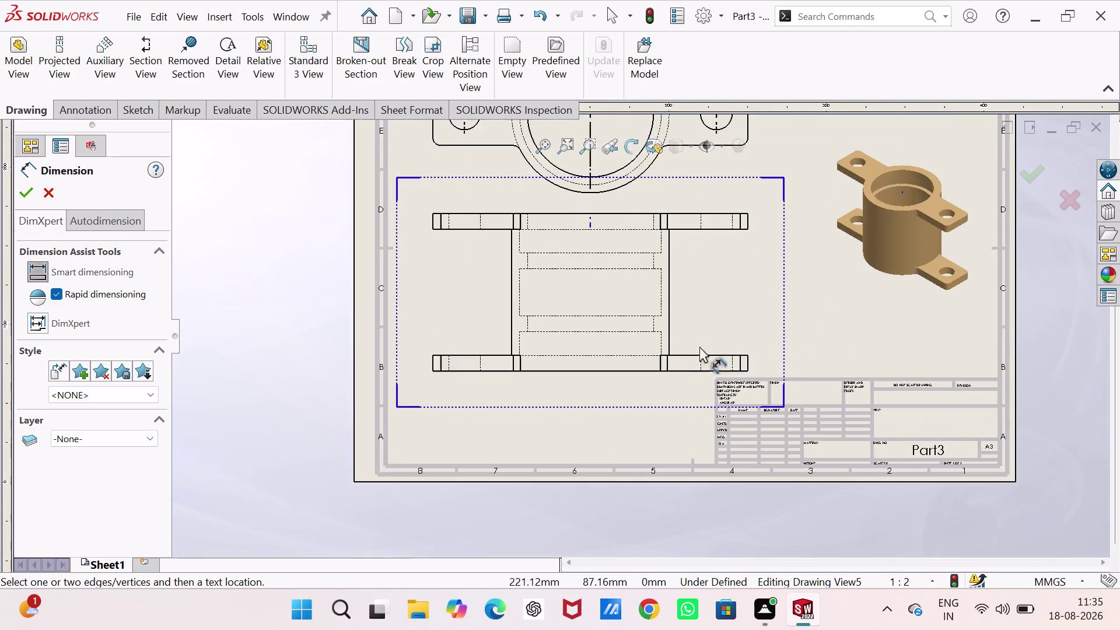
scroll(down, 3)
click(566, 366)
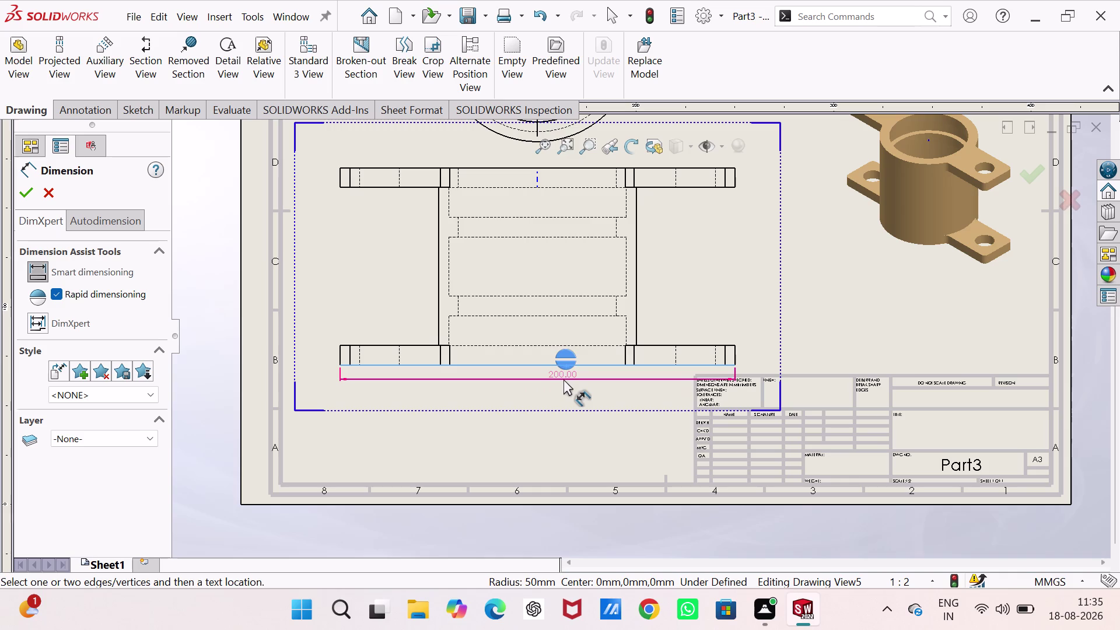
click(564, 379)
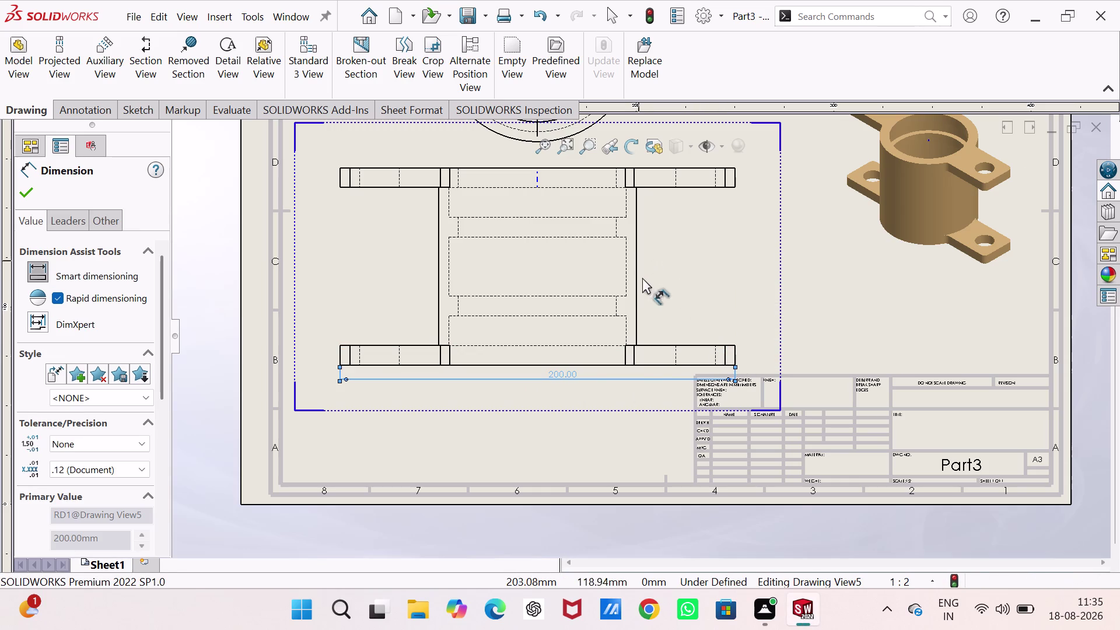
click(657, 367)
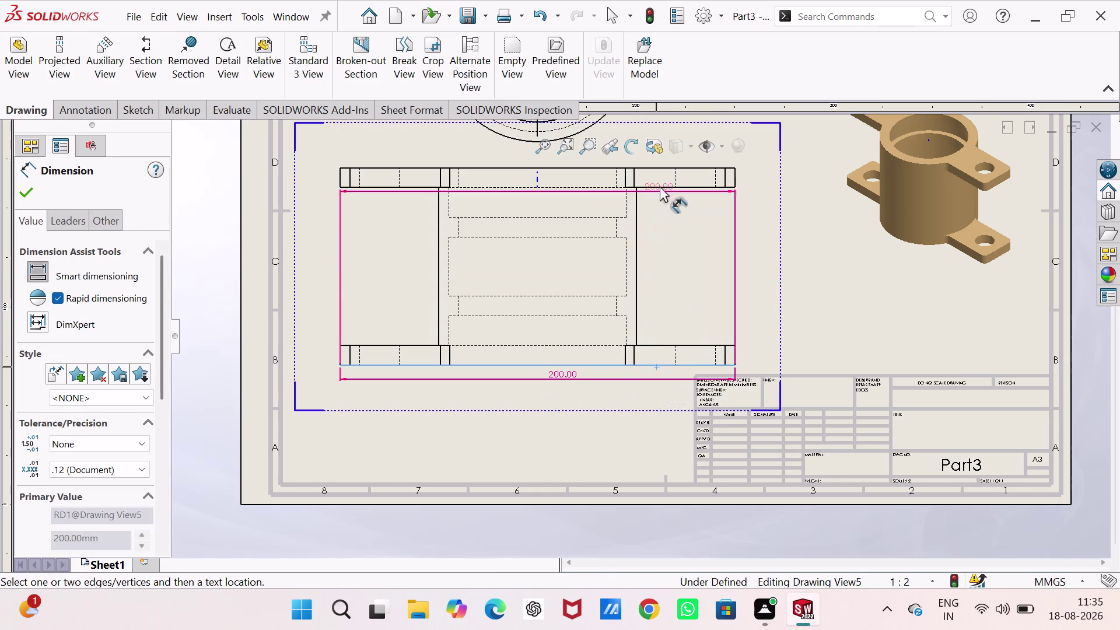
click(658, 169)
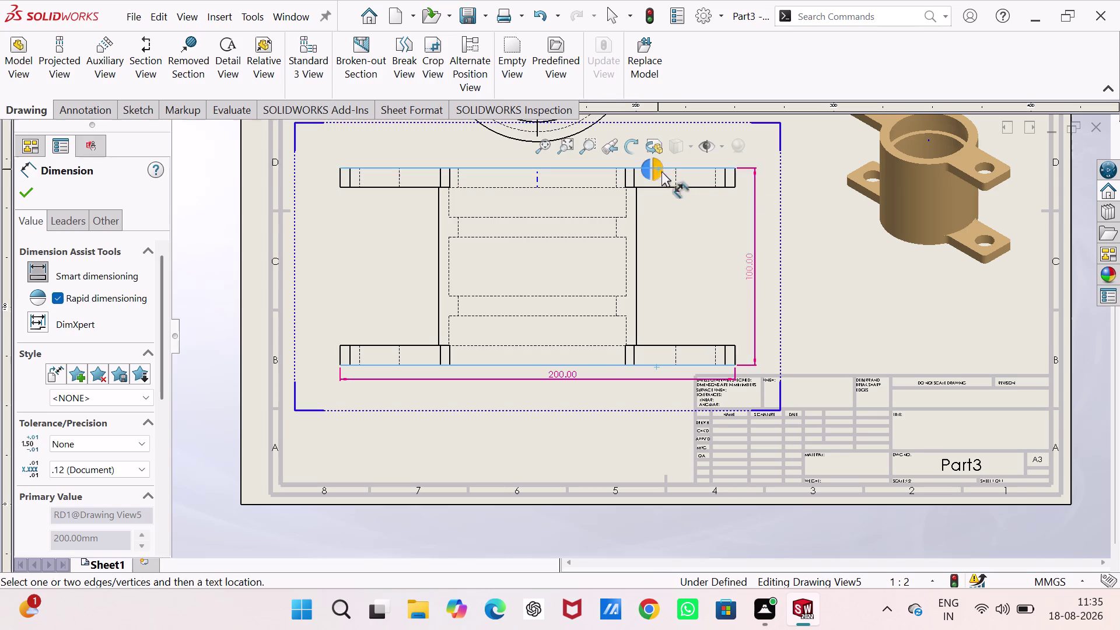
click(765, 242)
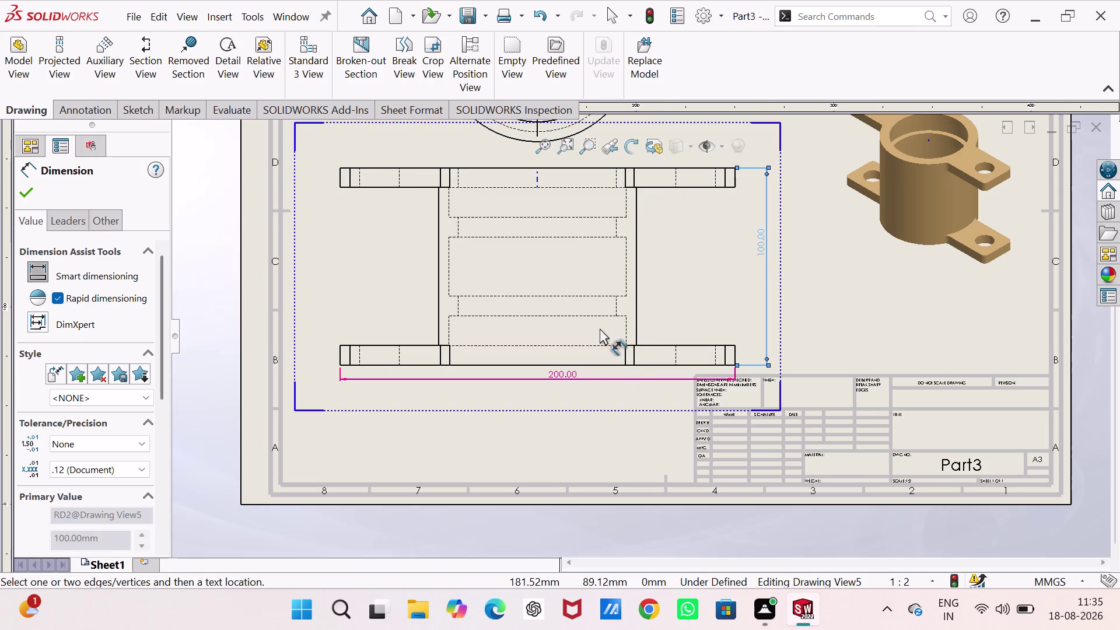
Add the 30 mm recess, upper and lower 15 mm, and 5 mm gap dimensions.
click(626, 280)
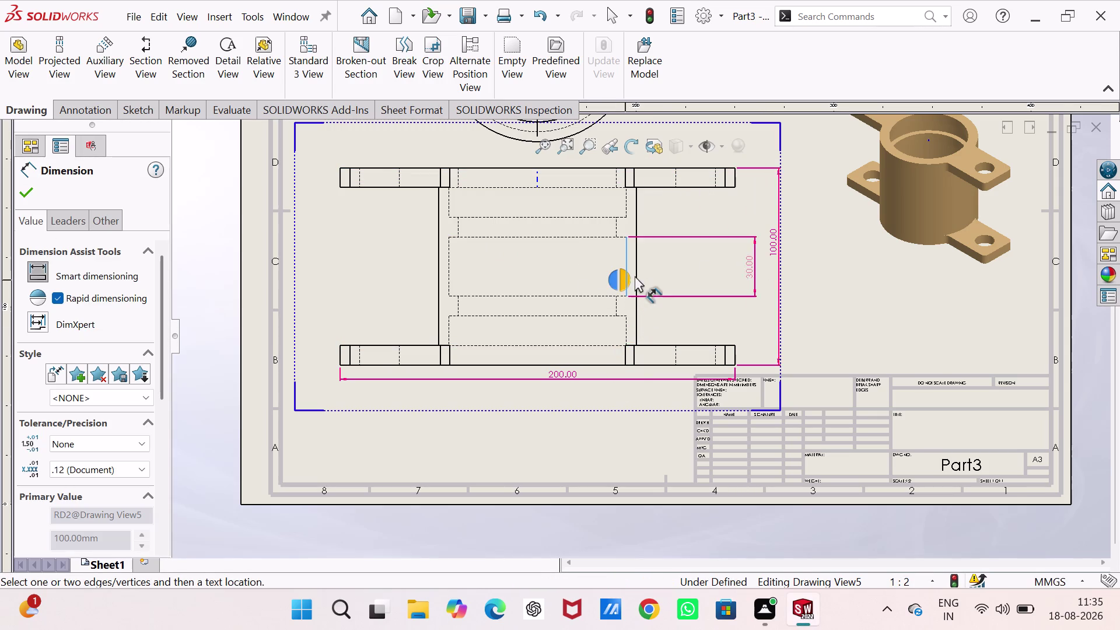
click(654, 273)
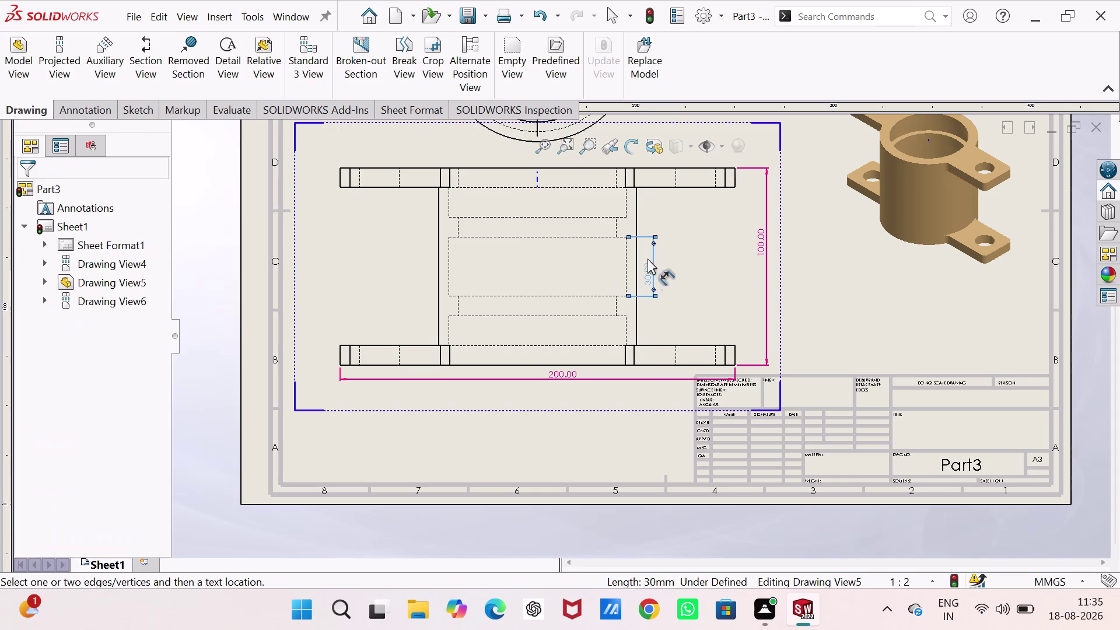
click(627, 210)
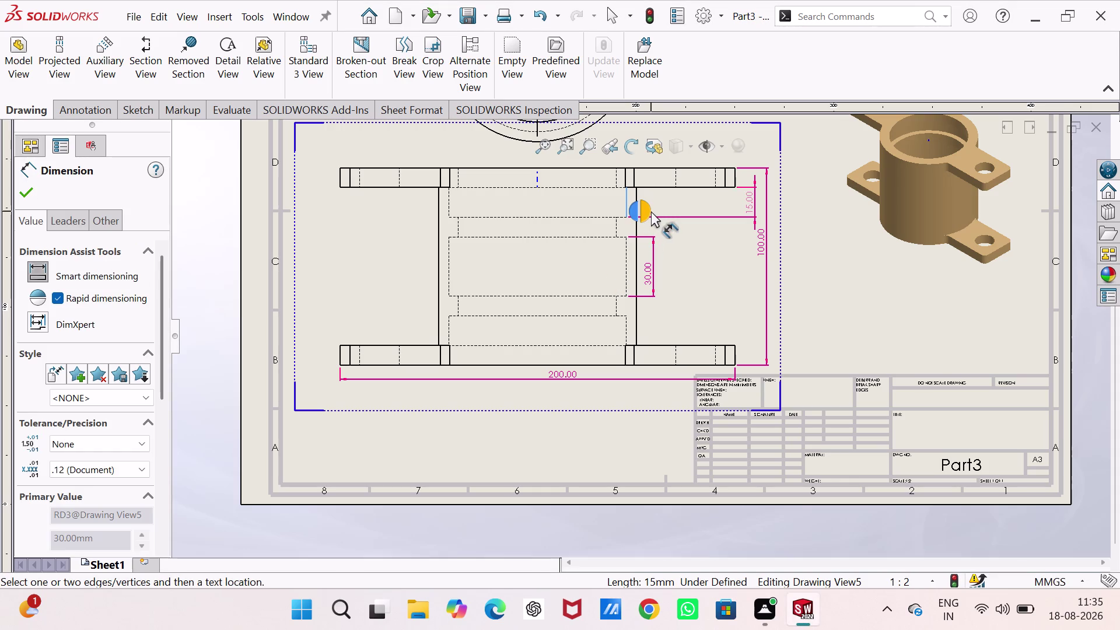
click(652, 211)
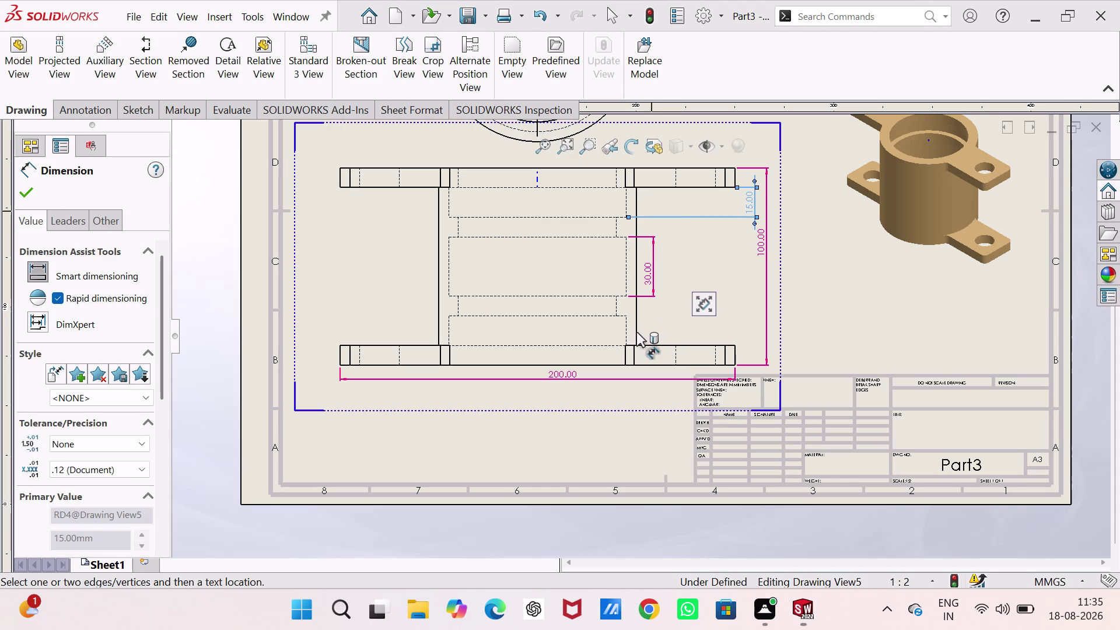
click(627, 332)
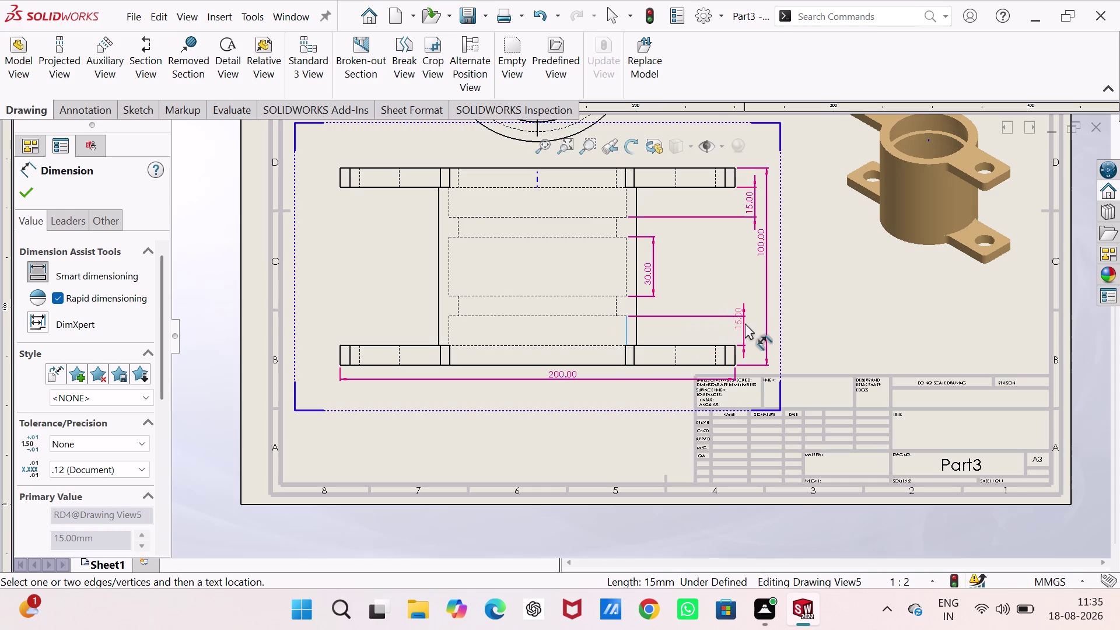
click(745, 329)
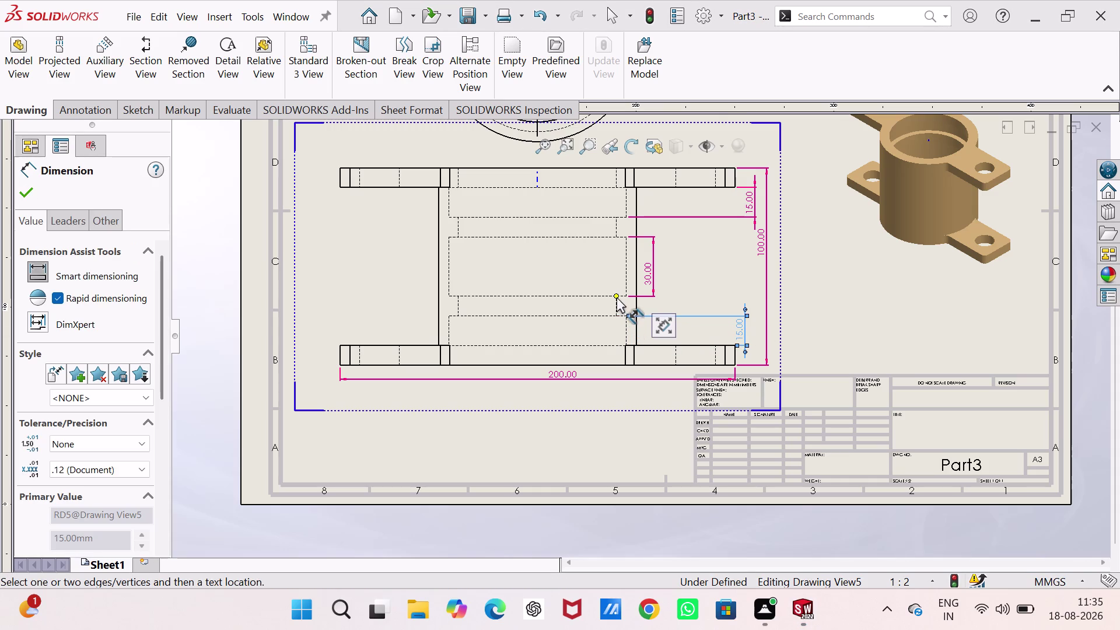
click(616, 296)
click(626, 297)
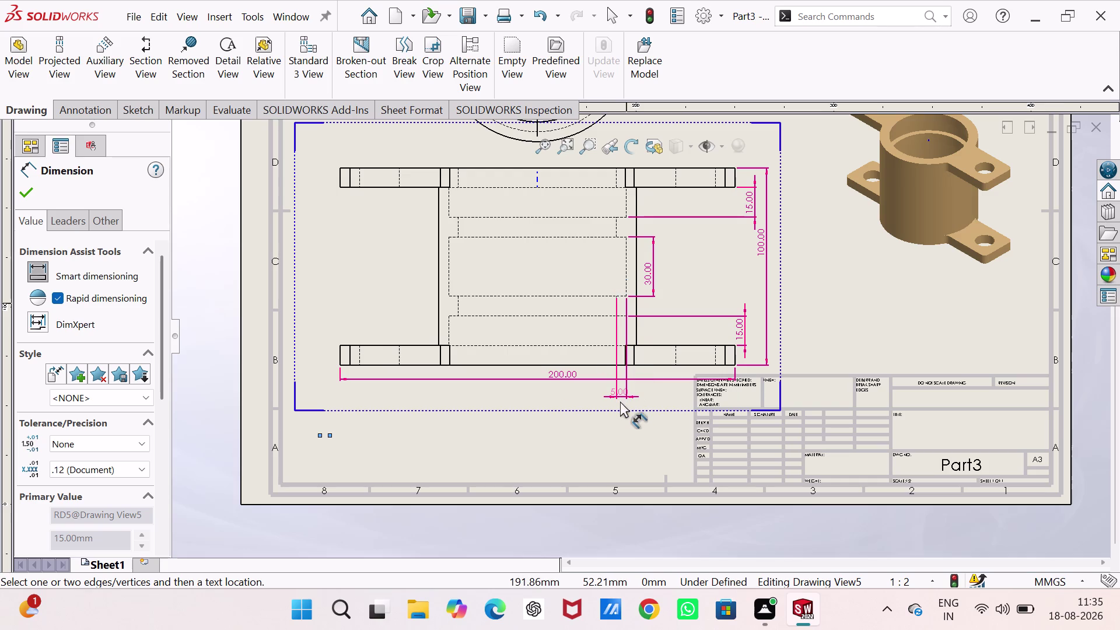
click(621, 402)
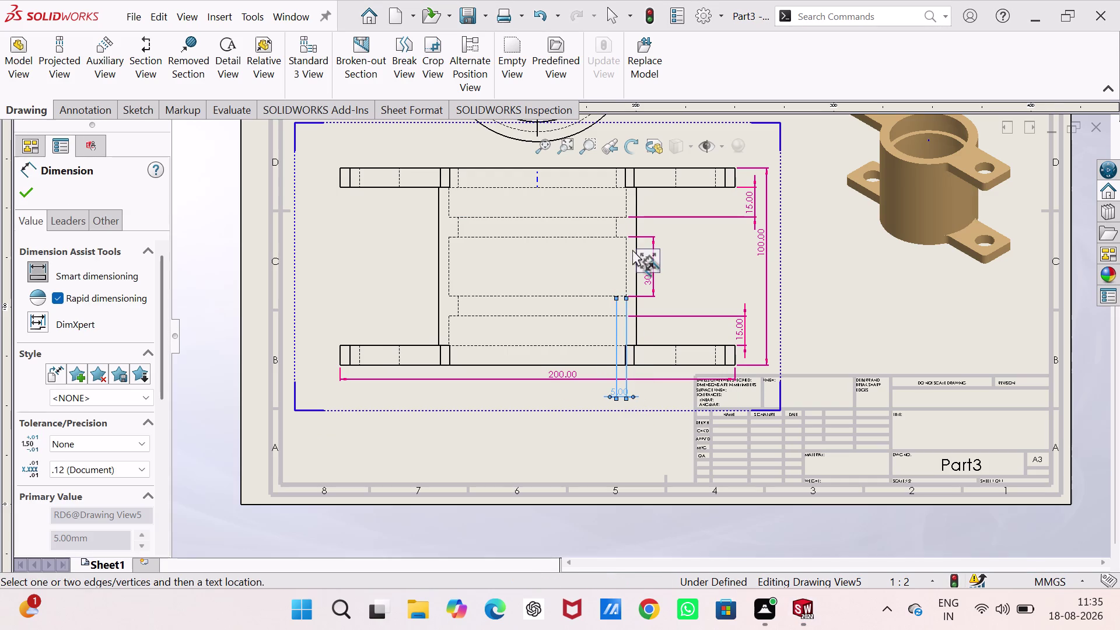
Add the horizontal and vertical 10 mm dimensions to the front view.
click(616, 232)
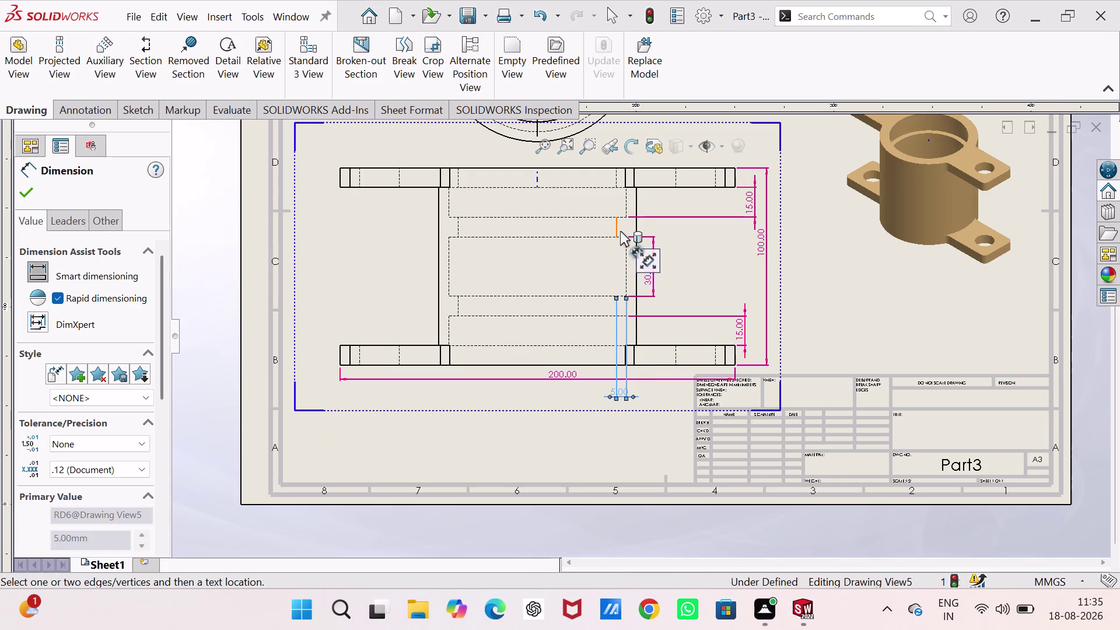
scroll(down, 3)
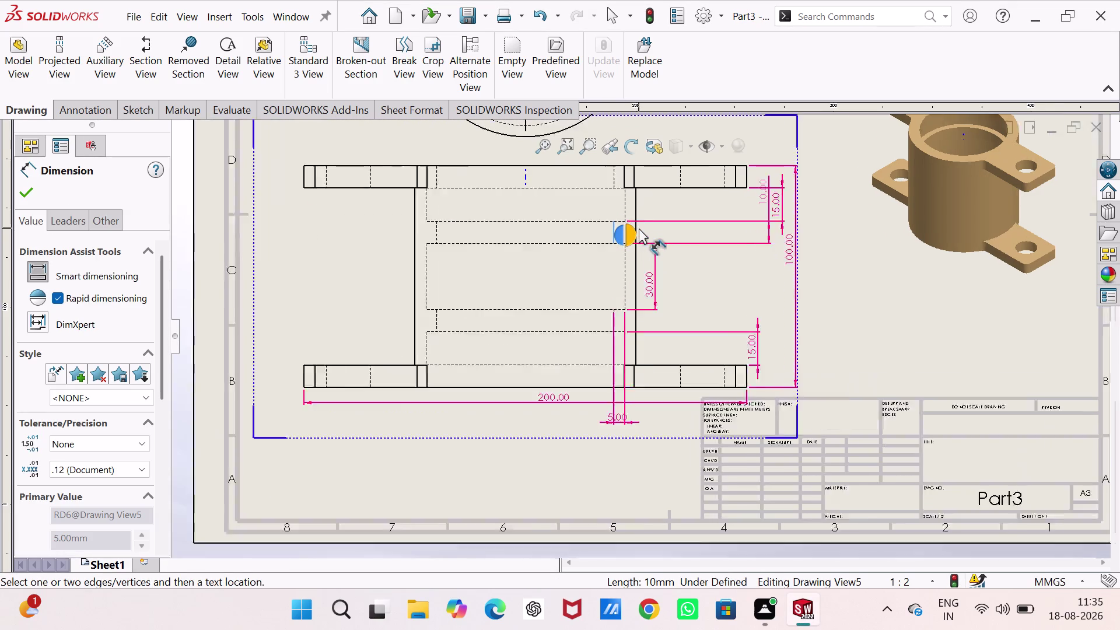
scroll(down, 3)
scroll(down, 3)
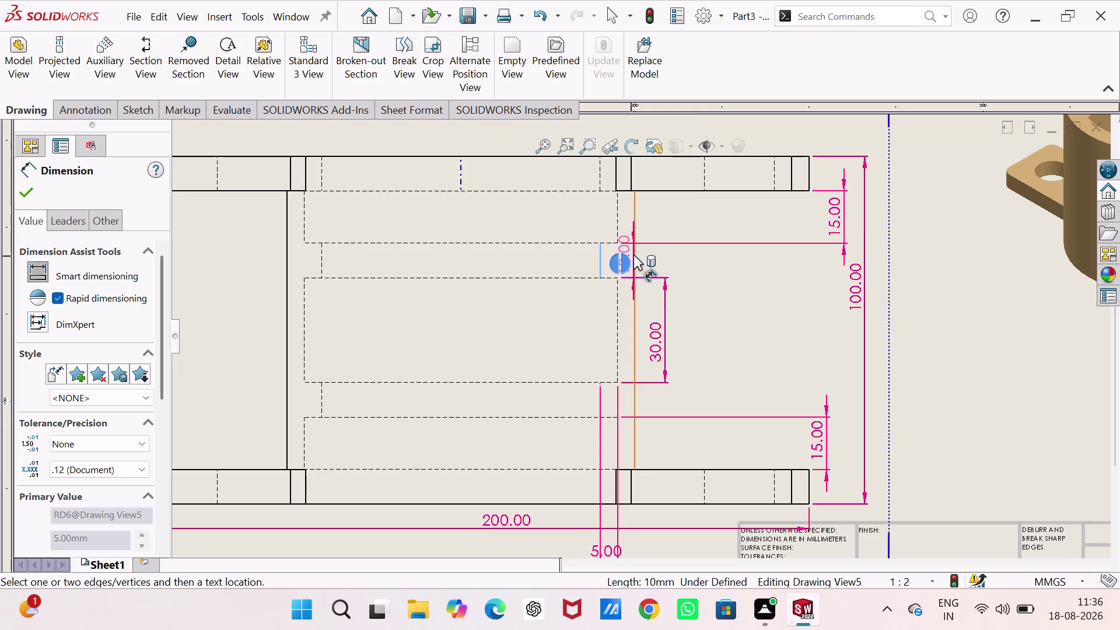
click(634, 255)
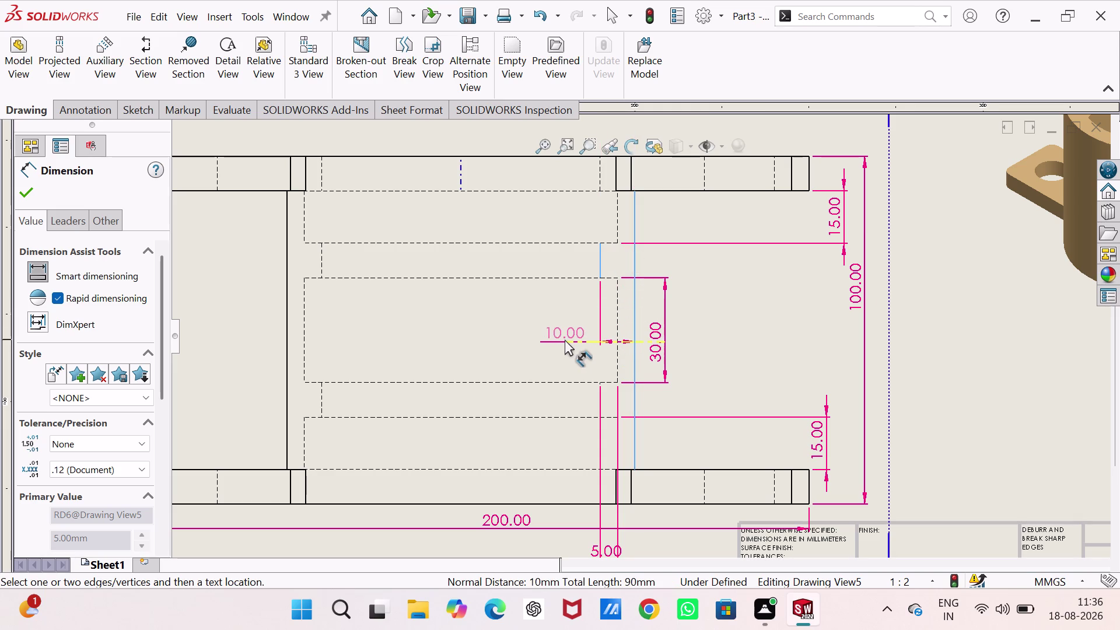
click(565, 340)
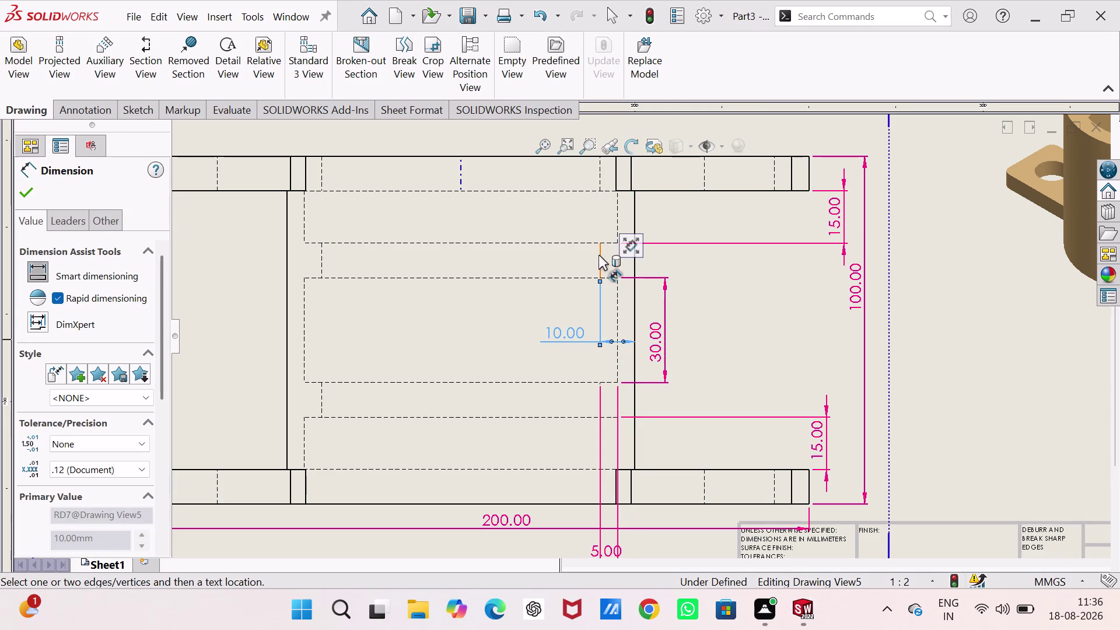
click(599, 255)
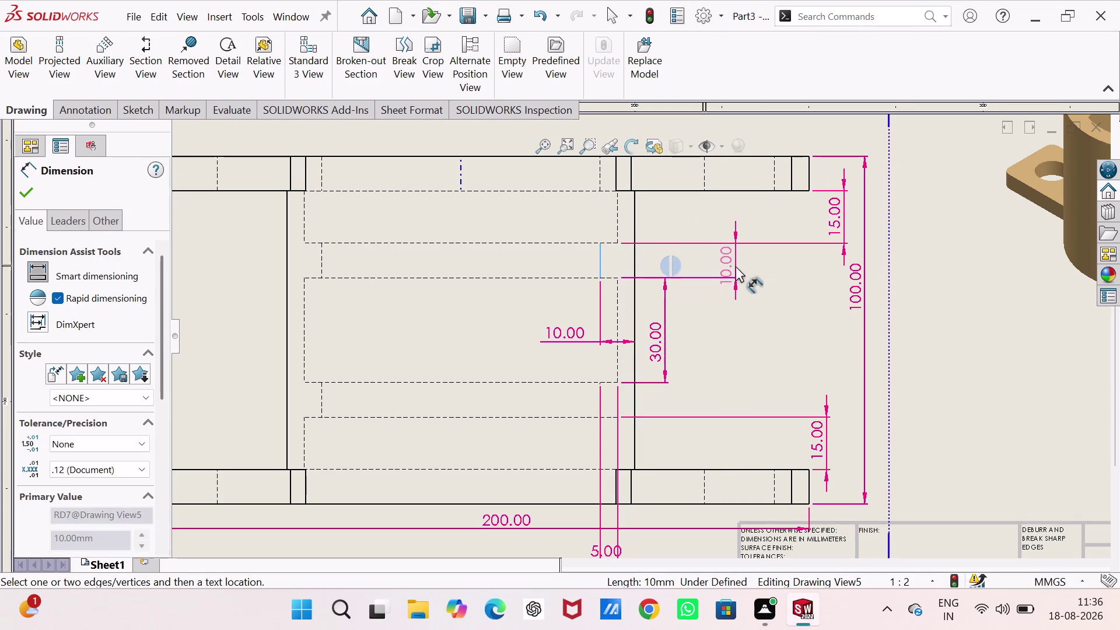
click(736, 266)
scroll(up, 3)
scroll(up, 3)
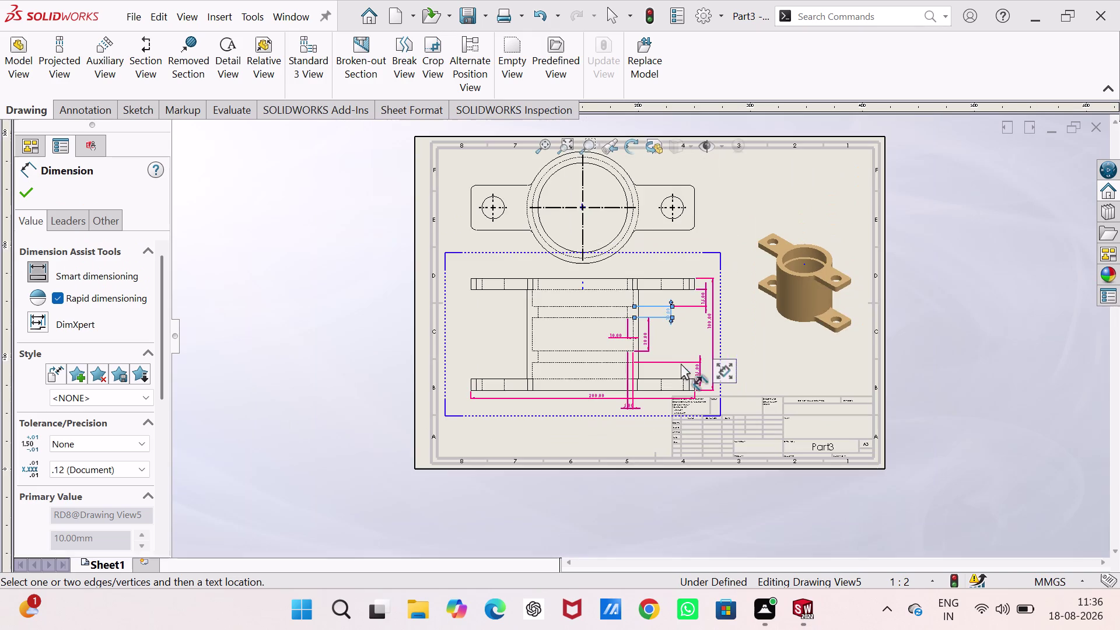
scroll(down, 3)
scroll(down, 3)
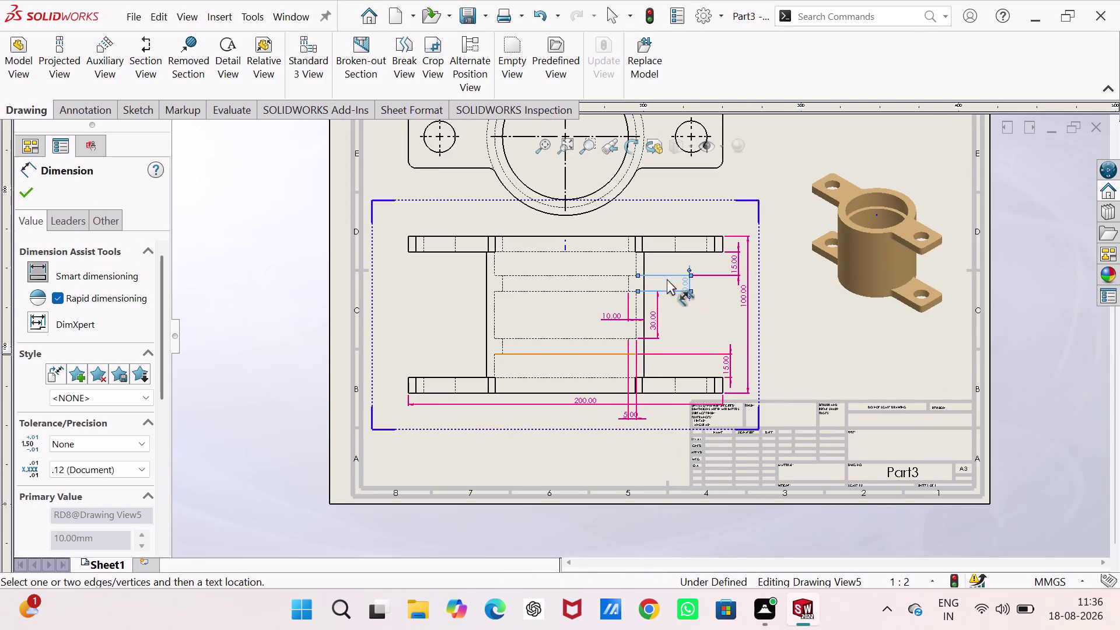
scroll(down, 3)
scroll(up, 3)
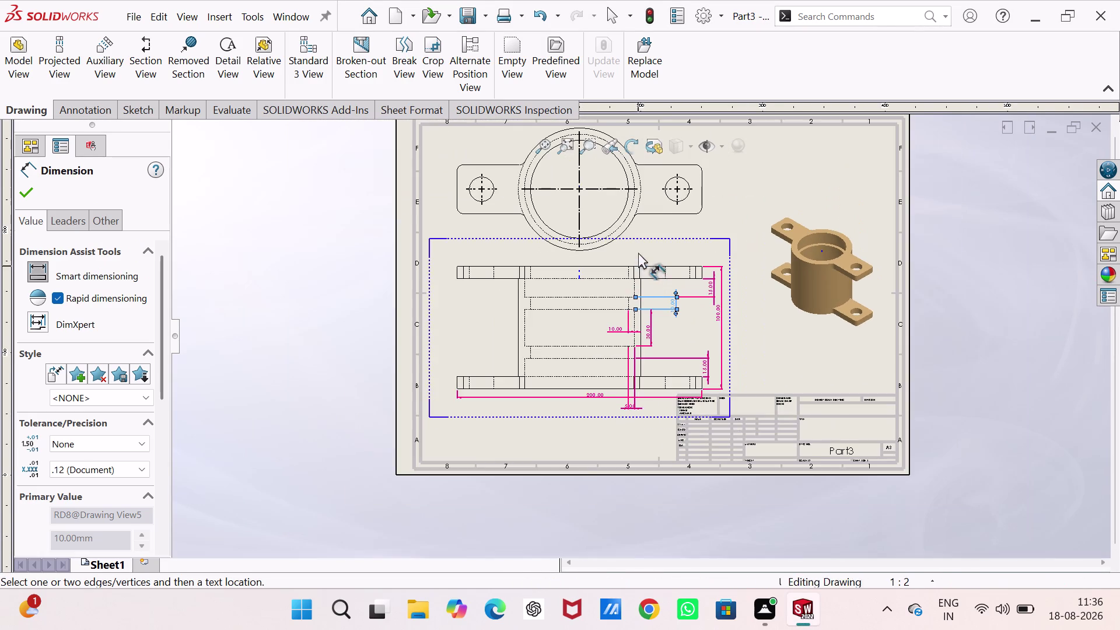
scroll(down, 3)
scroll(up, 3)
scroll(down, 3)
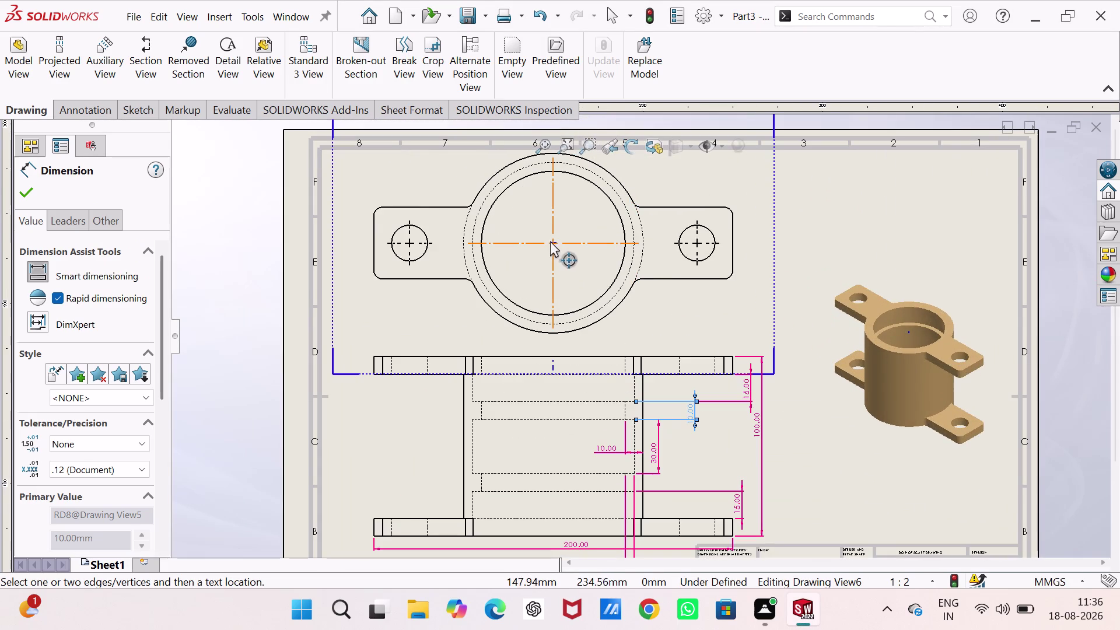
Dimension the 160 mm hole spacing in the top view.
click(409, 241)
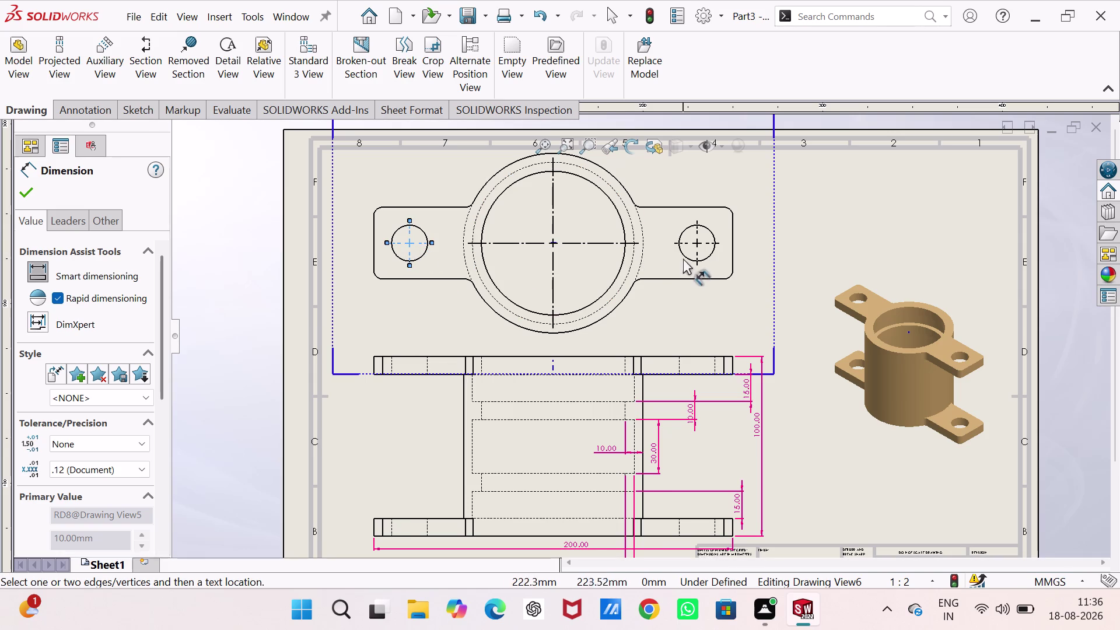
click(698, 243)
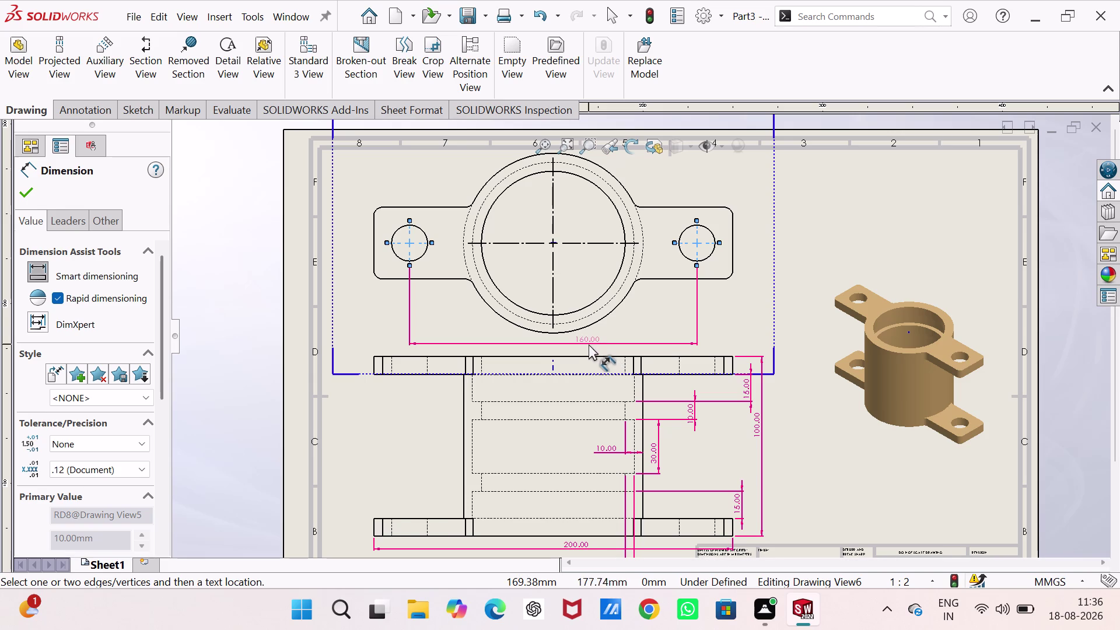
click(589, 344)
click(635, 280)
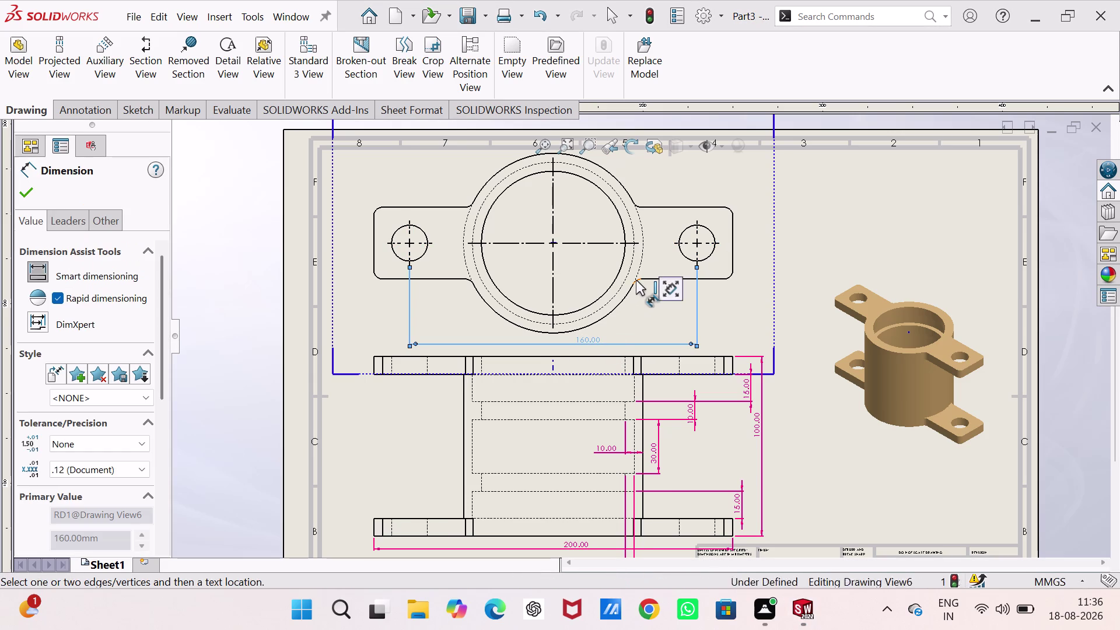
click(658, 307)
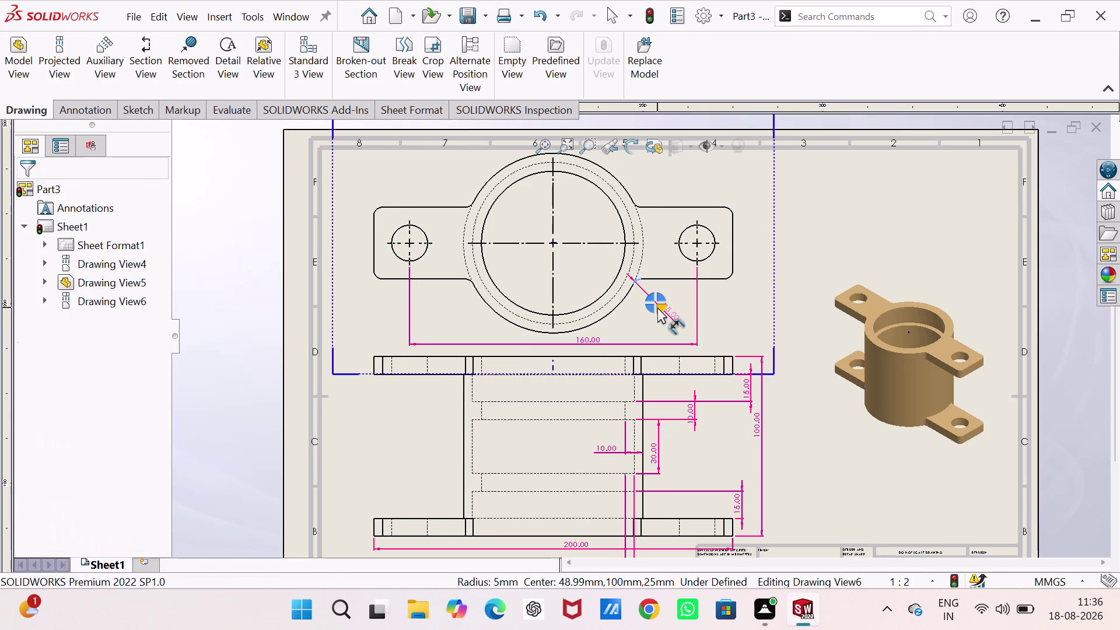
Add the outer arc radius, Ø20 hole, R5 lug end and 40 mm lug height.
click(716, 248)
click(715, 182)
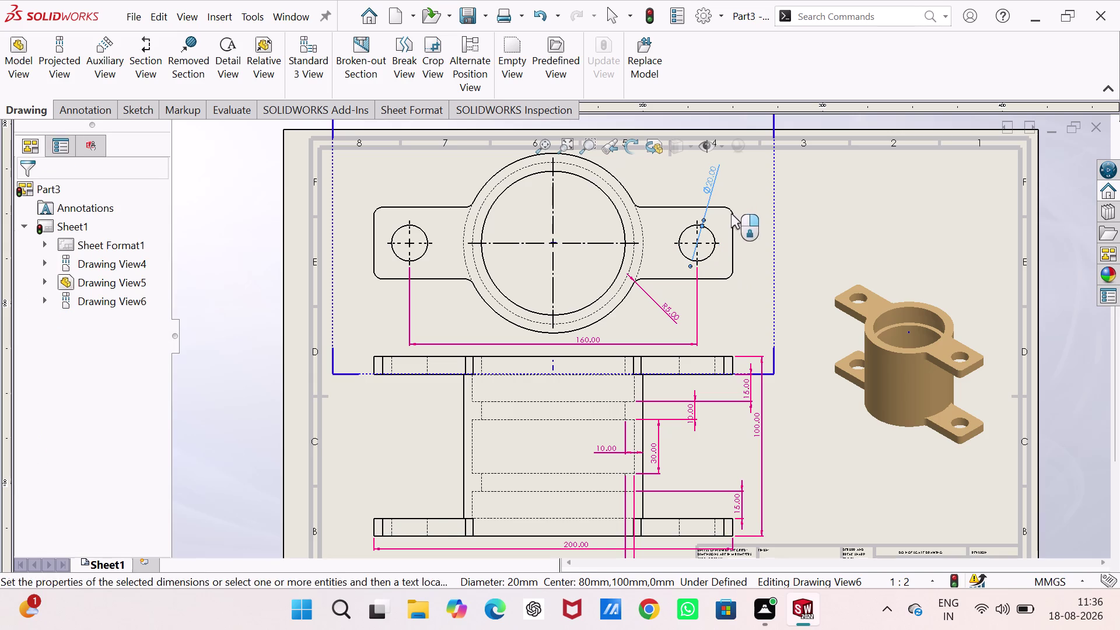
click(732, 211)
click(739, 183)
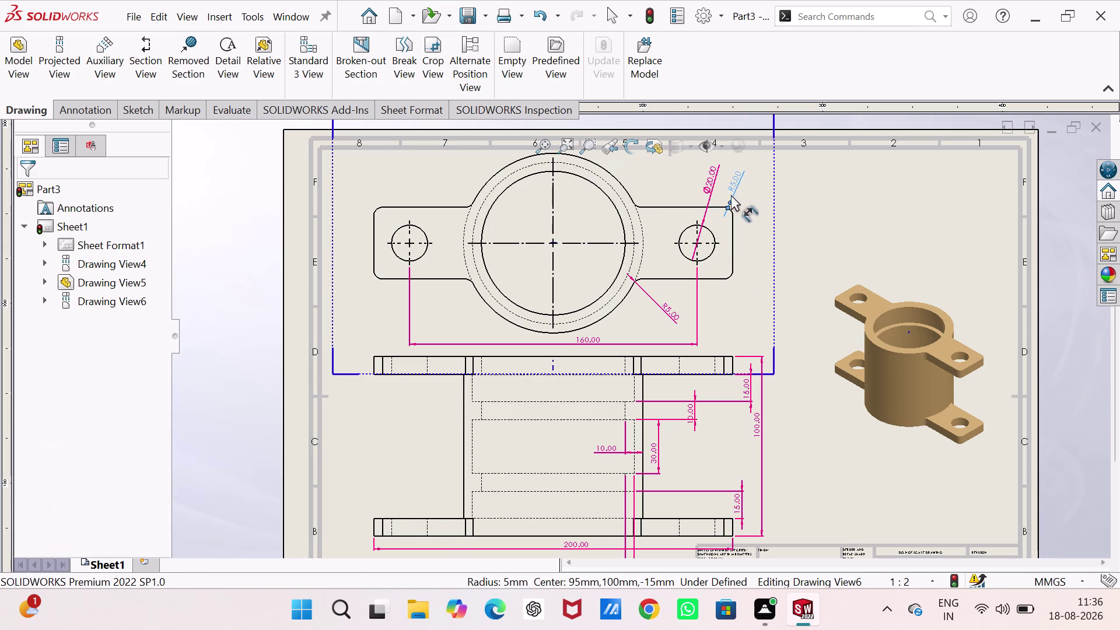
click(701, 206)
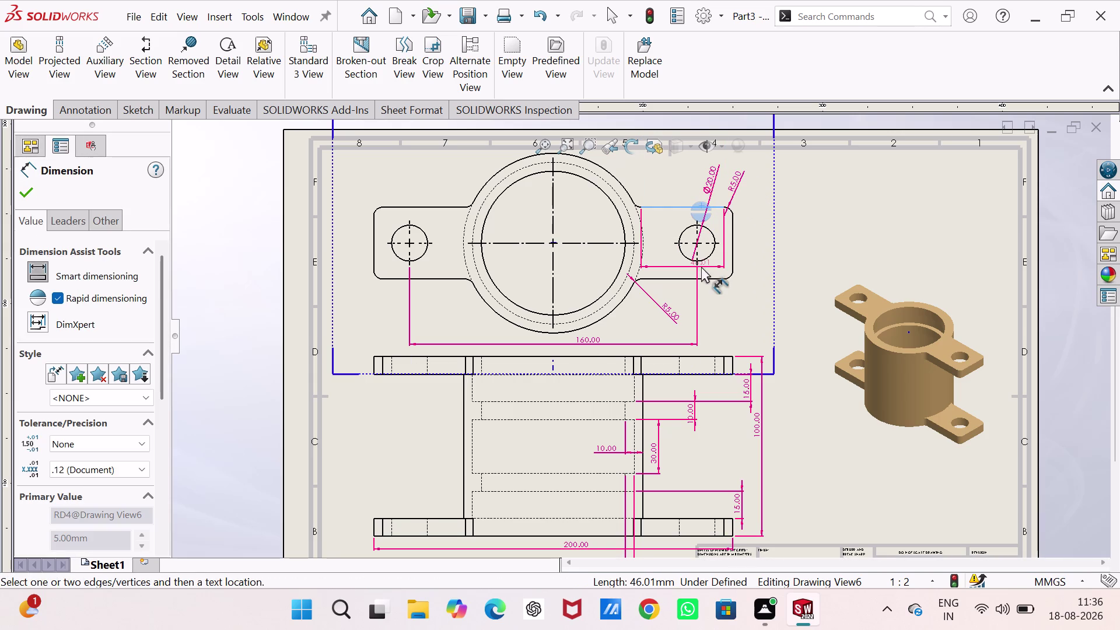
click(708, 278)
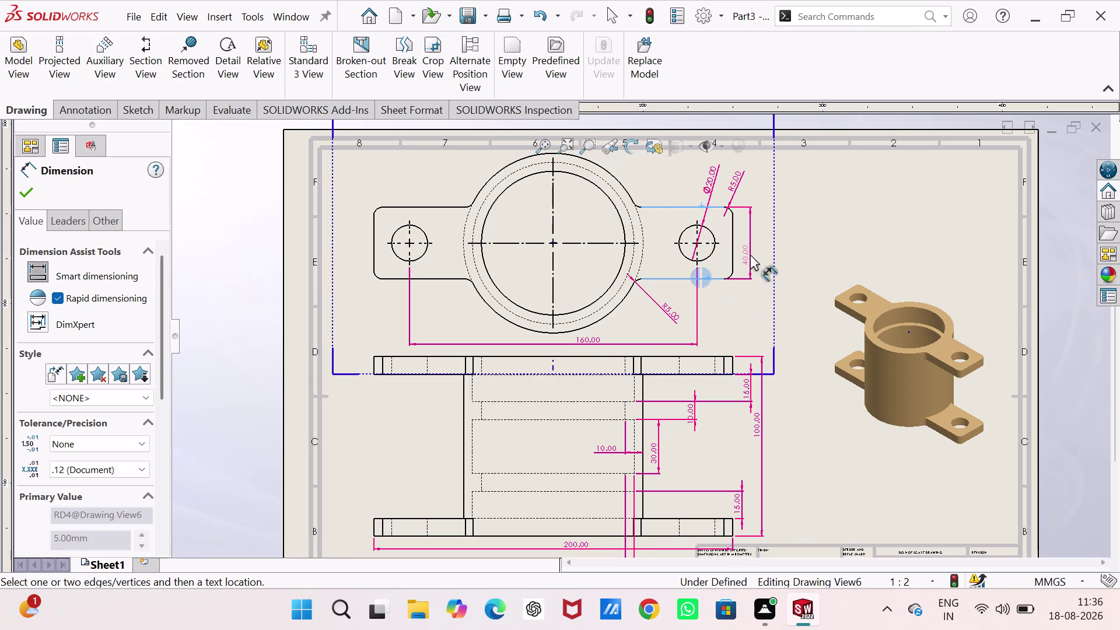
click(754, 249)
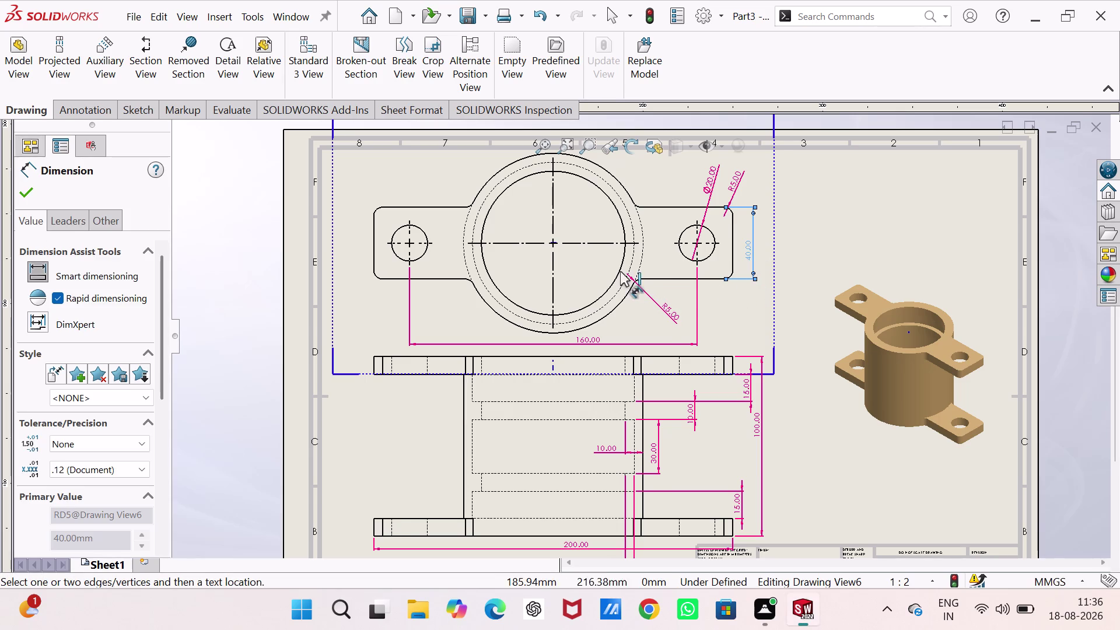
Add the Ø80 bore, R50 radius and Ø90 dashed-circle dimensions.
click(611, 198)
click(656, 174)
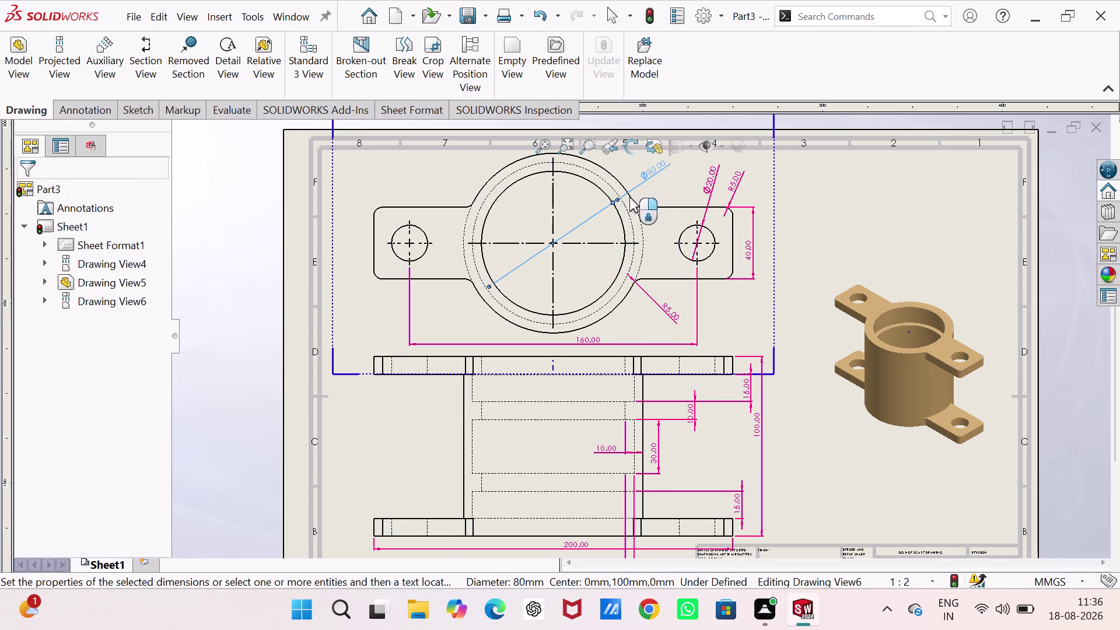
click(630, 197)
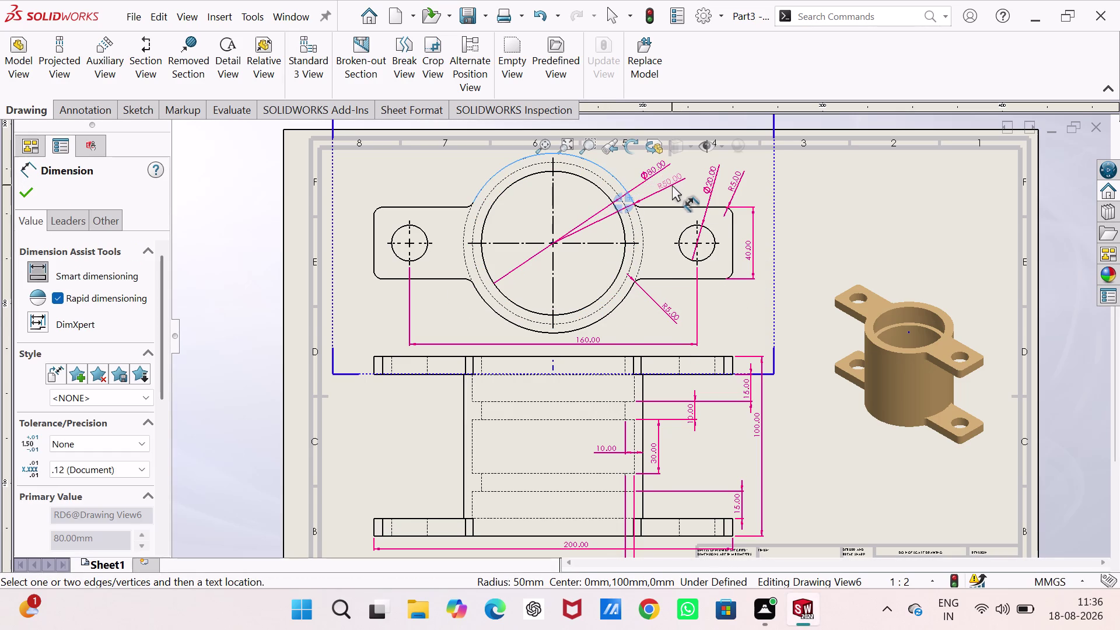
click(672, 181)
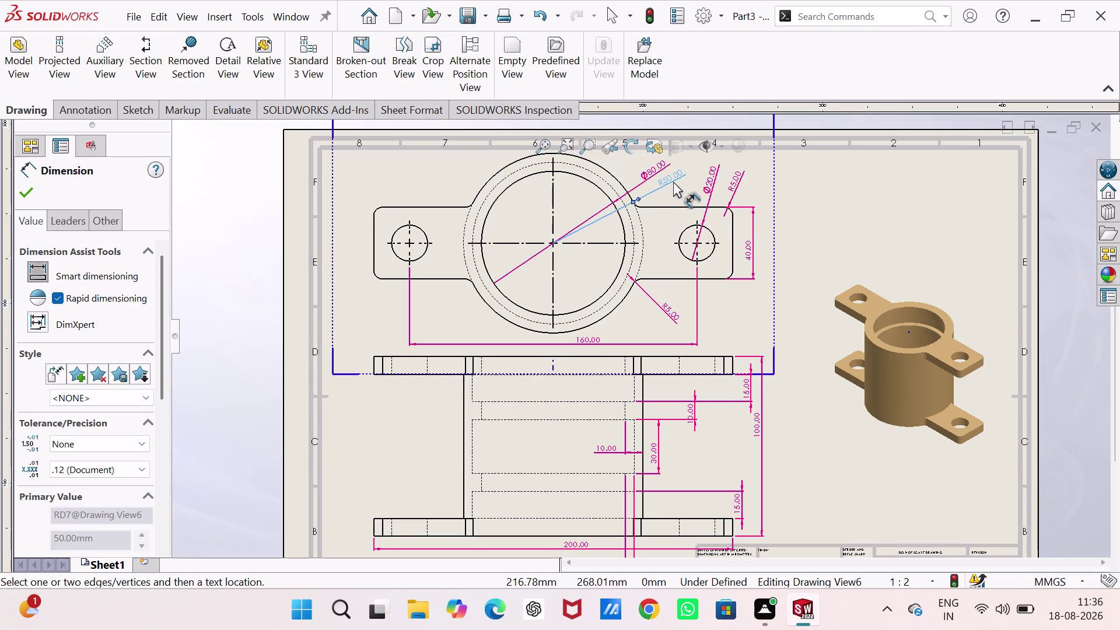
click(609, 182)
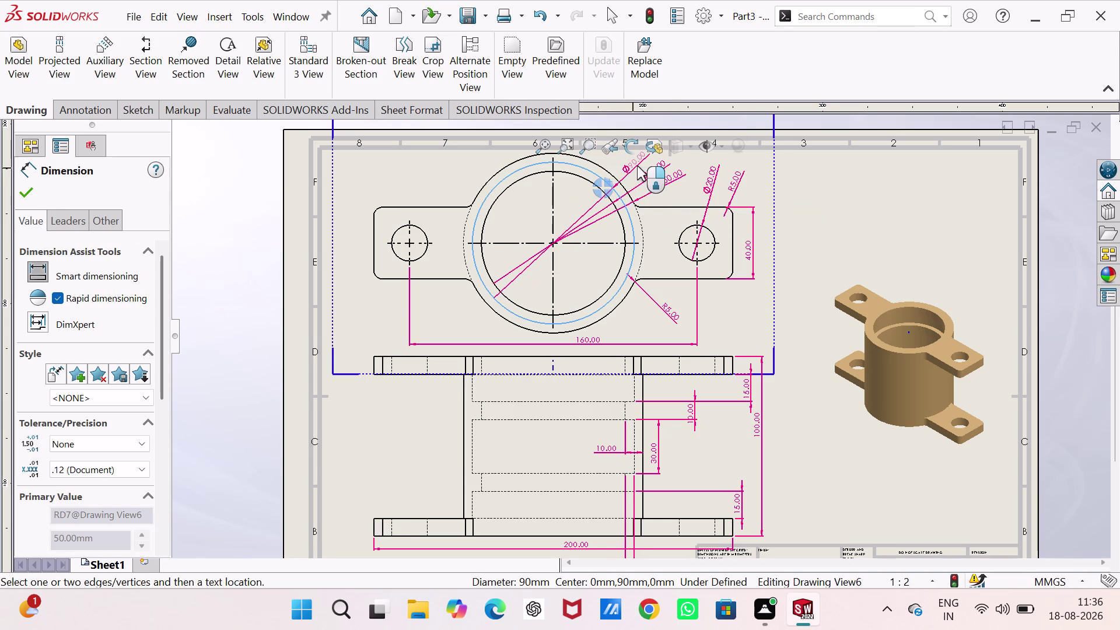
click(637, 166)
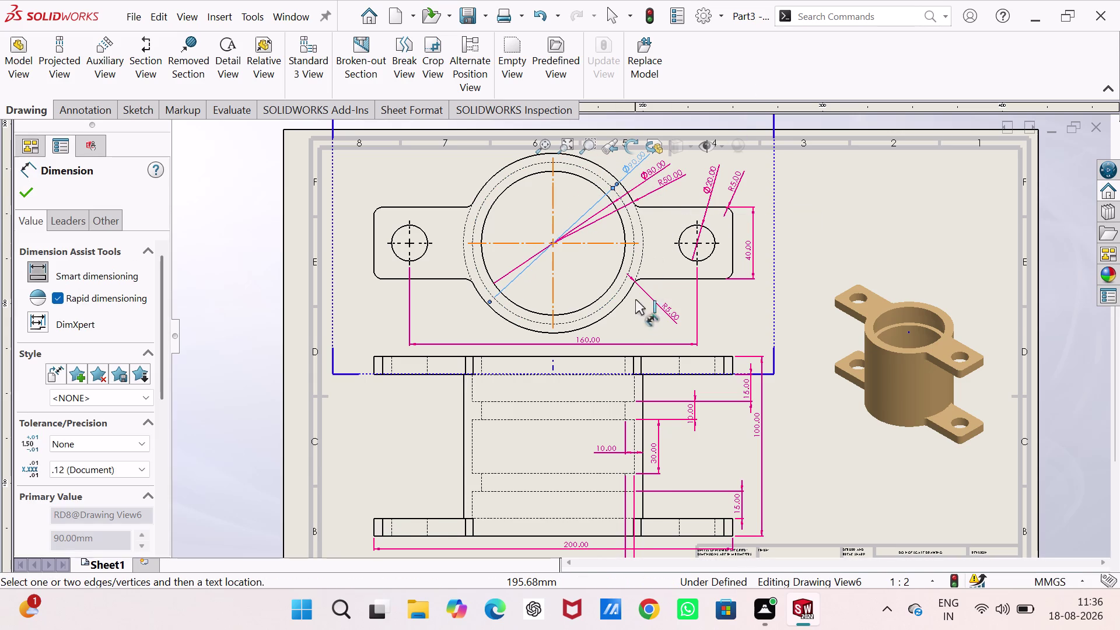
scroll(up, 3)
scroll(up, 3)
scroll(down, 3)
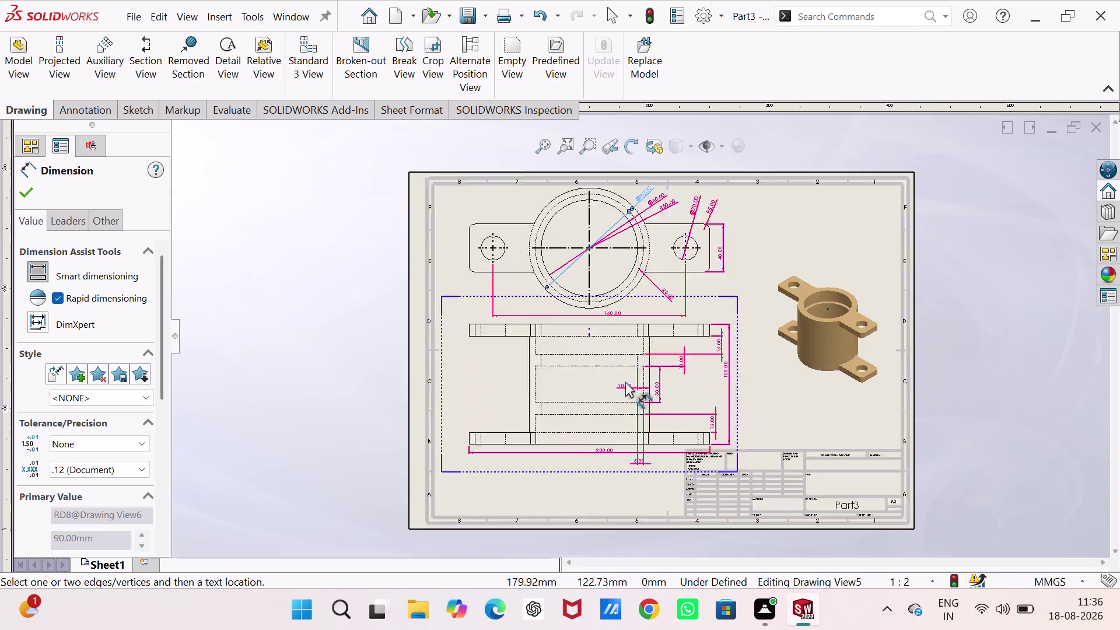
scroll(down, 3)
scroll(up, 3)
scroll(up, 3)
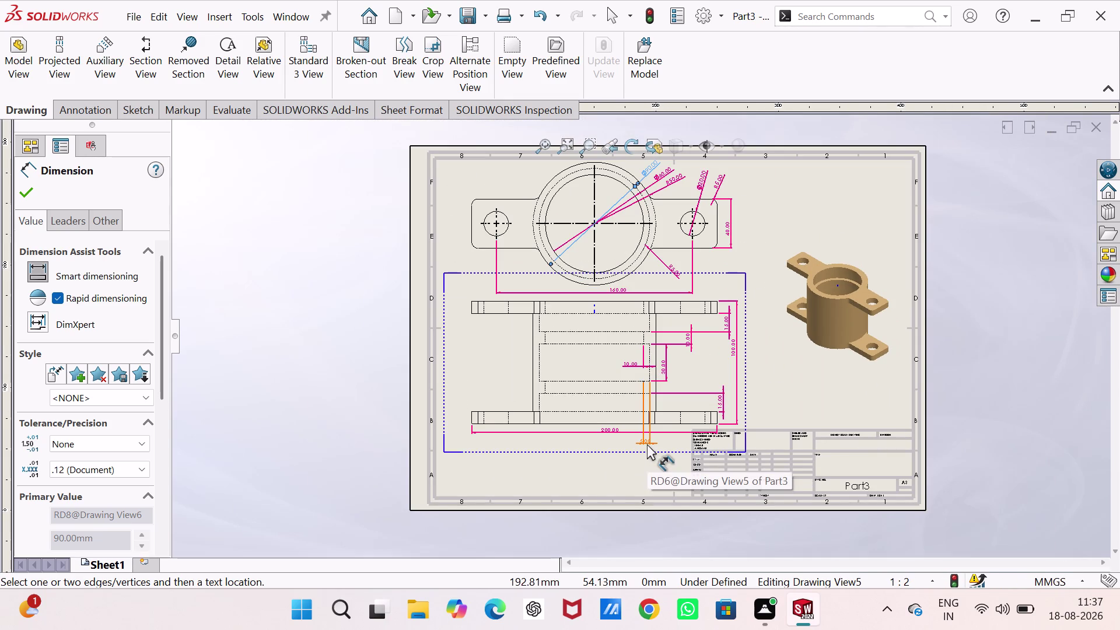
scroll(up, 3)
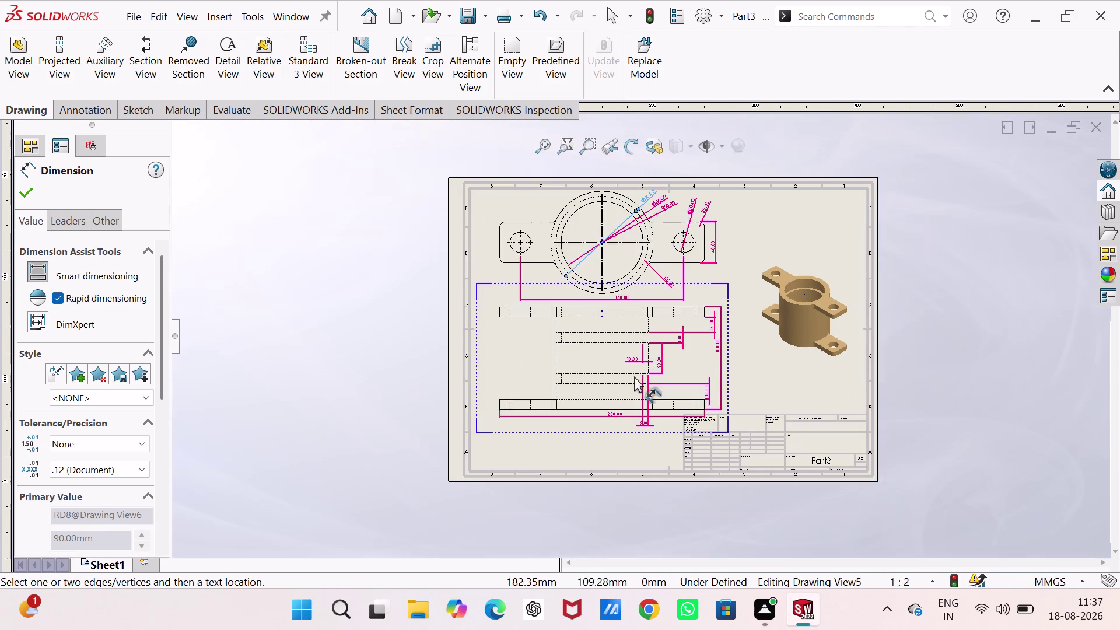
scroll(down, 3)
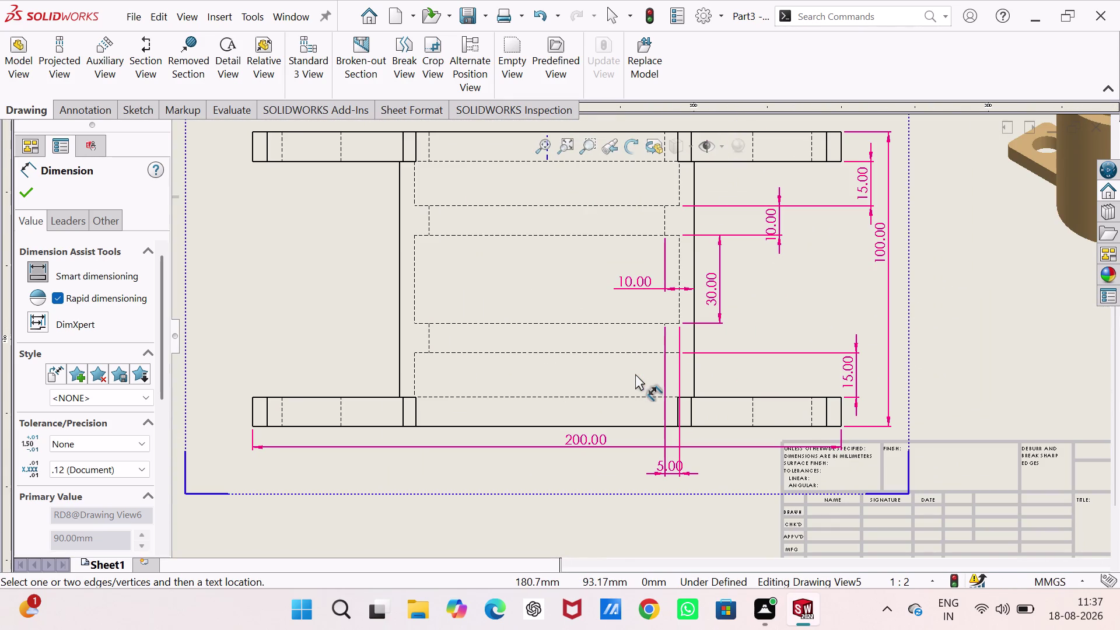
scroll(up, 3)
scroll(down, 3)
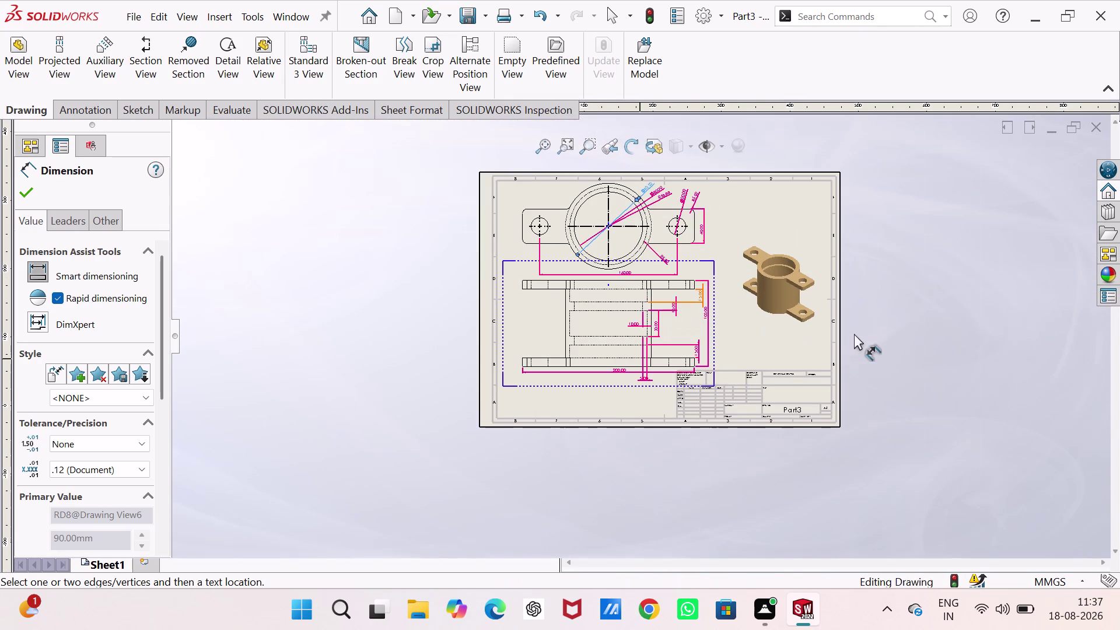
scroll(down, 3)
scroll(up, 3)
scroll(up, 3)
scroll(down, 3)
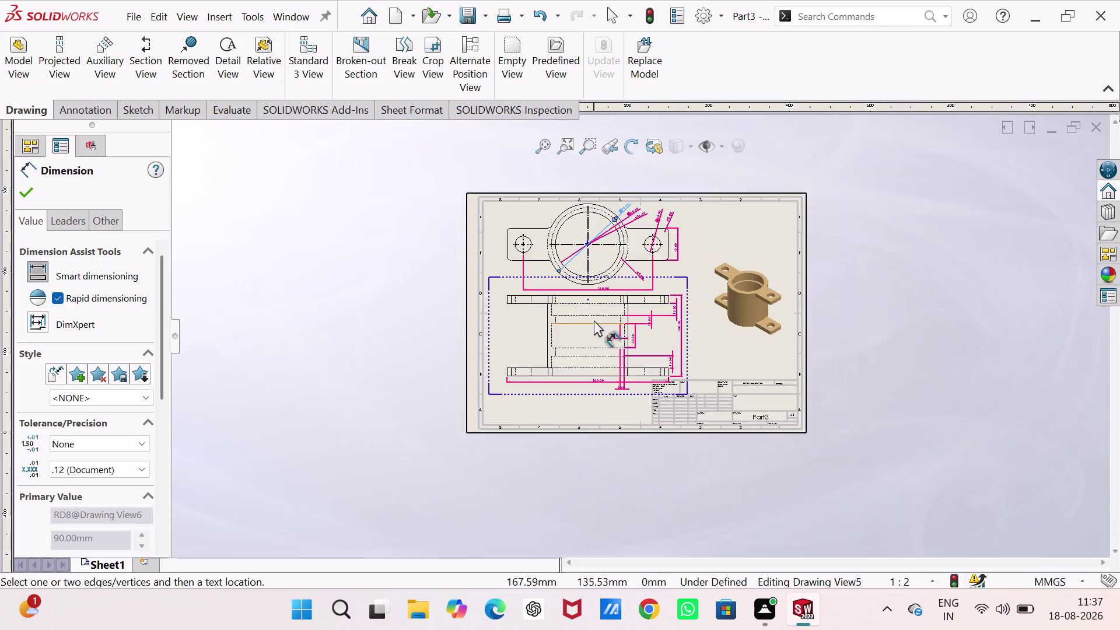
scroll(down, 3)
scroll(up, 3)
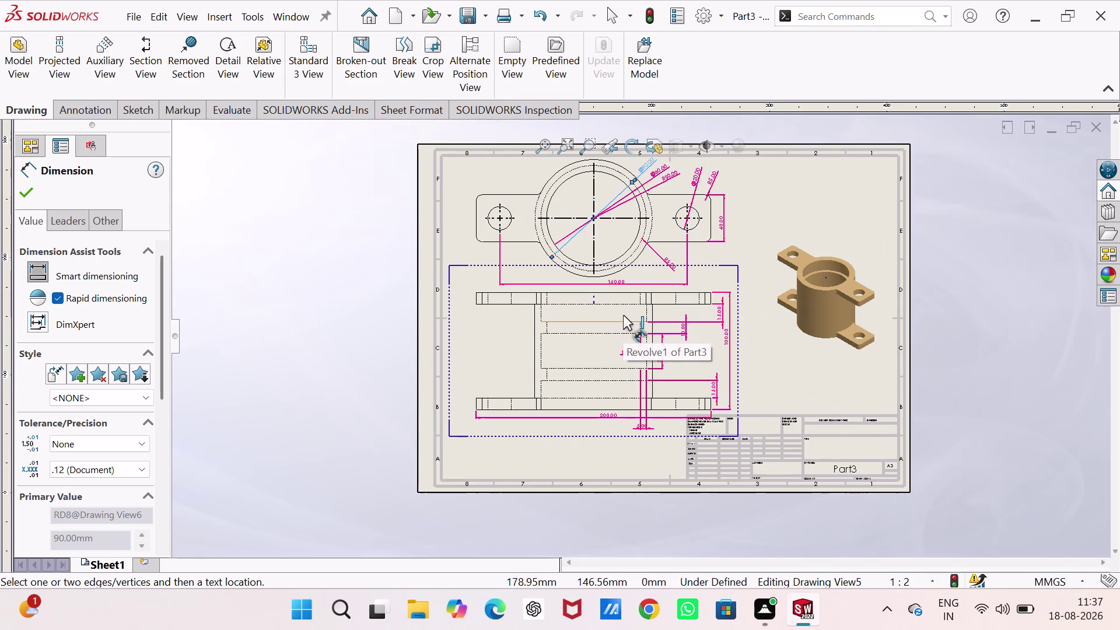
key(ctrl+s)
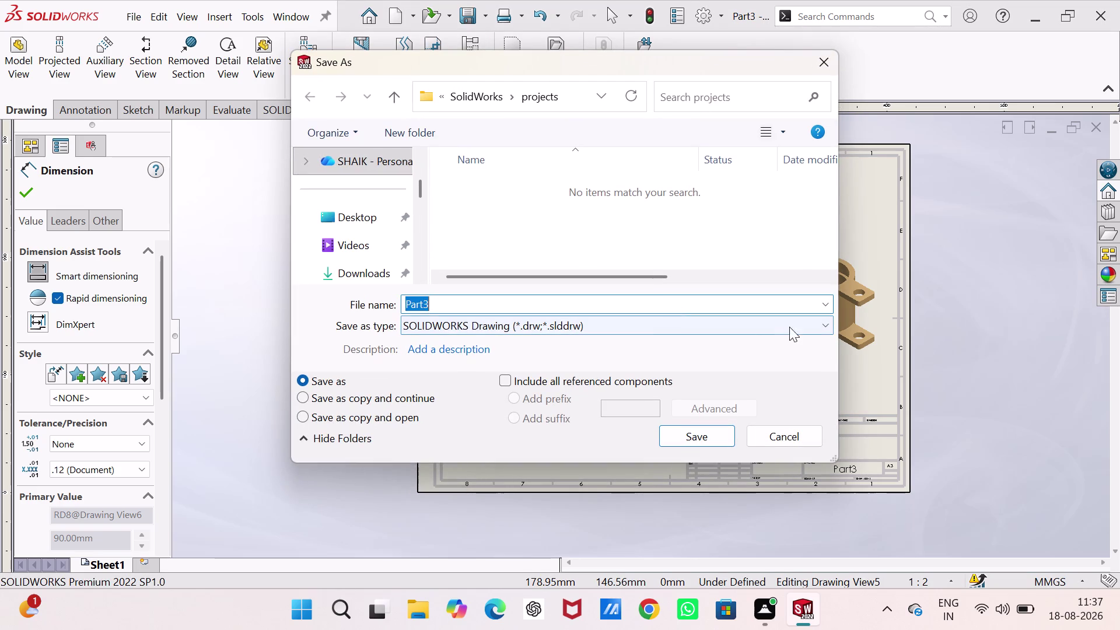
Save the Part3 drawing as Adobe Portable Document Format (*.pdf).
click(824, 326)
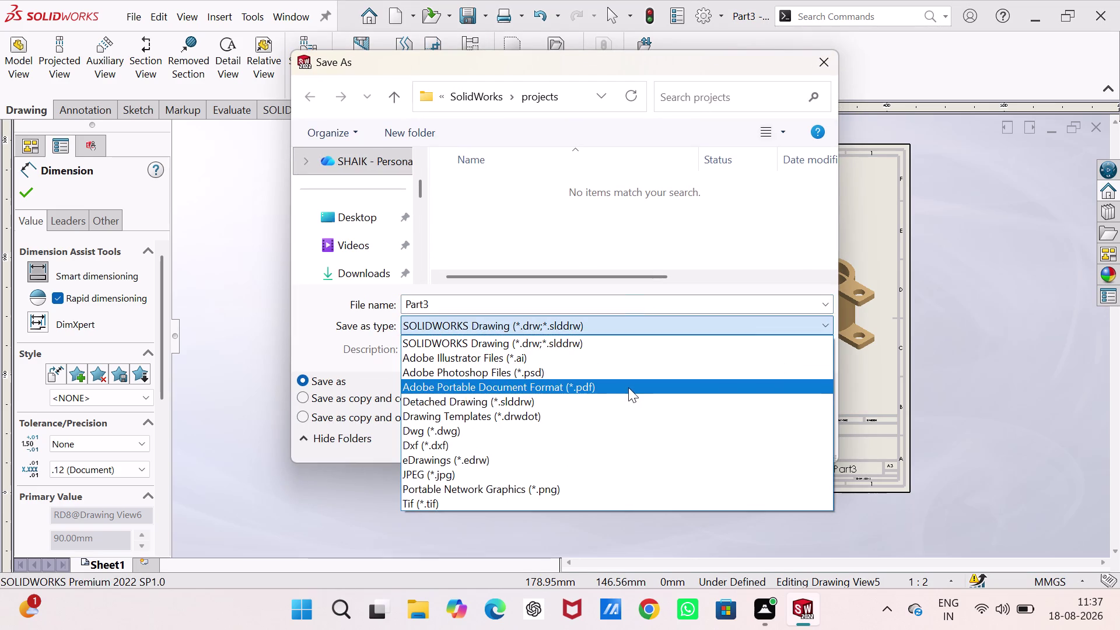
click(629, 387)
click(703, 466)
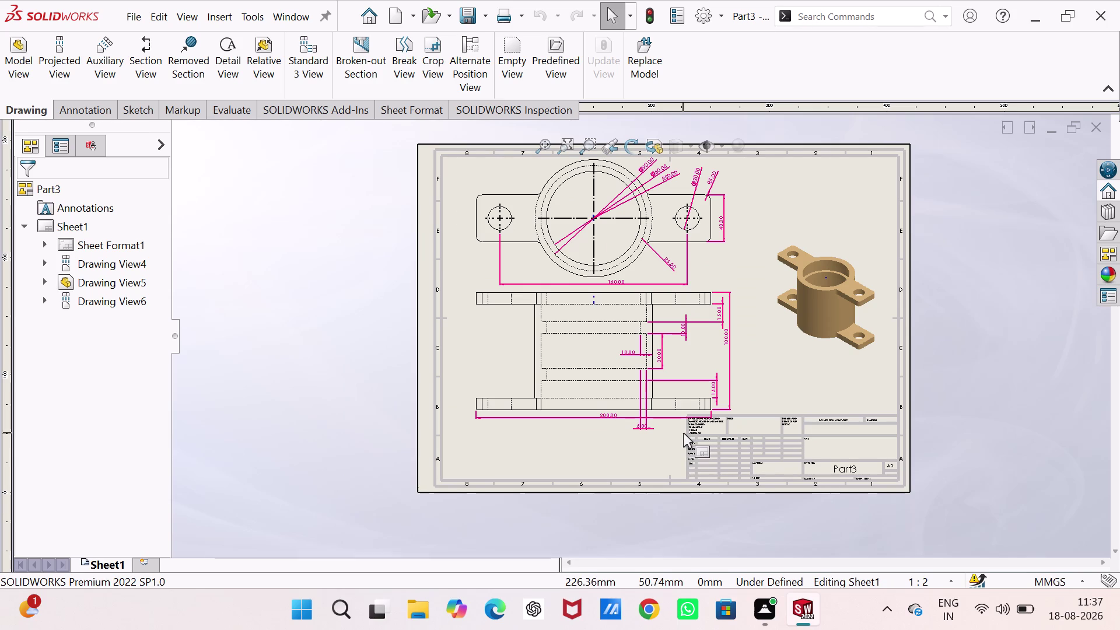
key(ctrl+n)
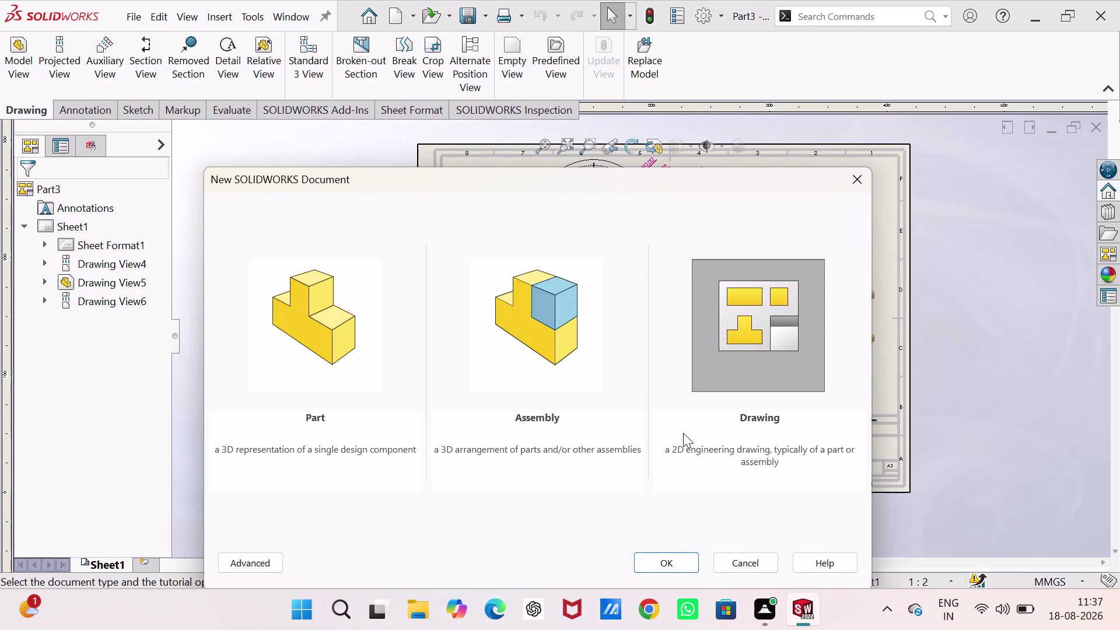
Create a new Part document, Part4, from the New SOLIDWORKS Document dialog.
click(349, 315)
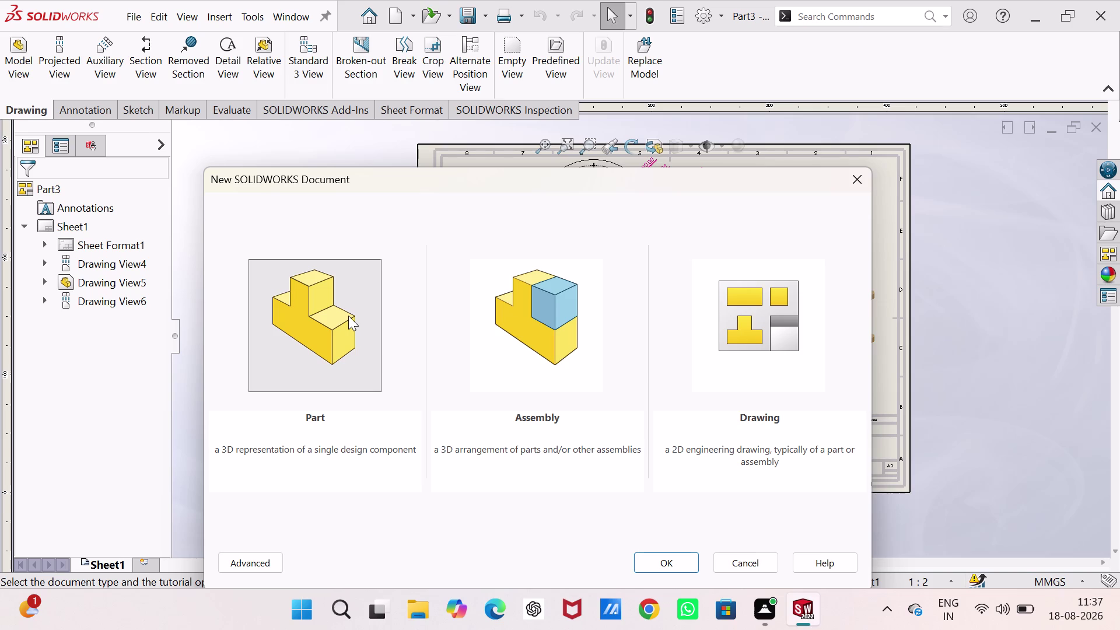
key(Return)
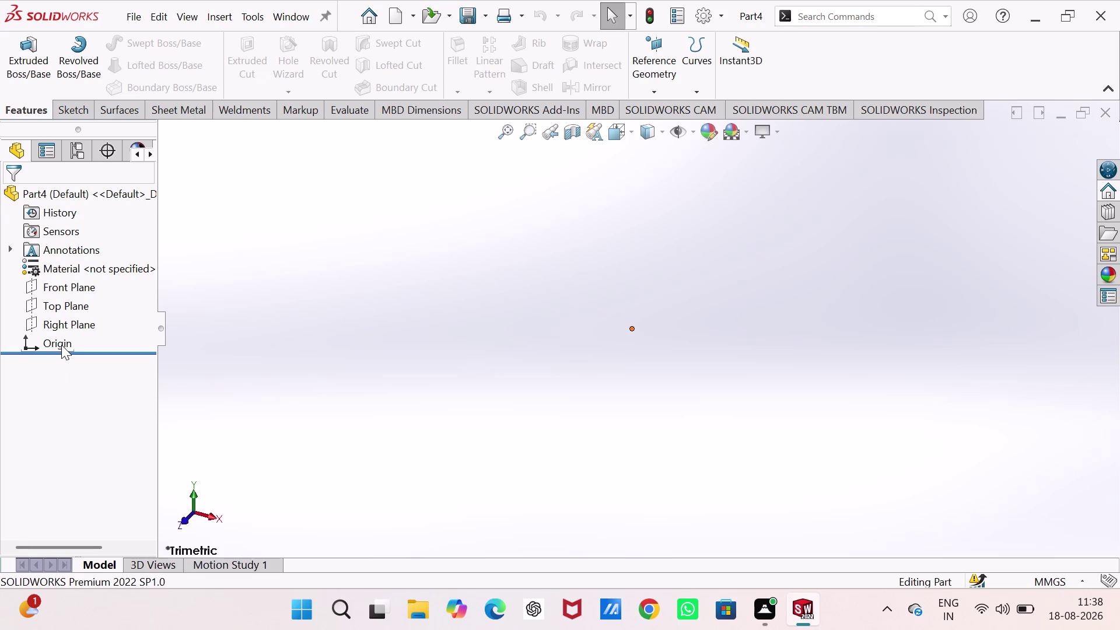
Start a sketch on the Top Plane and draw a circle centred on the origin.
click(62, 301)
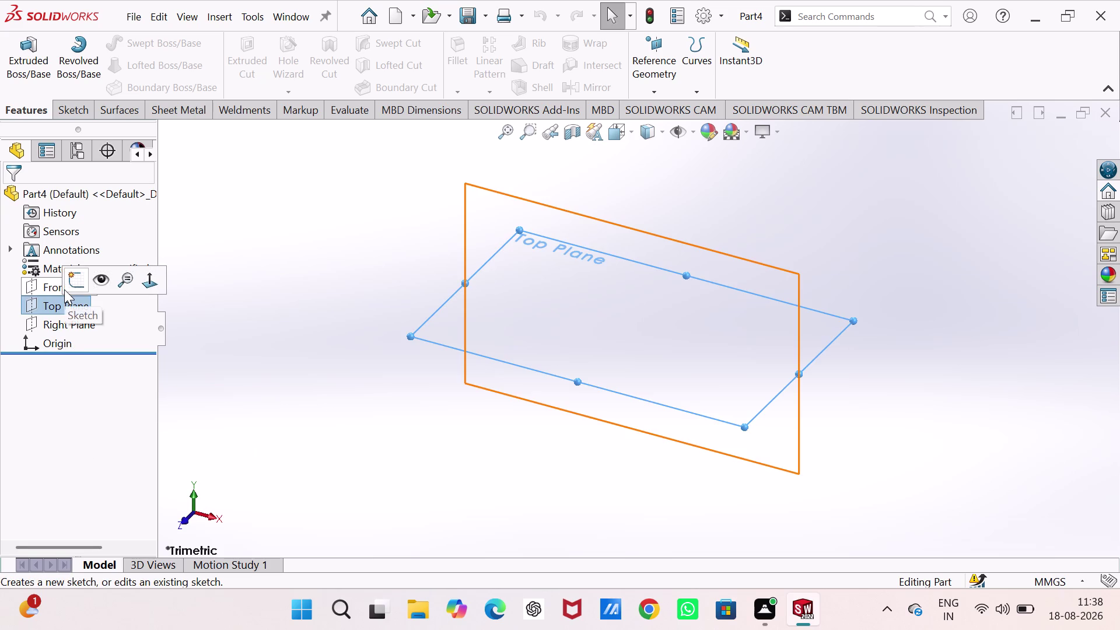
click(64, 289)
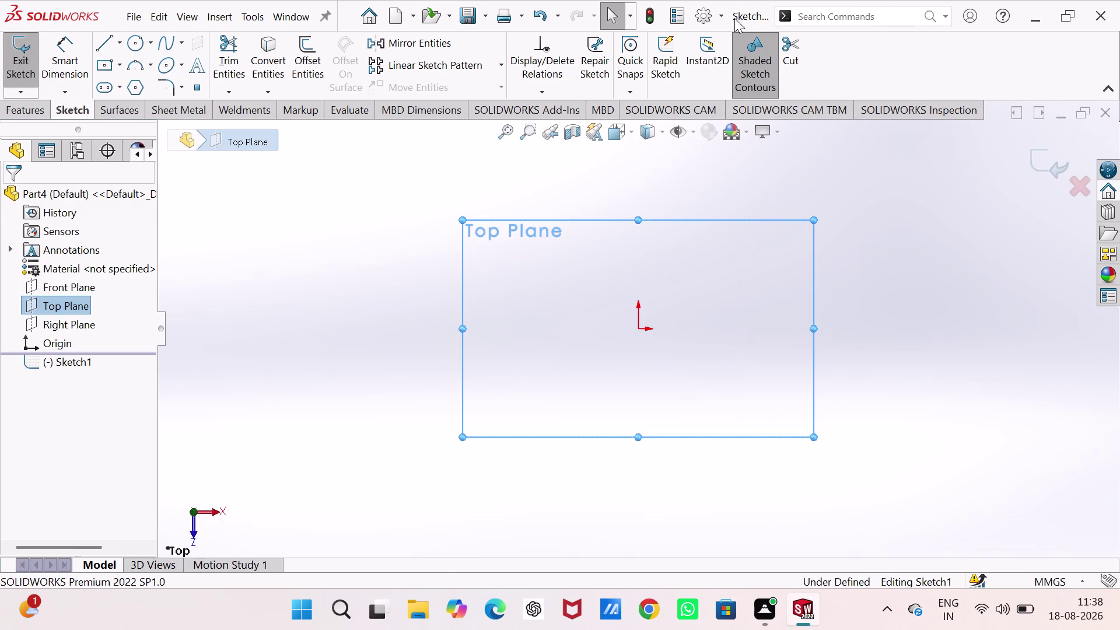
click(137, 47)
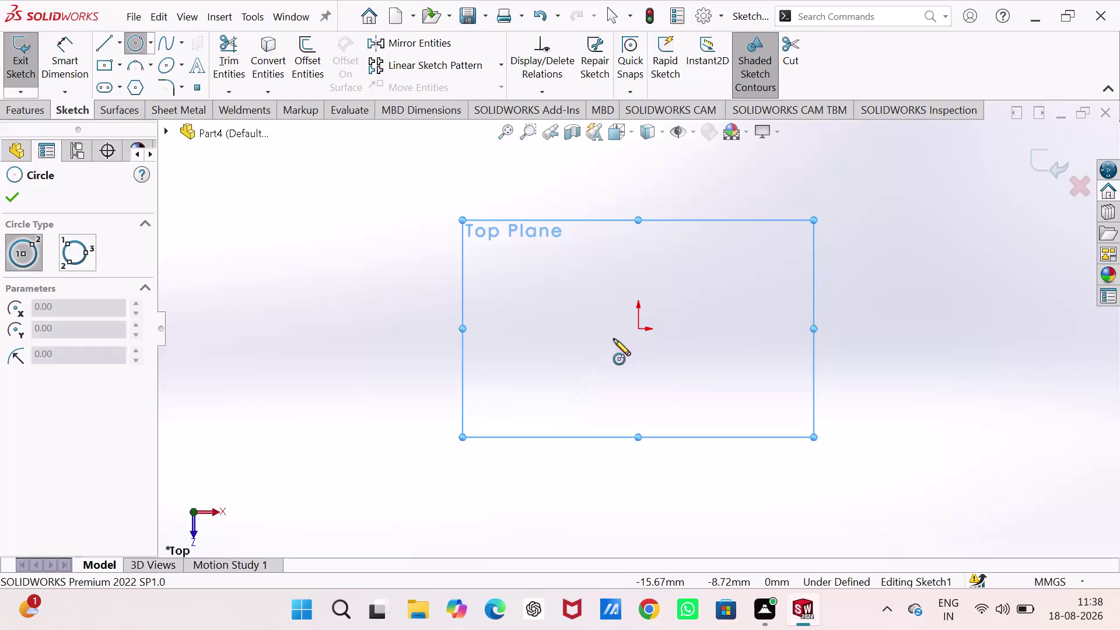
click(639, 330)
click(645, 399)
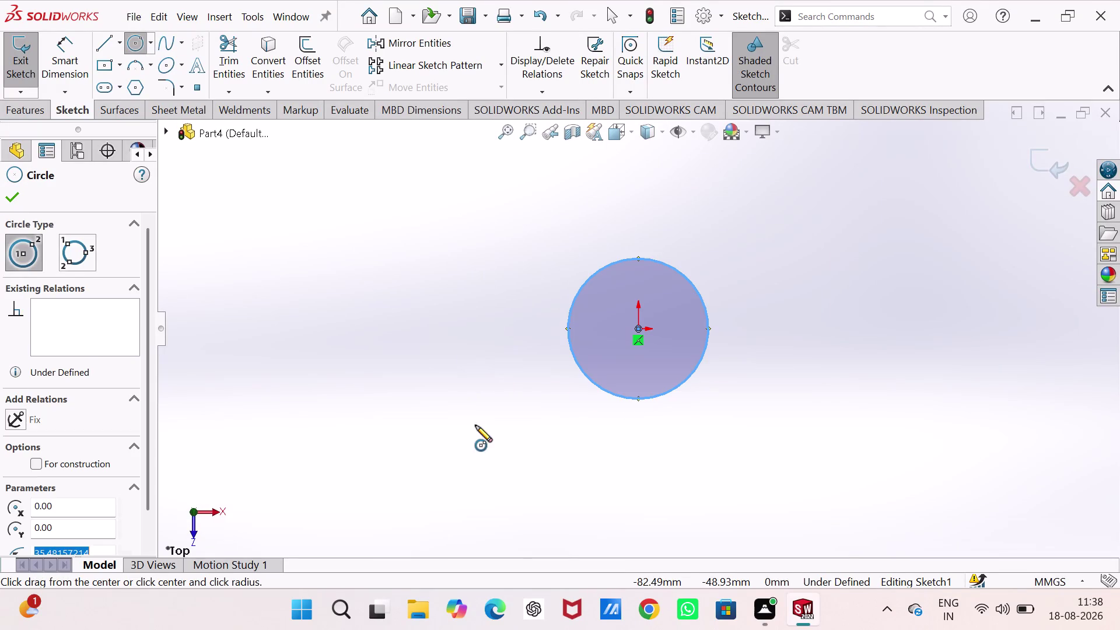
Dimension the circle to a 60 mm diameter.
right_drag(475, 405, 467, 54)
click(574, 306)
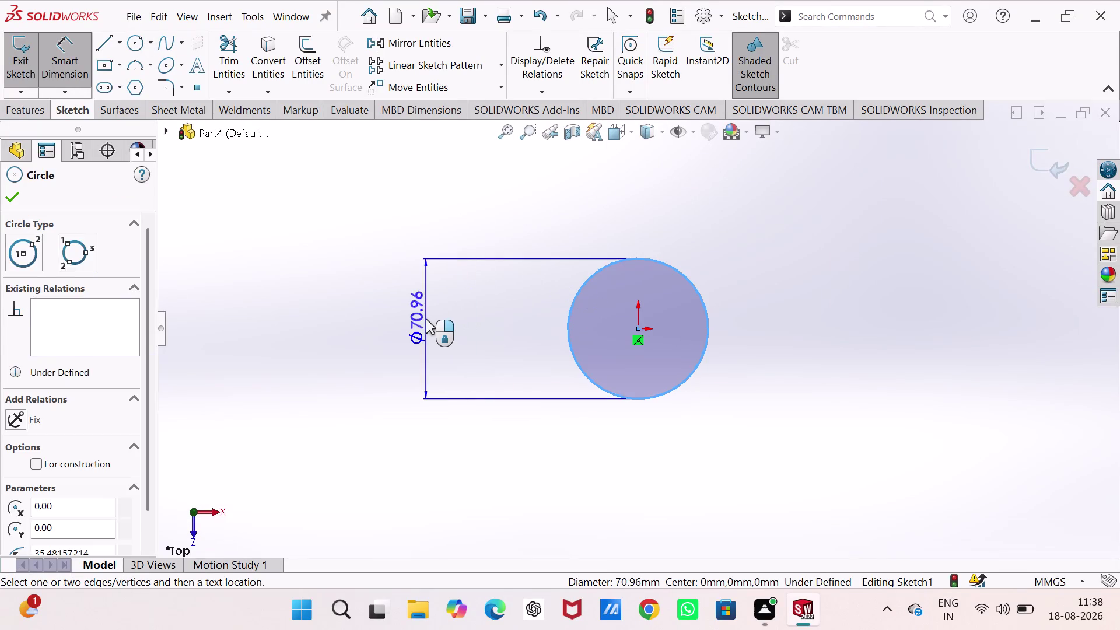
click(426, 319)
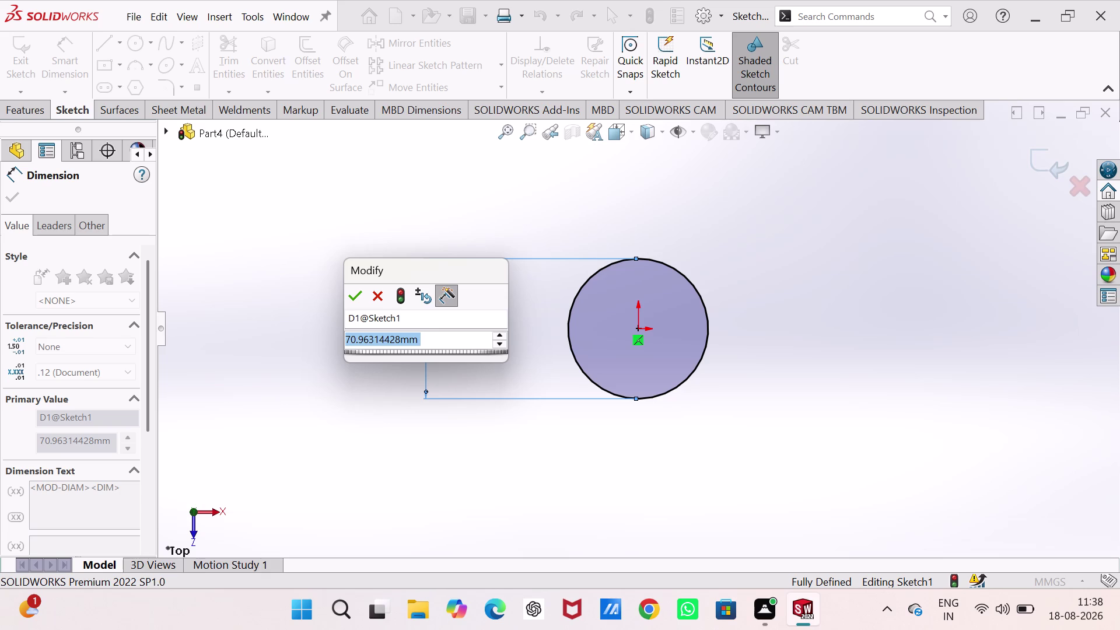
text(60)
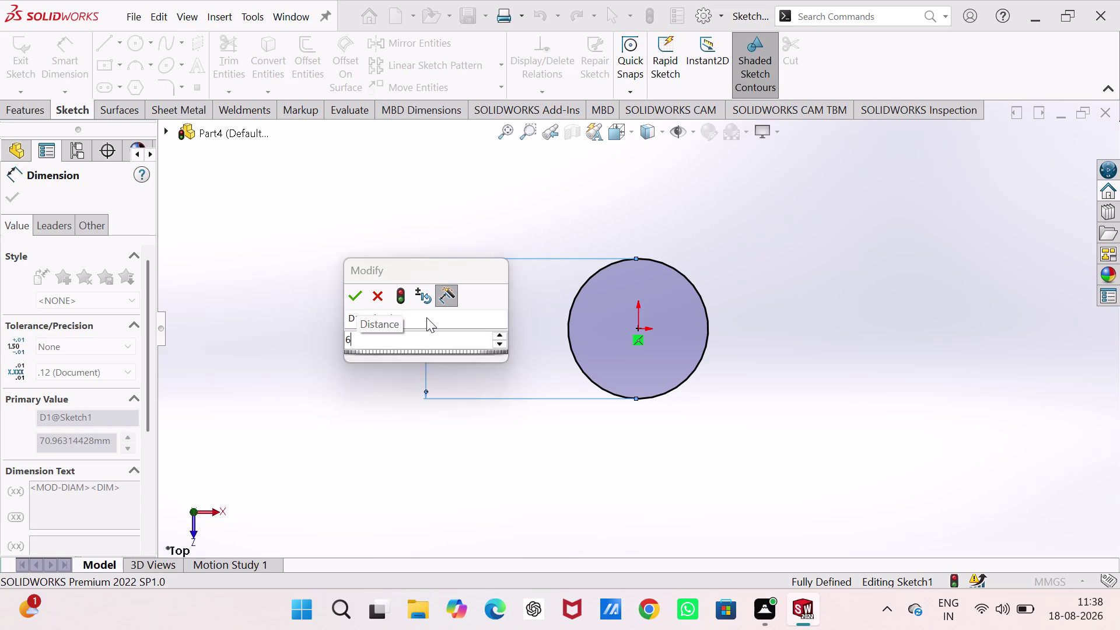
key(Return)
right_drag(291, 359, 303, 286)
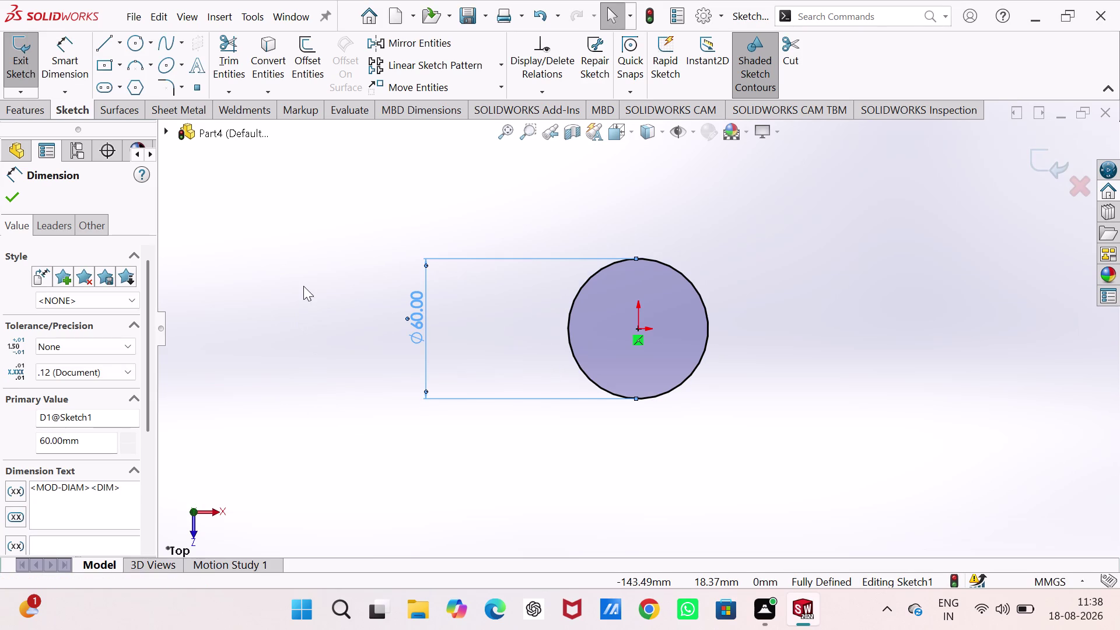
right_drag(304, 286, 380, 333)
scroll(up, 3)
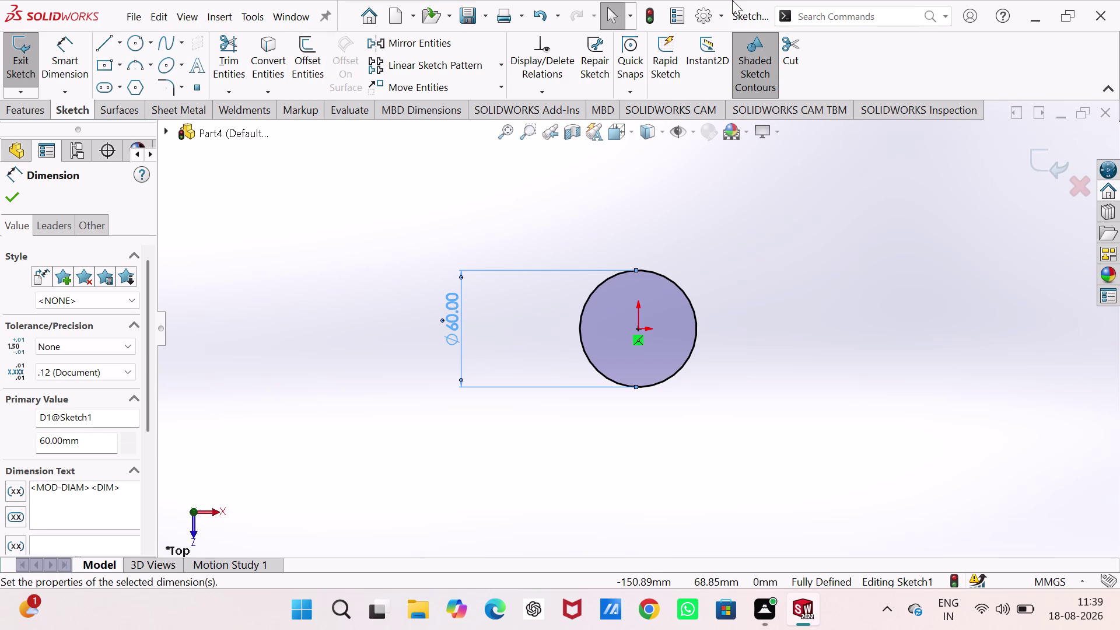
click(130, 44)
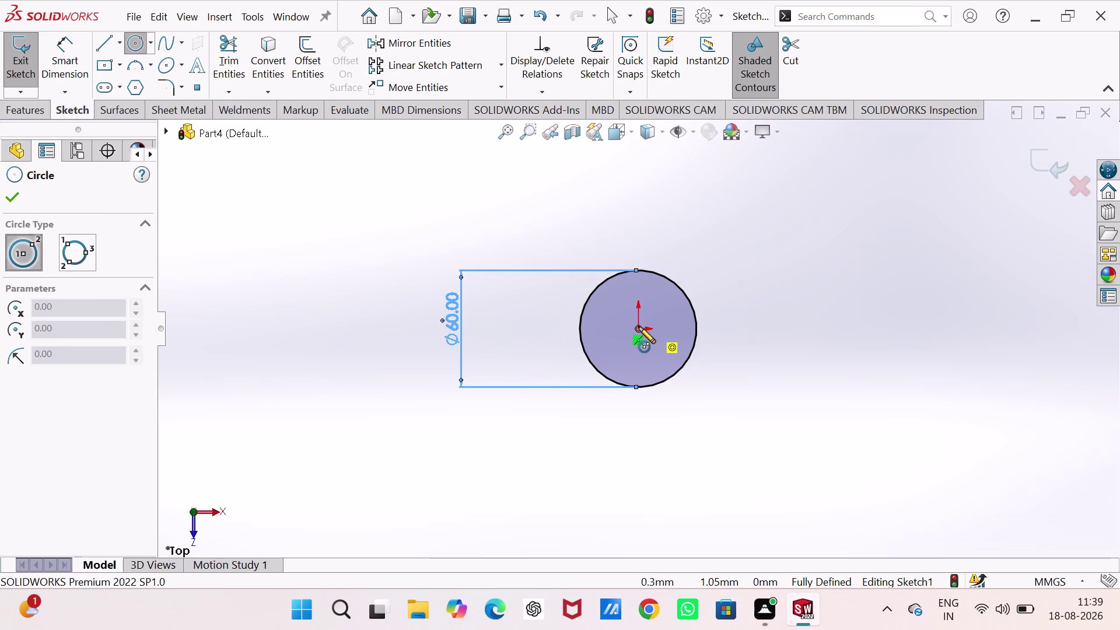
Draw a second origin-centred circle and dimension it to 45 mm diameter.
click(639, 327)
click(653, 360)
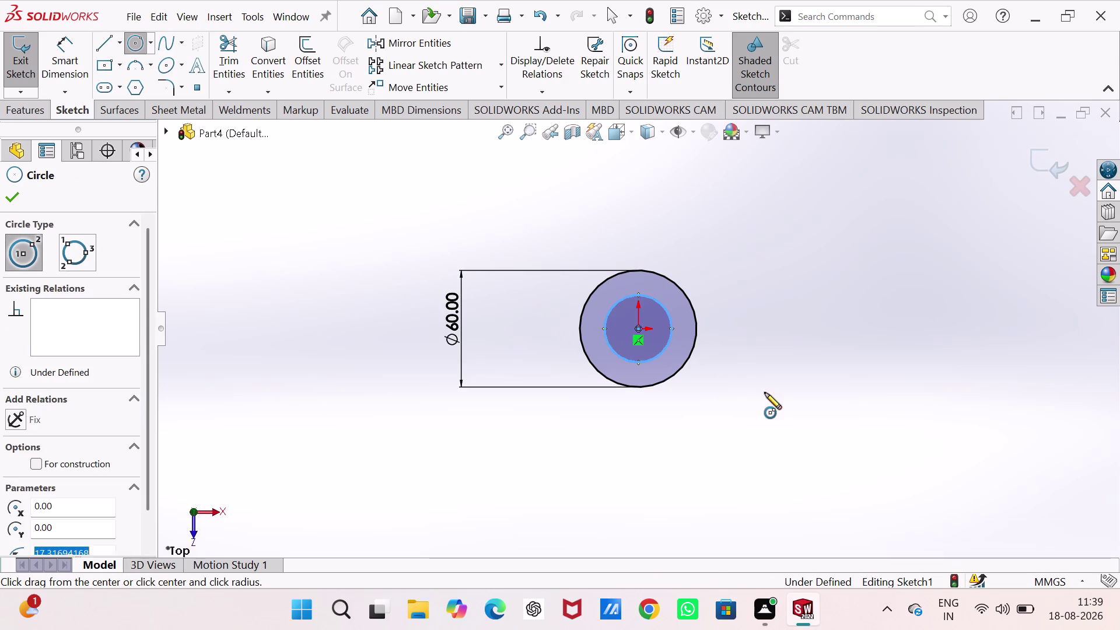
right_drag(763, 393, 761, 240)
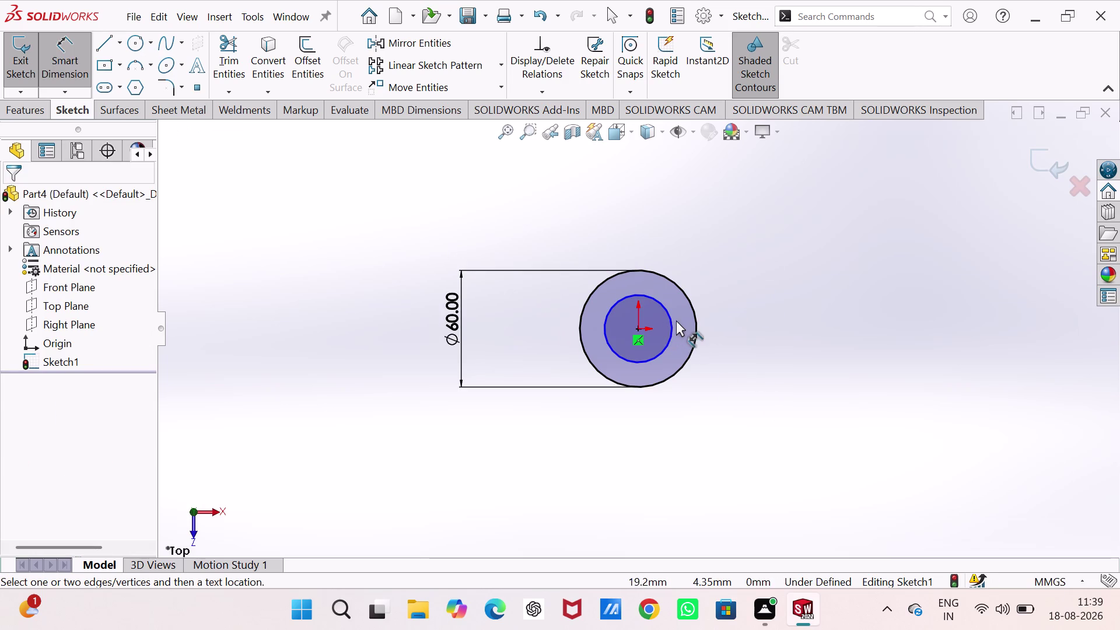
click(671, 320)
click(487, 228)
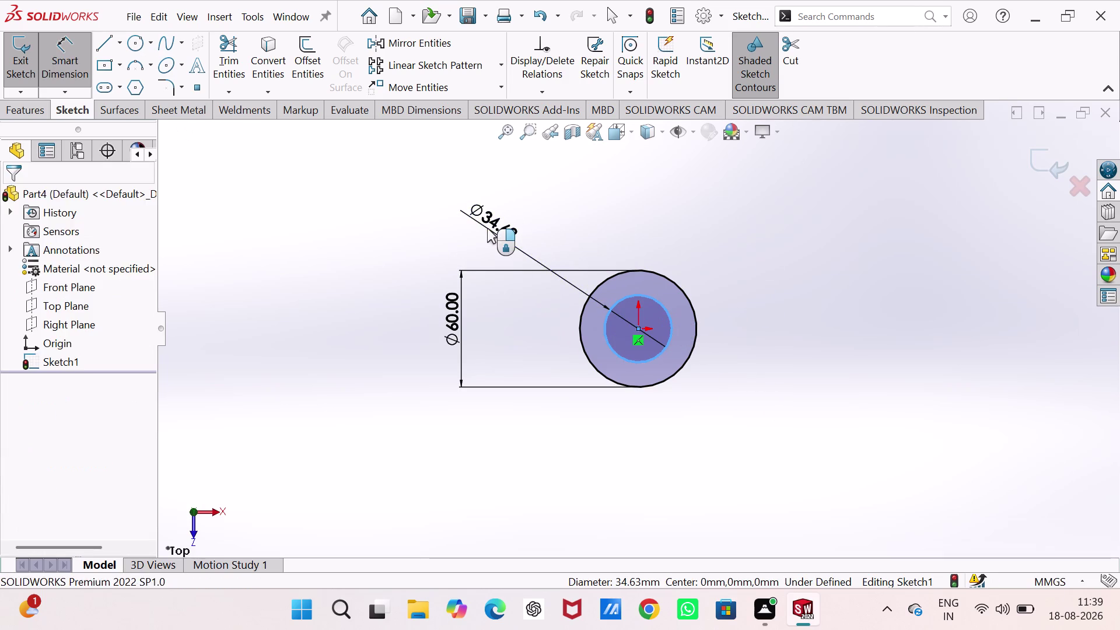
text(45)
key(Return)
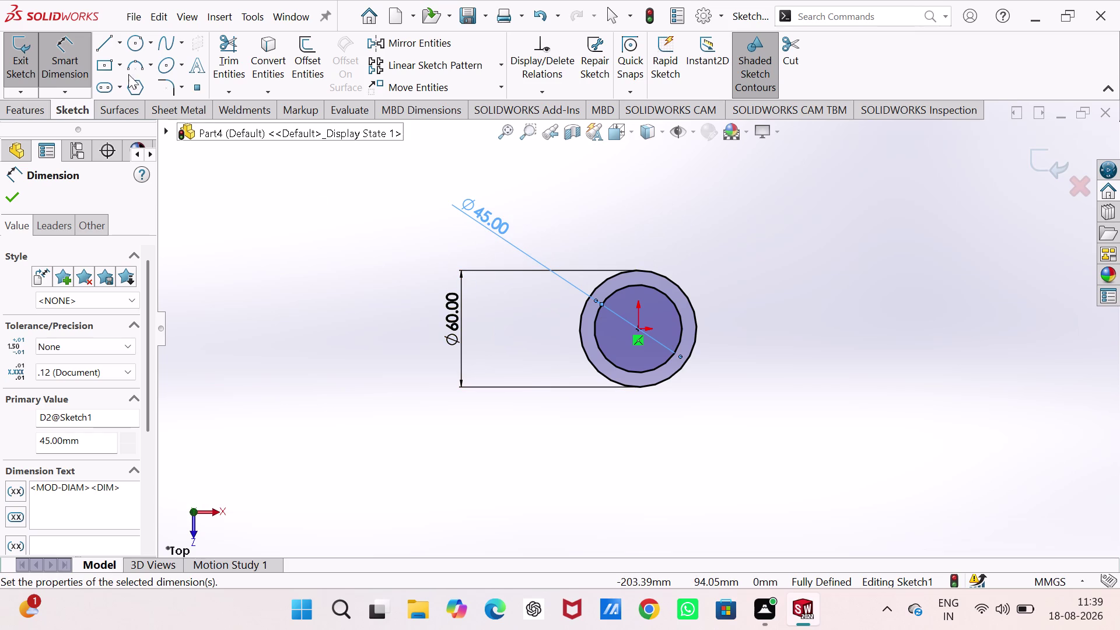
click(19, 63)
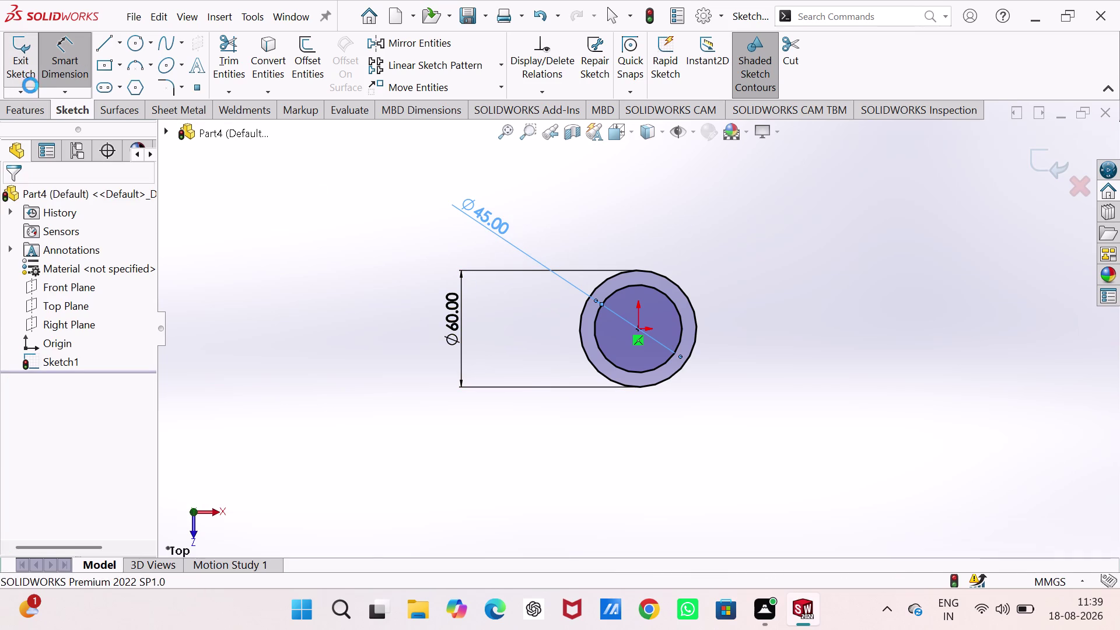
click(28, 58)
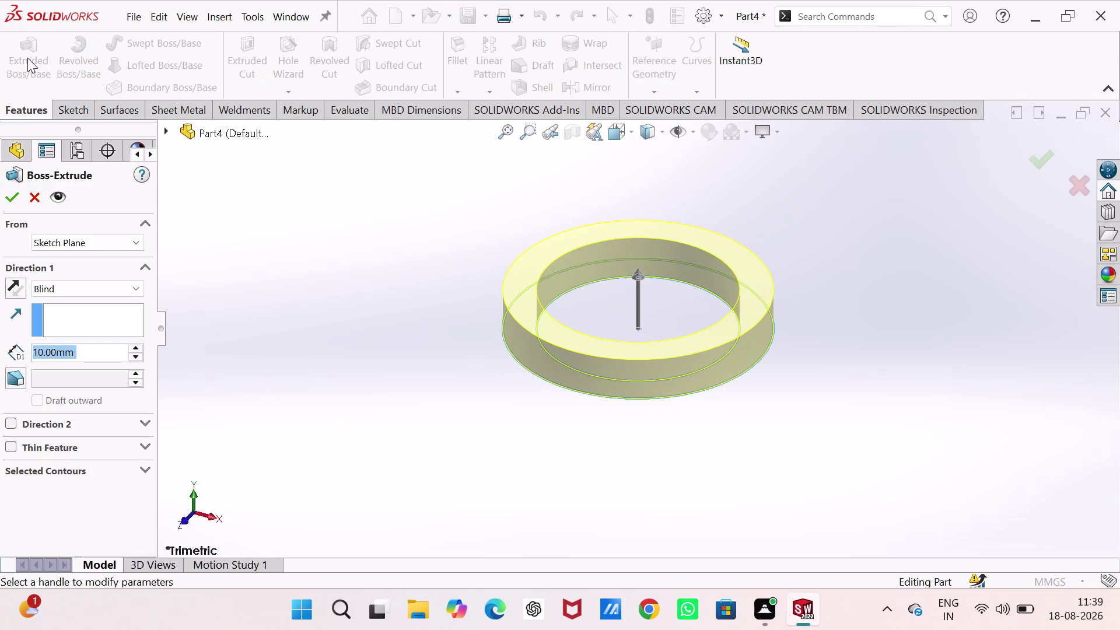
Extrude the ring sketch to a blind depth of 60 mm.
text(6)
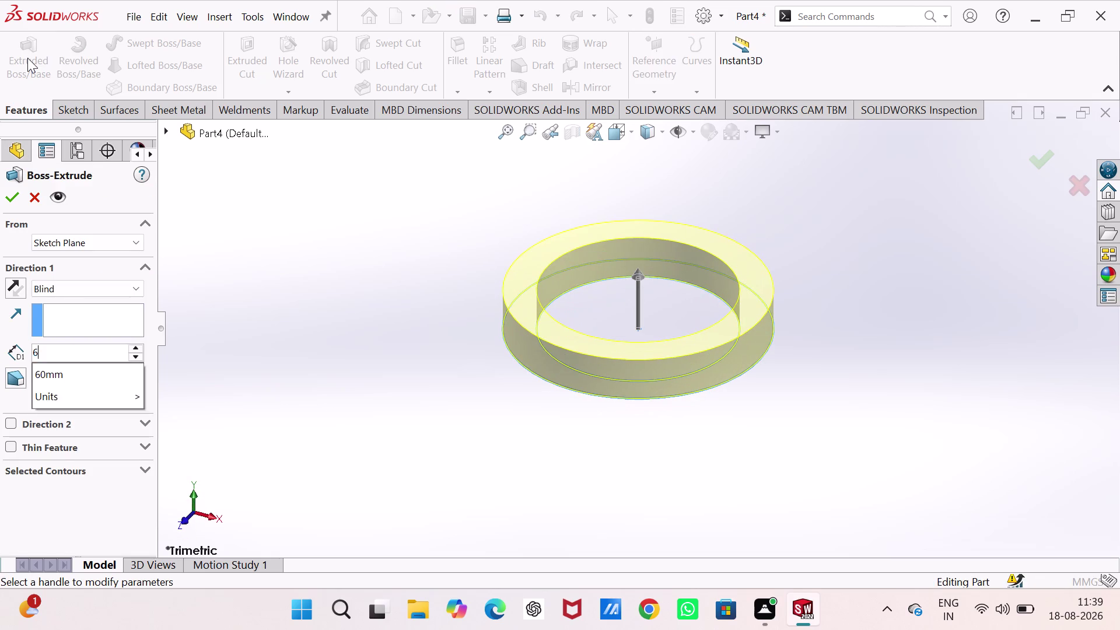
text(0)
key(Return)
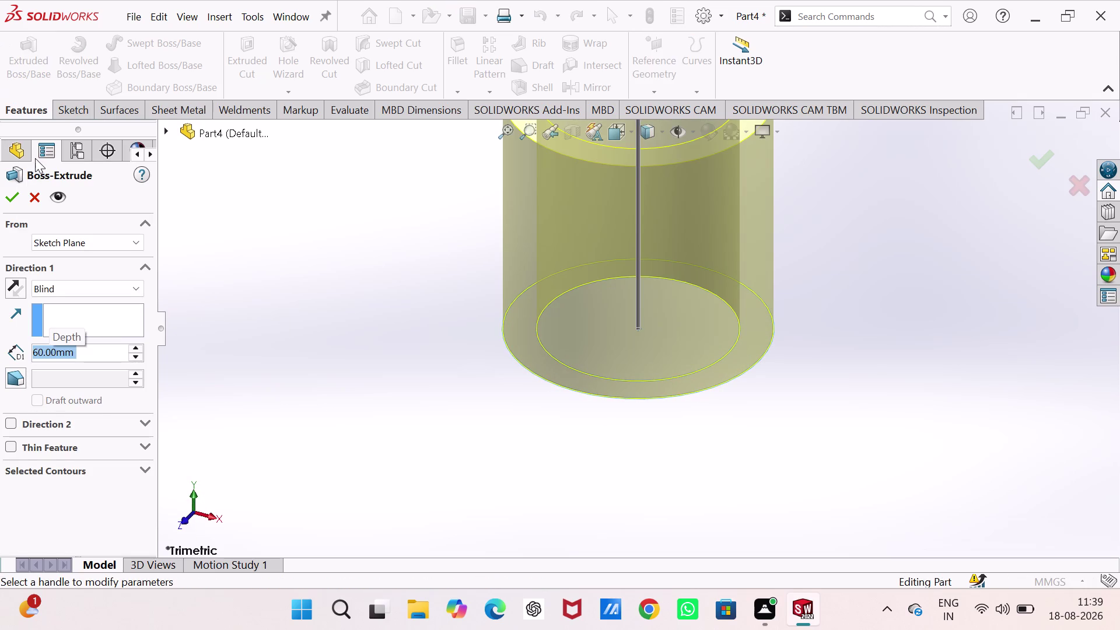
click(7, 202)
scroll(up, 3)
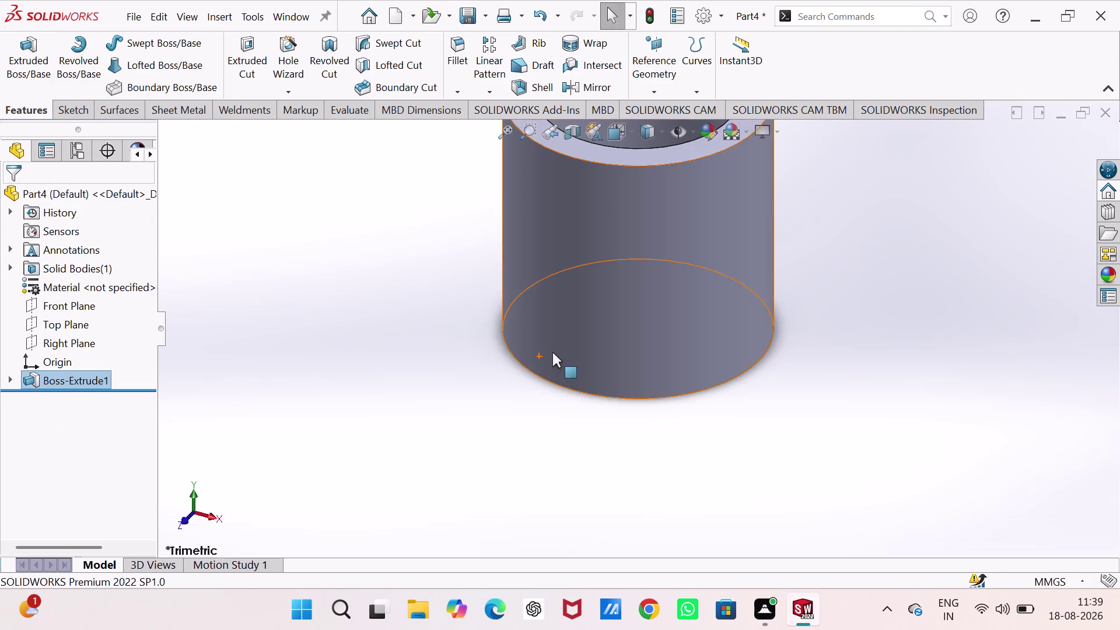
scroll(up, 3)
scroll(down, 3)
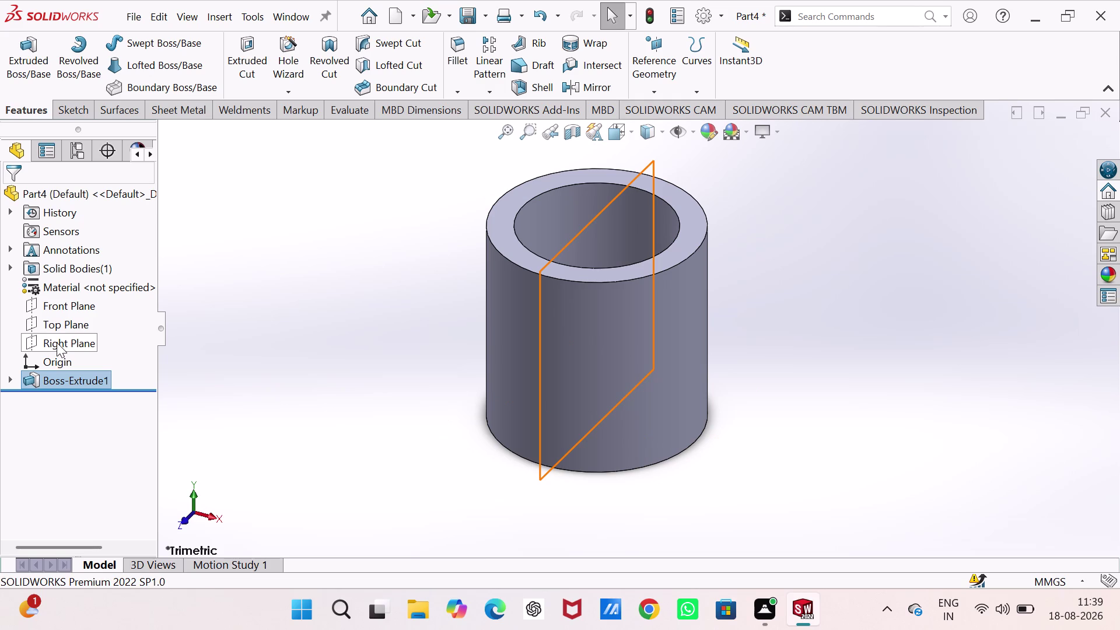
click(57, 303)
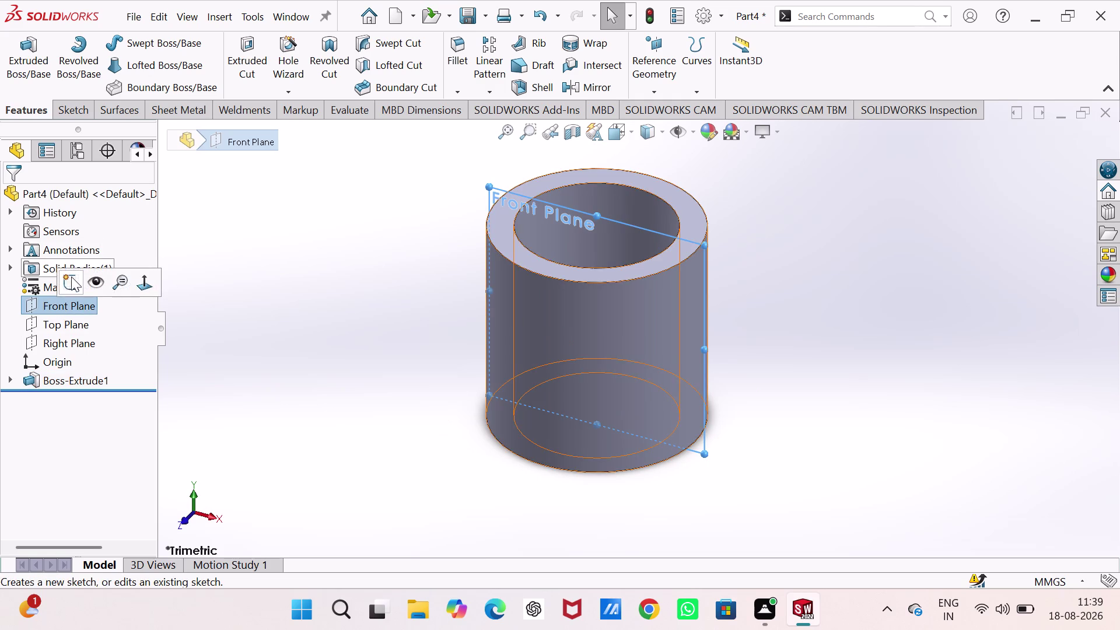
Open a new empty Sketch2 on Part4's Front Plane, facing the 60 mm tube.
click(71, 277)
scroll(up, 3)
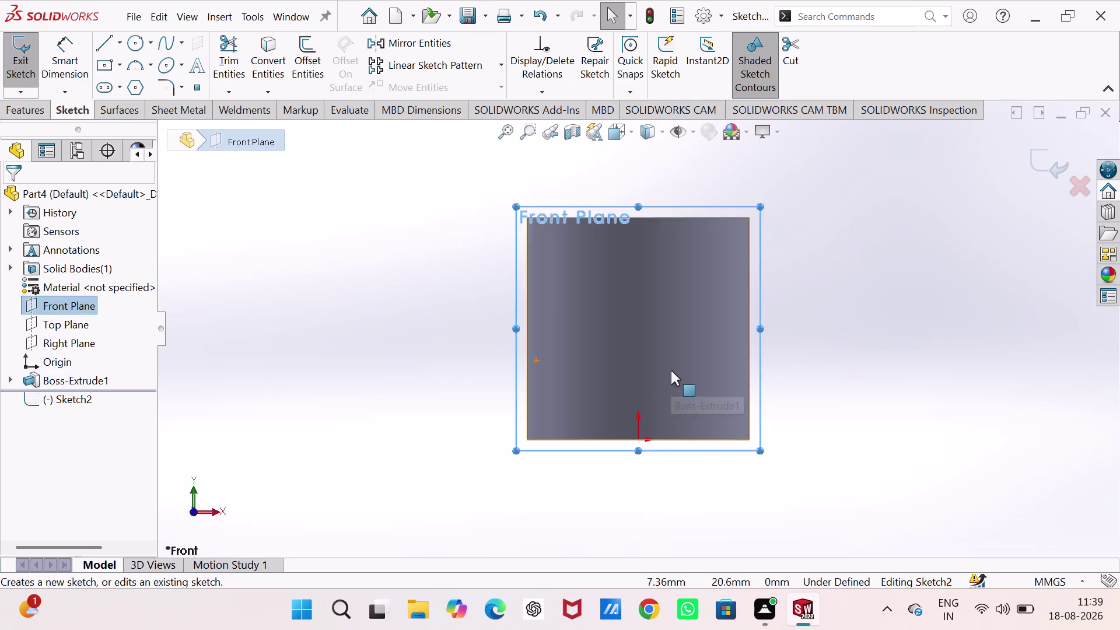
scroll(up, 3)
click(797, 364)
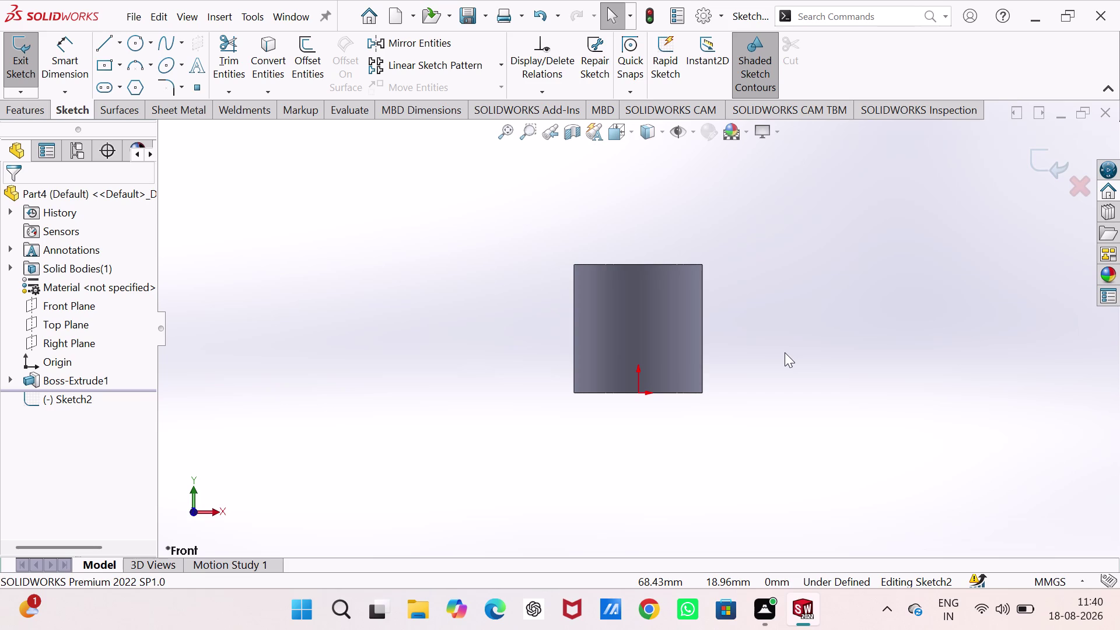
click(100, 43)
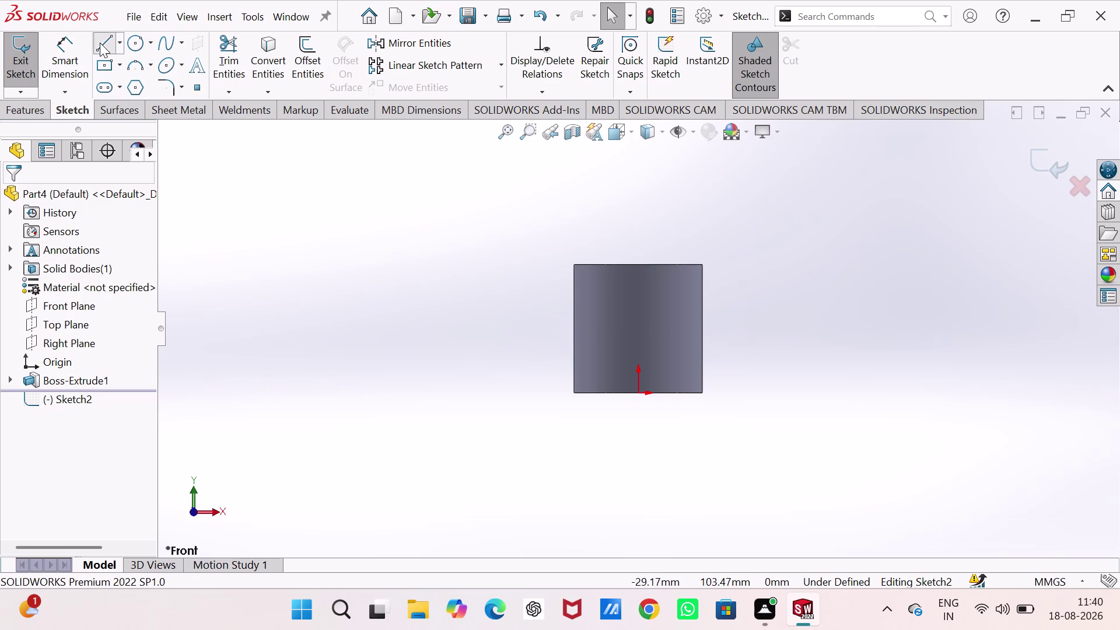
click(702, 266)
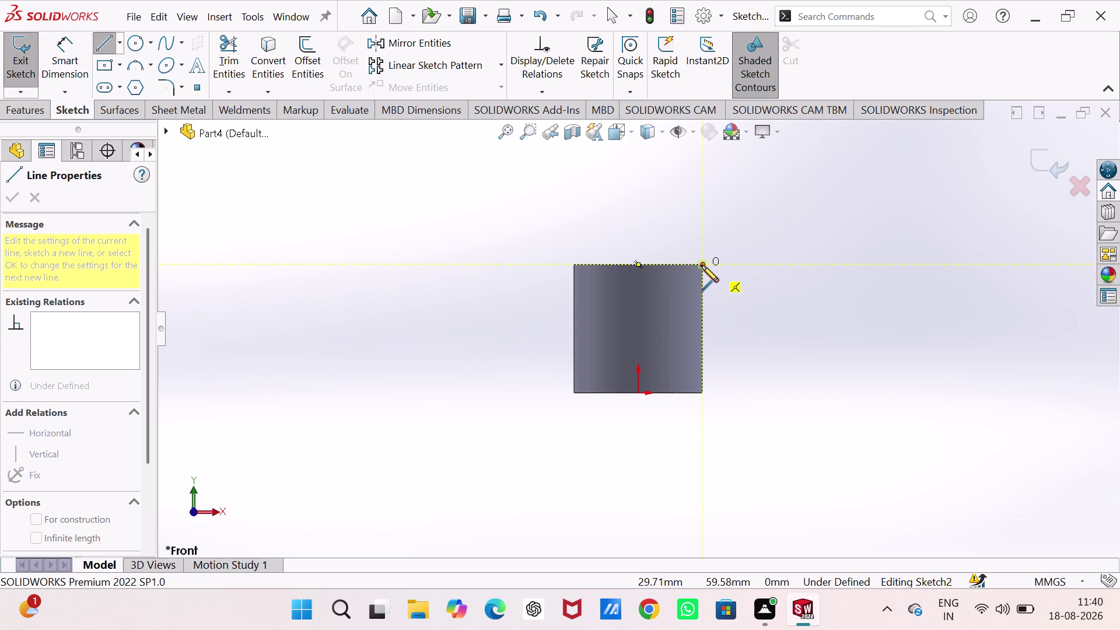
click(702, 265)
drag(716, 269, 741, 245)
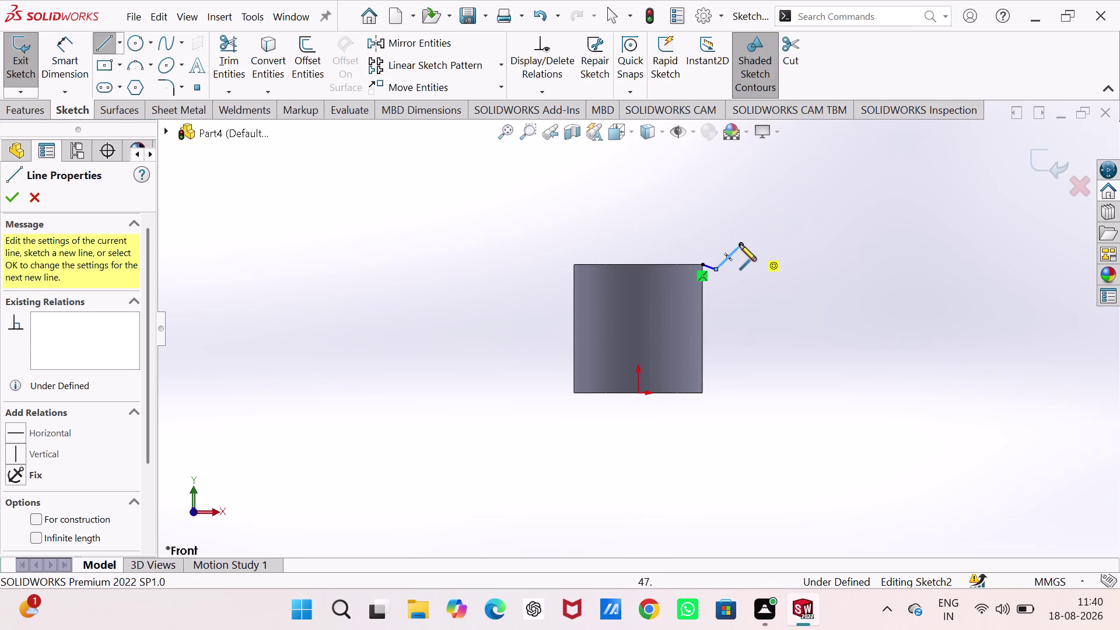
key(ctrl+z)
key(ctrl+z)
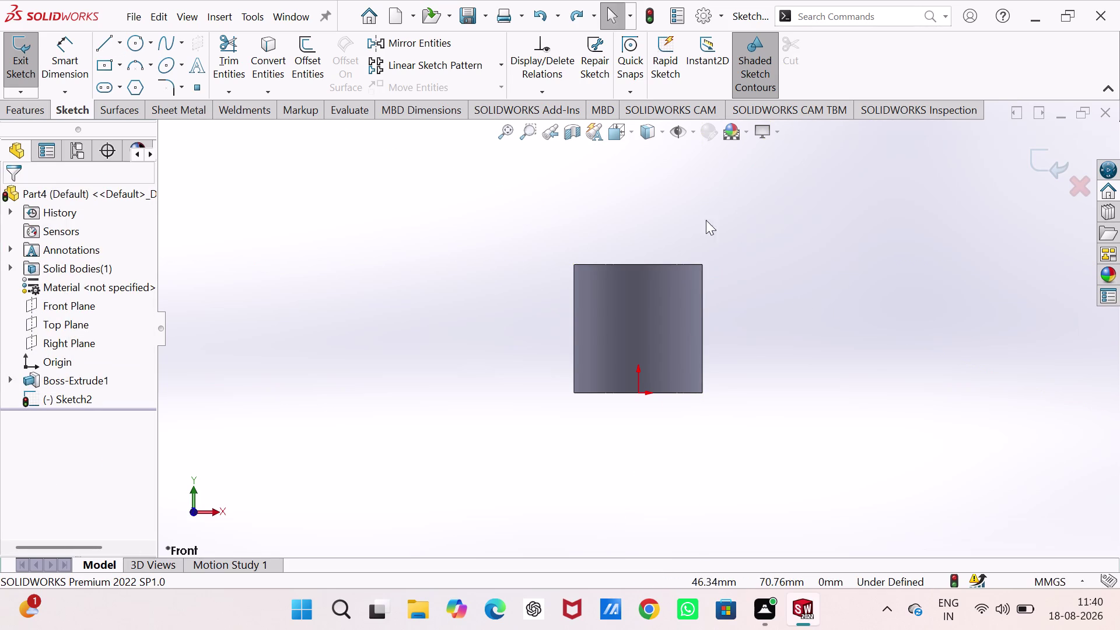
click(99, 43)
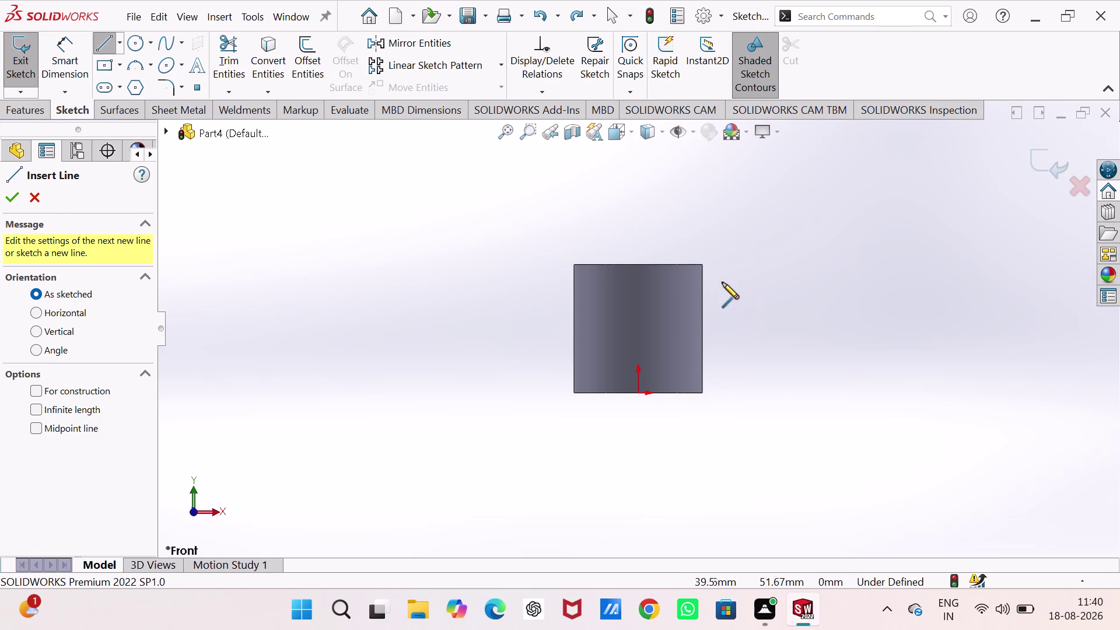
click(133, 65)
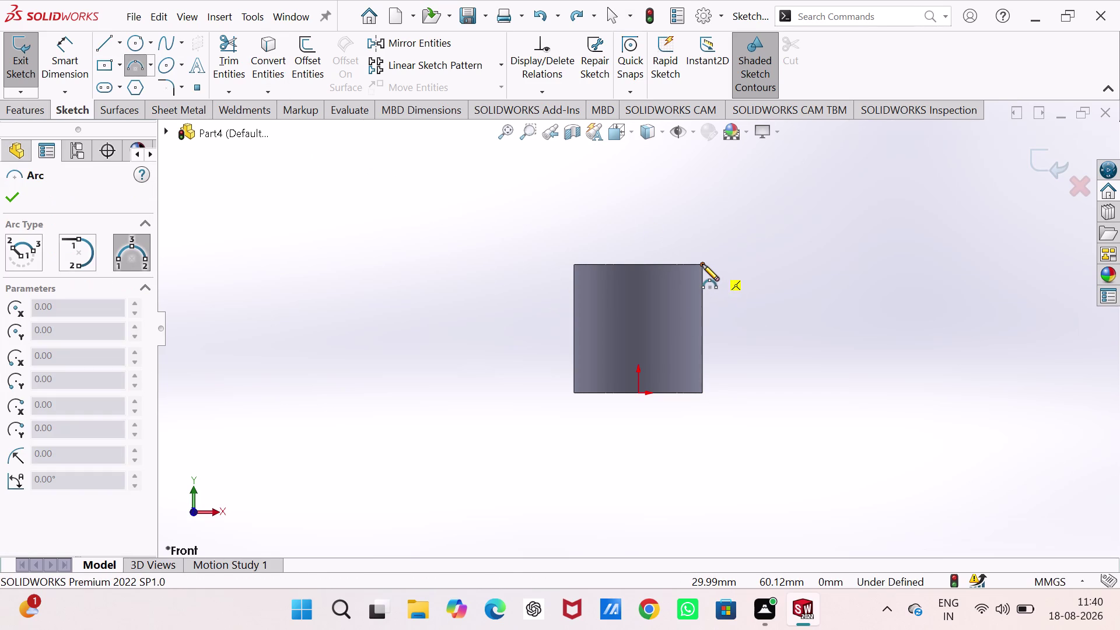
click(702, 265)
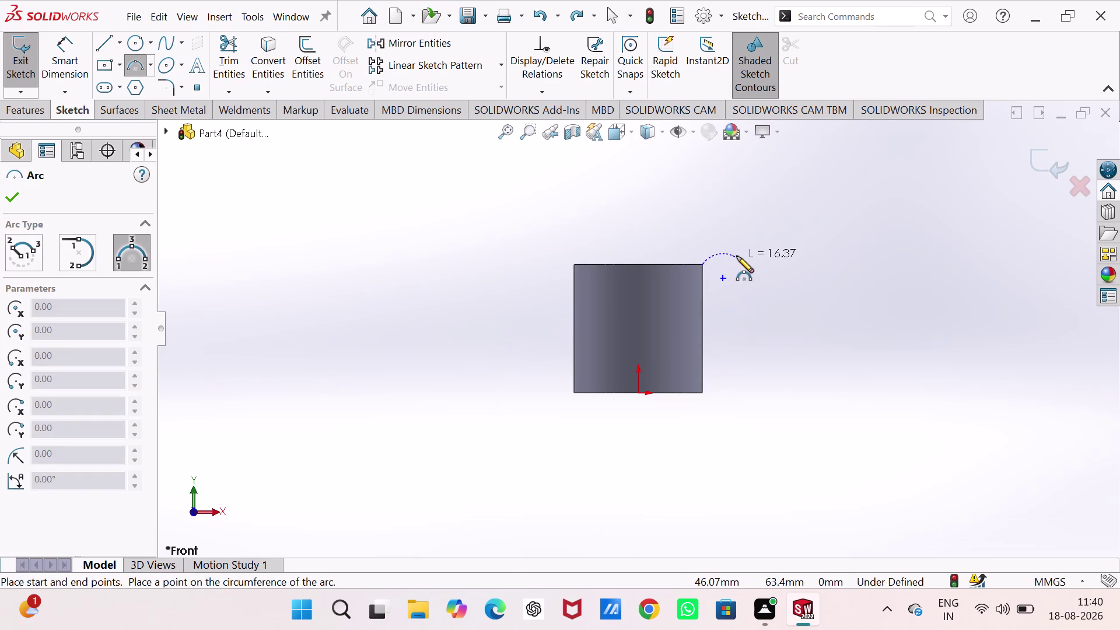
click(737, 256)
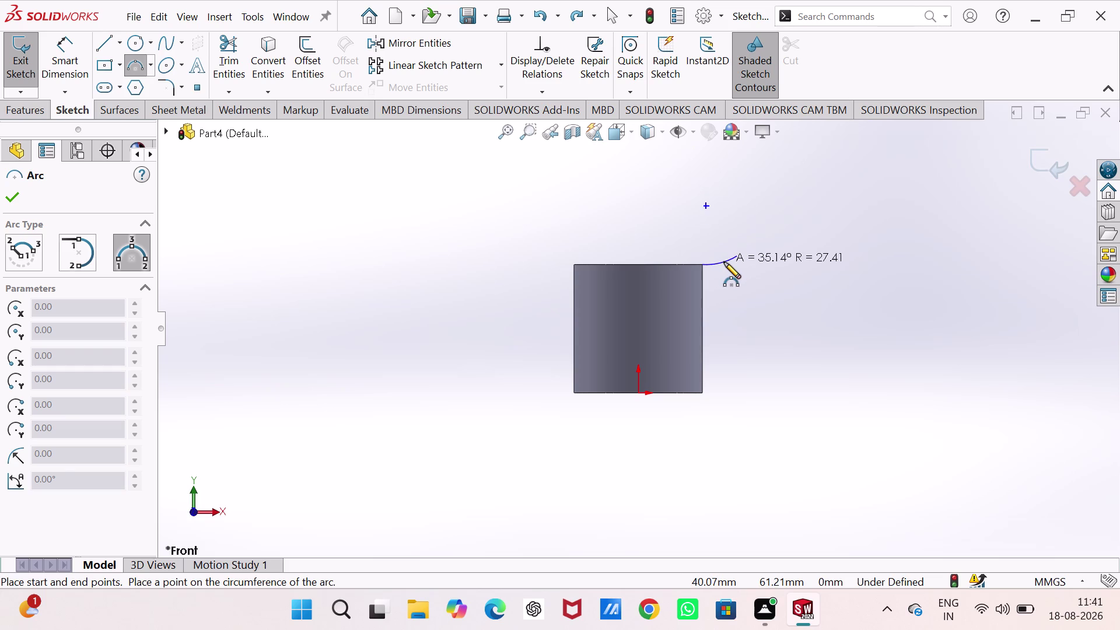
click(724, 262)
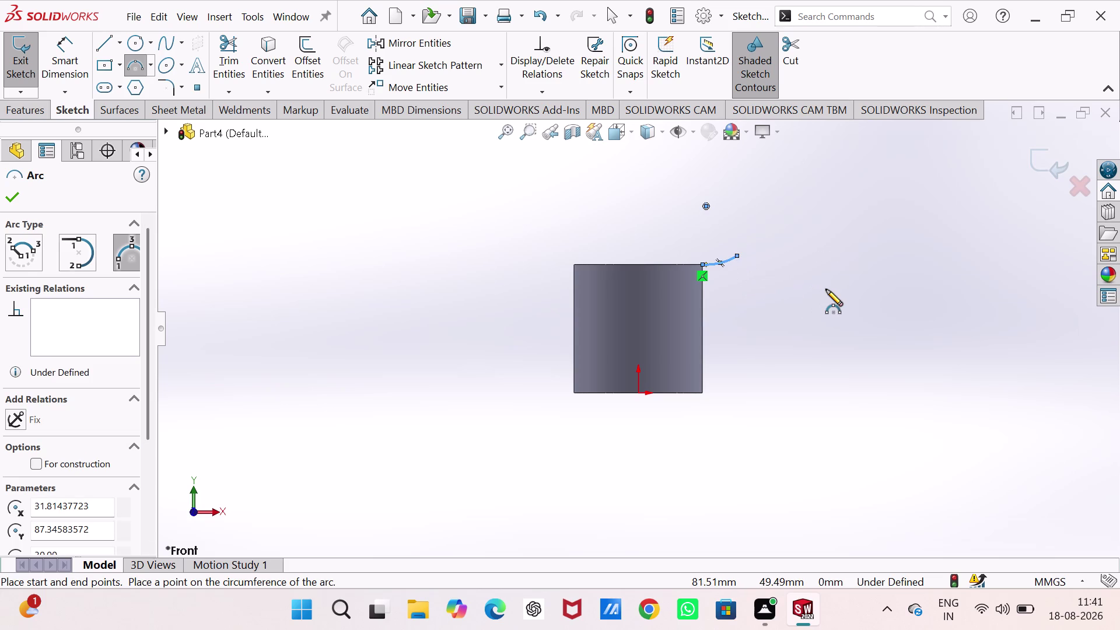
key(Escape)
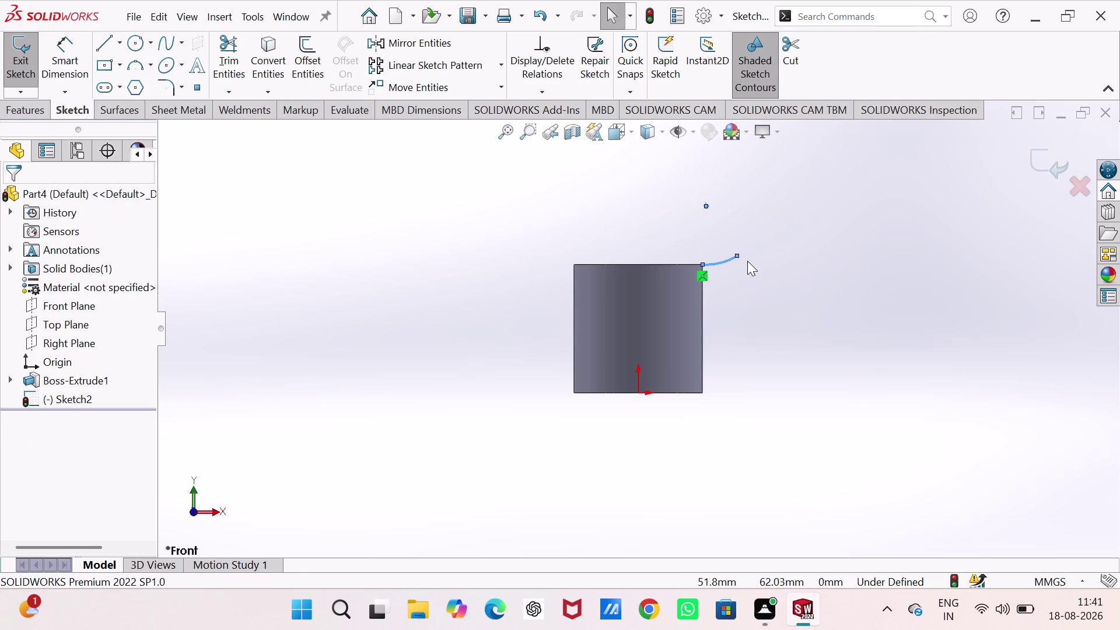
drag(736, 257, 732, 239)
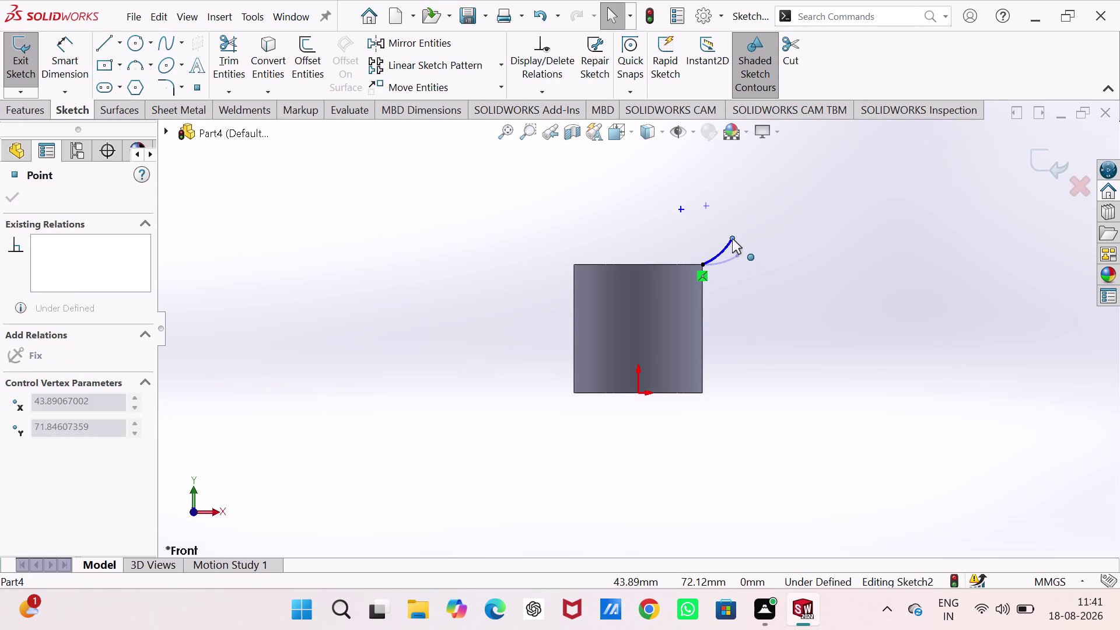
drag(733, 238, 731, 246)
drag(720, 256, 726, 259)
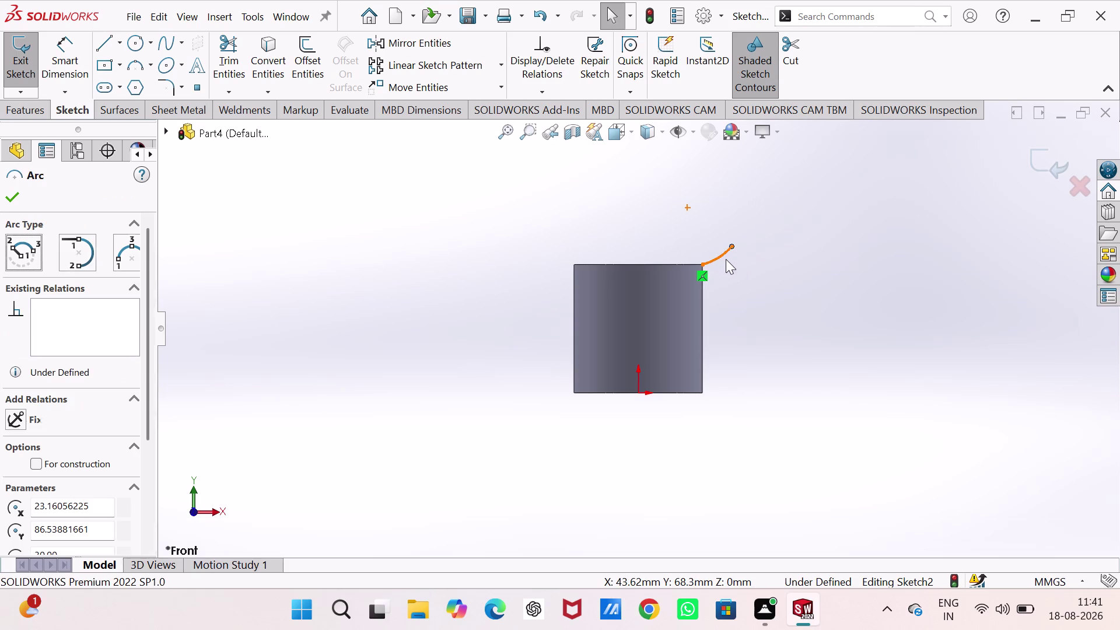
drag(725, 260, 727, 261)
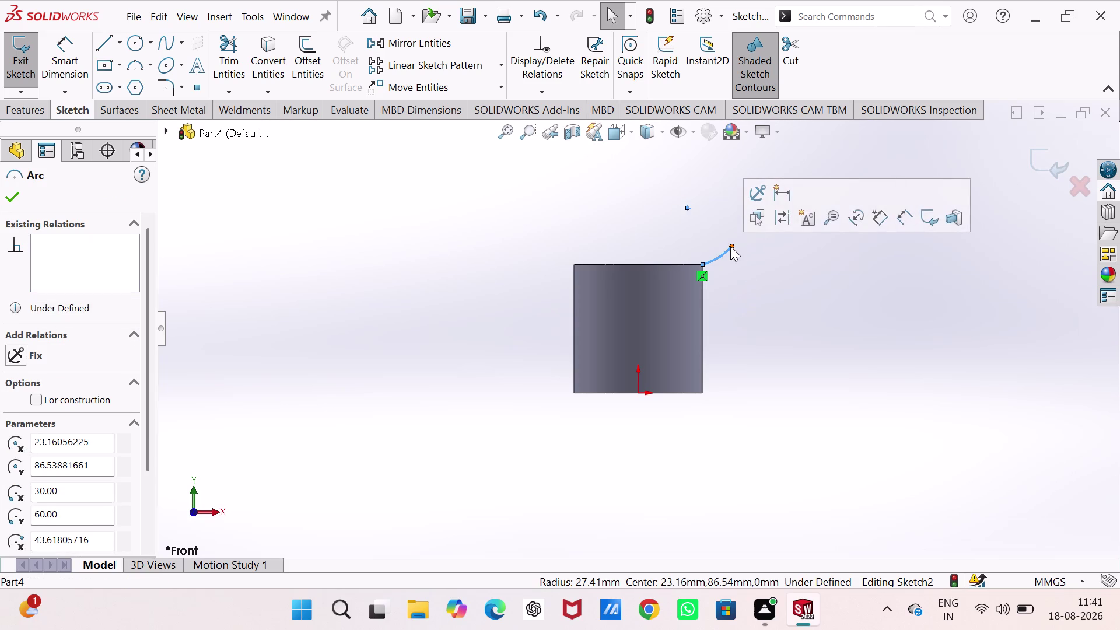
key(ctrl+z)
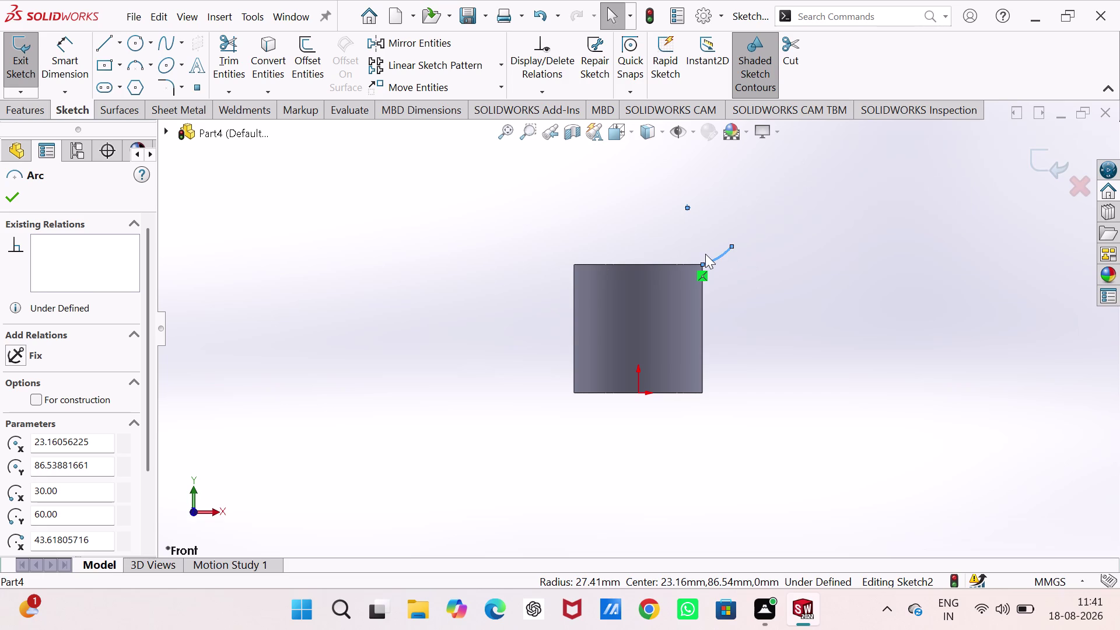
key(ctrl+z)
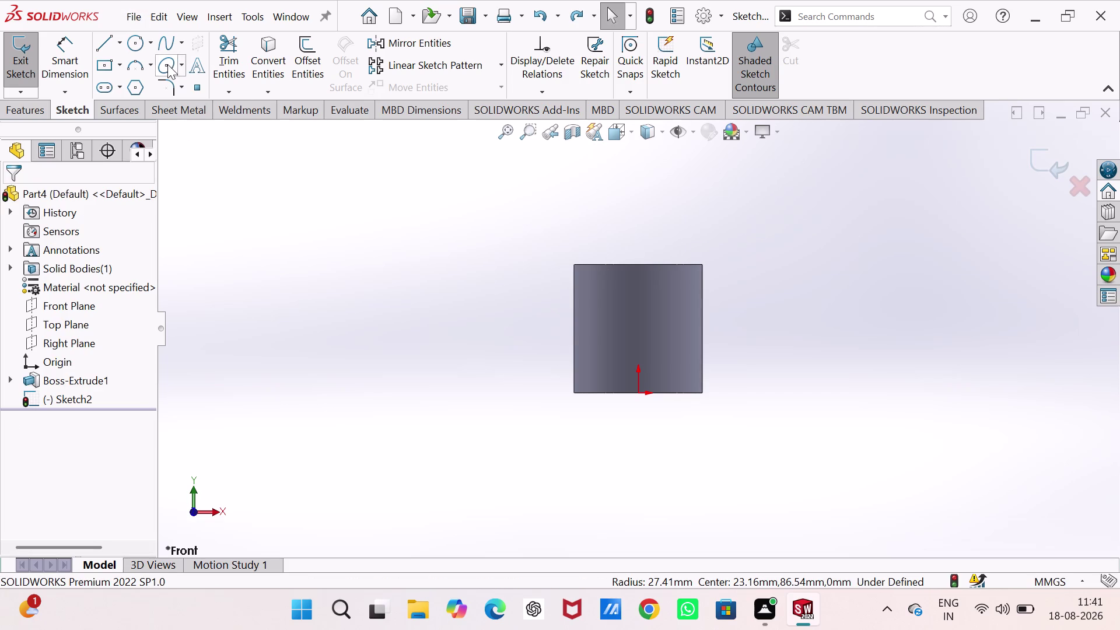
click(141, 61)
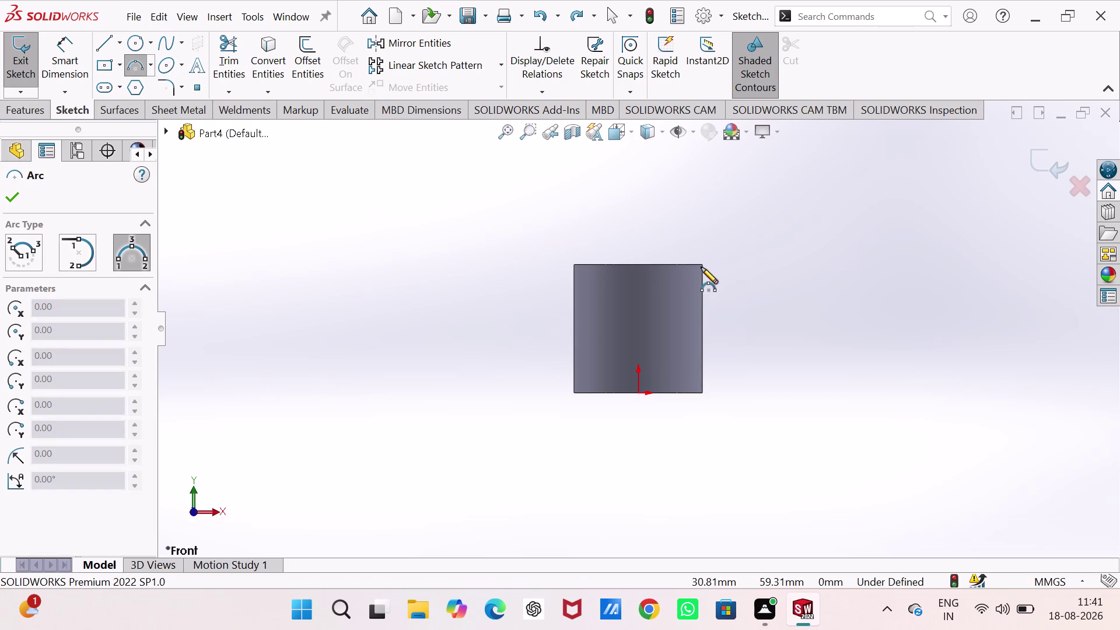
Draw an arc from the block's top-right corner and a vertical line rising from it.
click(703, 265)
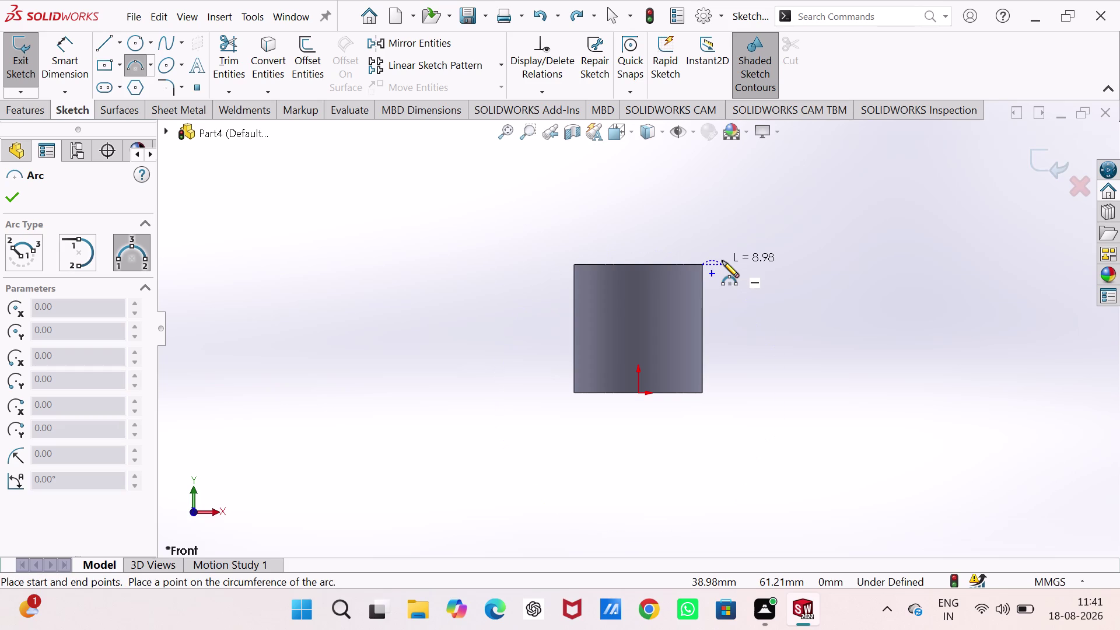
click(726, 241)
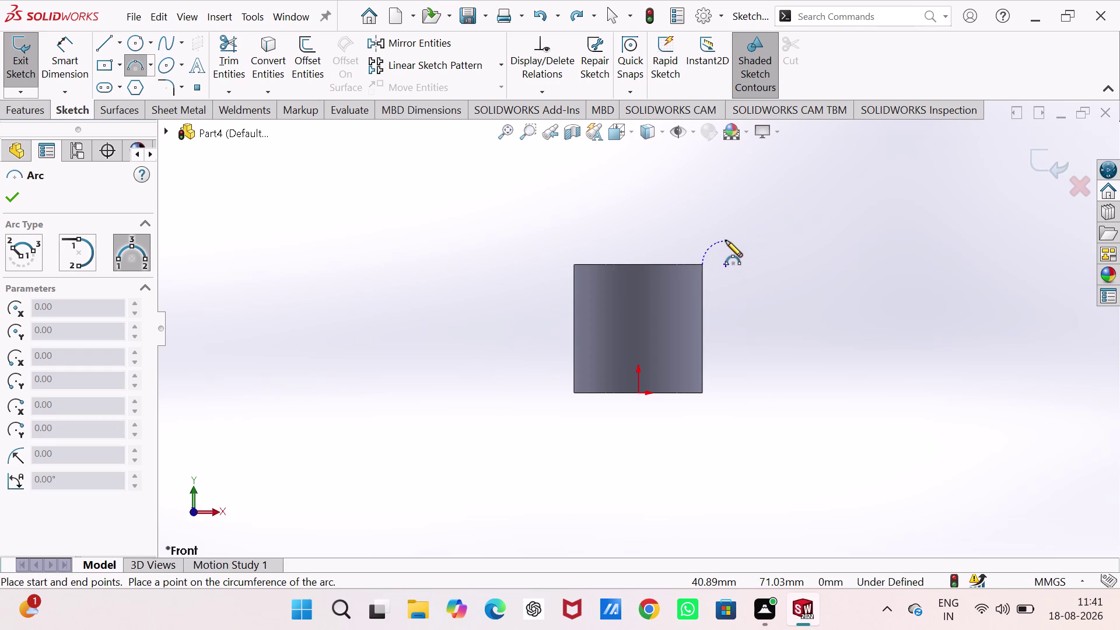
click(722, 259)
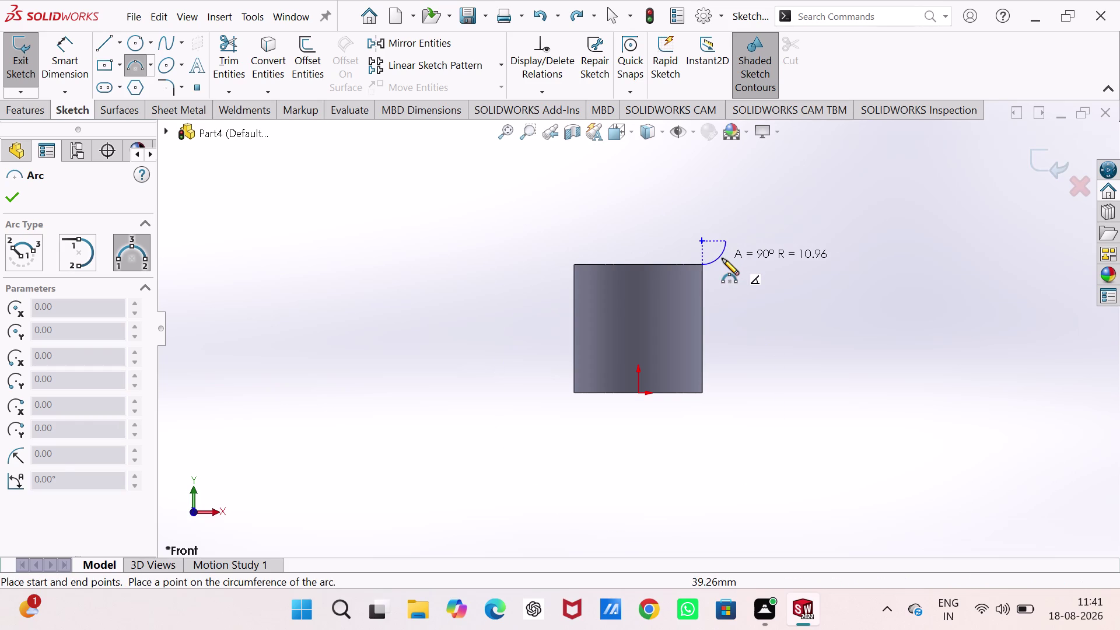
right_drag(745, 347, 747, 332)
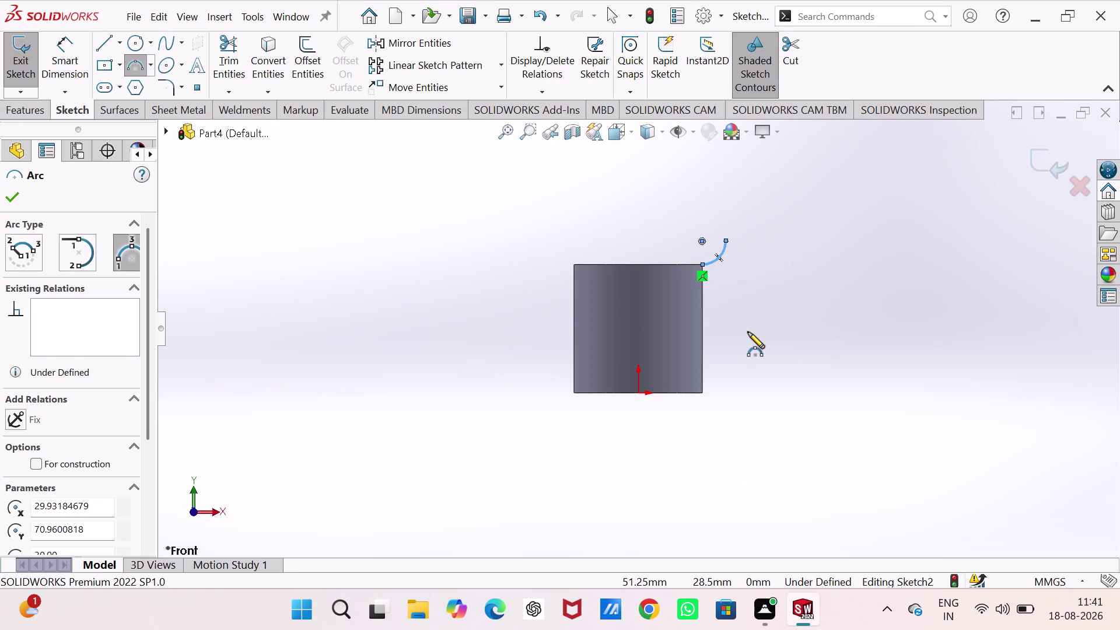
right_drag(748, 332, 670, 323)
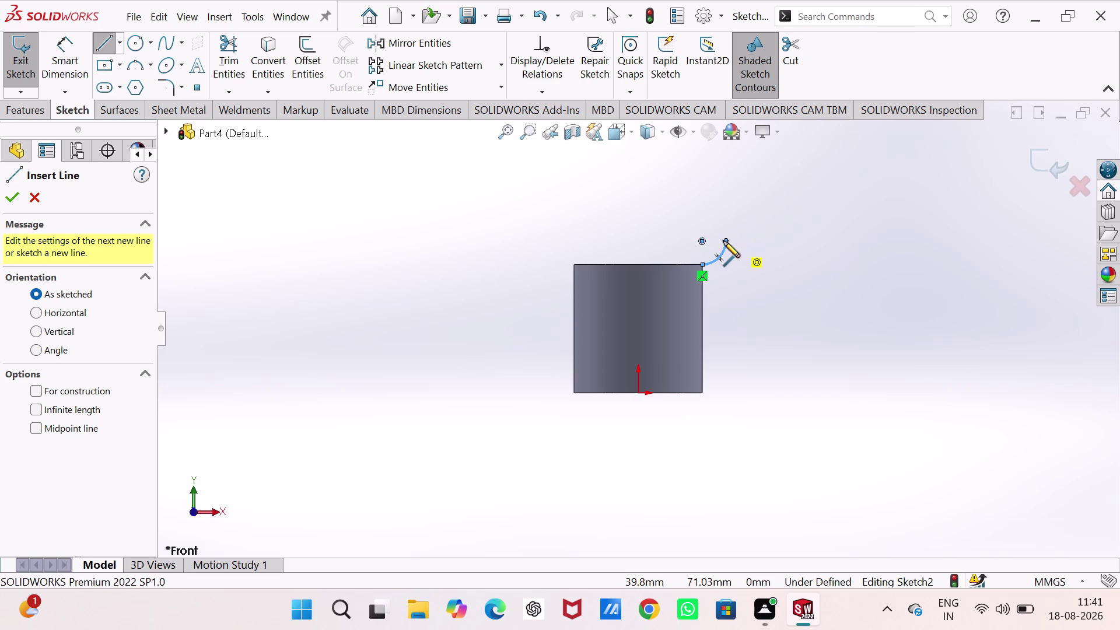
click(727, 240)
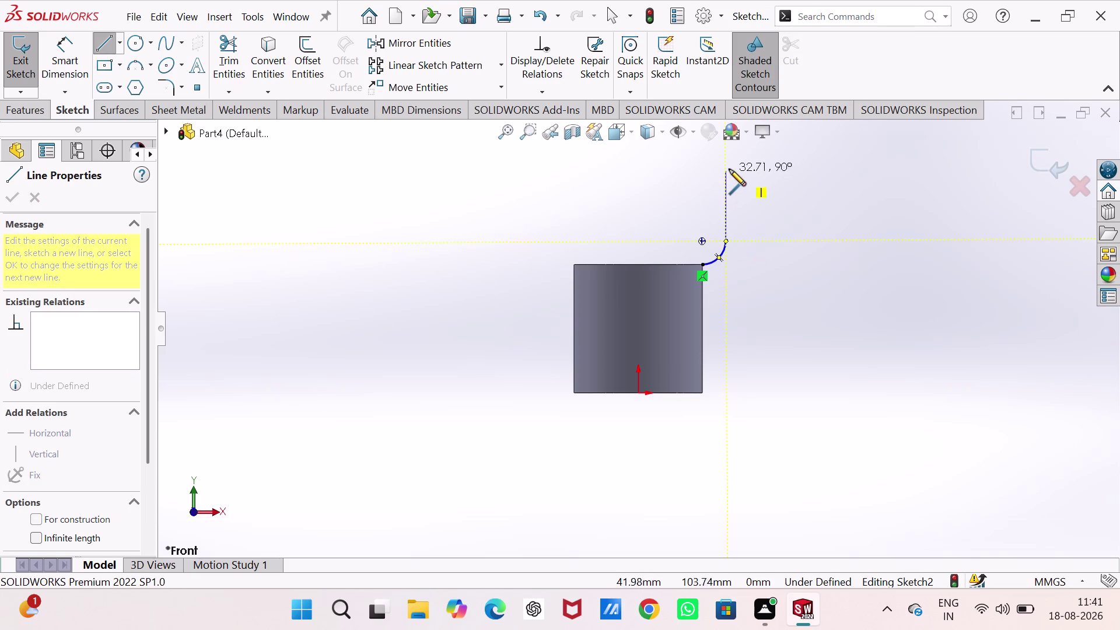
scroll(up, 3)
scroll(down, 3)
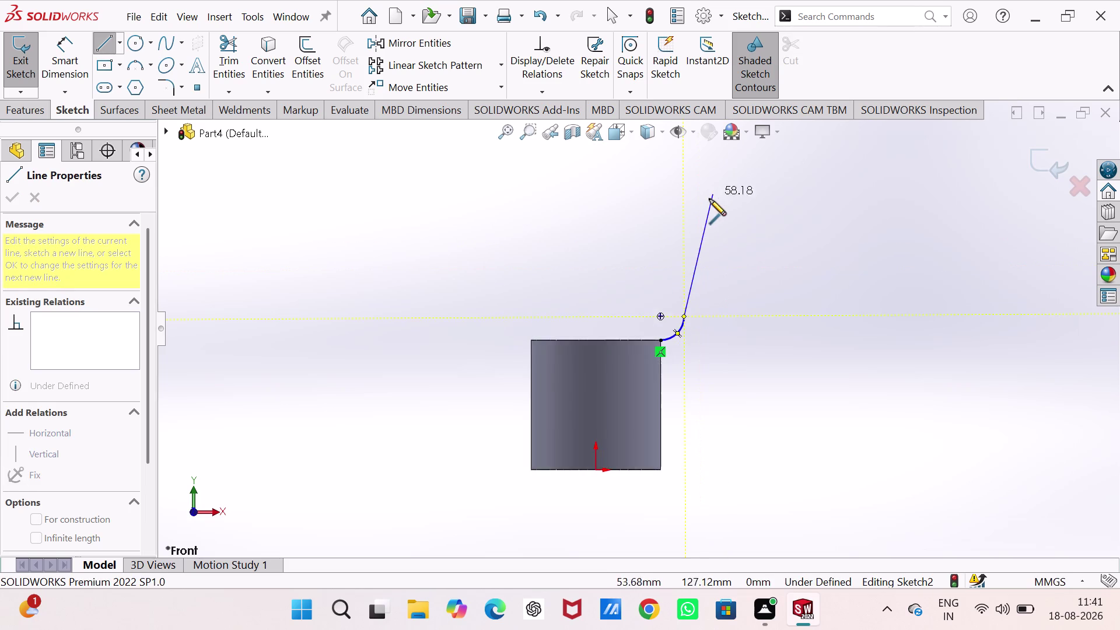
scroll(down, 3)
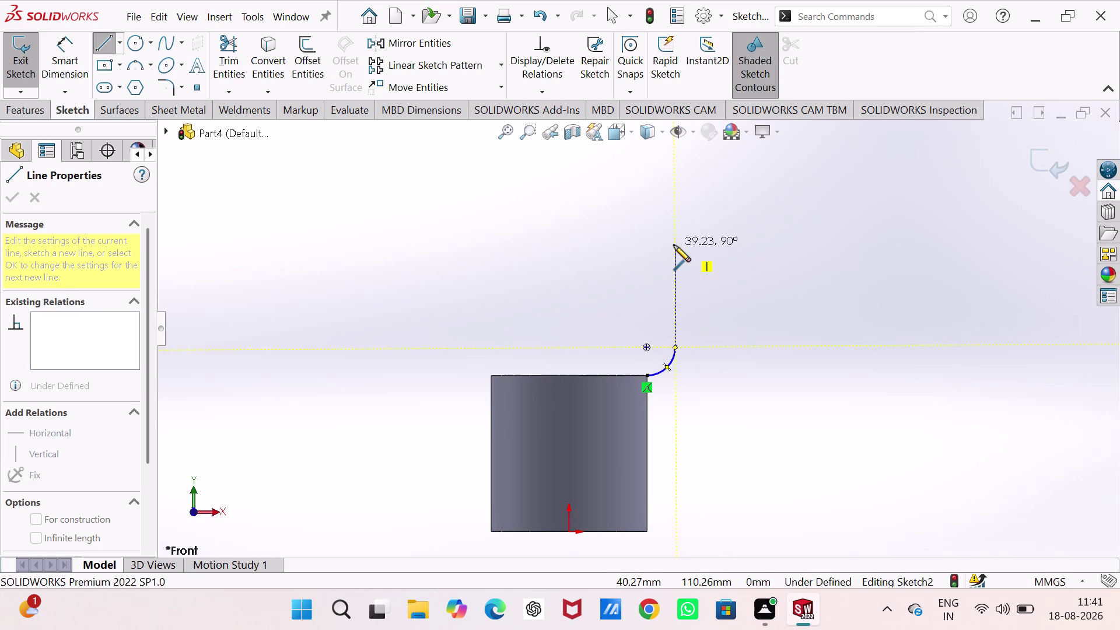
click(674, 245)
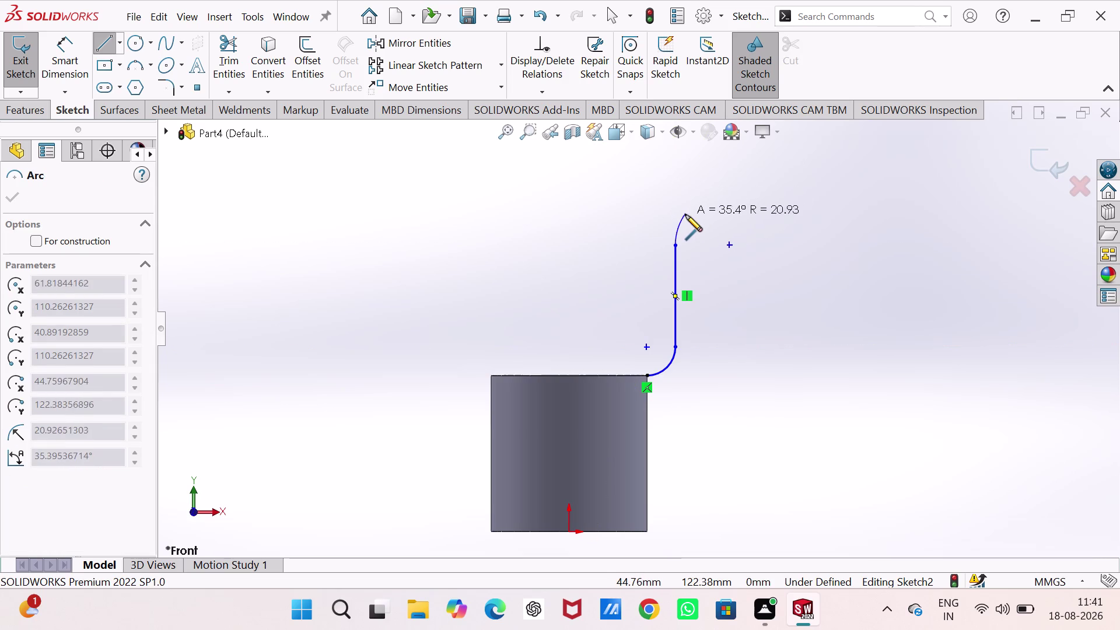
Close the hook outline with top arcs, a slanted side, a bottom arc and bottom line.
click(688, 218)
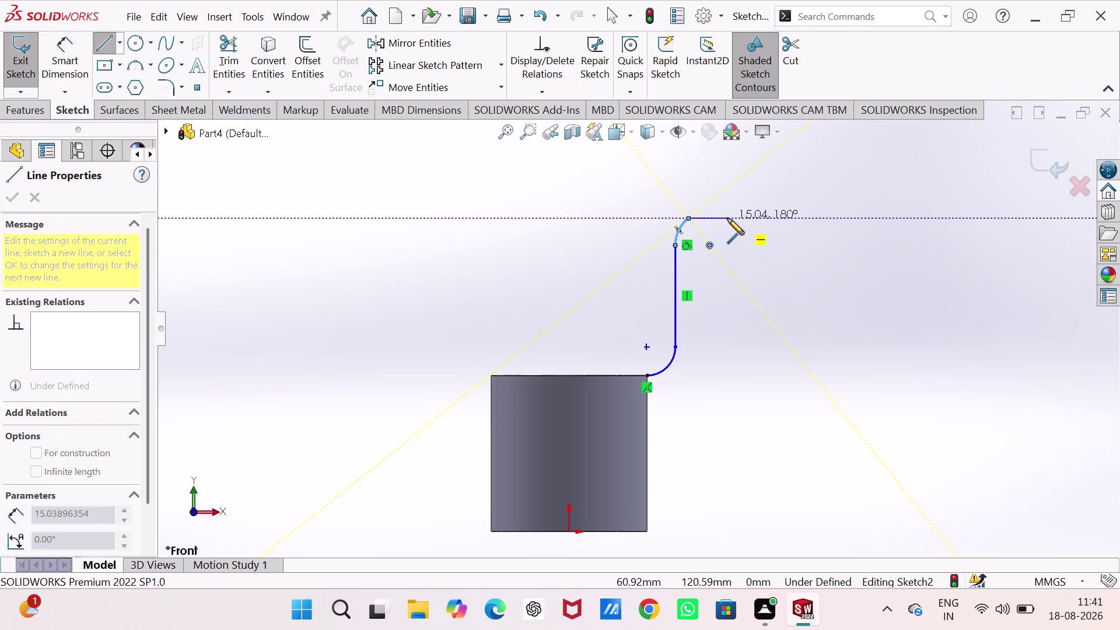
click(727, 219)
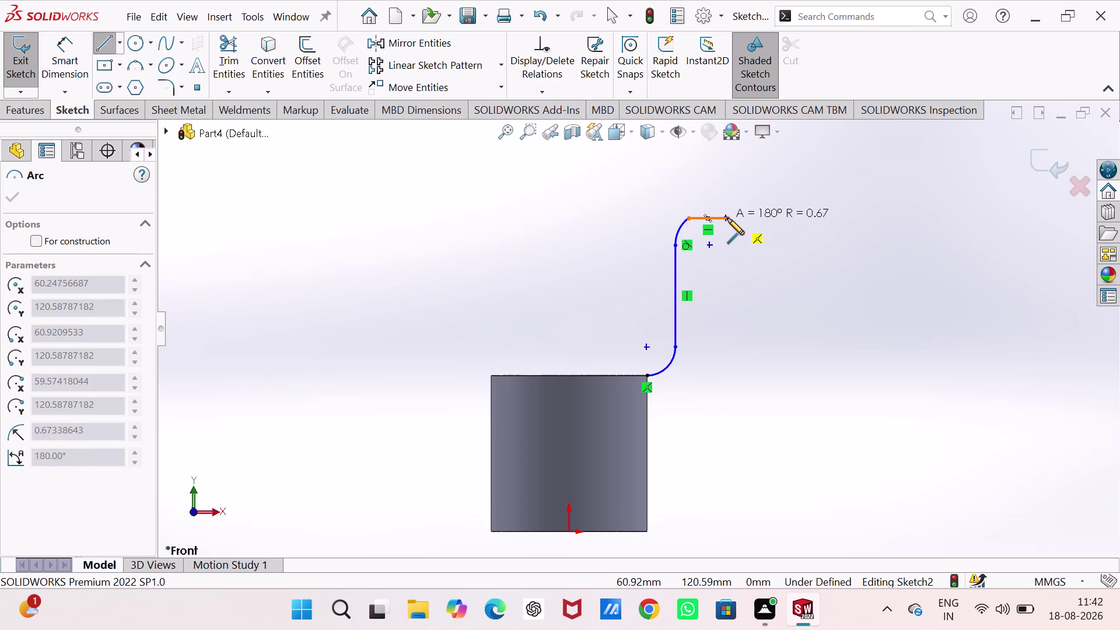
click(757, 252)
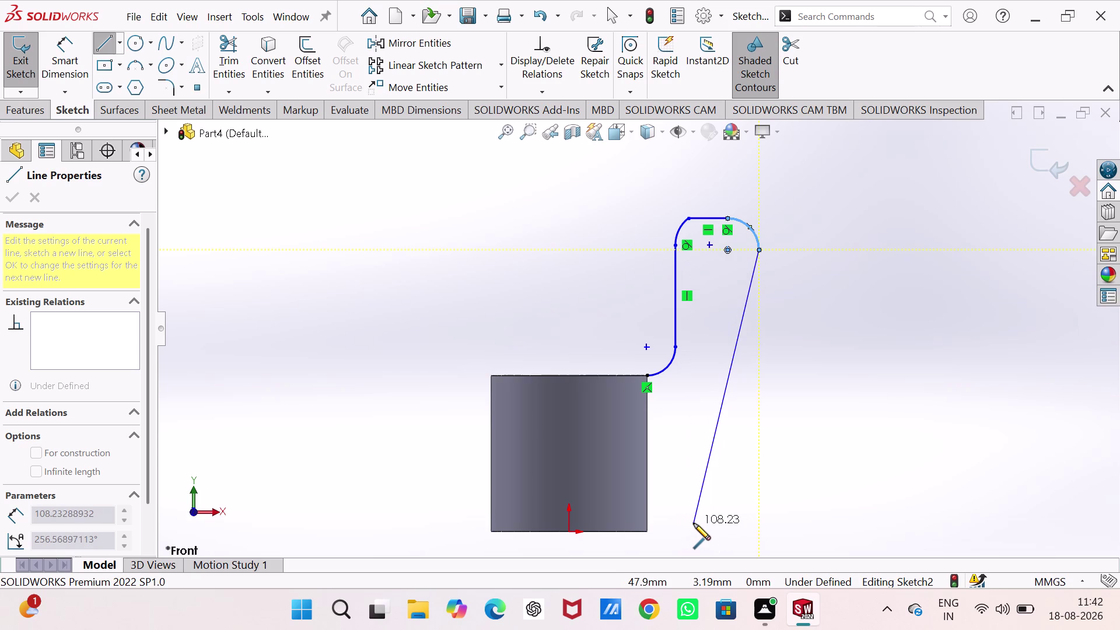
click(694, 523)
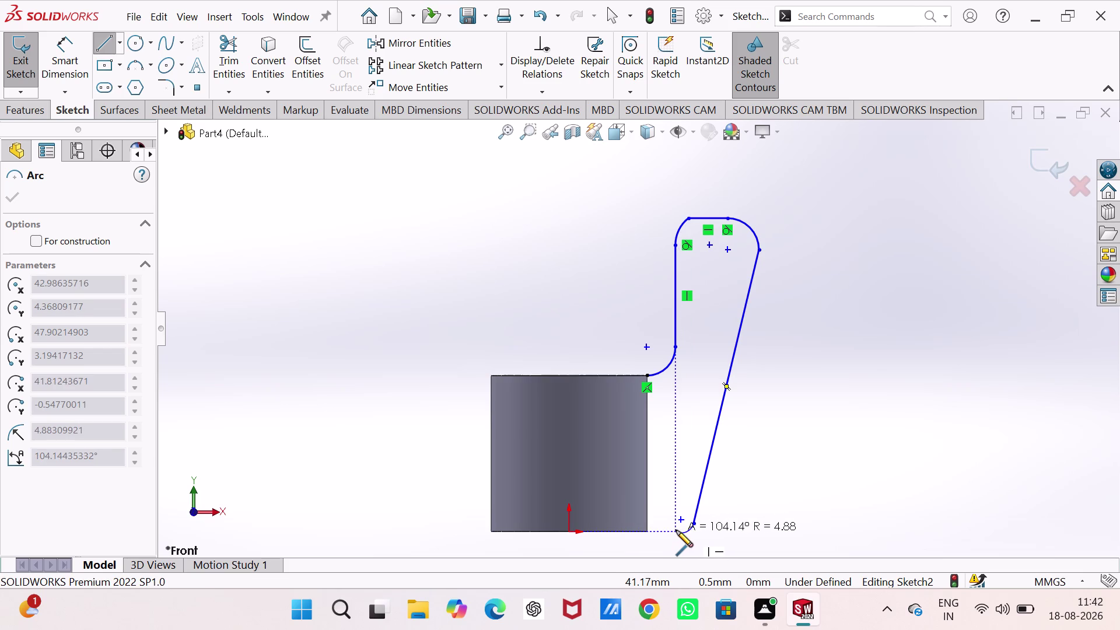
click(676, 531)
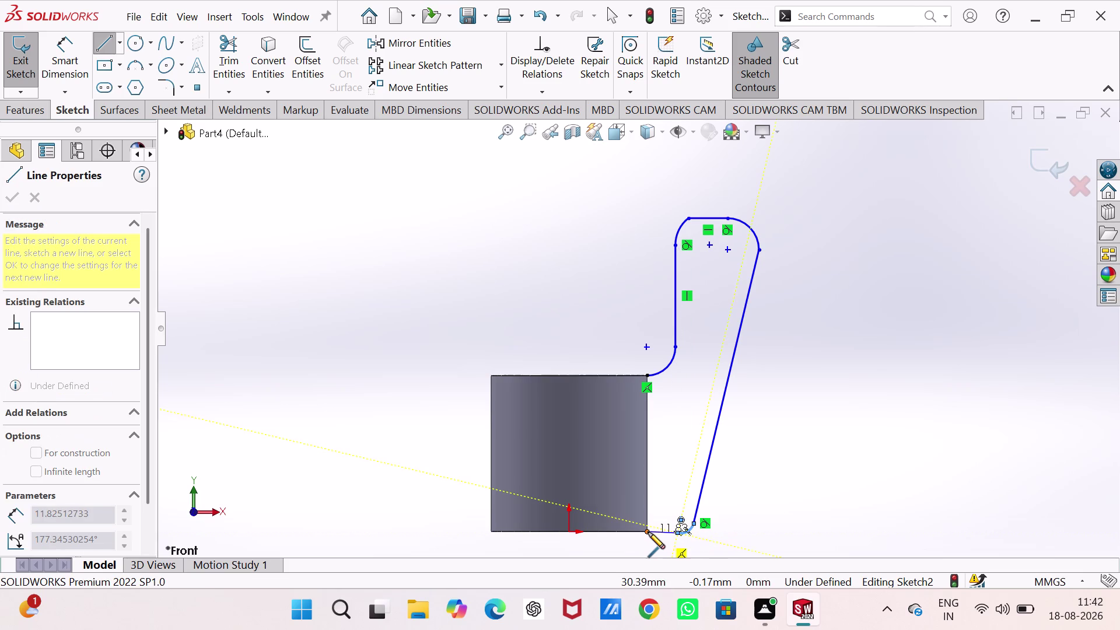
click(648, 532)
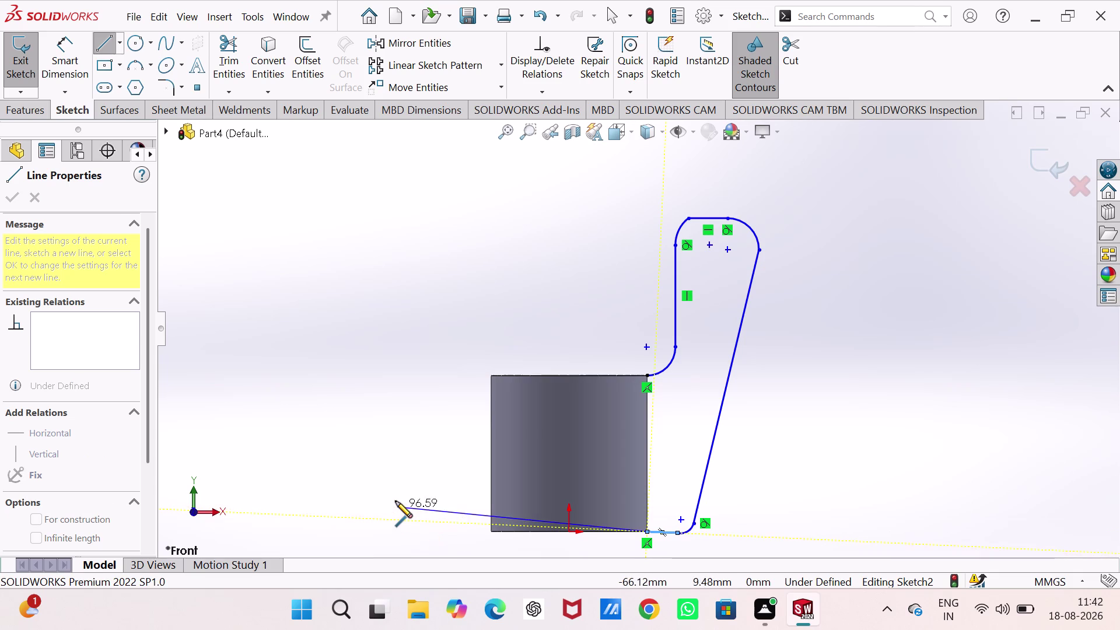
key(Escape)
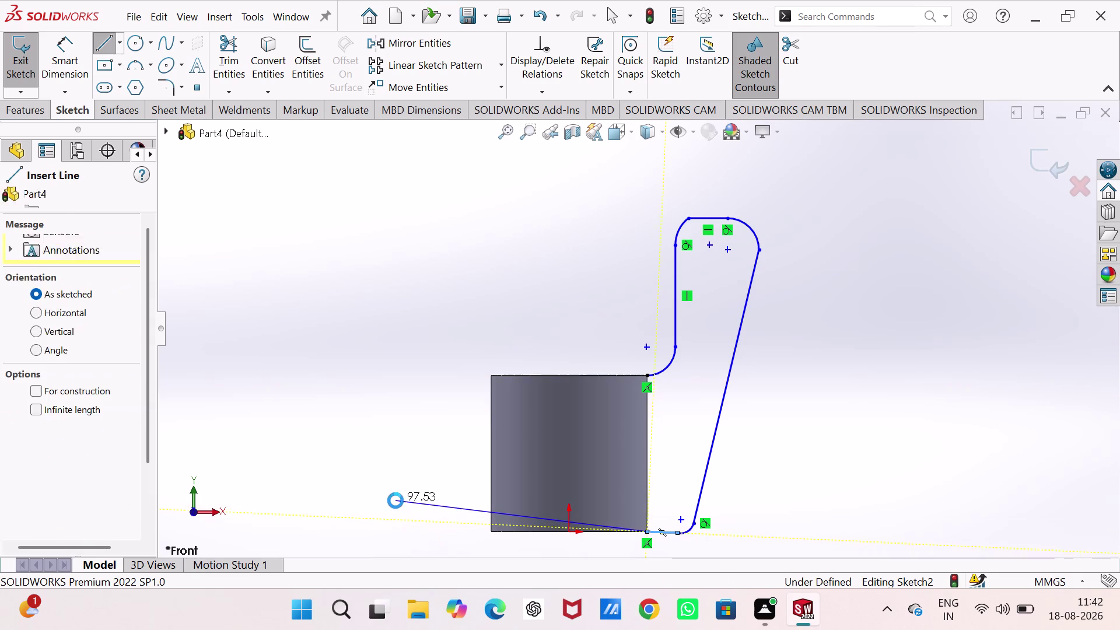
click(662, 531)
Make the short bottom line of the hook horizontal.
click(697, 469)
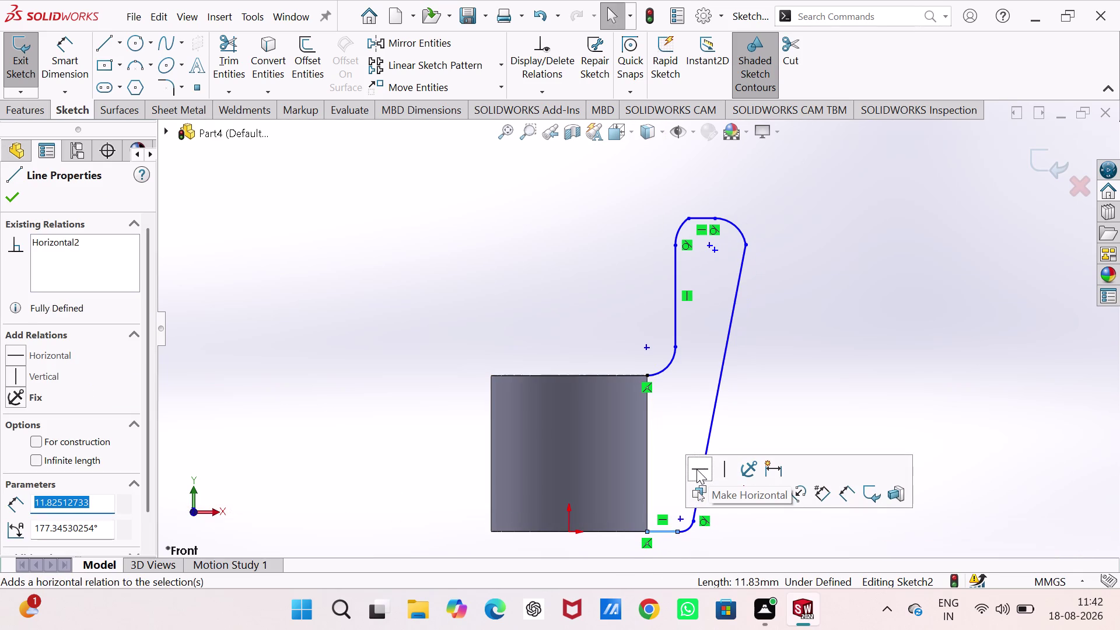
click(853, 399)
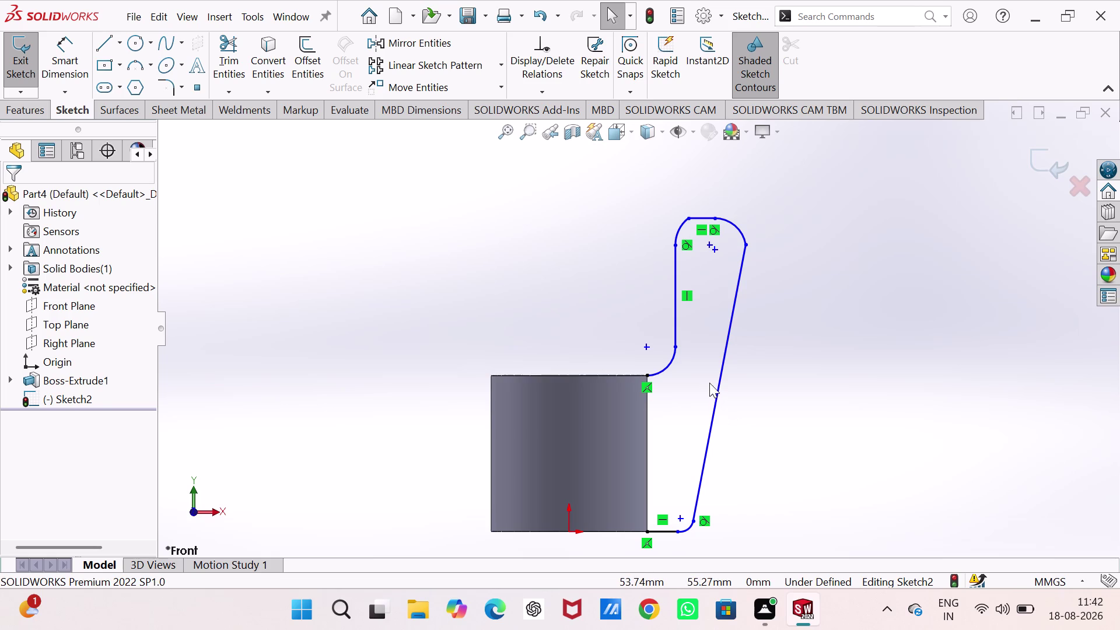
right_drag(773, 471, 790, 290)
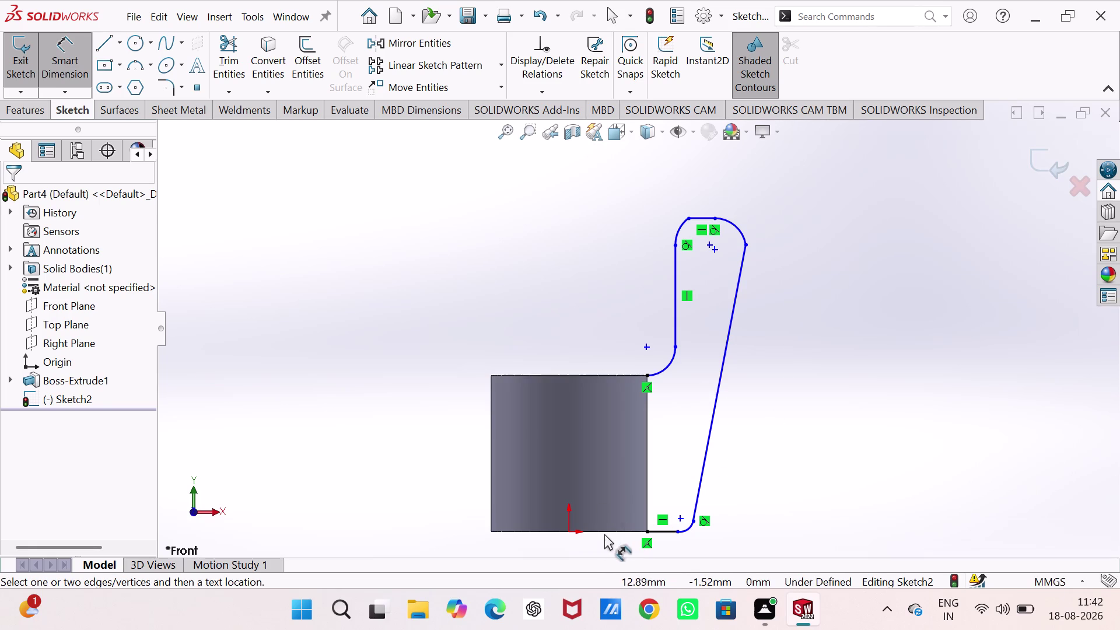
Dimension the hook's height between its top and bottom lines as 140 mm.
click(615, 532)
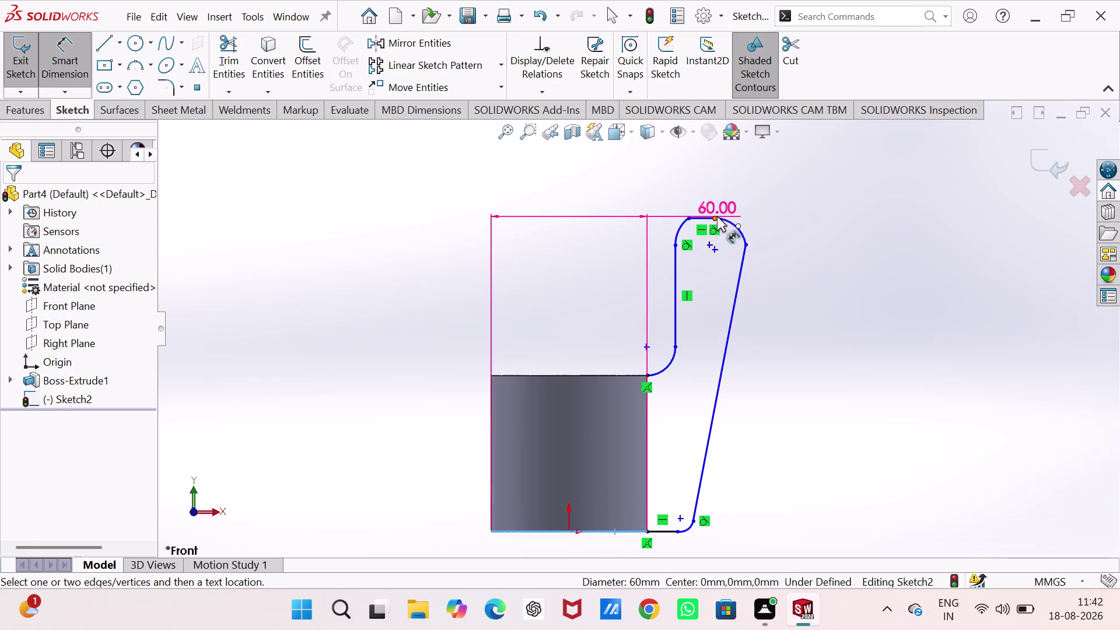
click(706, 217)
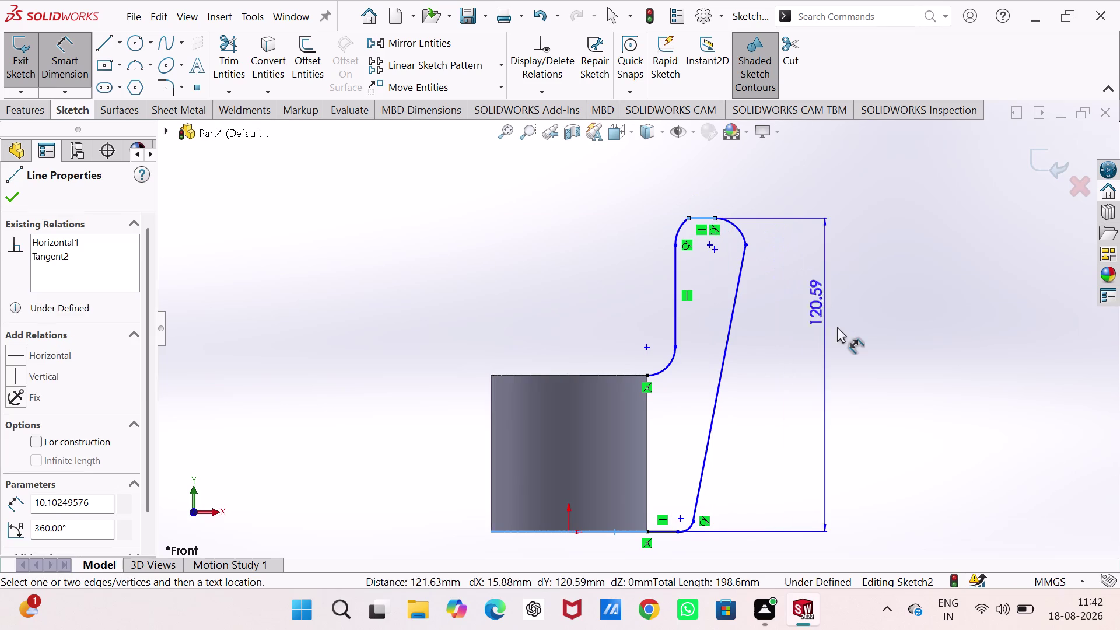
click(840, 335)
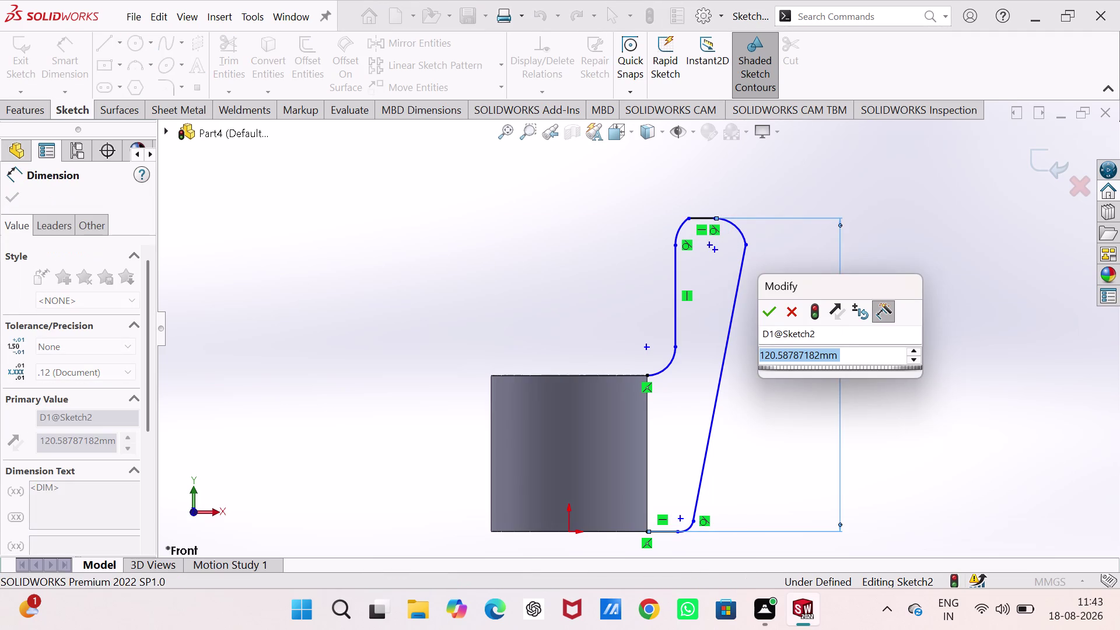
text(140)
key(Return)
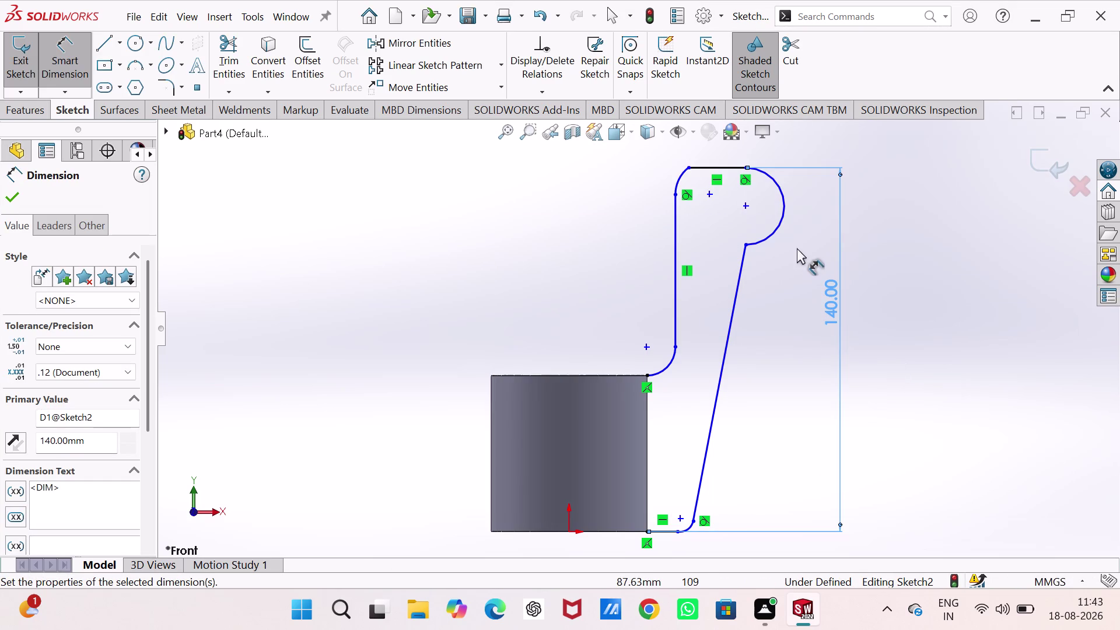
key(Escape)
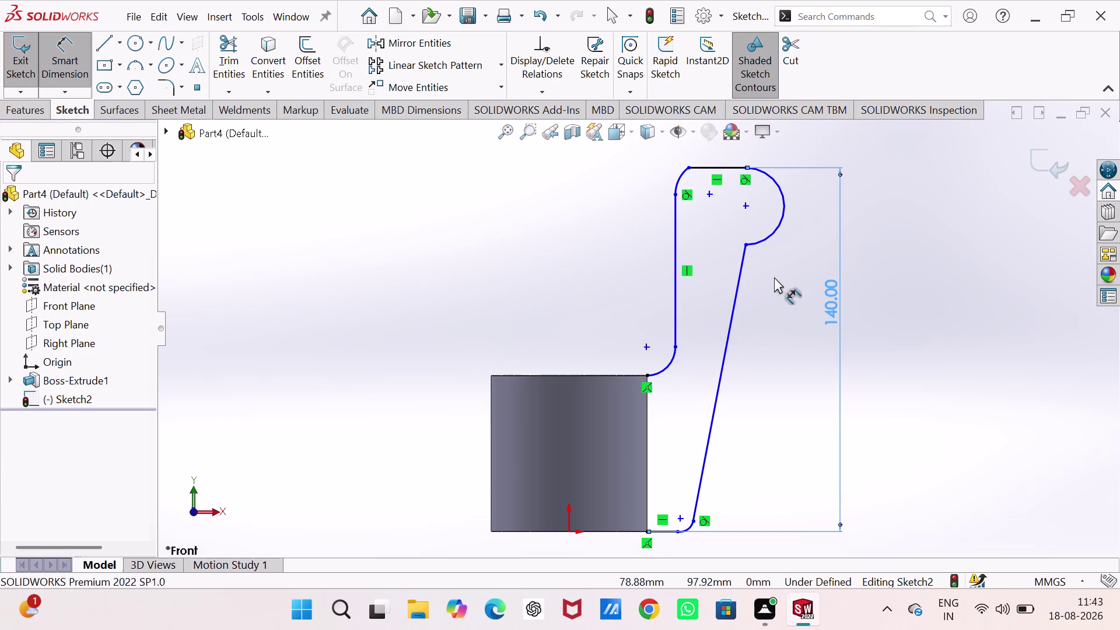
click(745, 244)
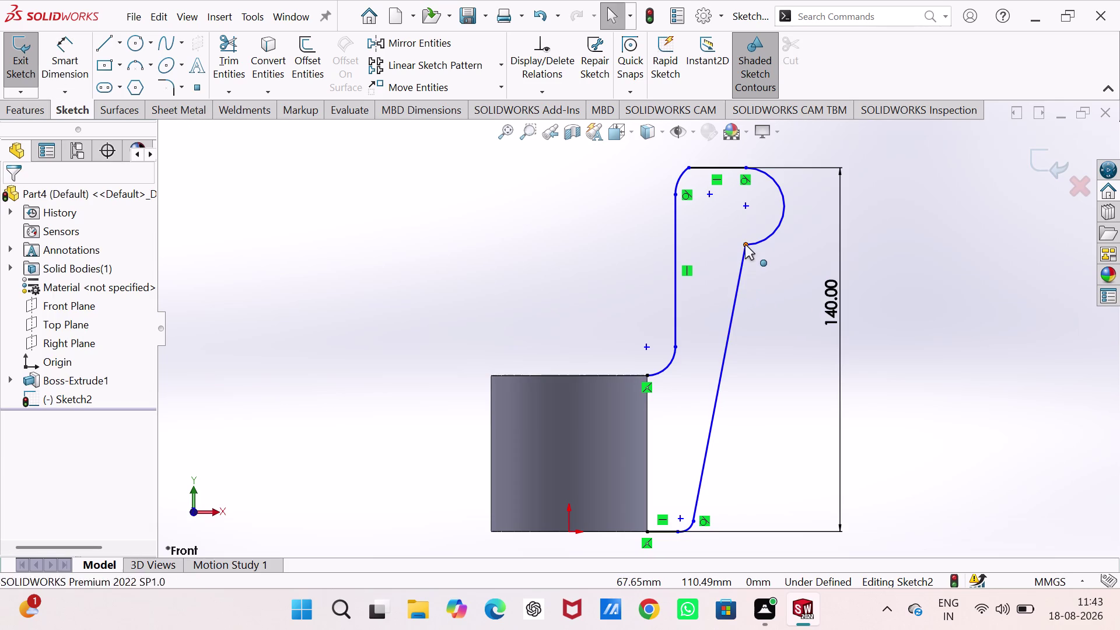
Select the top arc and slanted line endpoints and try a tangent relation.
click(783, 189)
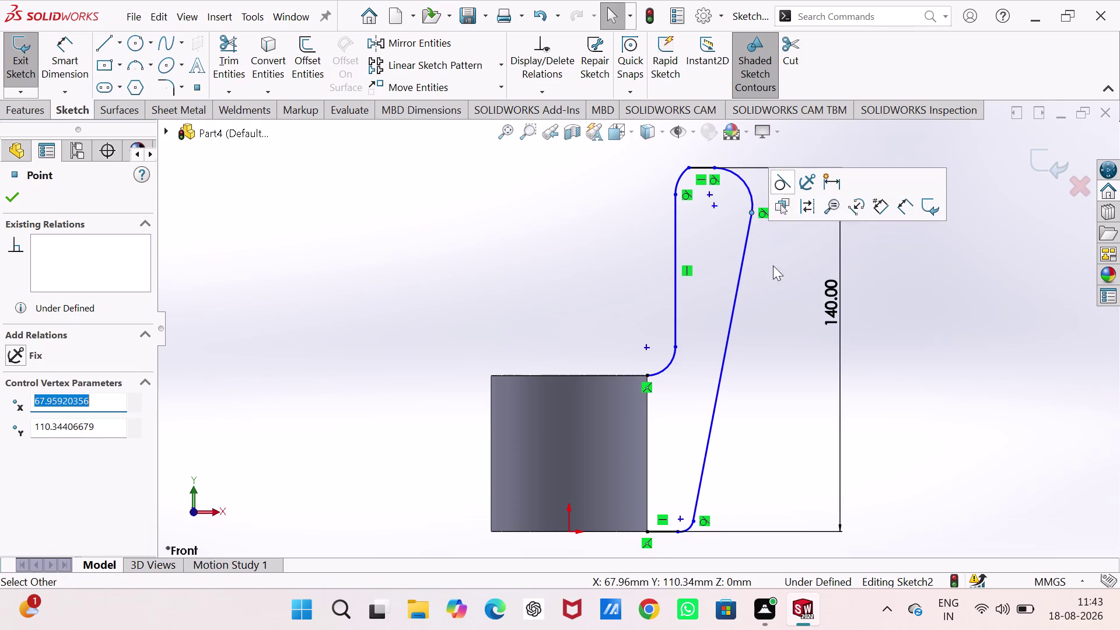
click(685, 168)
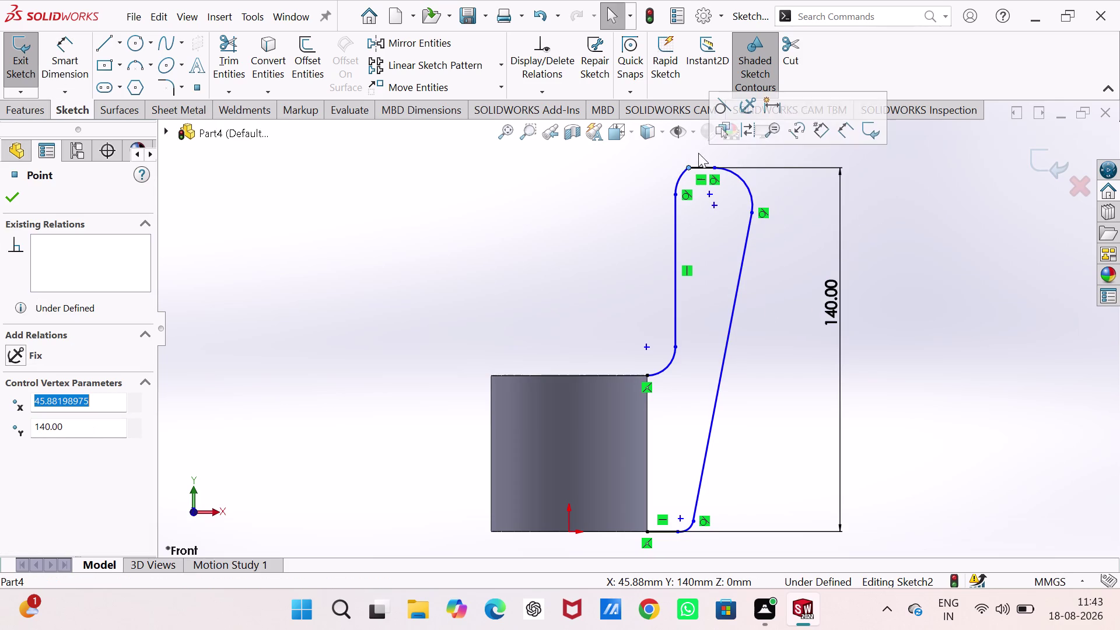
click(718, 114)
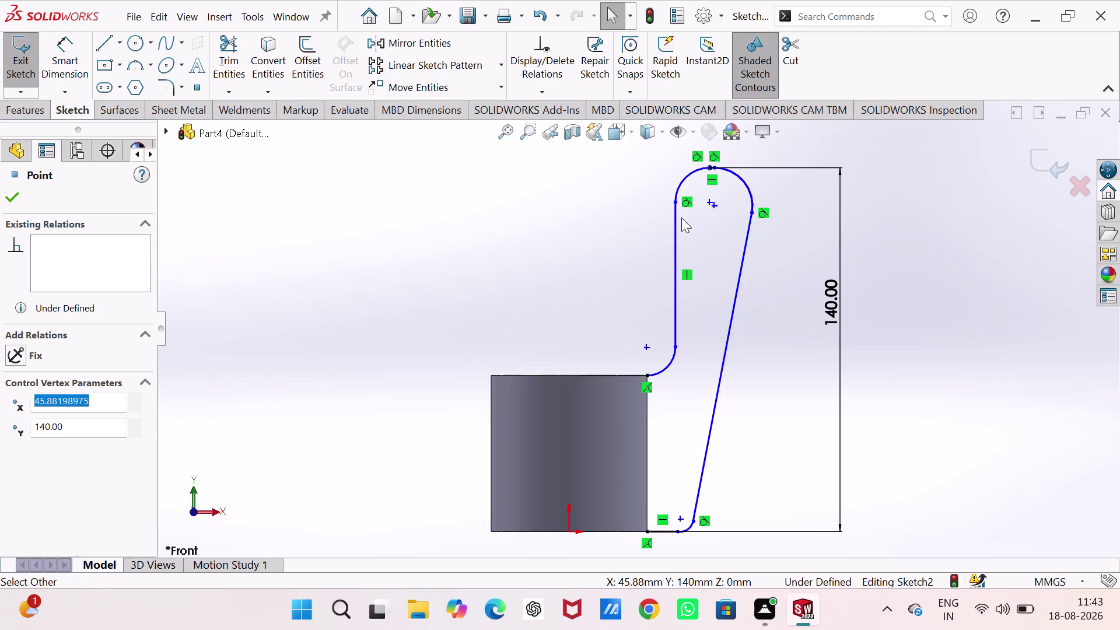
click(676, 203)
click(703, 146)
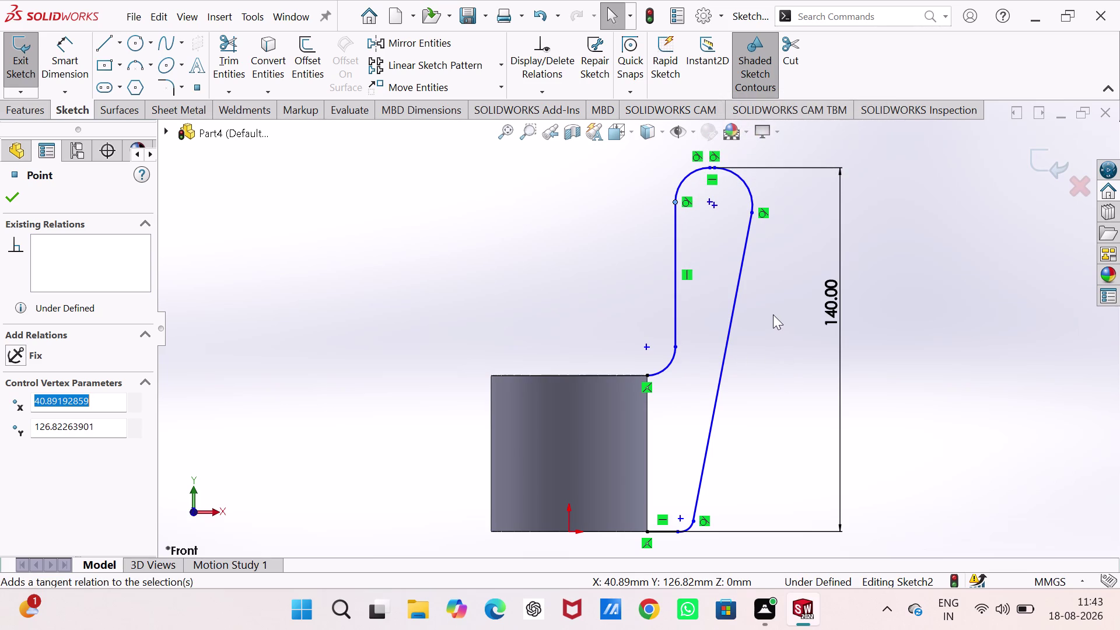
Start a dimension between the arc endpoints, then discard the unfinished 4.17 dimension.
right_drag(775, 379, 786, 206)
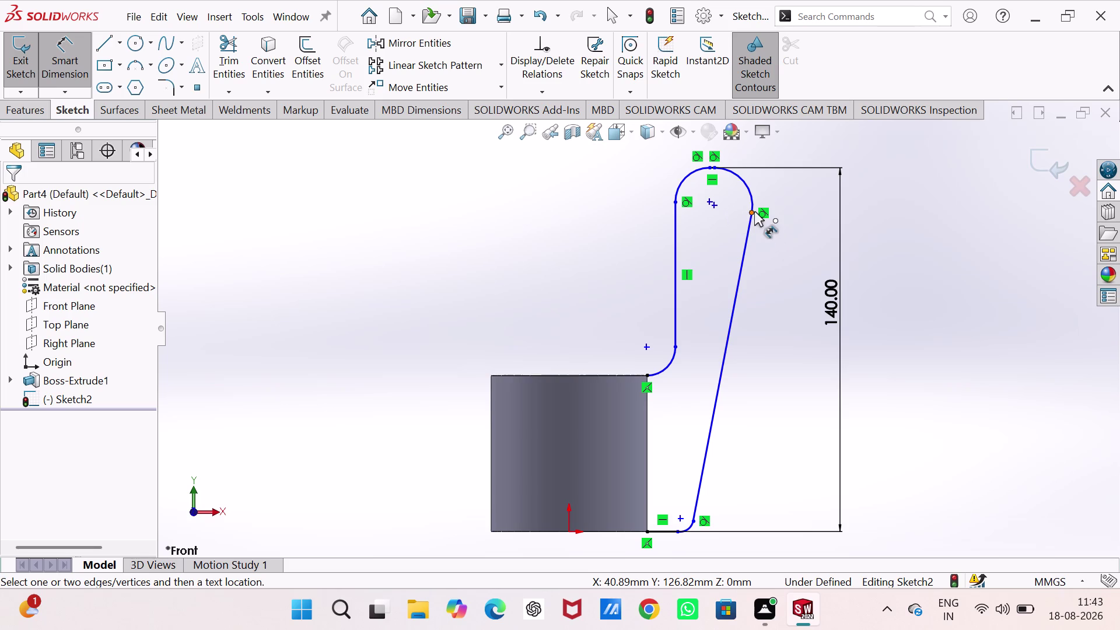
click(755, 211)
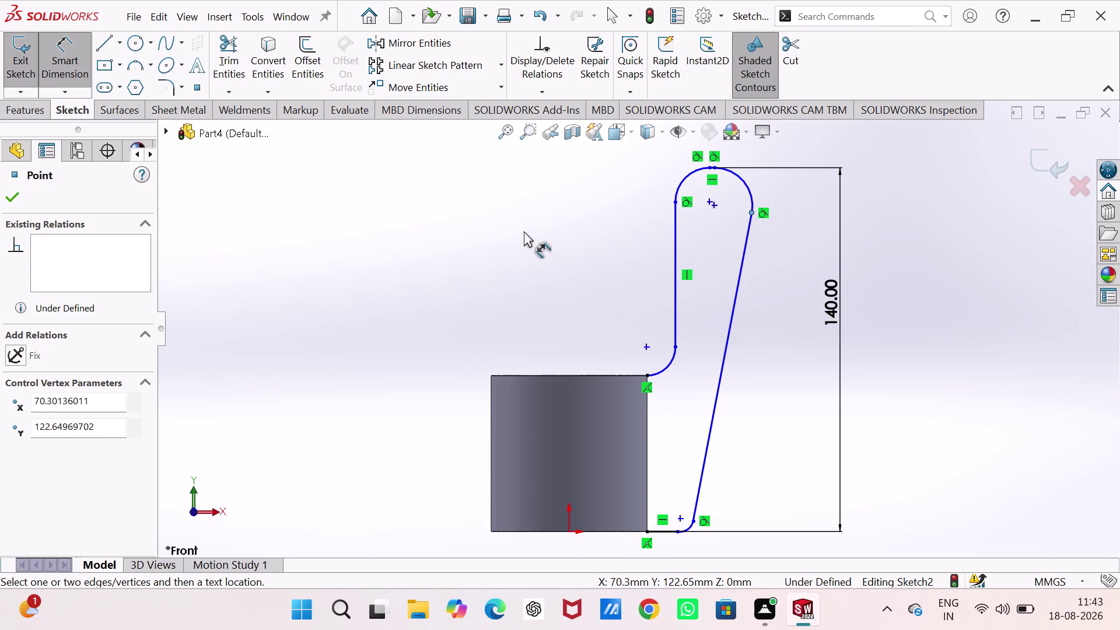
key(Escape)
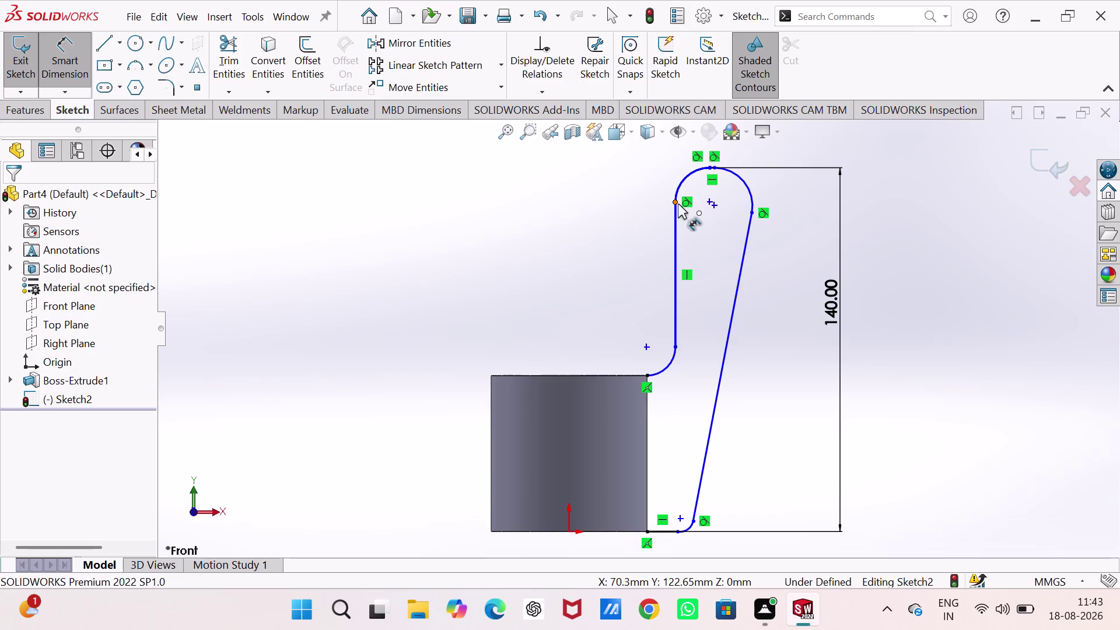
click(677, 203)
click(752, 210)
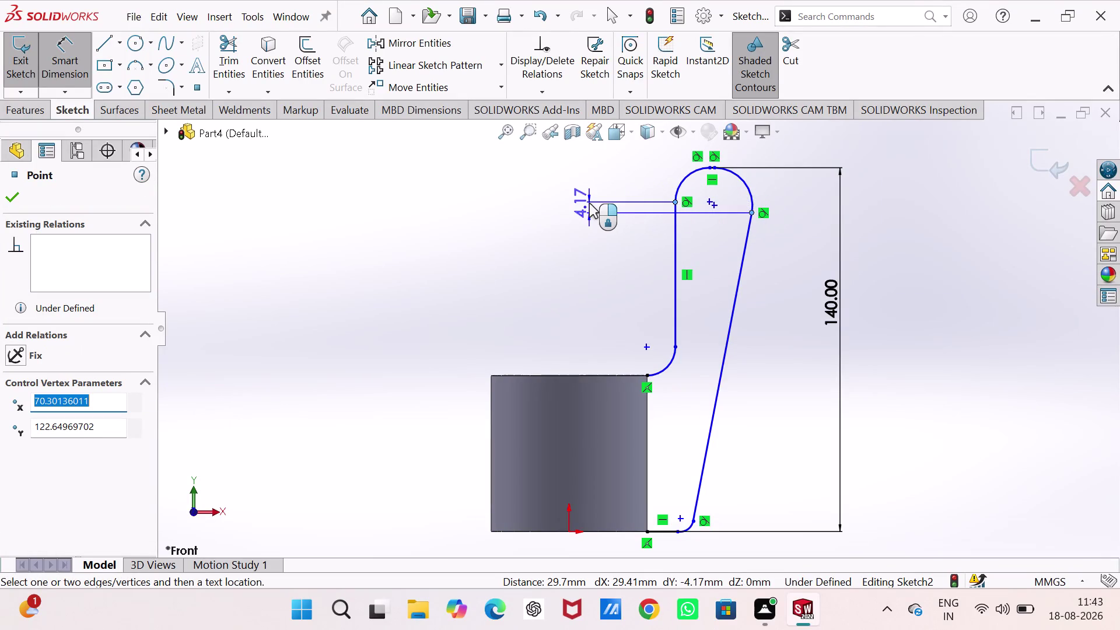
right_click(589, 203)
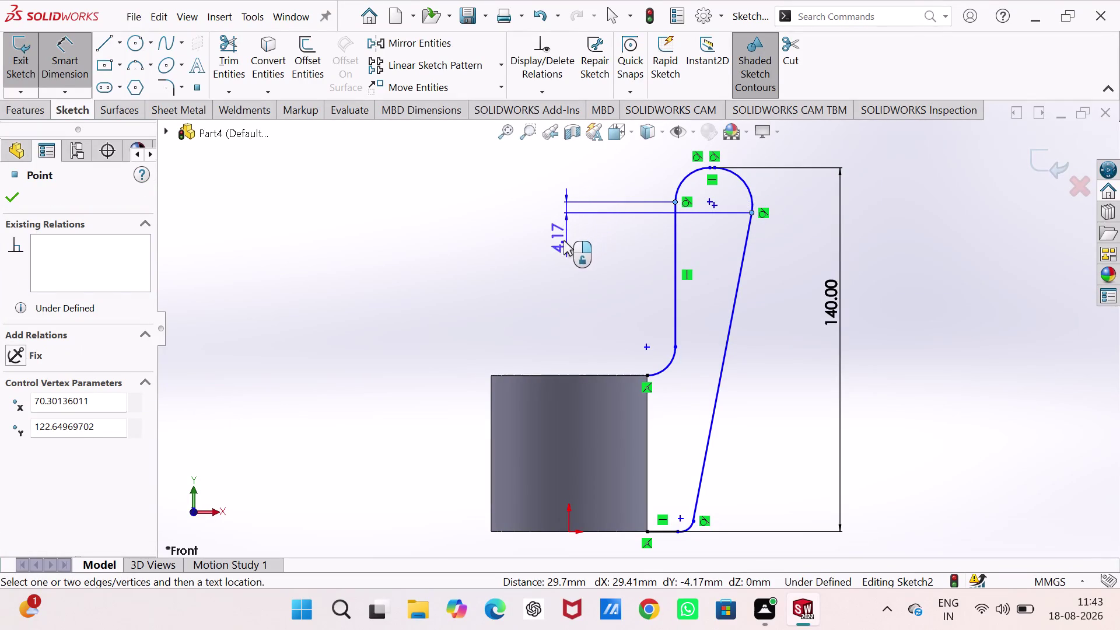
key(Escape)
key(Escape)
key(Escape)
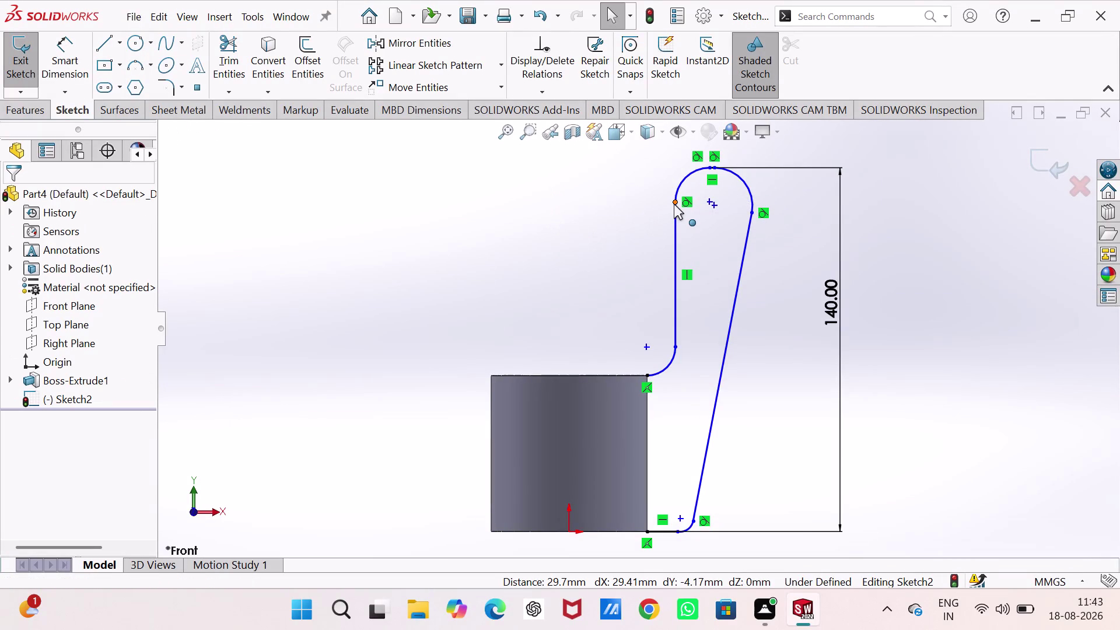
Make the left and right top-arc endpoints horizontal to each other.
click(674, 205)
click(752, 213)
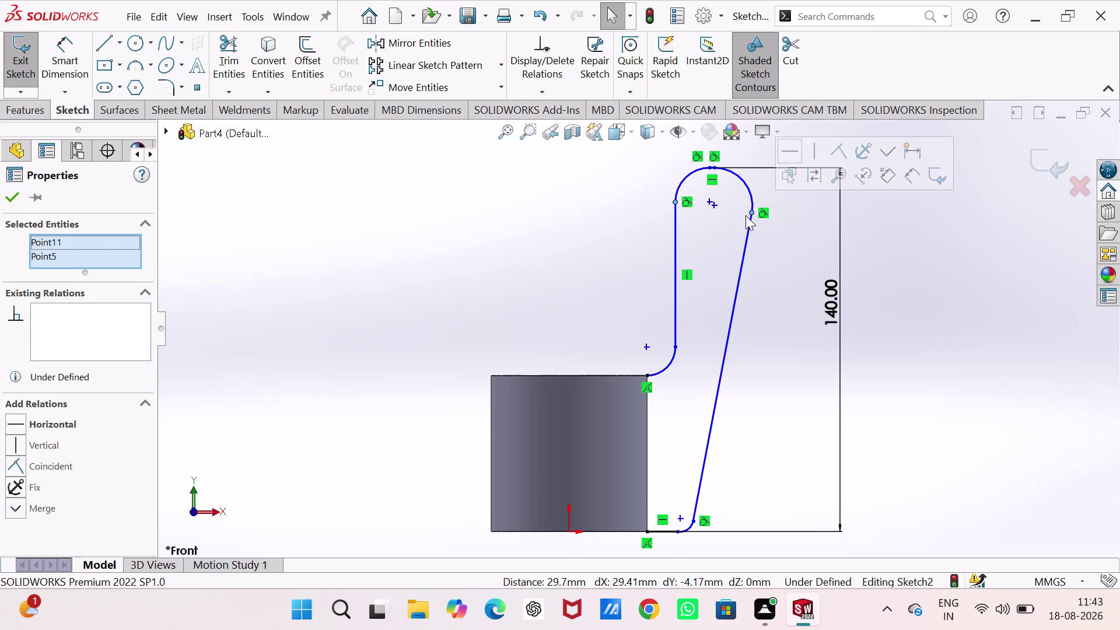
click(787, 153)
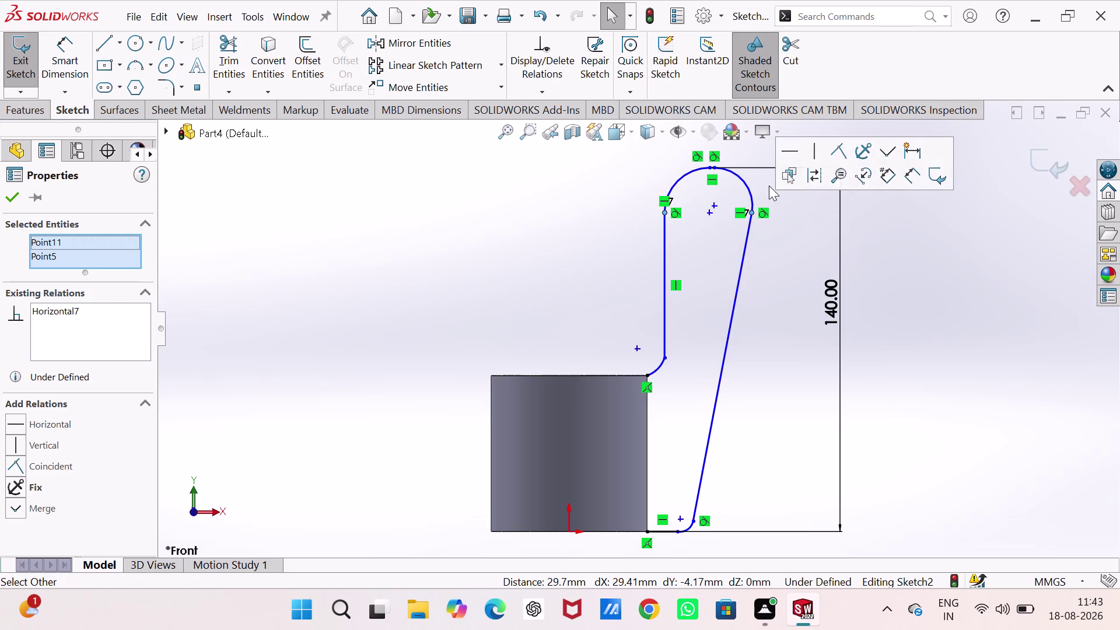
right_drag(522, 294, 510, 176)
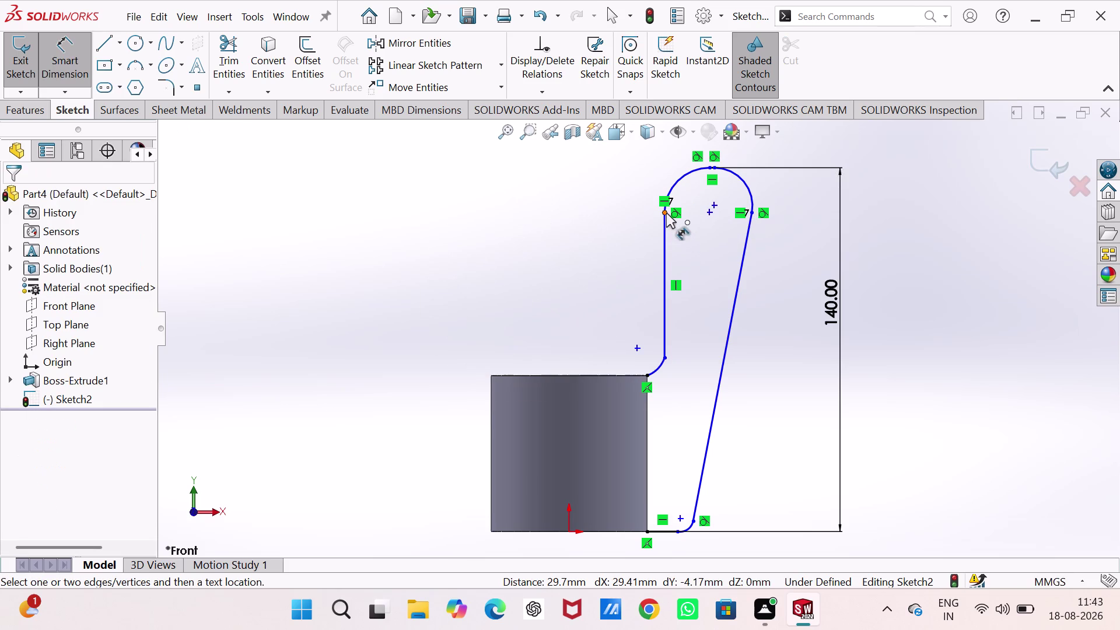
Dimension the distance between the top-arc endpoints as 35 mm, placed above the hook.
click(667, 213)
click(751, 213)
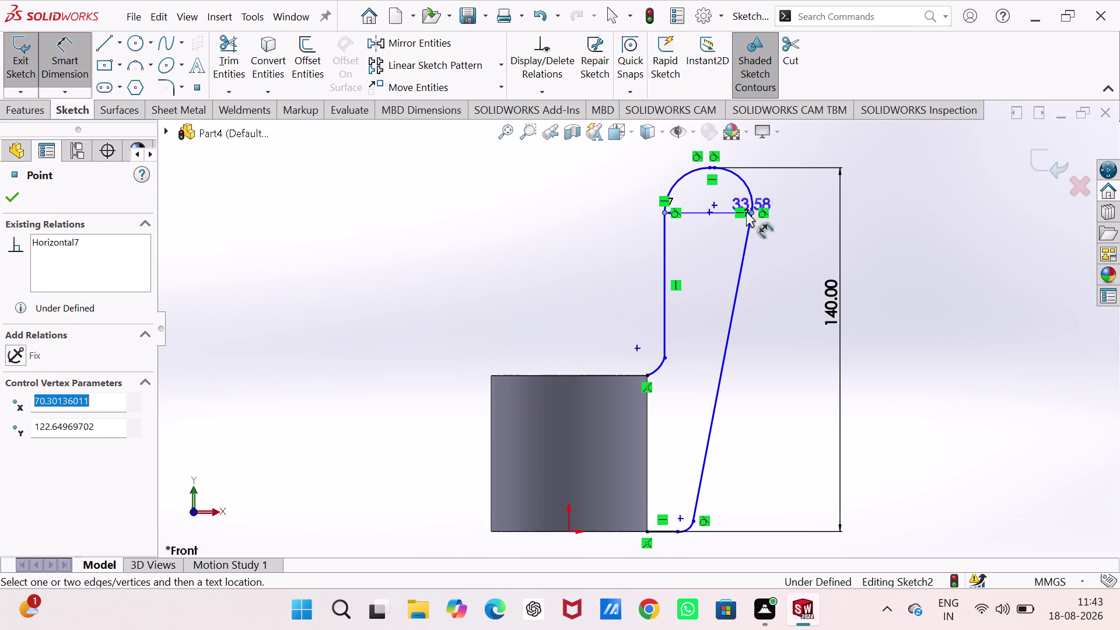
scroll(up, 3)
scroll(up, 3)
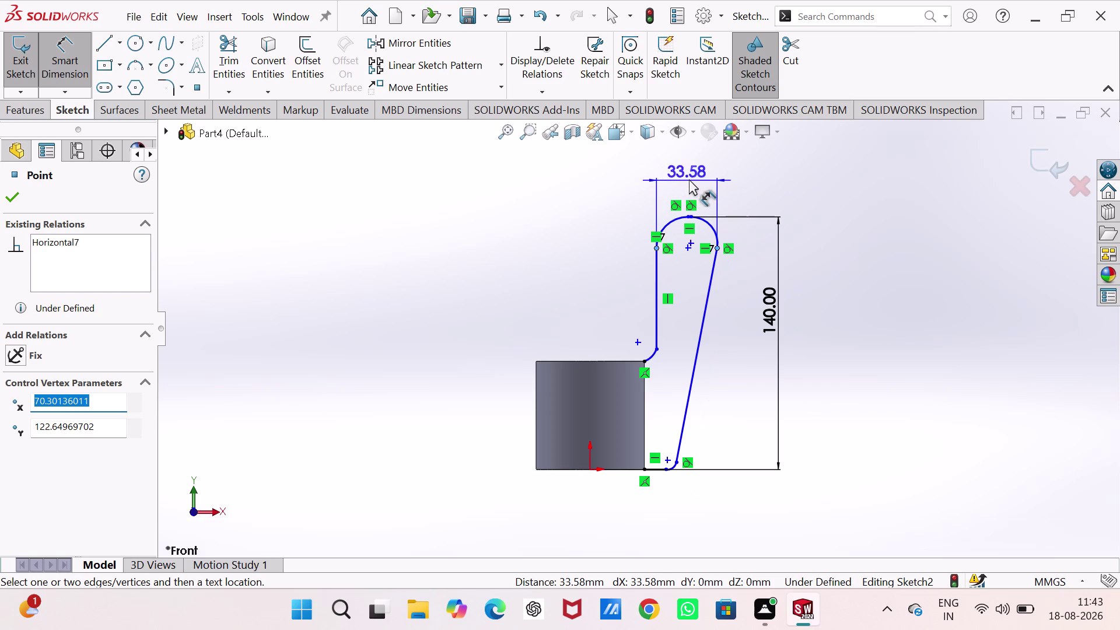
click(689, 179)
text(3)
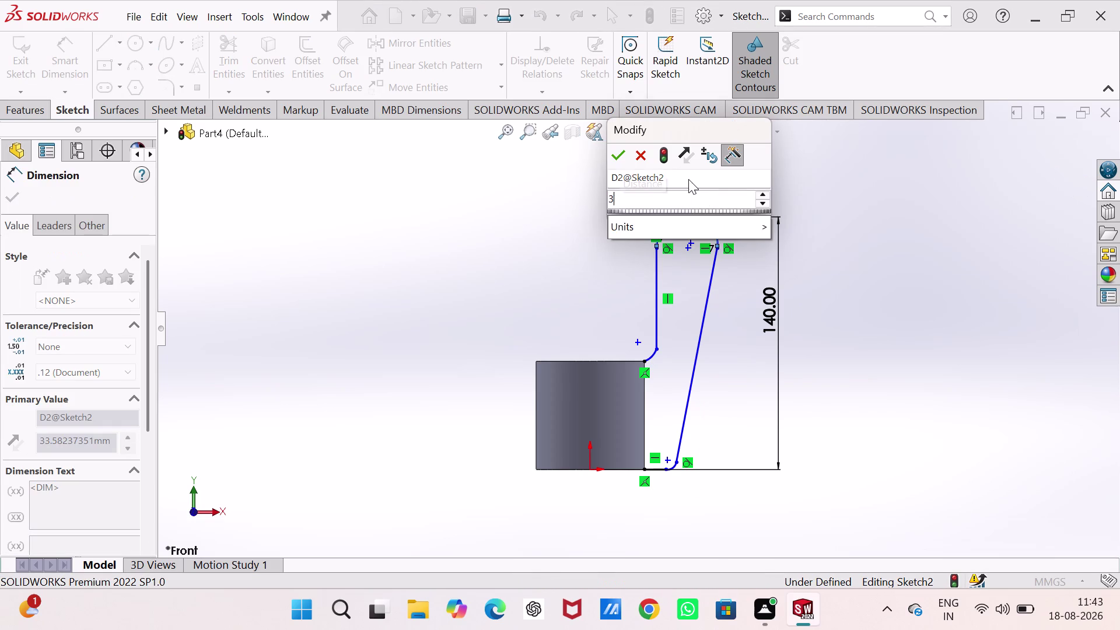
text(5)
key(Return)
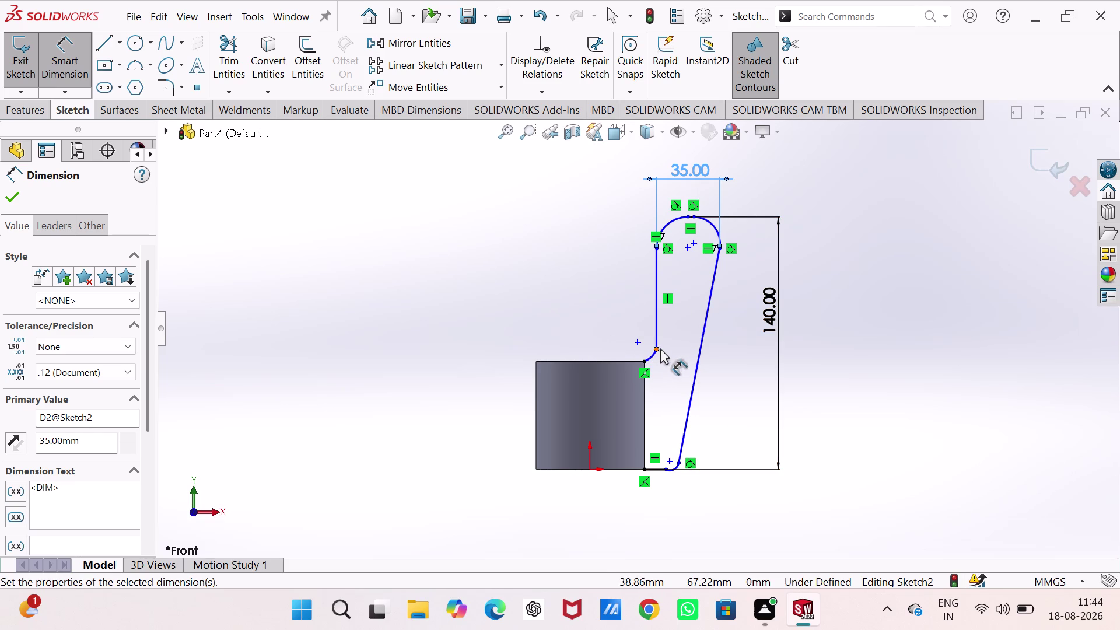
key(Escape)
key(Escape)
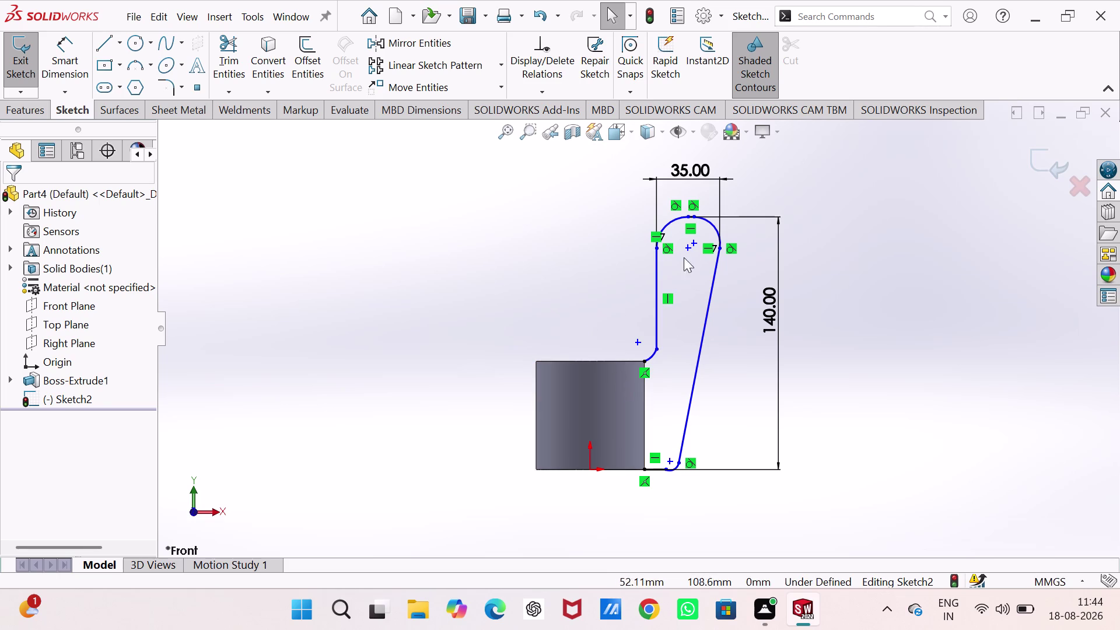
click(690, 247)
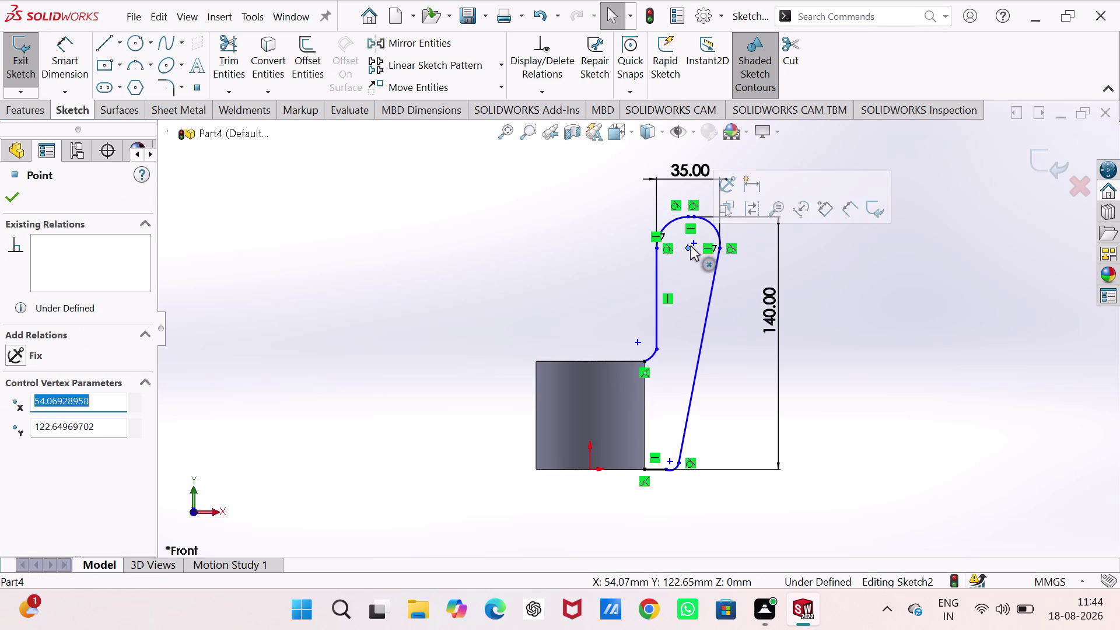
Make the two inner top-arc points coincident, then delete that conflicting relation.
click(693, 240)
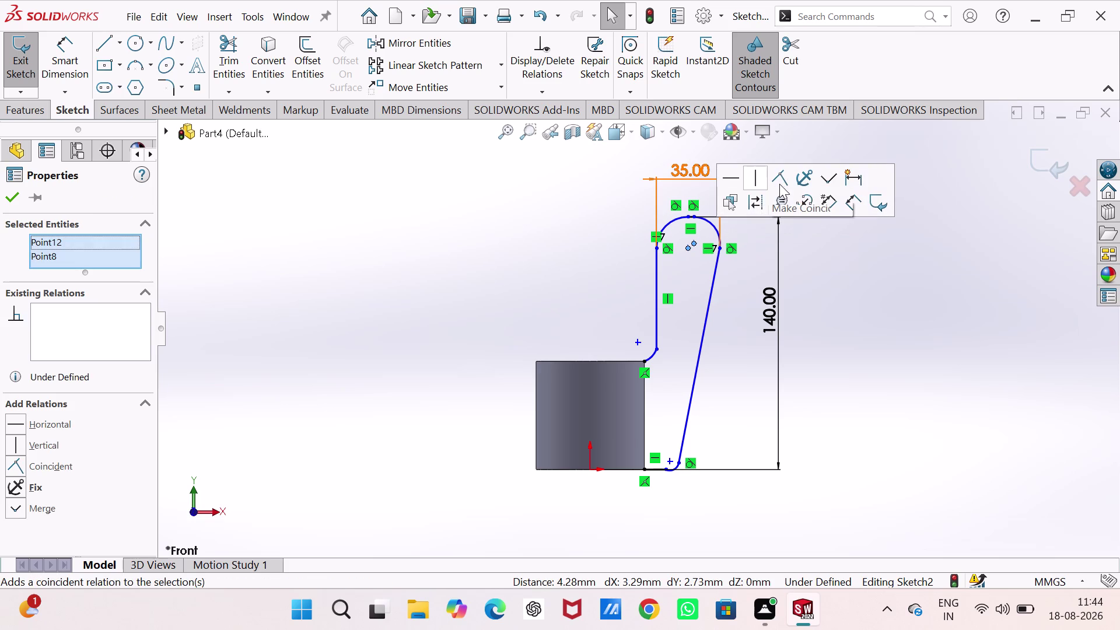
click(784, 176)
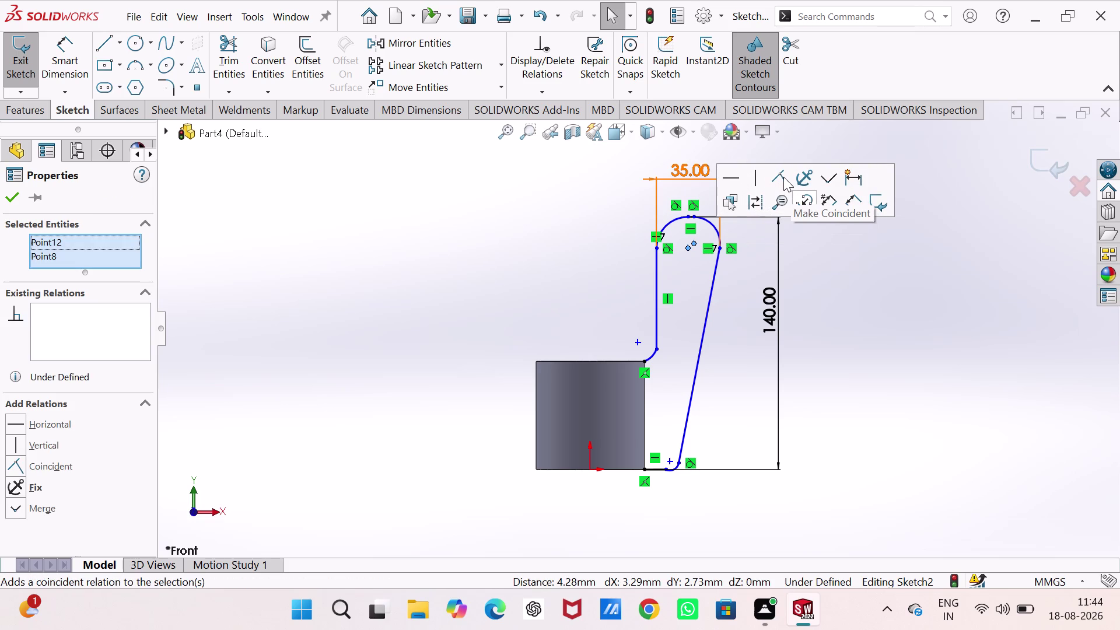
right_click(699, 263)
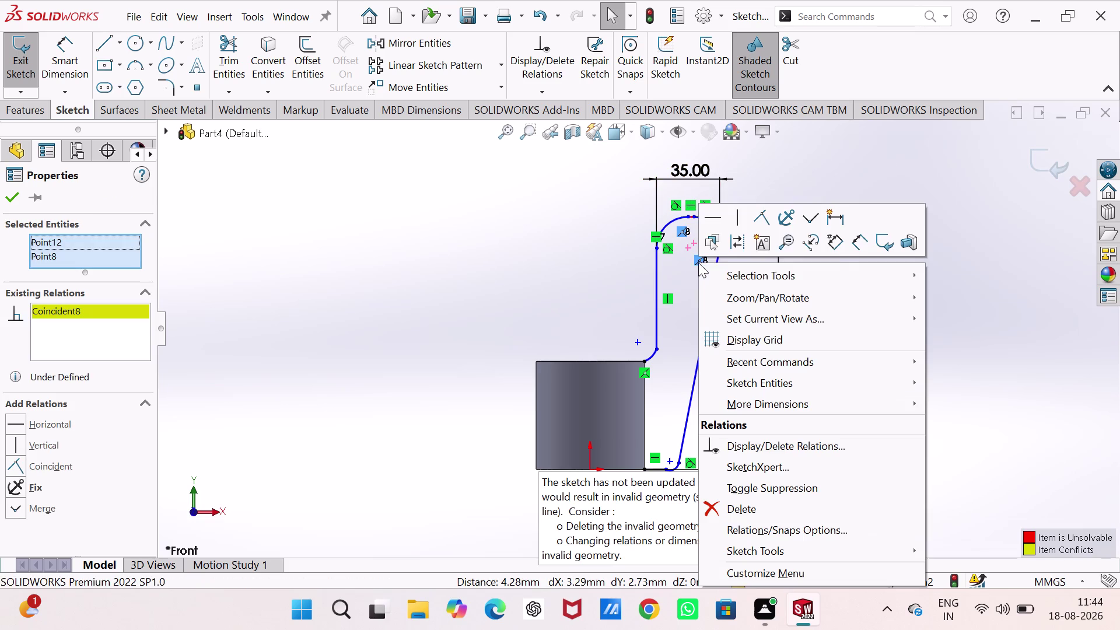
click(759, 505)
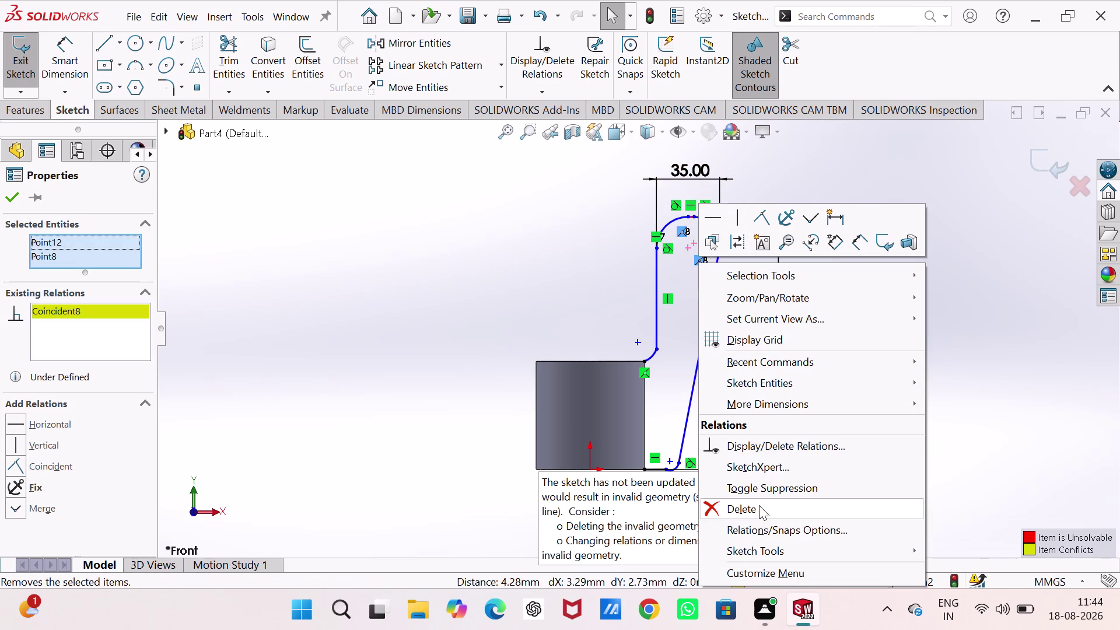
click(688, 246)
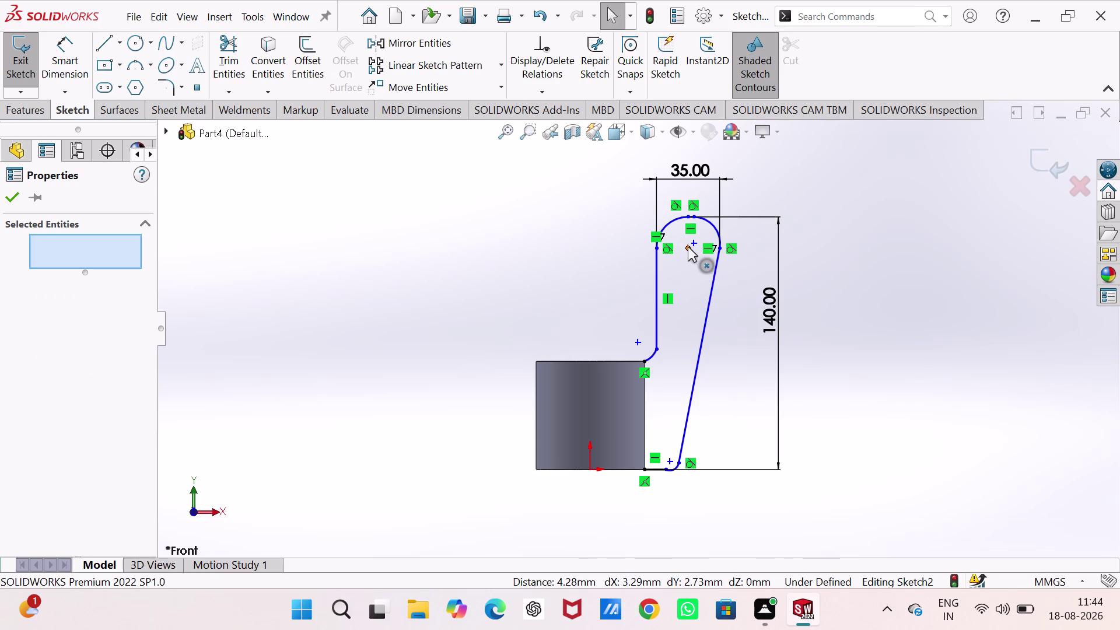
Apply vertical, horizontal, coincident and merge relations to the two points, crashing SOLIDWORKS.
click(693, 244)
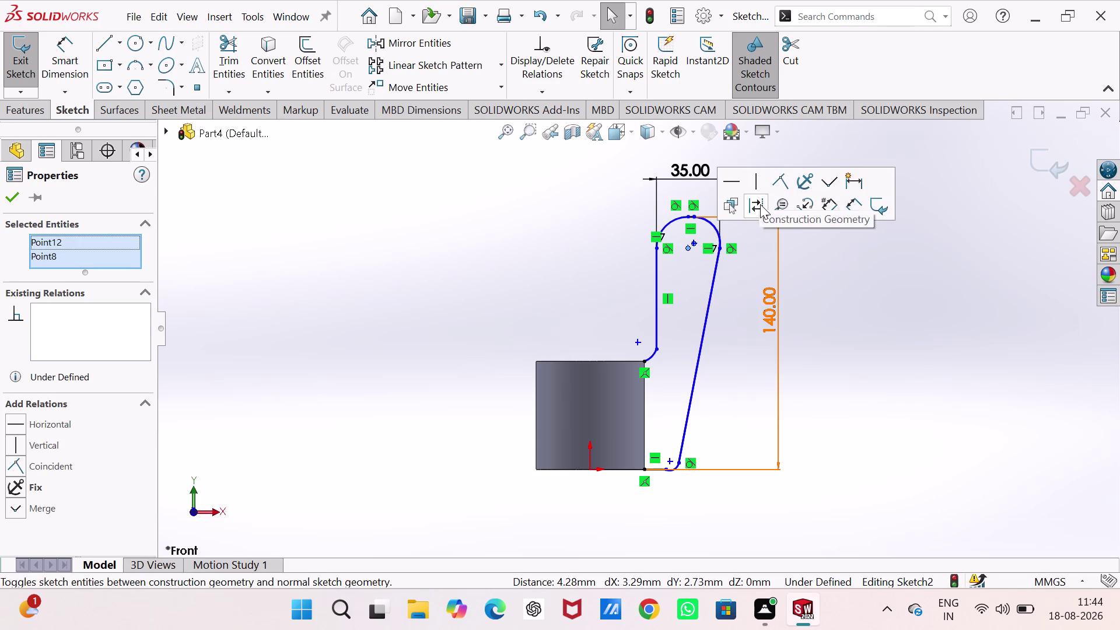
click(757, 191)
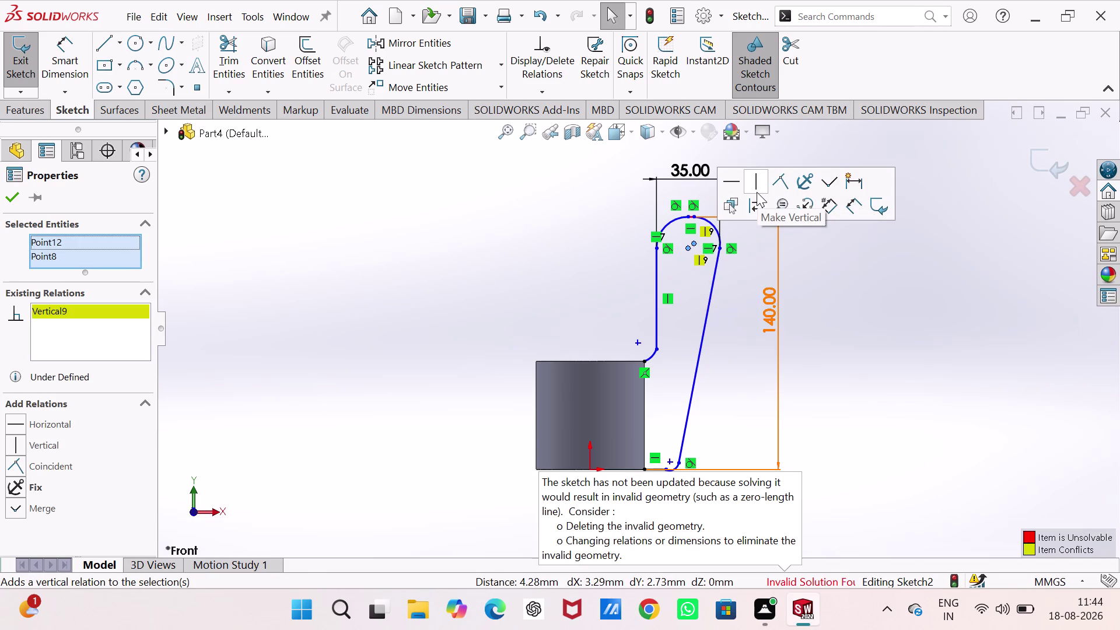
click(732, 183)
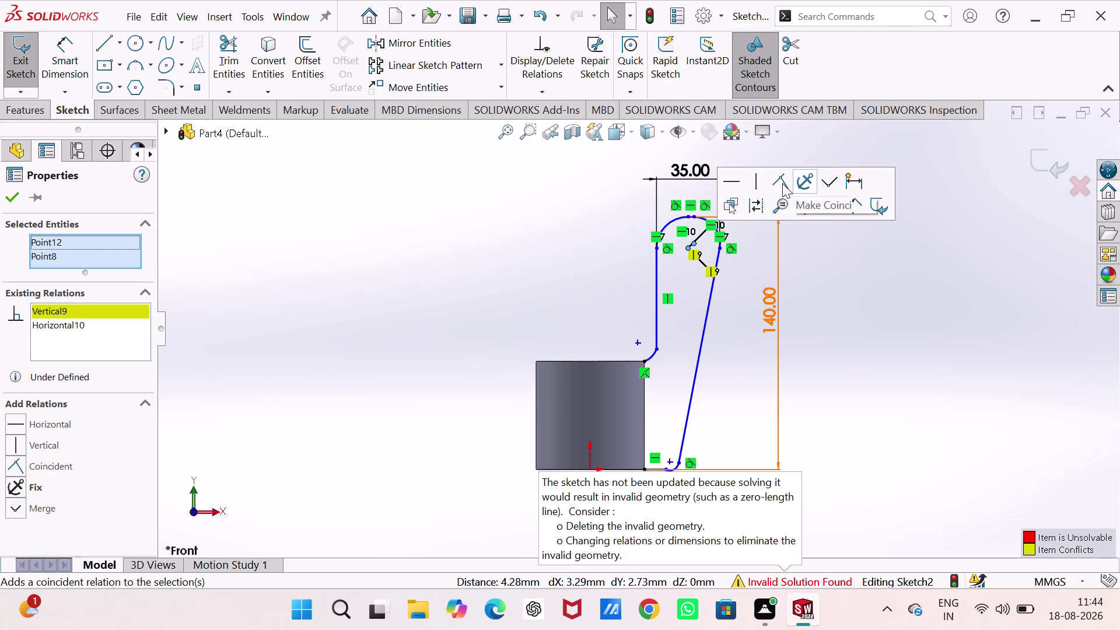
click(827, 181)
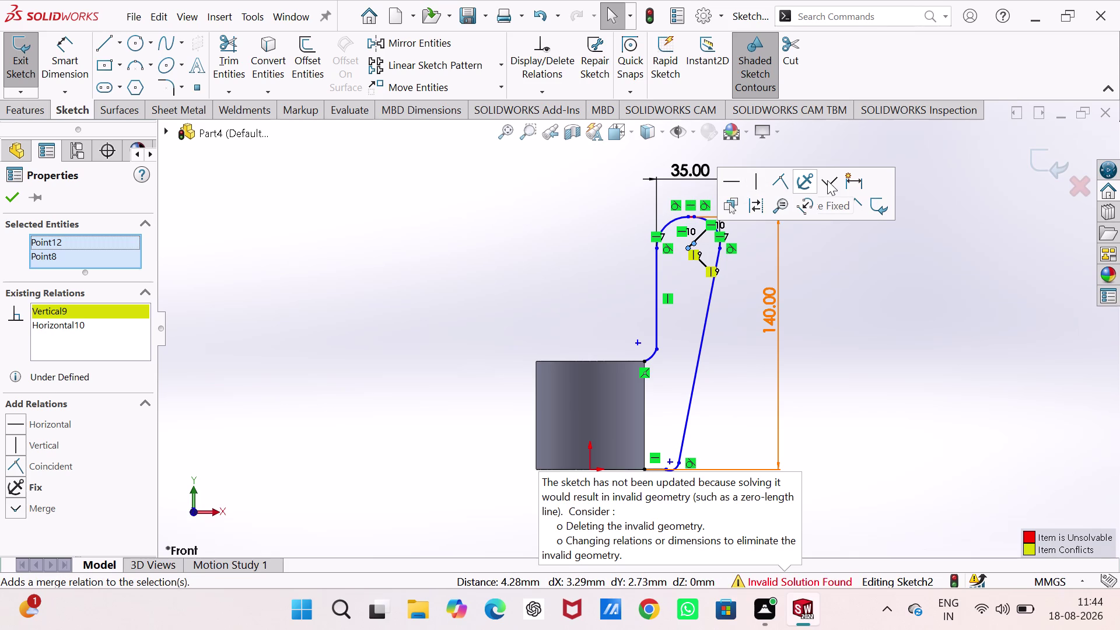
click(696, 224)
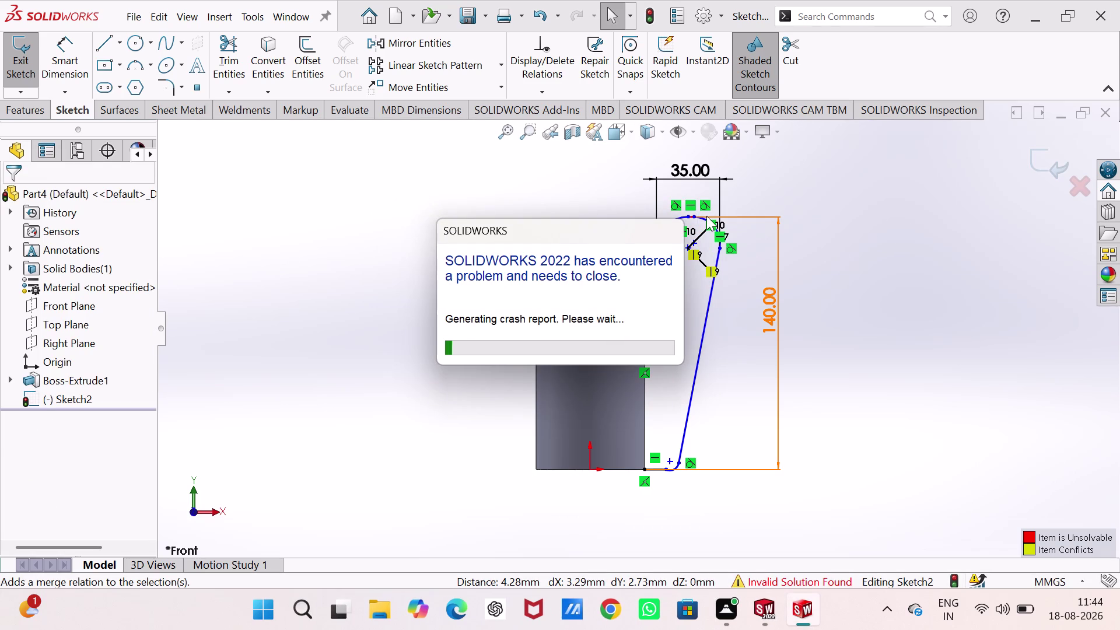
Close the crash notification and undo the recent sketch relation changes.
key(ctrl+z)
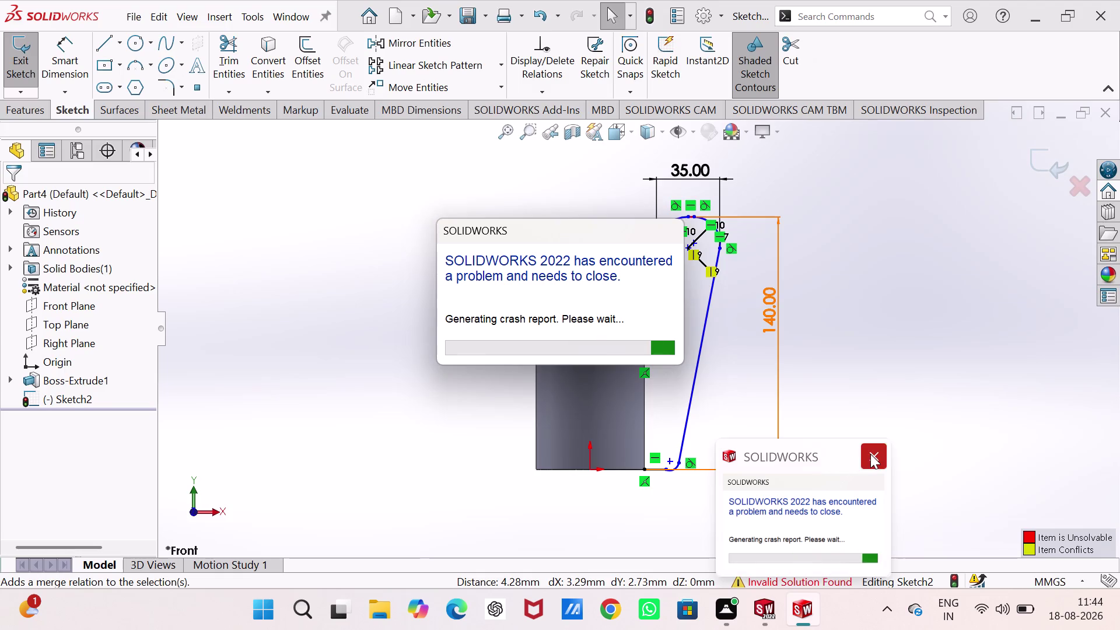
click(870, 454)
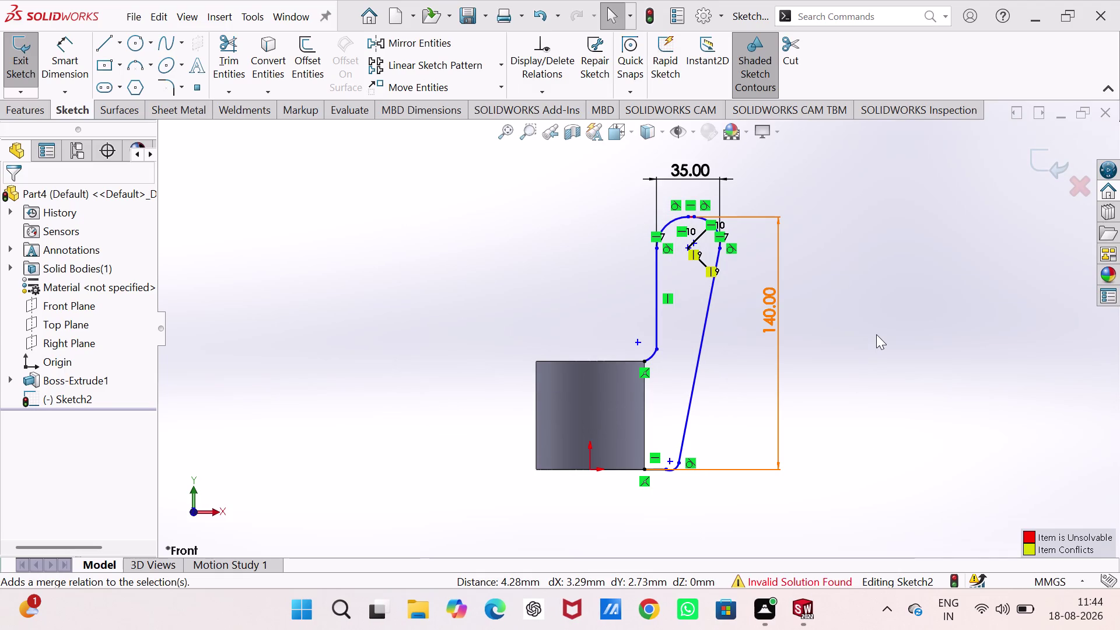
key(ctrl+z)
key(ctrl+z)
key(ctrl+z)
key(ctrl+z)
key(ctrl+z)
key(ctrl+z)
key(Escape)
key(Escape)
key(ctrl+z)
key(ctrl+z)
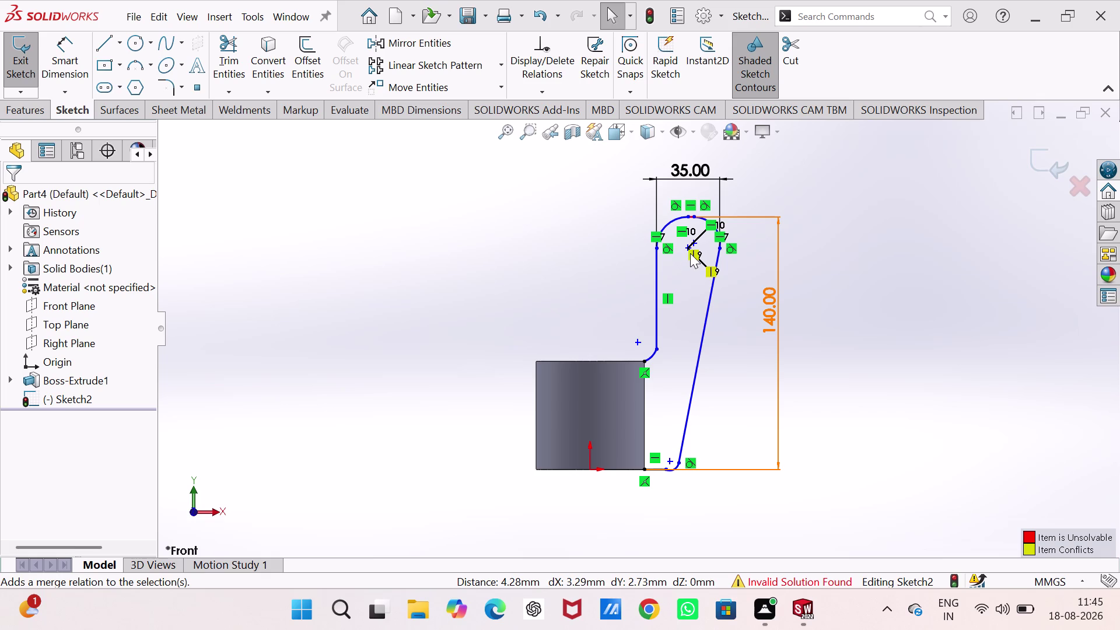
Delete items from the hook sketch through the right-click menu.
right_click(692, 254)
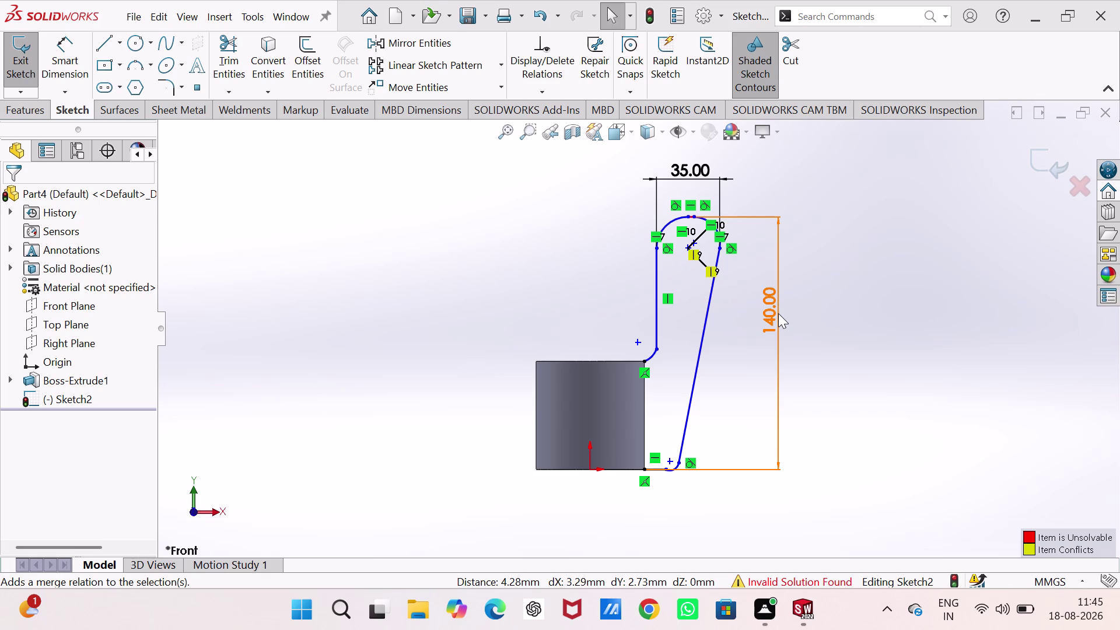
click(778, 313)
key(Delete)
key(Delete)
double_click(841, 322)
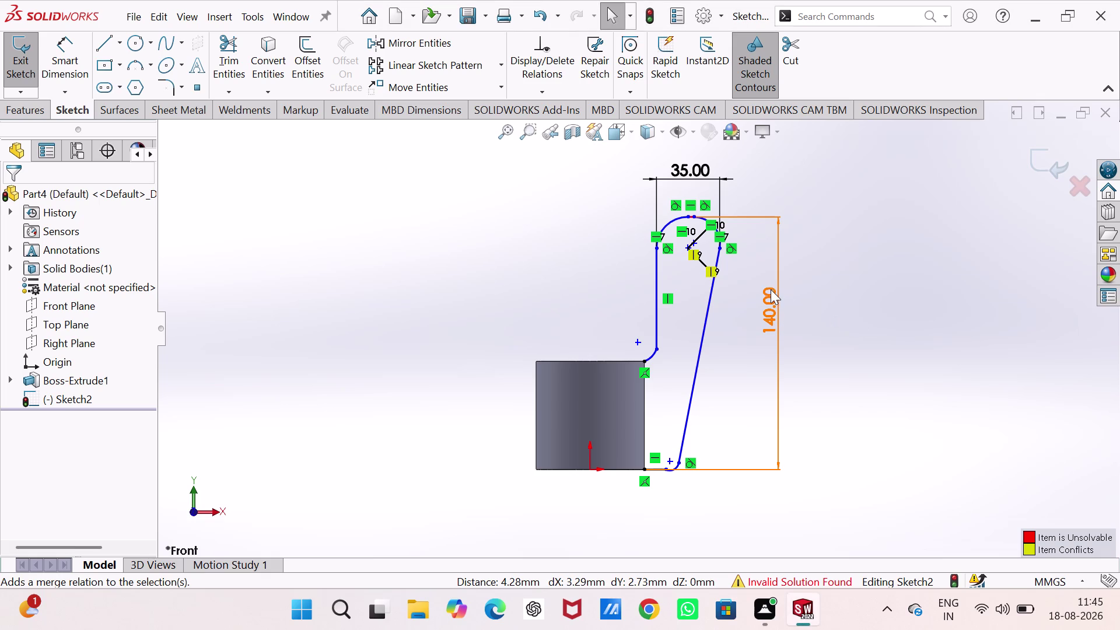
click(773, 302)
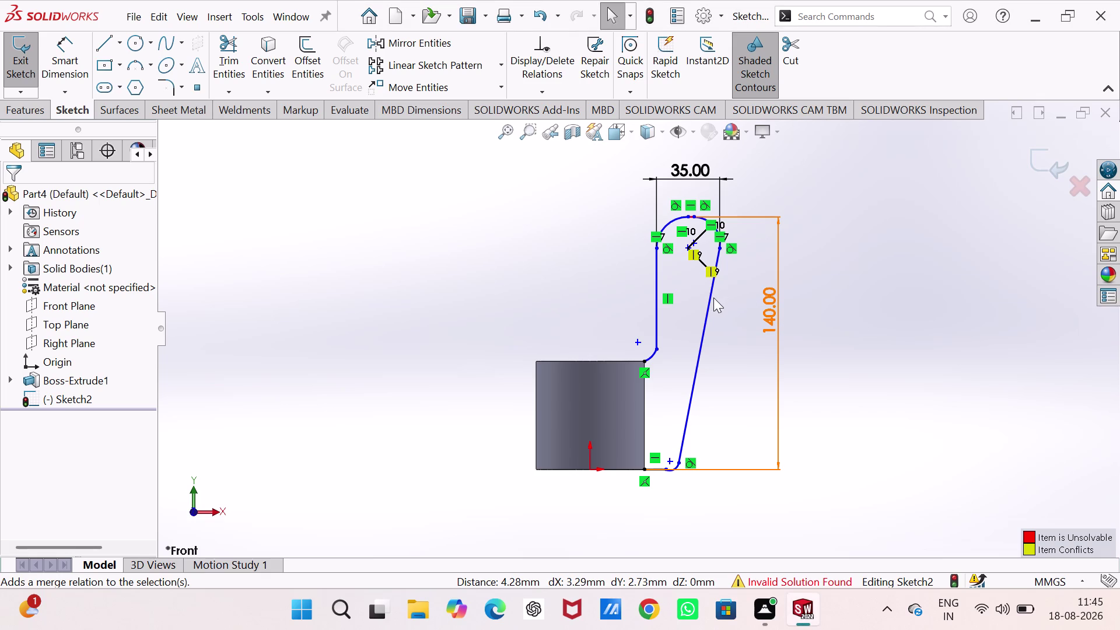